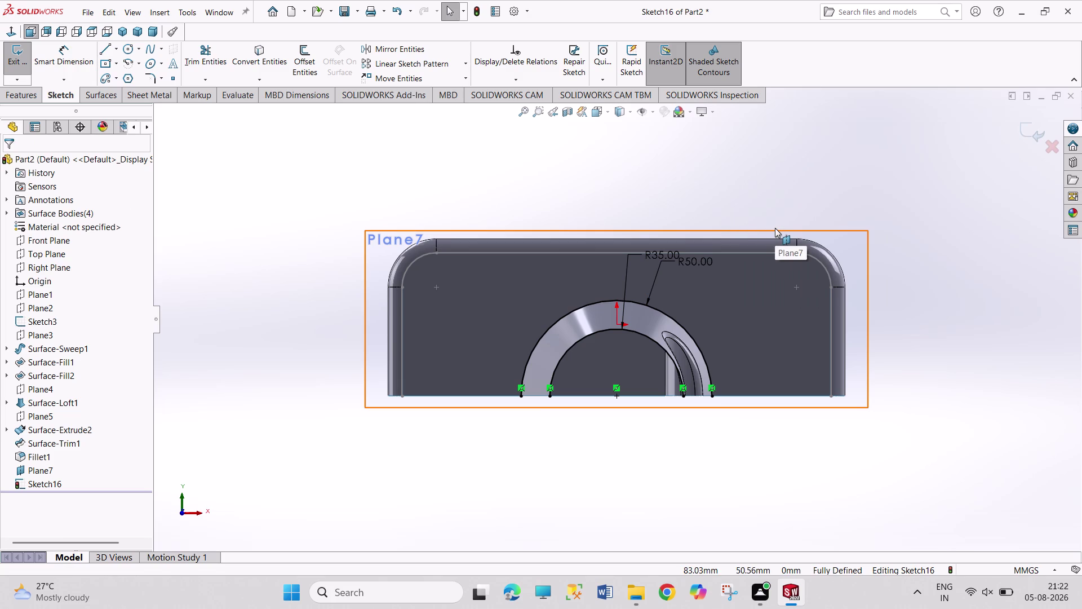
Reopen Sketch16 and undo its outer arc and dimension, keeping the R35 semicircle.
click(19, 64)
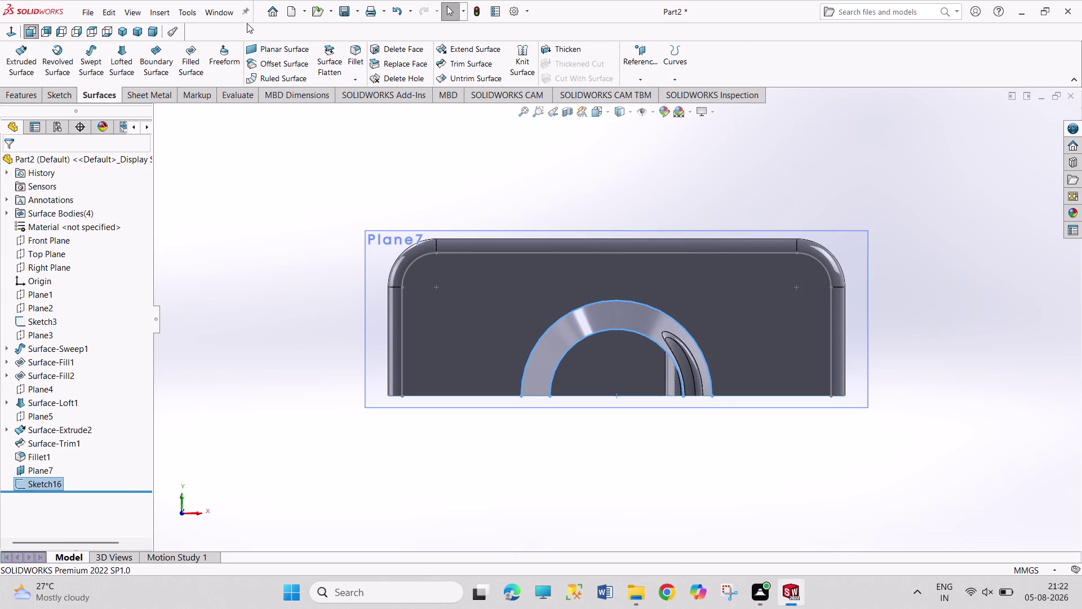
click(121, 31)
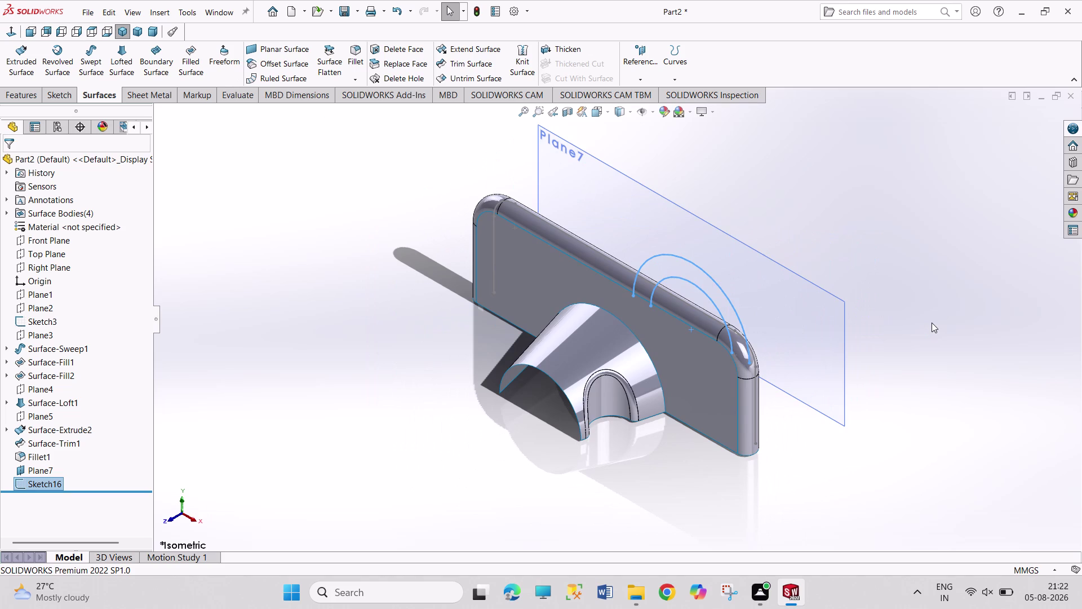
middle_drag(929, 325, 840, 351)
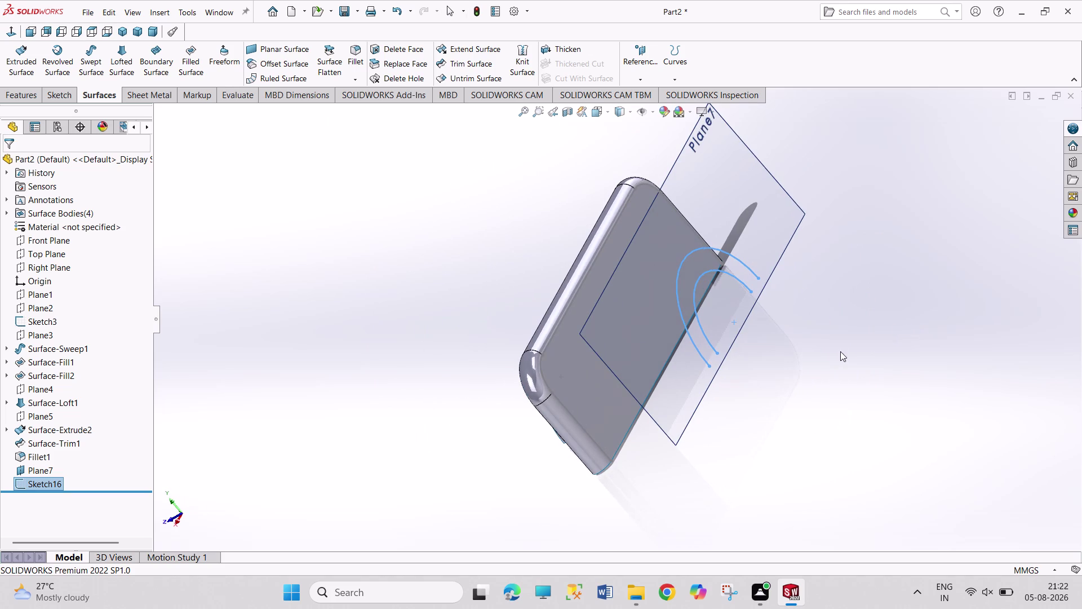
key(ctrl+z)
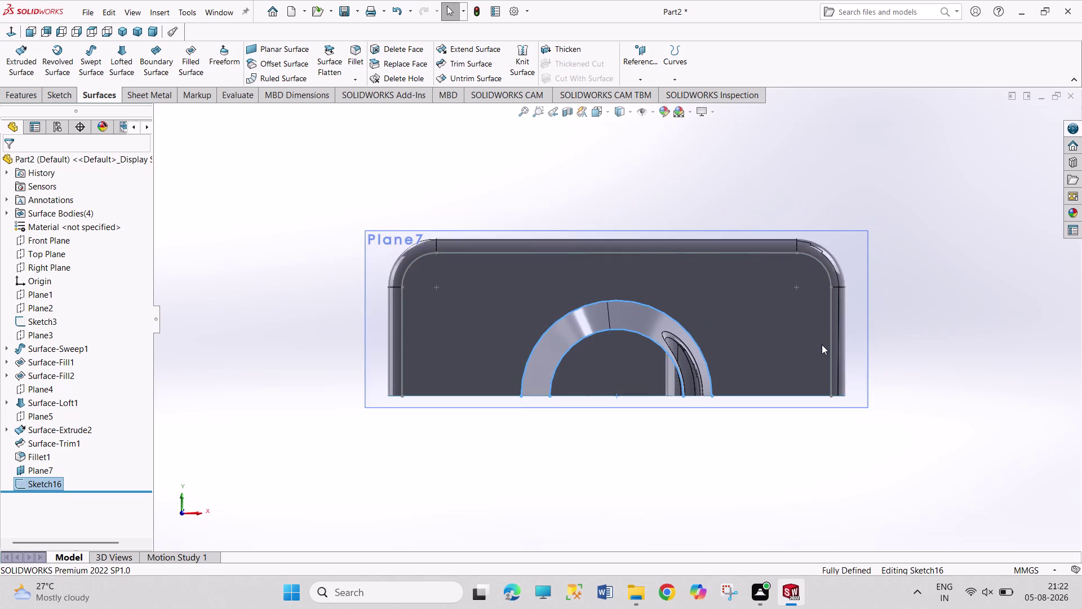
click(821, 344)
key(ctrl+z)
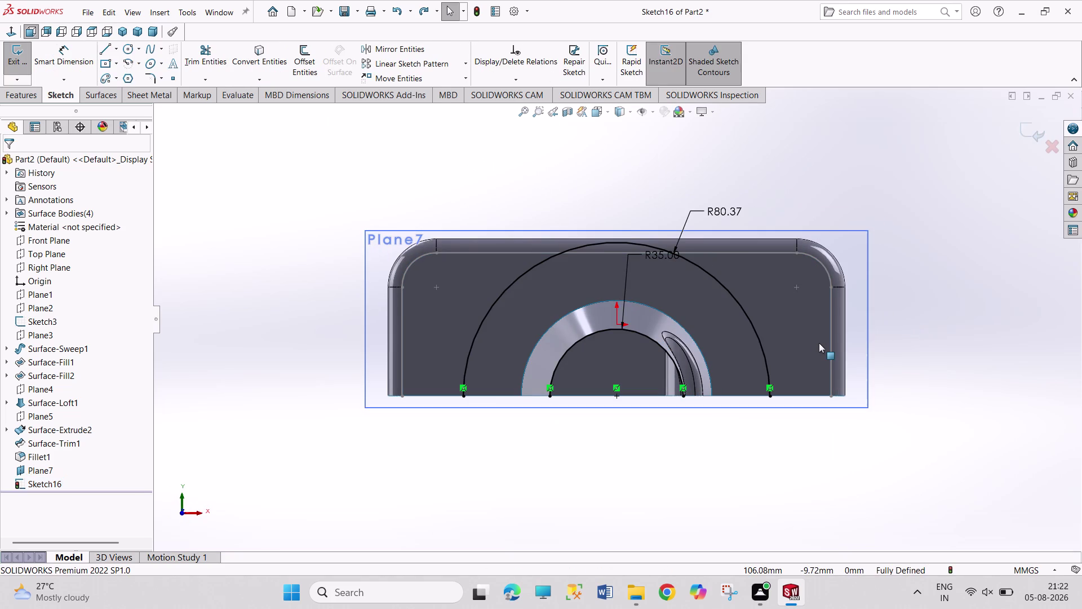
key(ctrl+z)
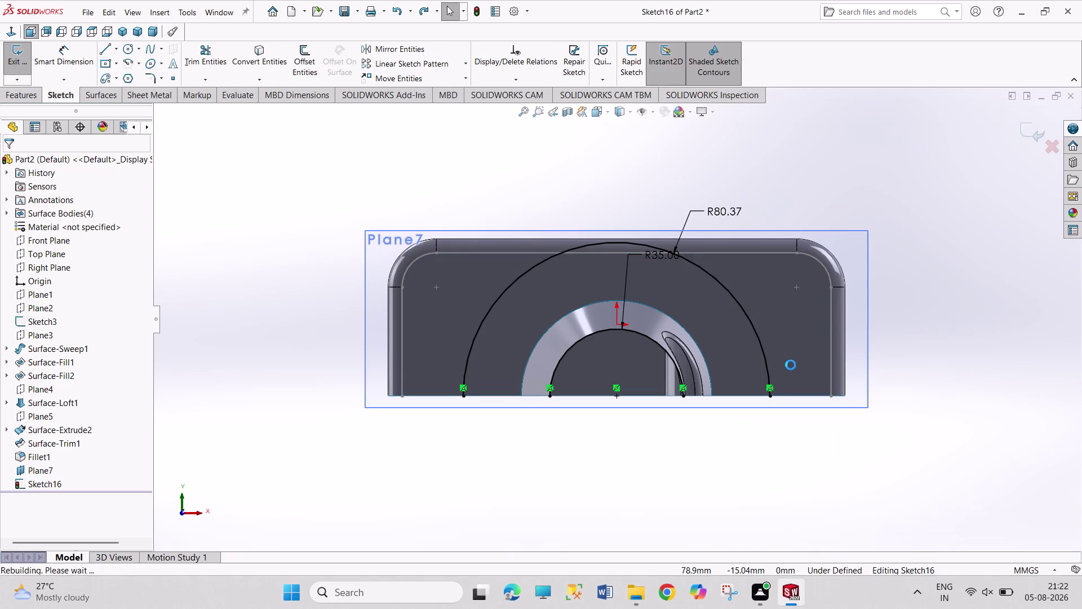
key(ctrl+z)
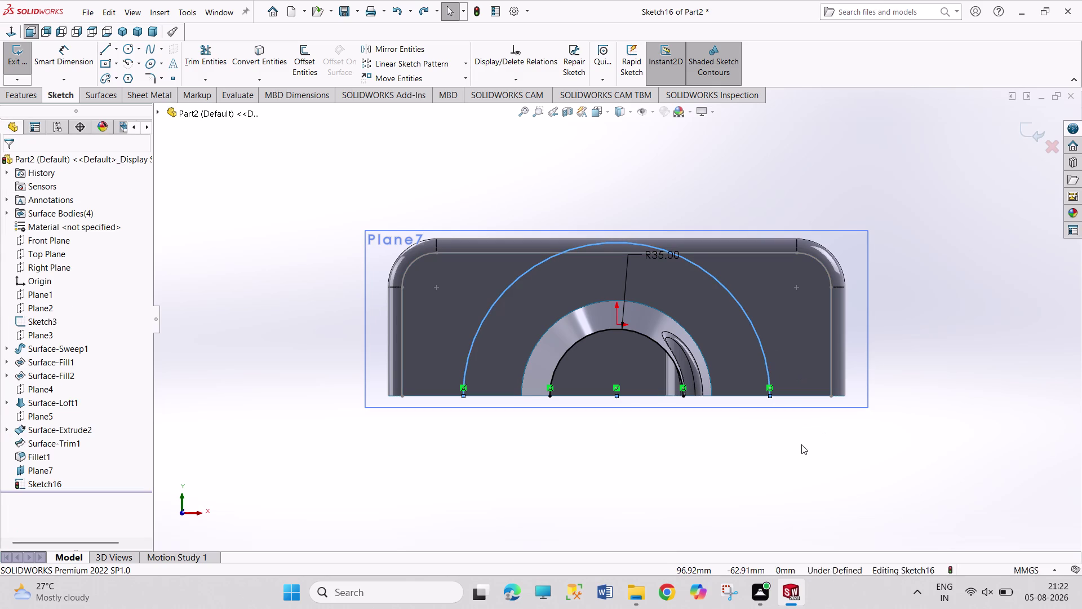
click(792, 465)
Exit Sketch16, then select the Surface-Fill2 face and view it Normal To.
middle_drag(996, 388, 931, 418)
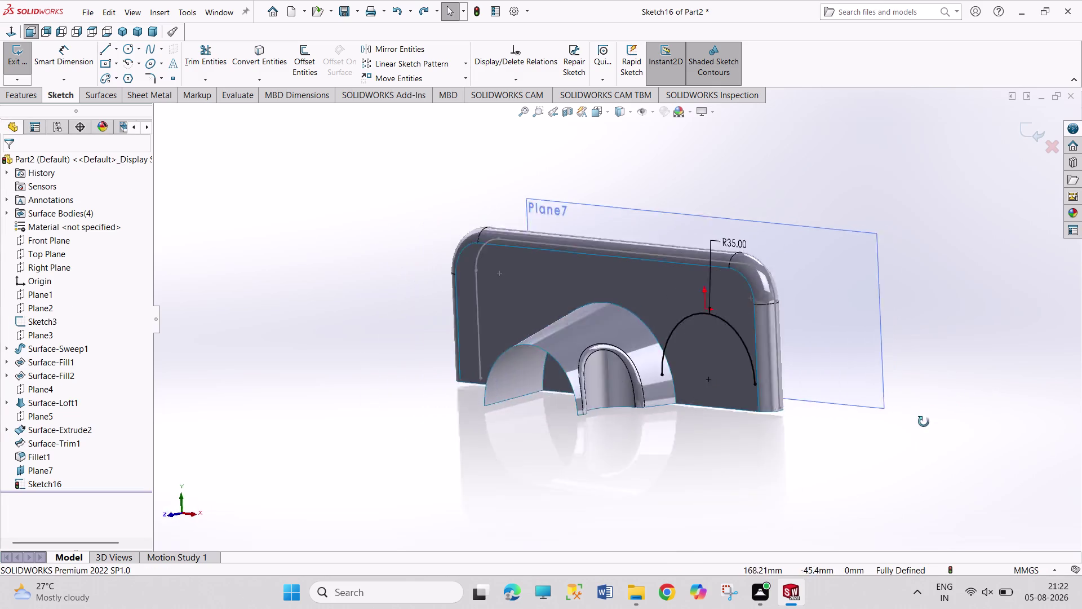
middle_drag(931, 418, 873, 485)
click(637, 394)
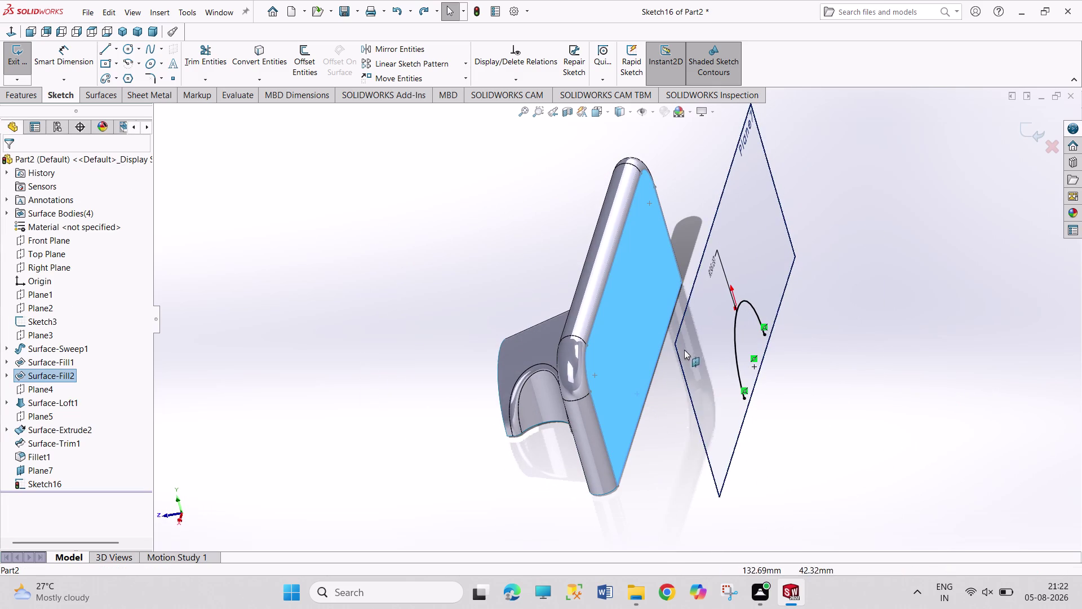
right_click(642, 309)
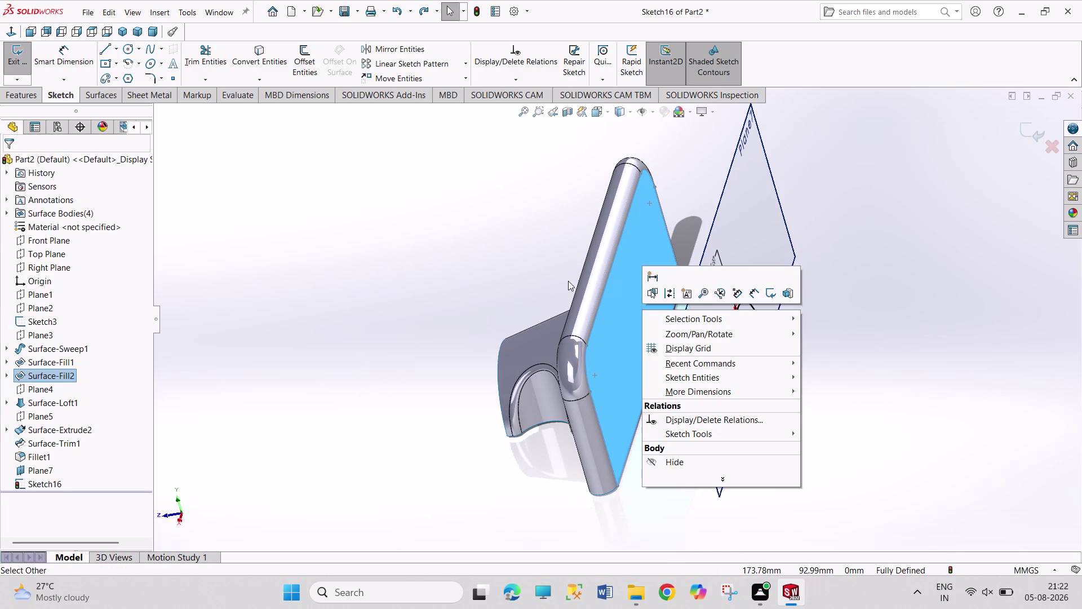
click(9, 45)
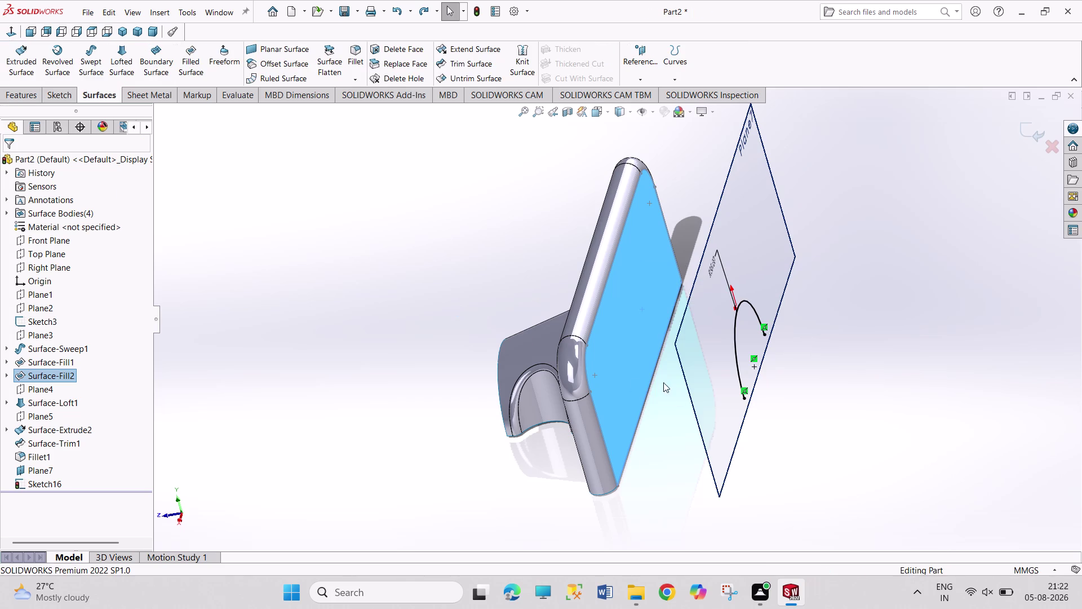
click(631, 354)
click(686, 319)
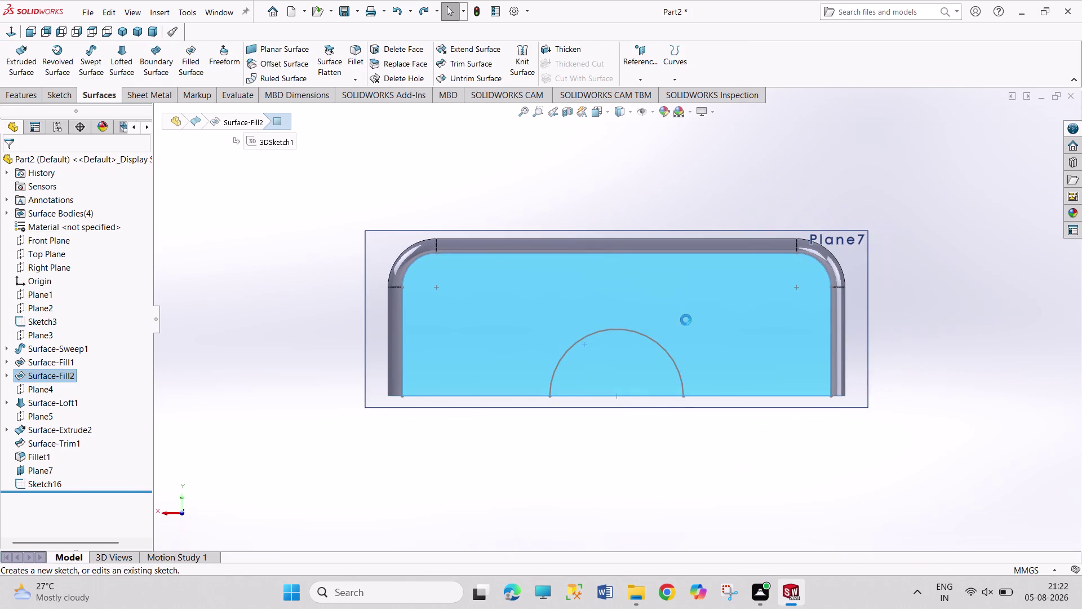
Sketch a semicircular Centerpoint Arc on Plane7 centred on the origin.
click(123, 61)
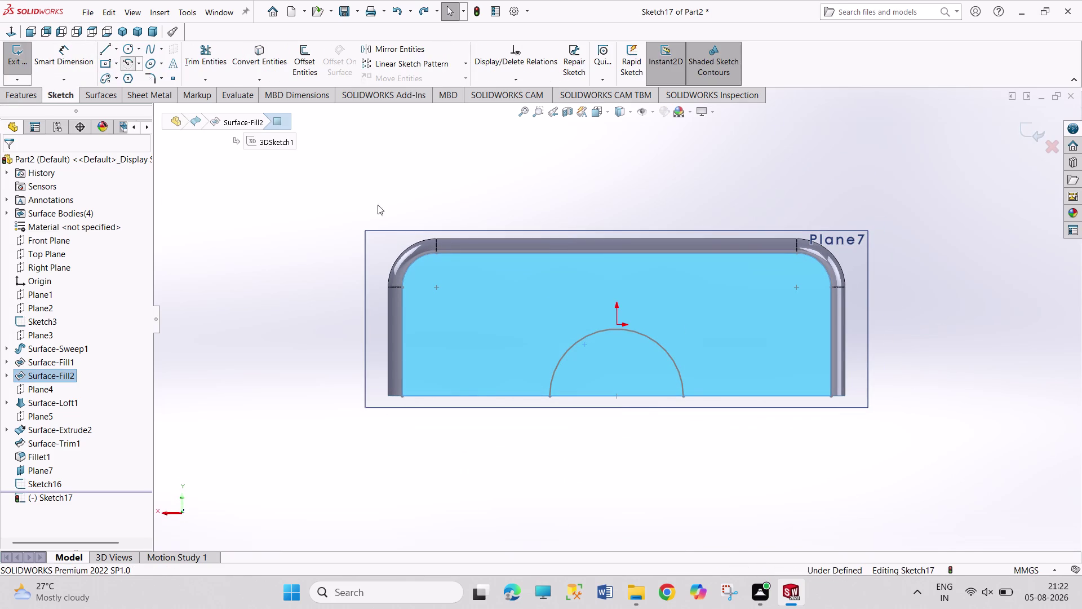
click(617, 396)
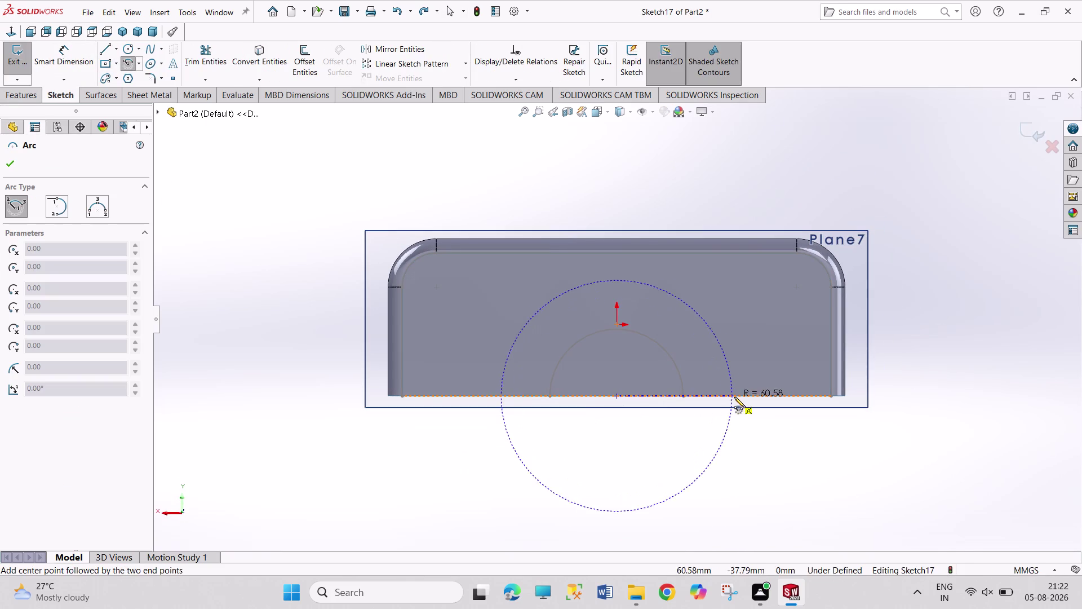
click(753, 394)
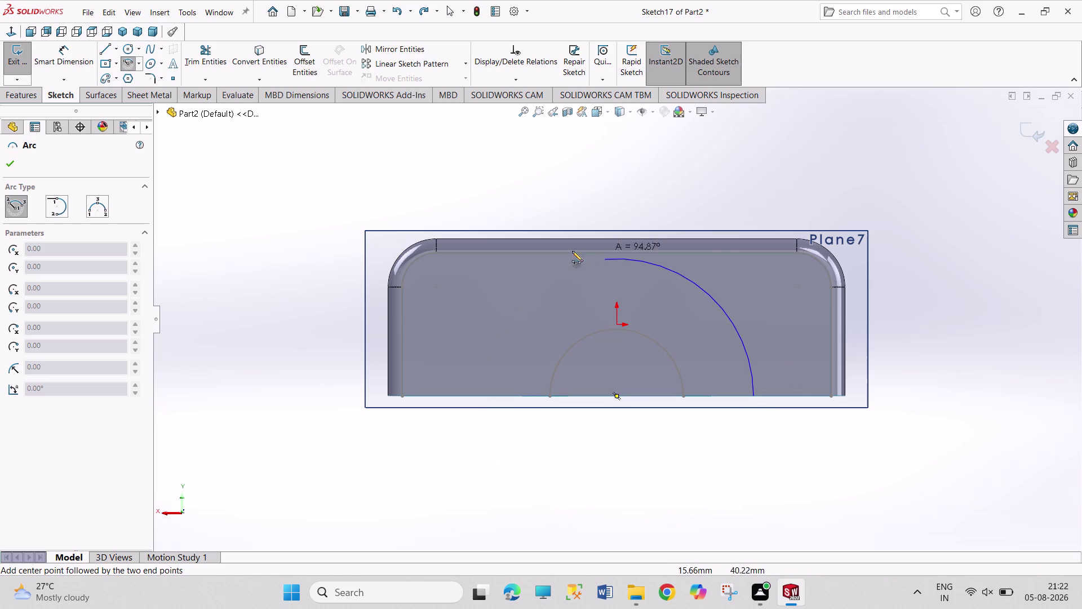
click(480, 395)
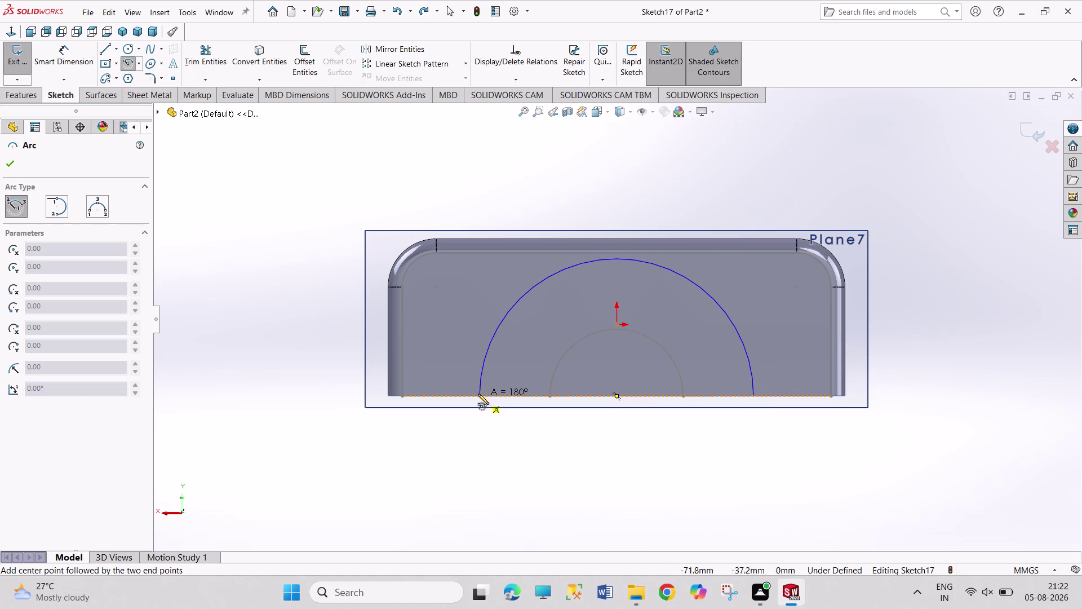
right_drag(497, 463, 465, 293)
click(631, 261)
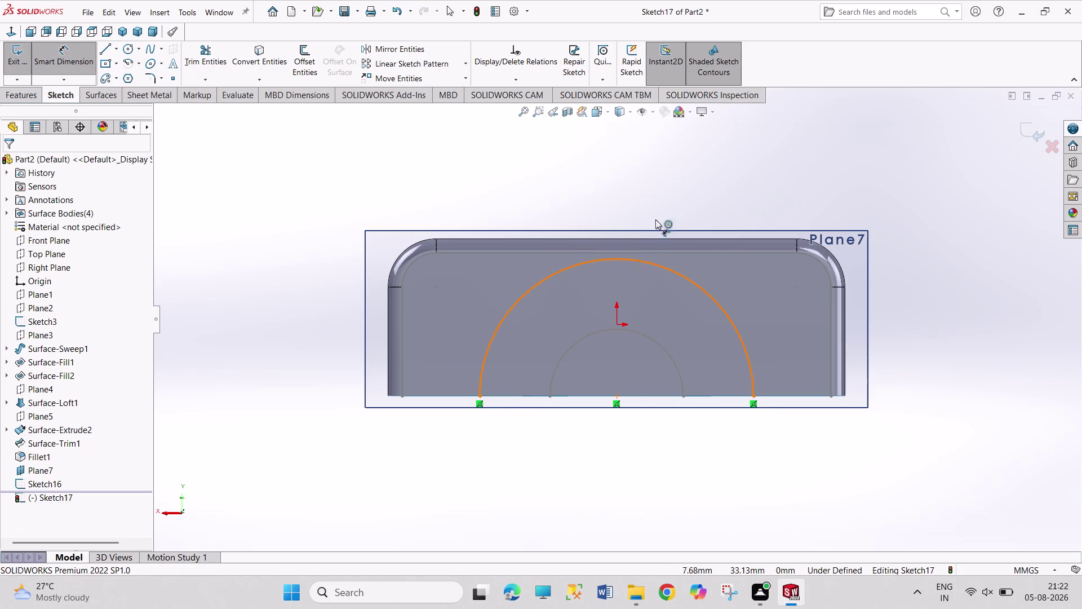
Dimension the arc radius to 50 mm and exit Sketch17.
click(671, 188)
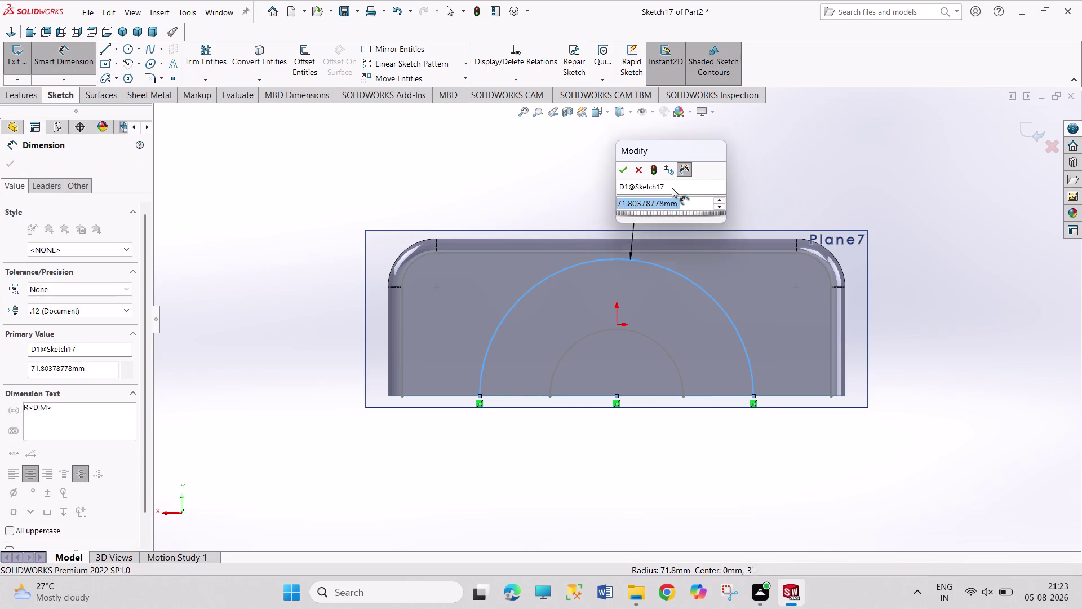
text(50)
key(Return)
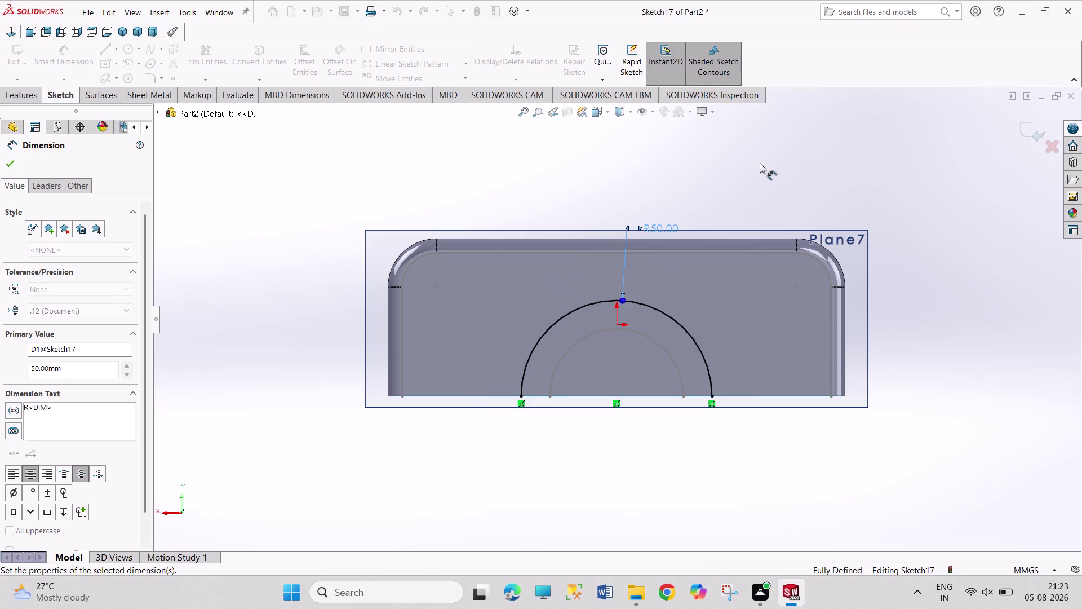
right_click(759, 163)
click(771, 196)
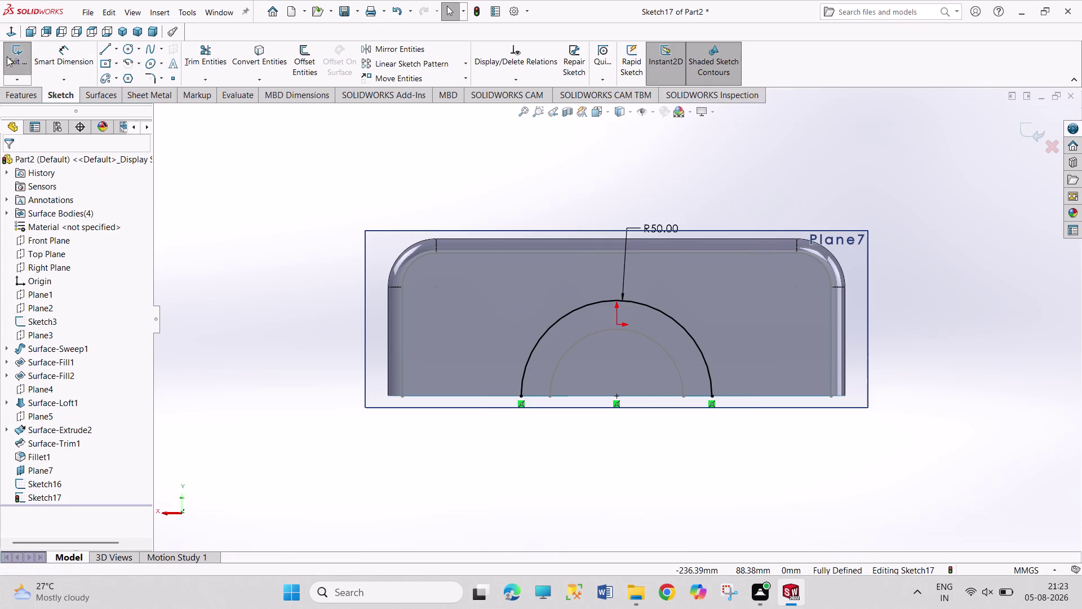
click(12, 52)
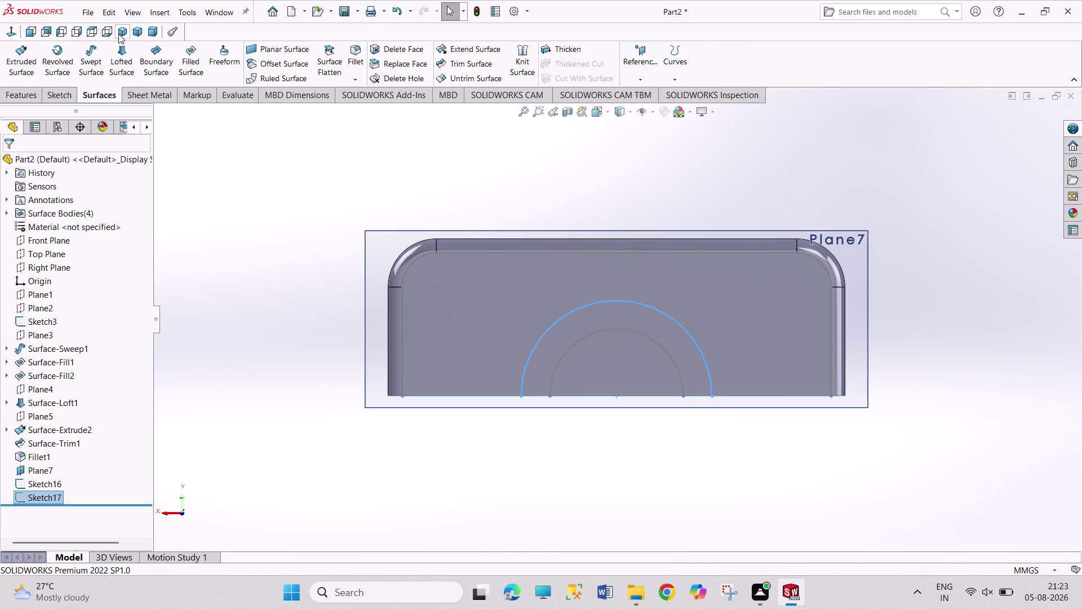
Orbit the part into a 3D view showing both the Sketch16 and Sketch17 arcs.
click(123, 32)
click(873, 437)
middle_drag(873, 446, 814, 458)
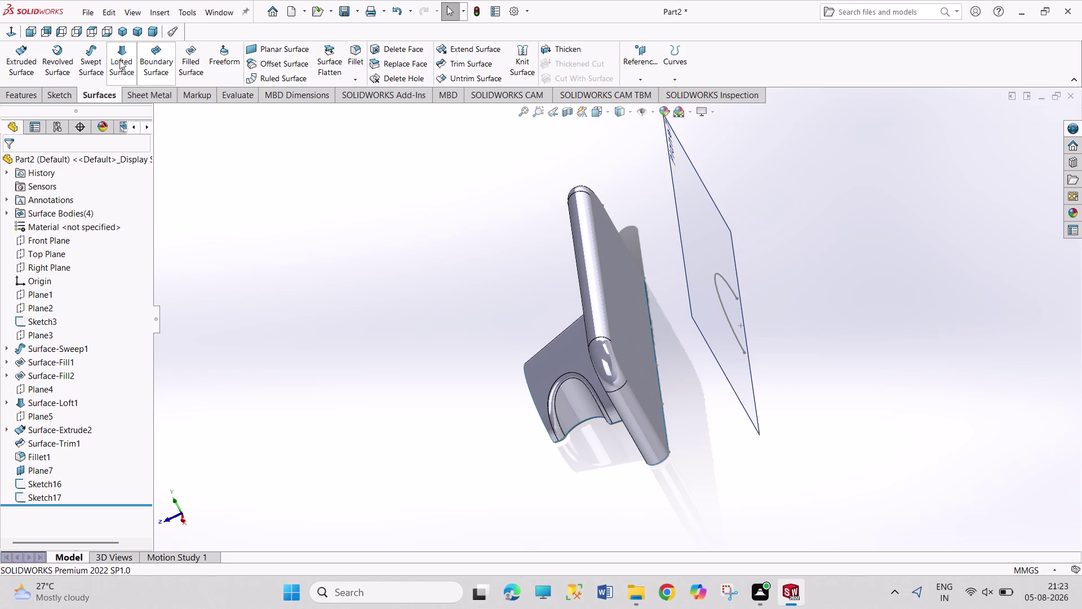
click(84, 61)
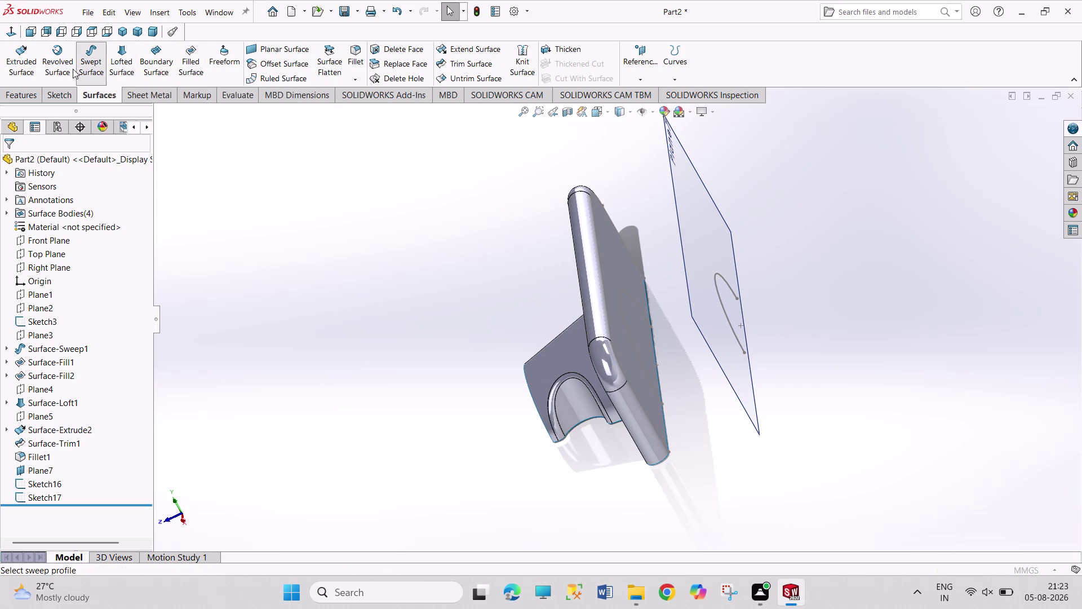
click(26, 166)
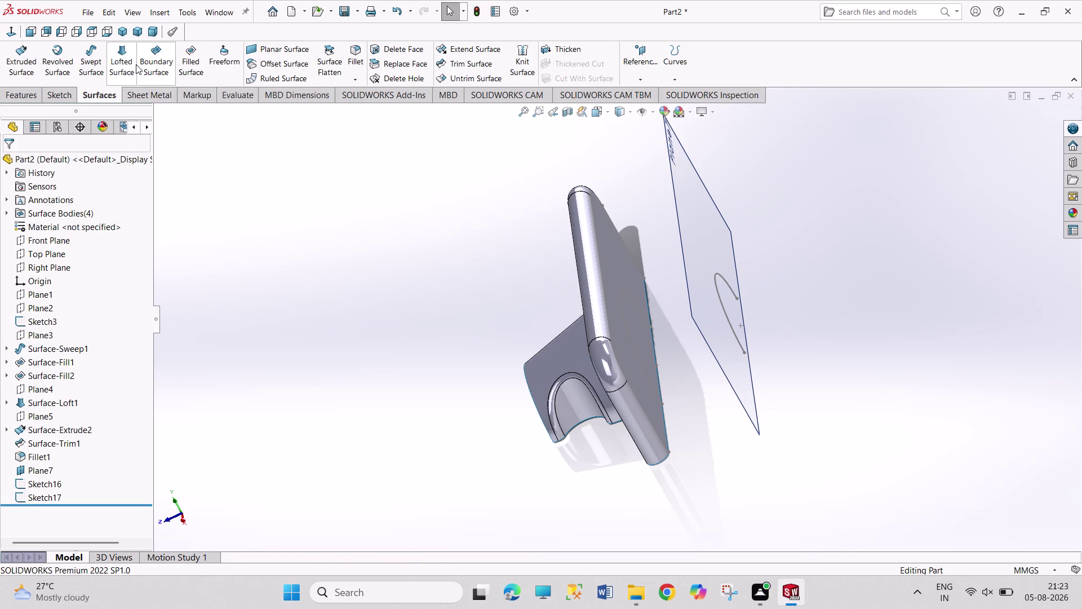
Loft a surface through the Sketch16 and Sketch17 arc profiles and accept it.
click(135, 64)
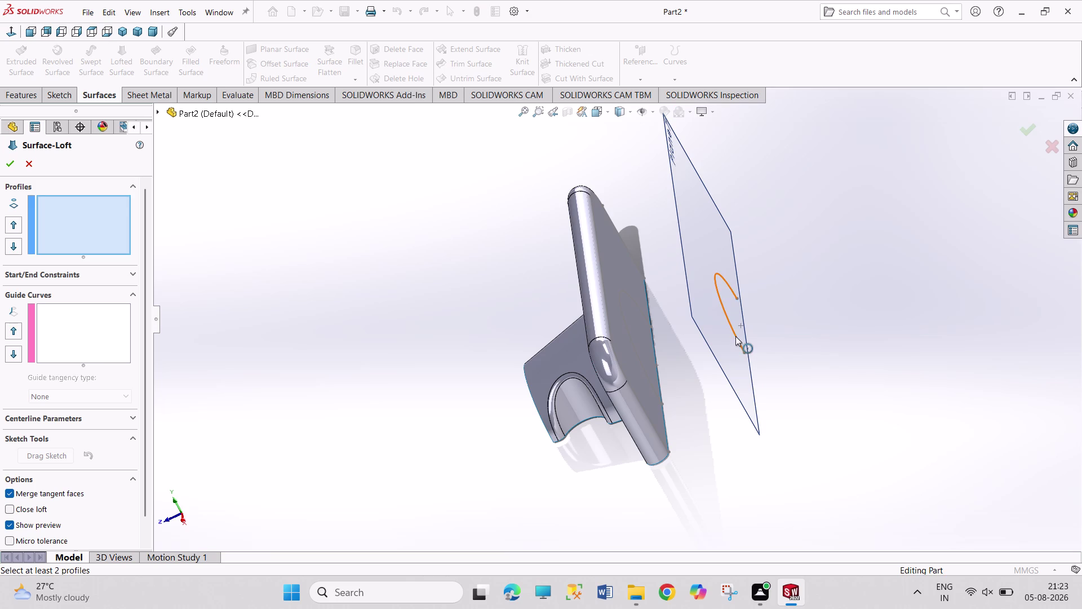
click(735, 336)
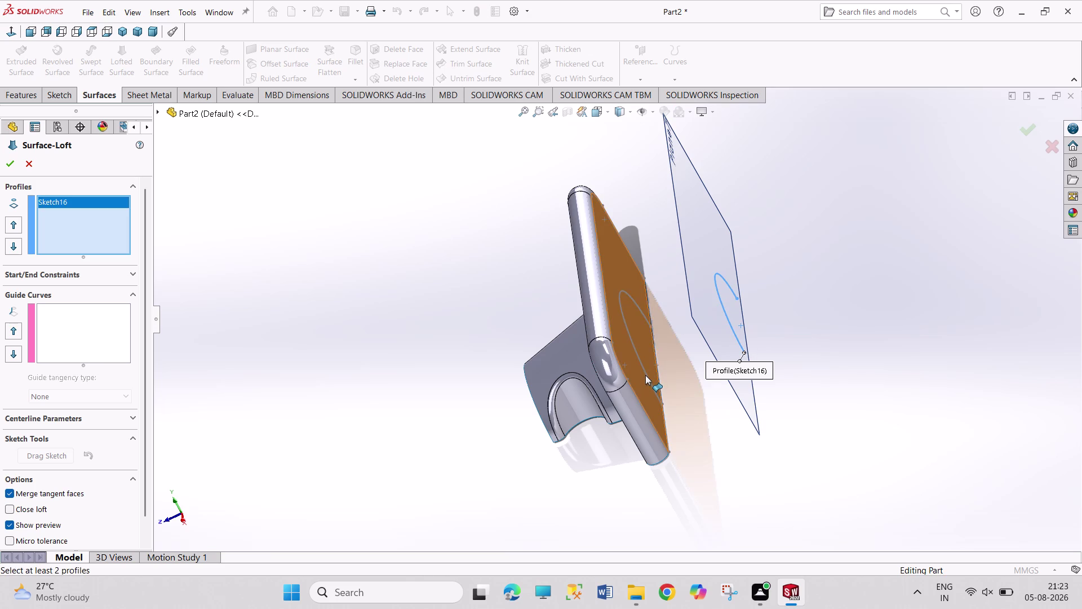
scroll(down, 3)
scroll(down, 3)
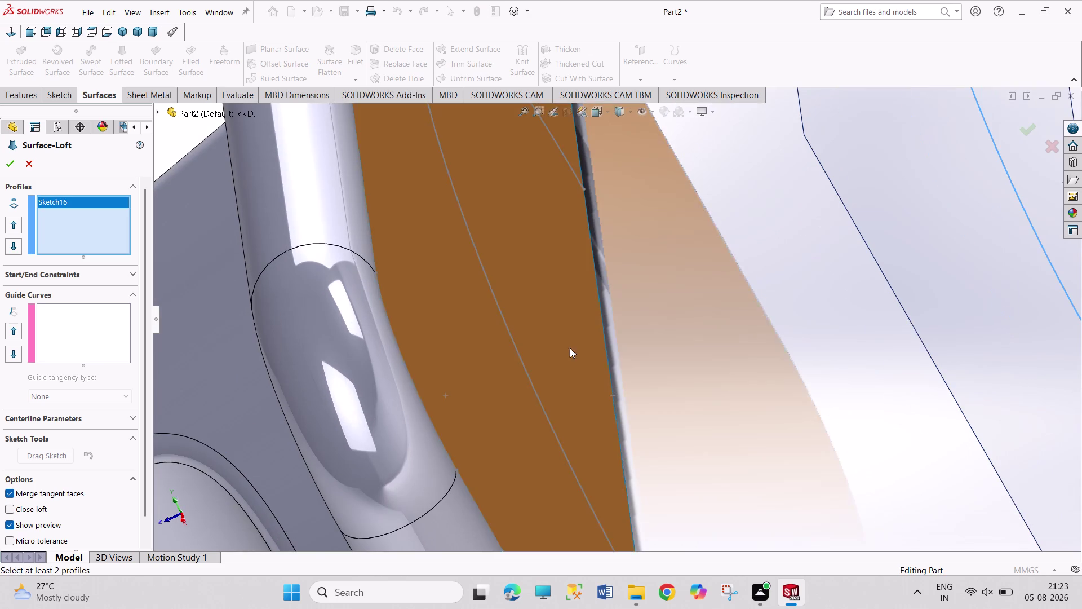
click(516, 349)
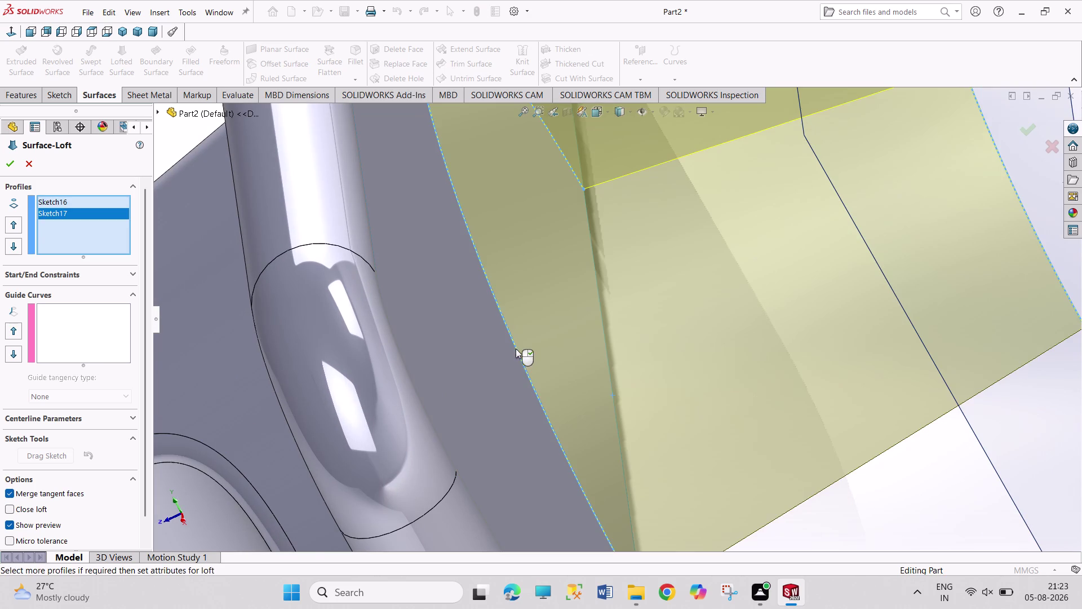
scroll(up, 3)
scroll(up, 3)
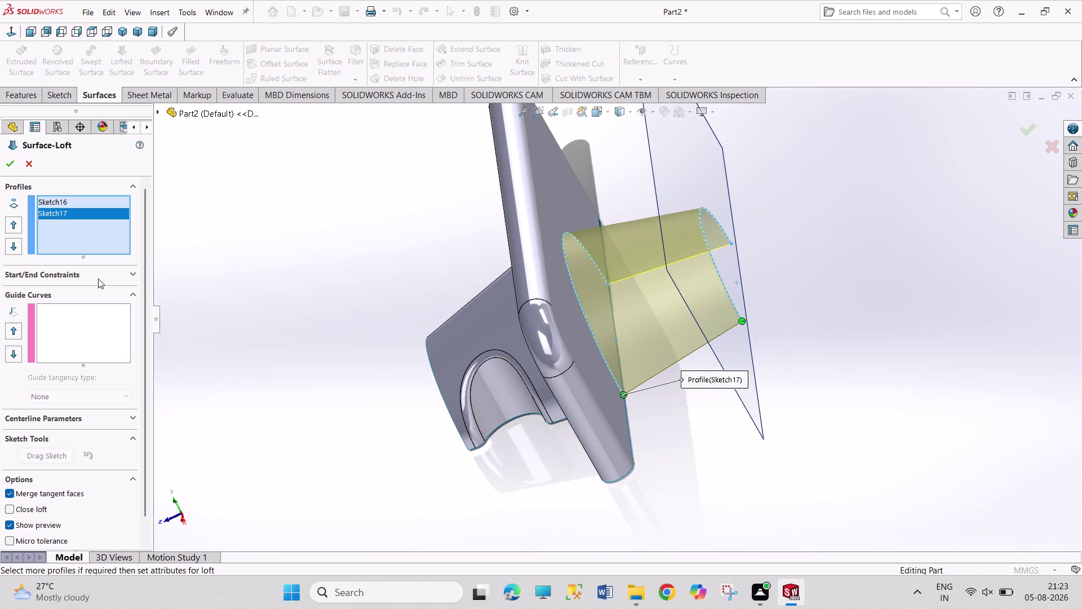
click(11, 166)
click(394, 251)
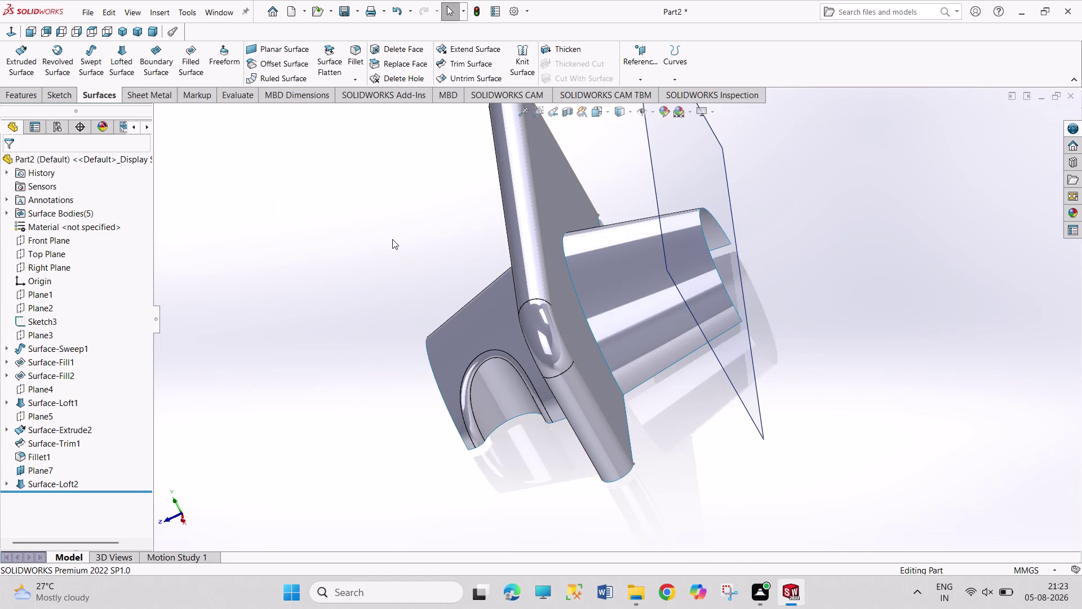
Hide Plane7 from the FeatureManager tree.
scroll(up, 3)
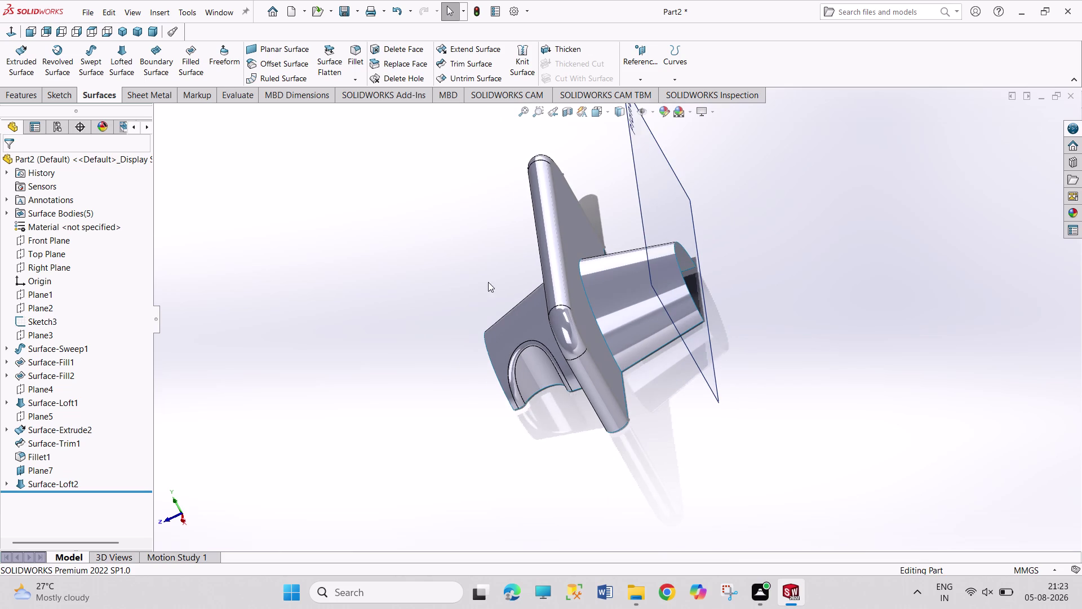
scroll(up, 3)
click(42, 474)
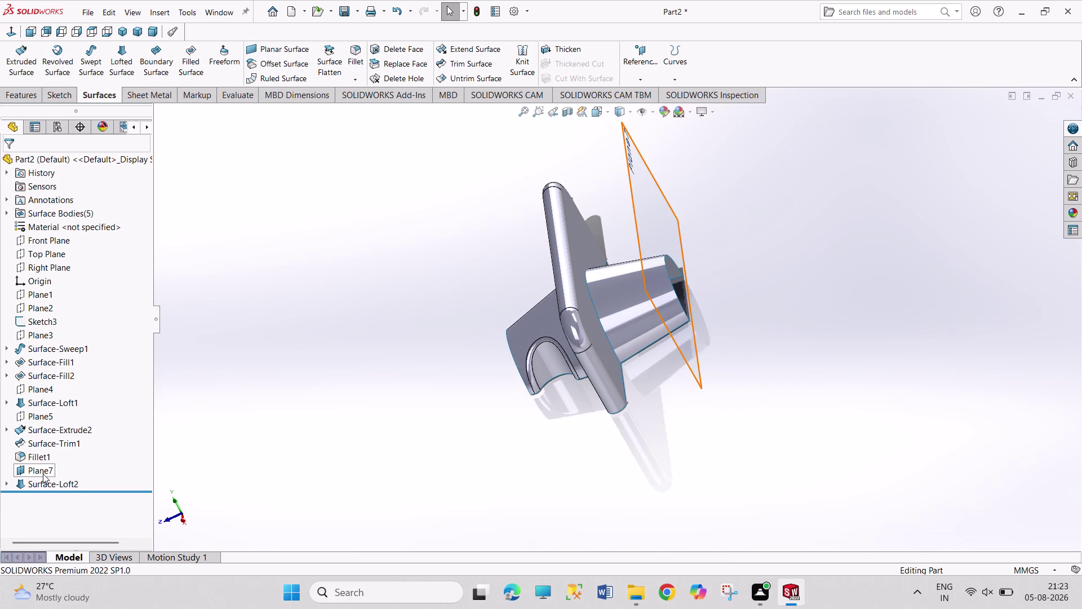
click(70, 461)
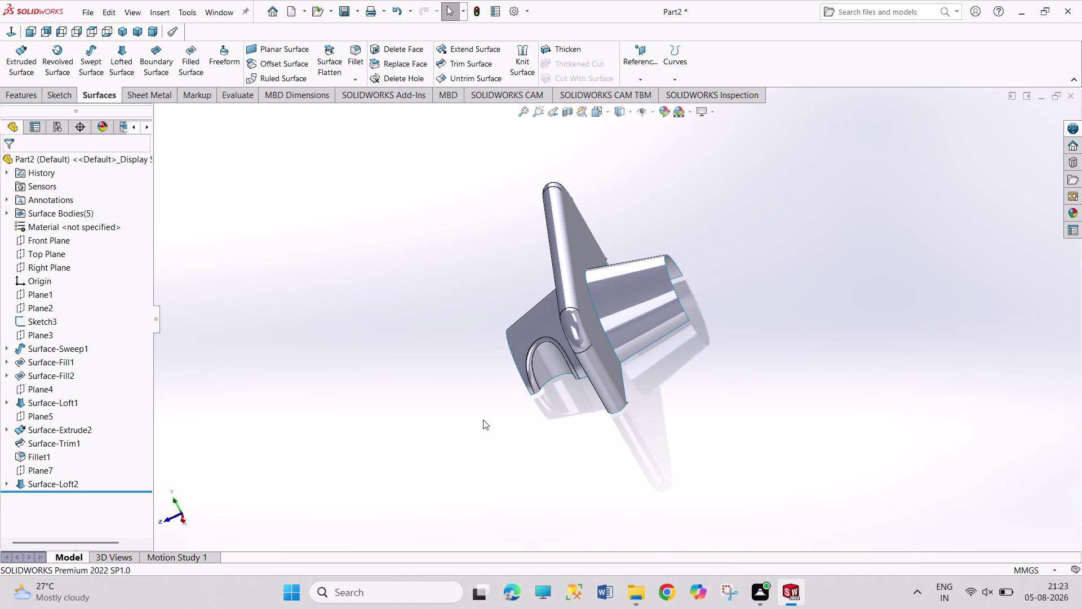
Cycle through Isometric, Trimetric and Dimetric views, then box-select all surface bodies.
click(125, 35)
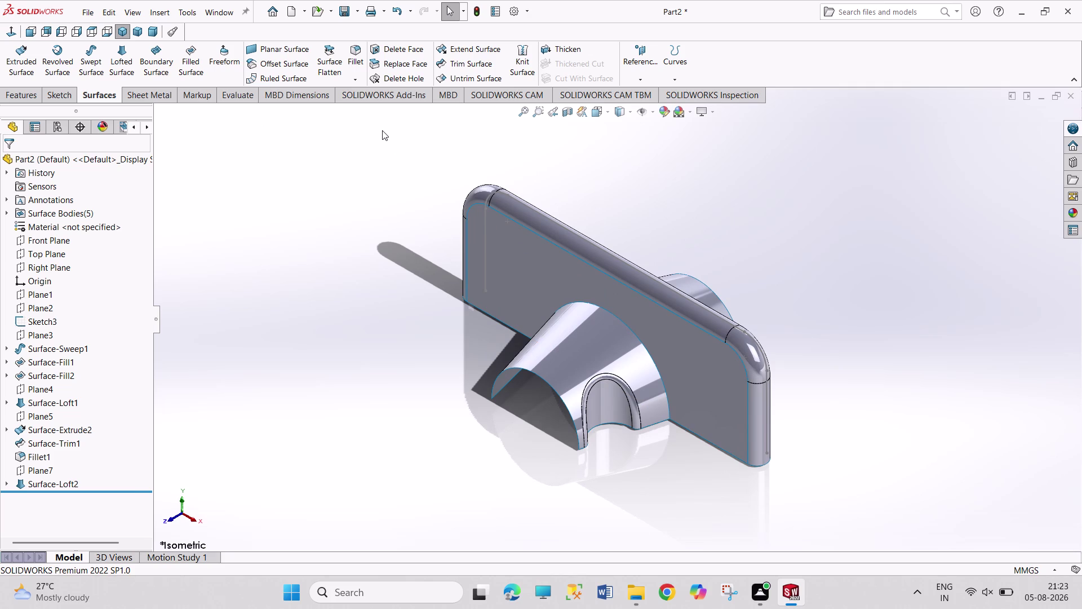
click(135, 31)
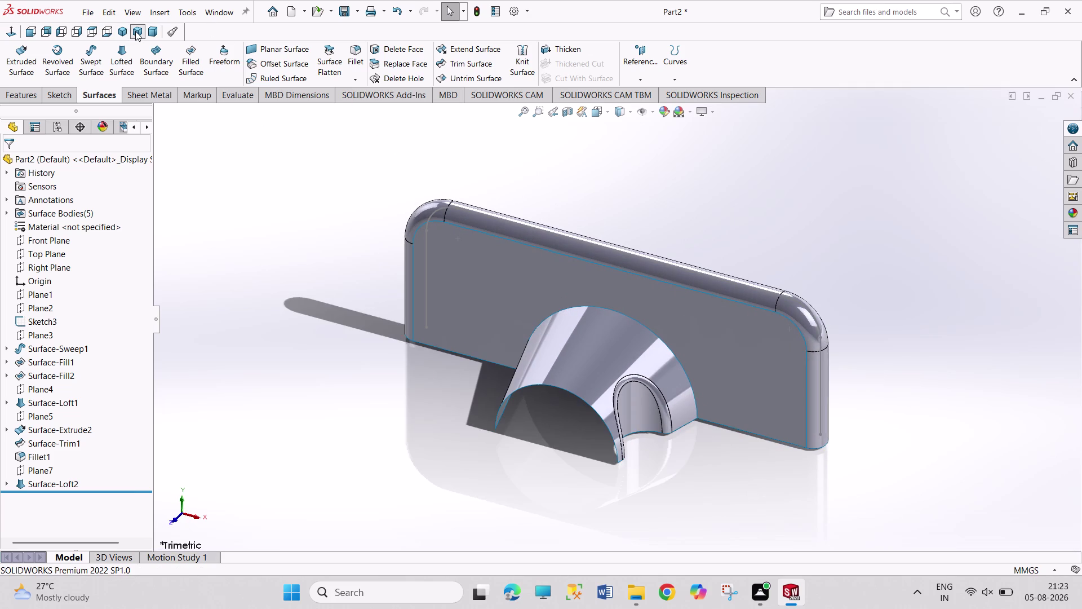
click(150, 31)
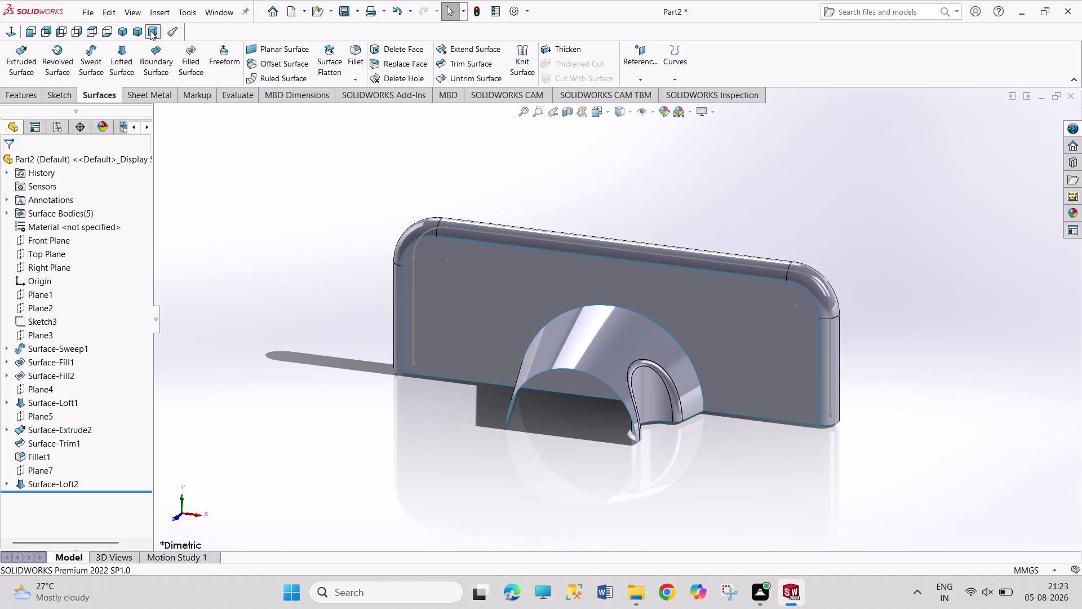
click(133, 33)
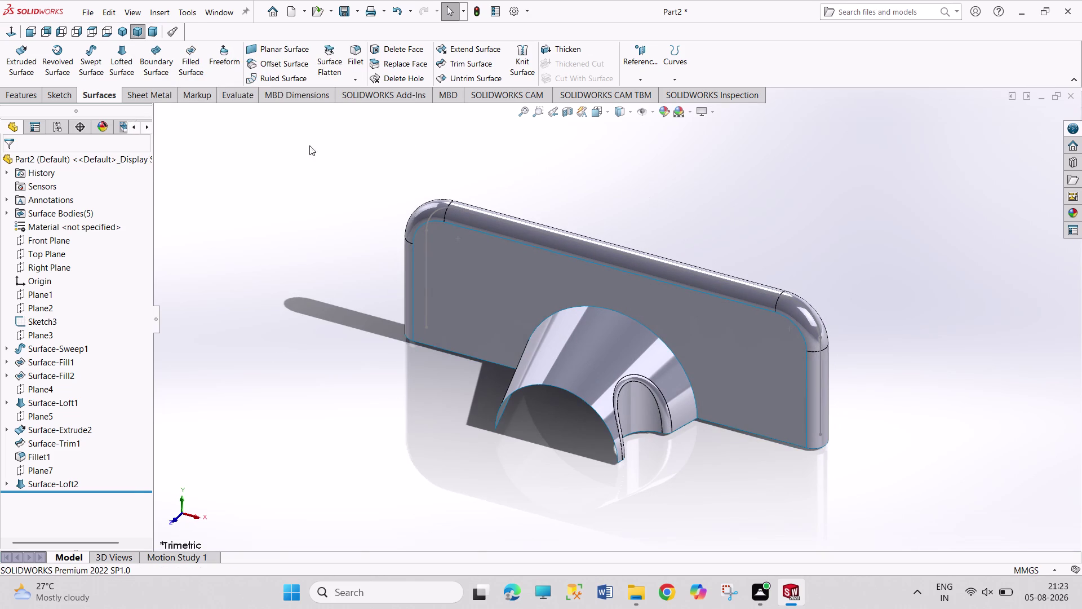
click(116, 32)
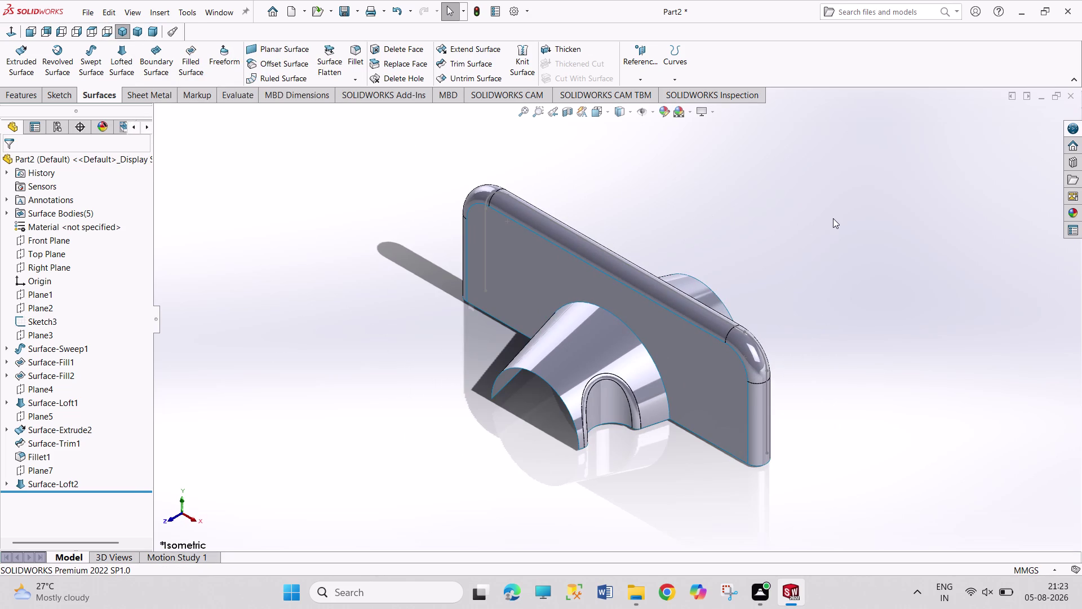
click(833, 218)
drag(419, 143, 867, 504)
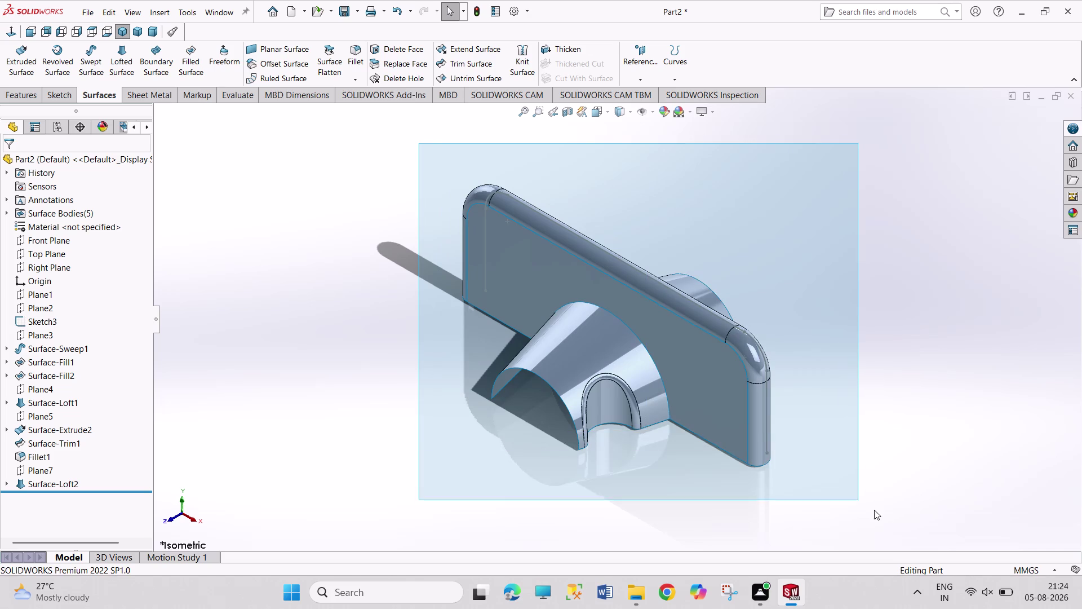
drag(867, 504, 892, 522)
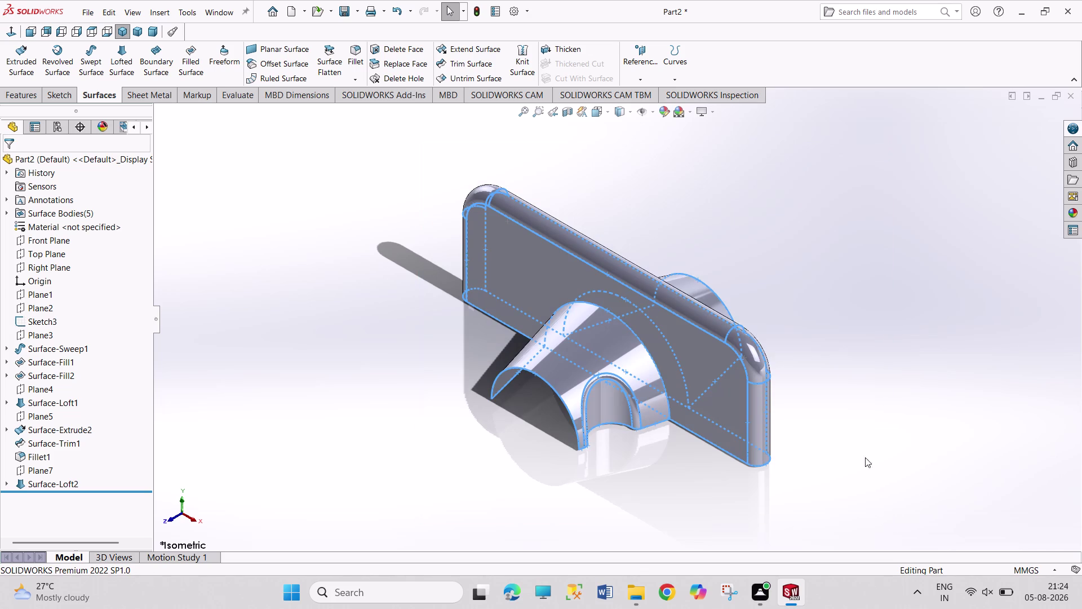
click(513, 59)
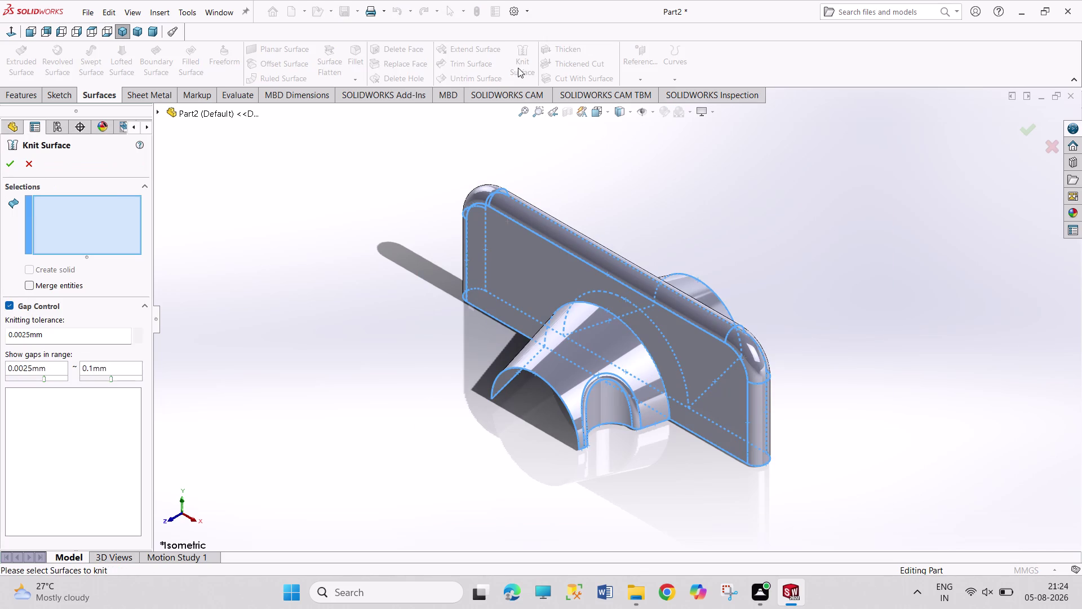
drag(340, 120, 885, 493)
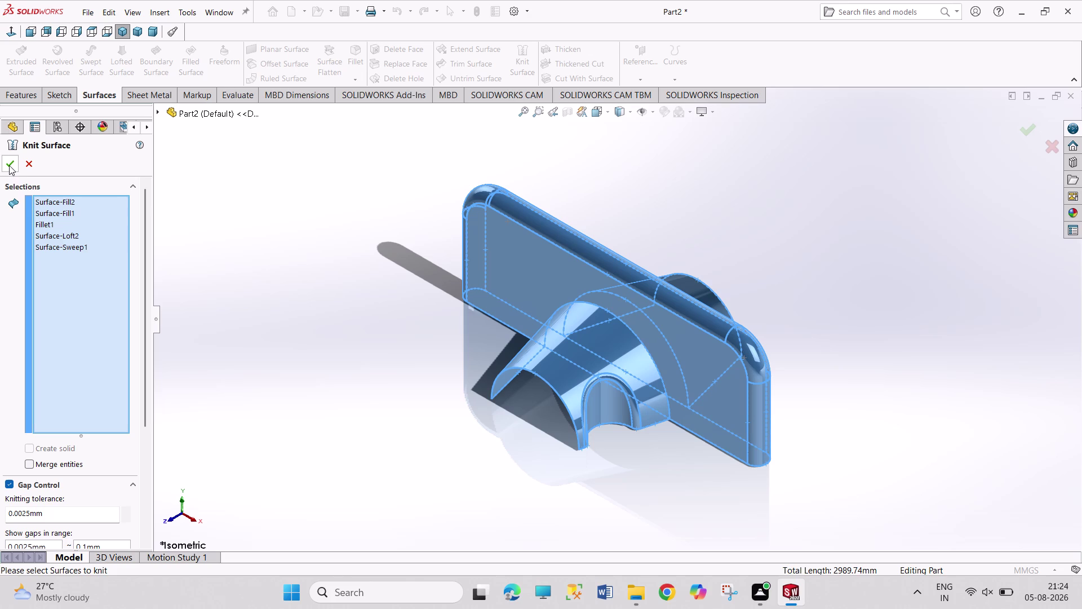
middle_drag(792, 260, 664, 357)
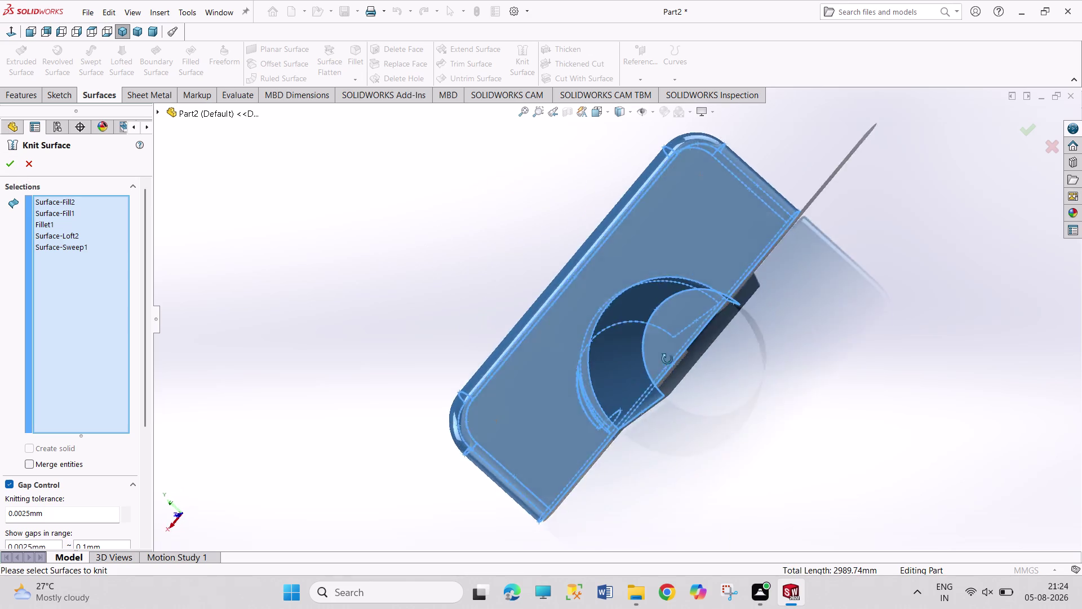
middle_drag(665, 357, 806, 312)
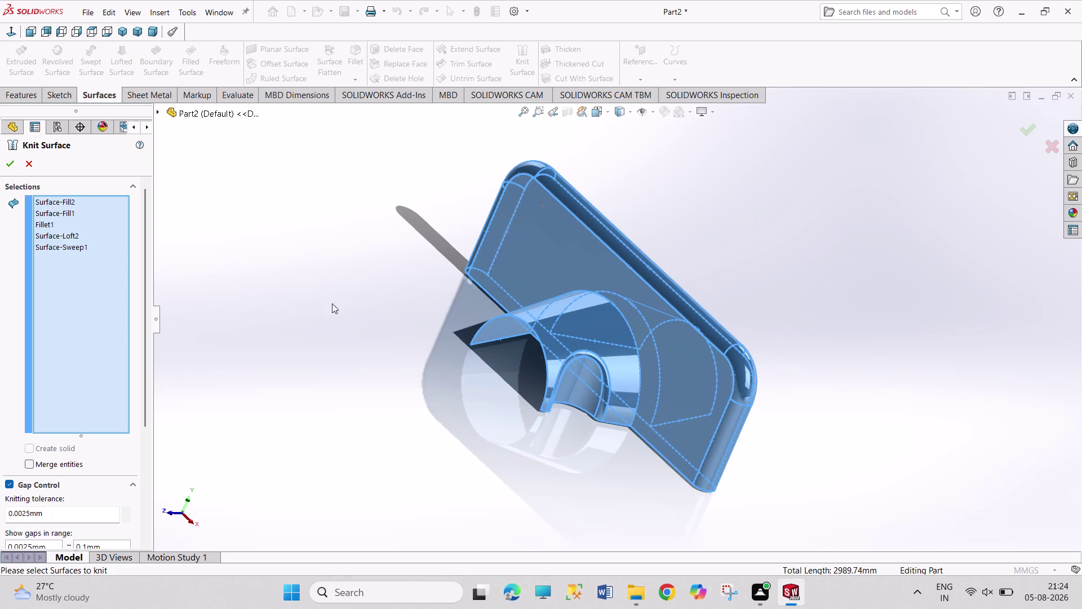
click(8, 164)
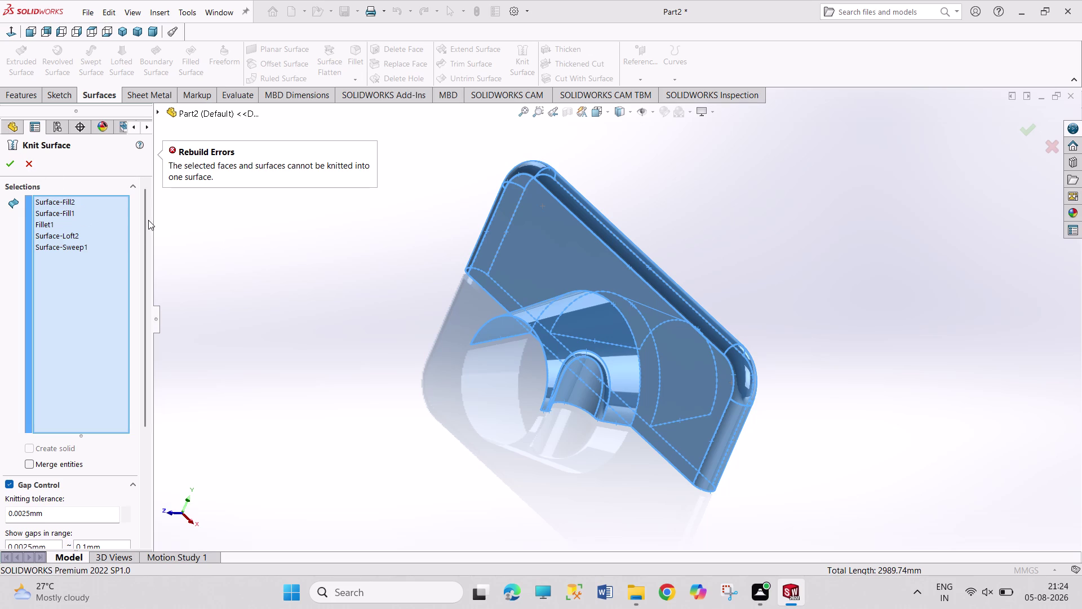
middle_drag(533, 362, 463, 345)
key(Escape)
key(Escape)
key(Escape)
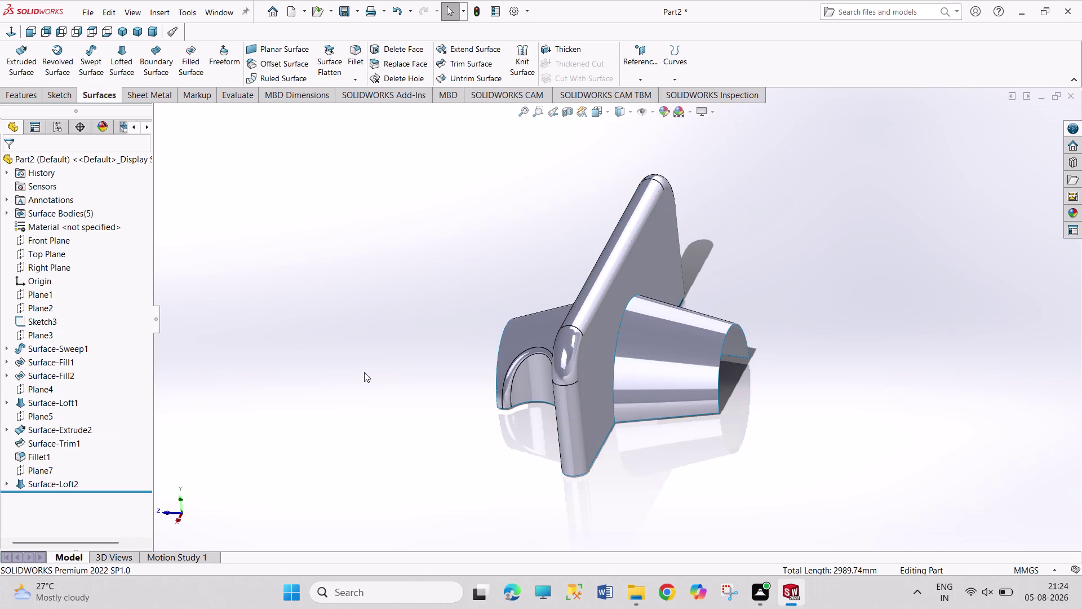
Rotate the view toward the cone and start Knit Surface with no surfaces chosen.
key(Escape)
key(Escape)
middle_drag(372, 374, 424, 432)
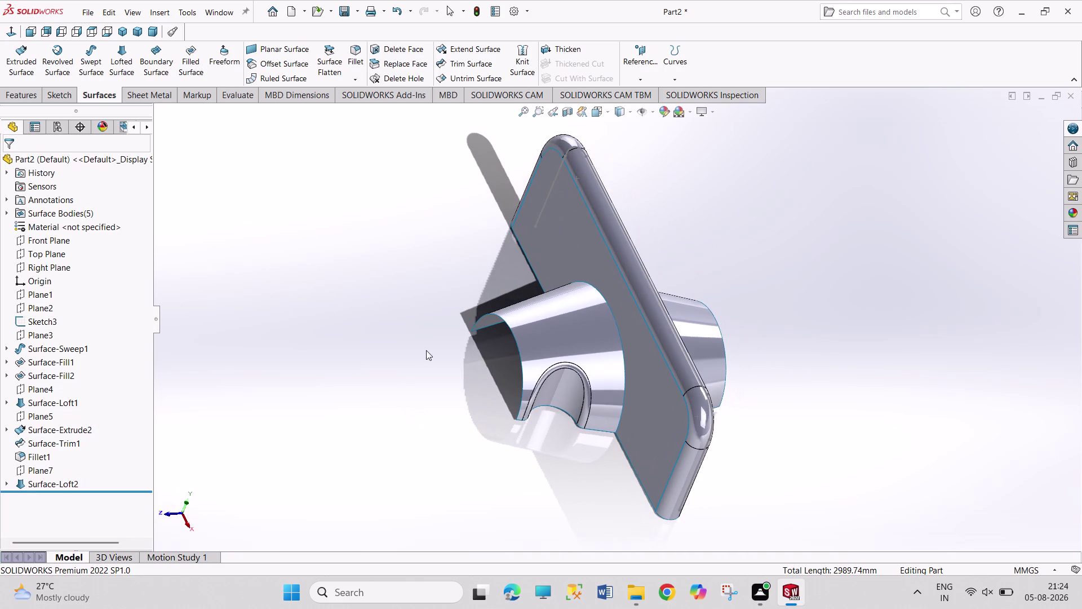
drag(441, 178, 610, 514)
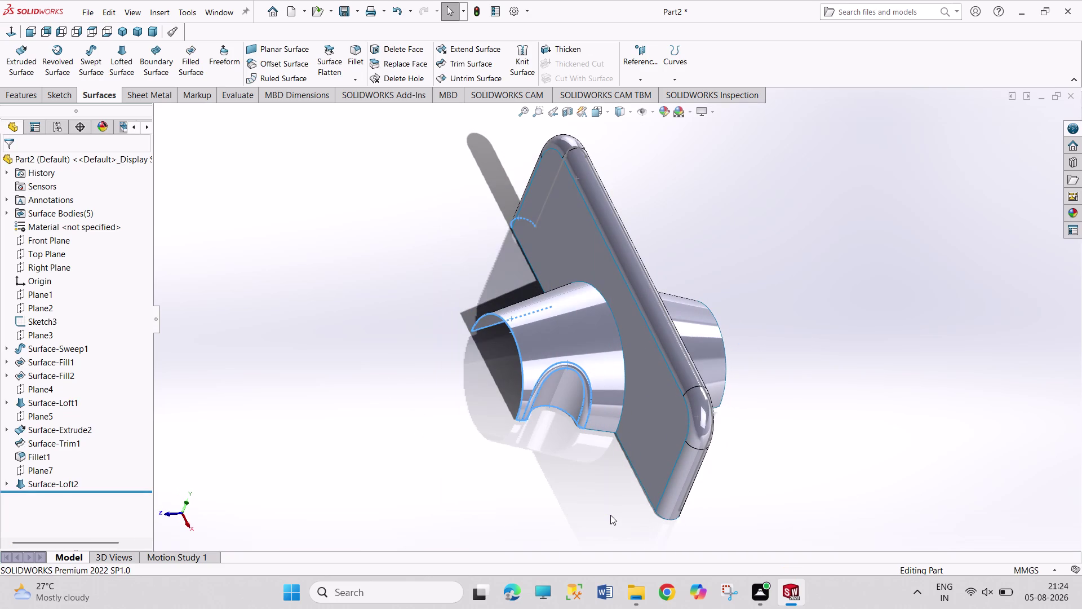
click(413, 524)
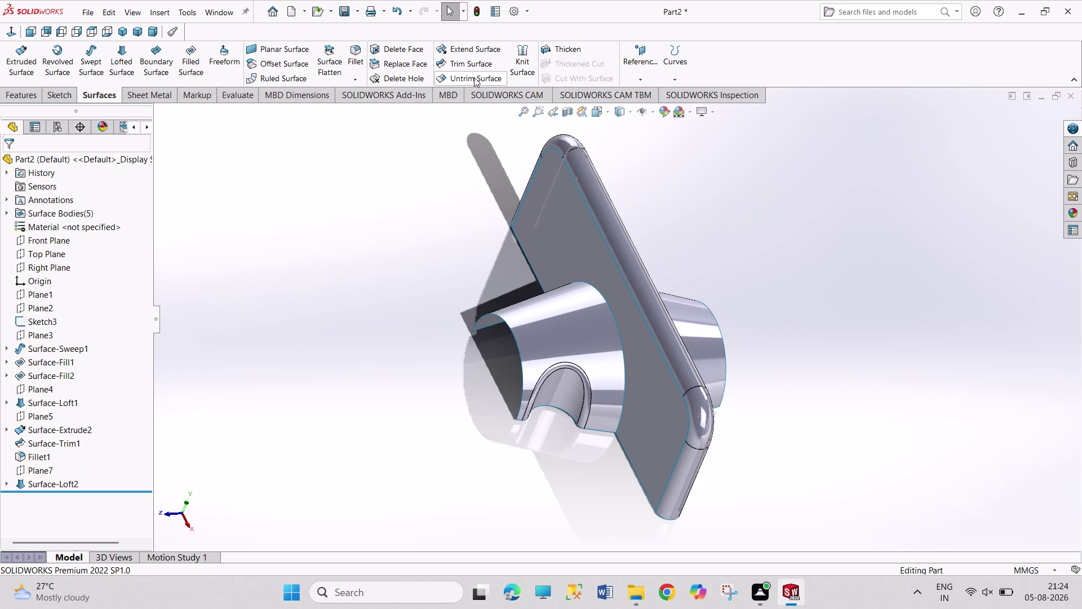
click(530, 44)
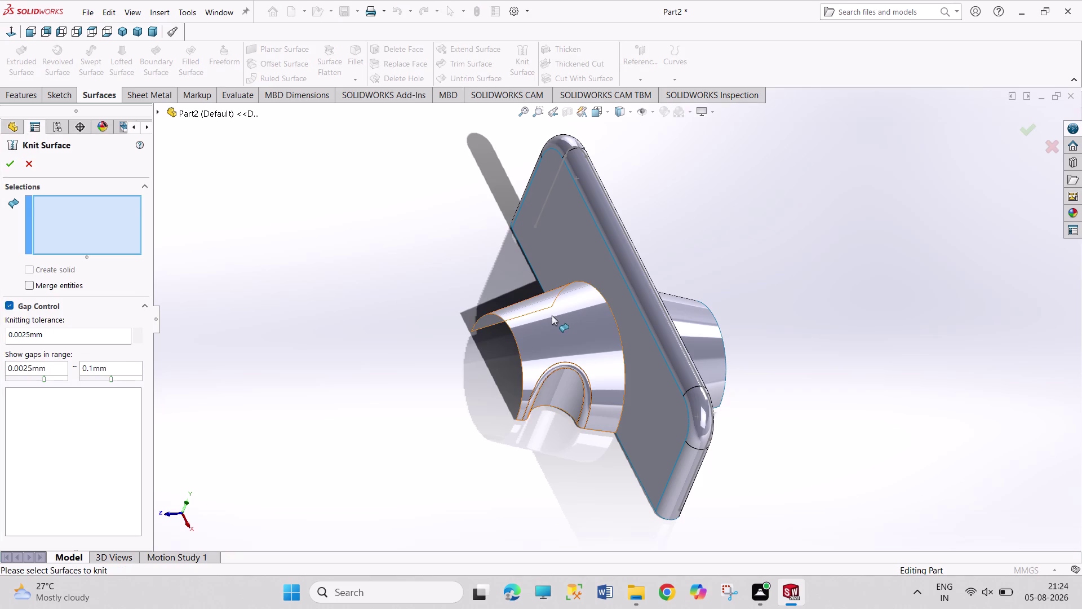
Add the first three surfaces to the knit and attempt to knit them.
click(551, 315)
click(647, 348)
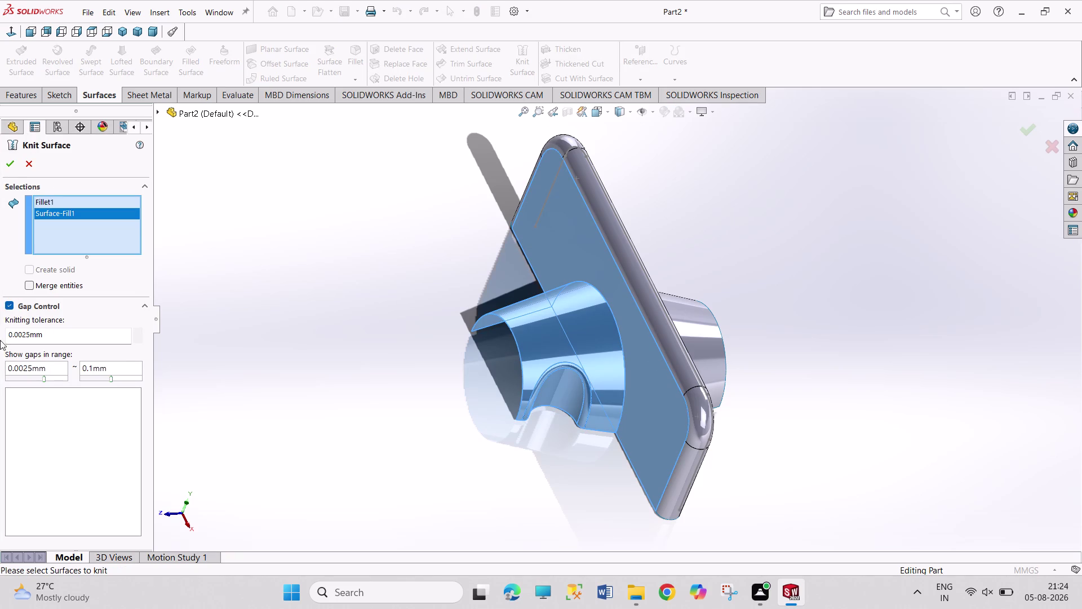
click(3, 163)
click(101, 231)
click(100, 228)
click(95, 224)
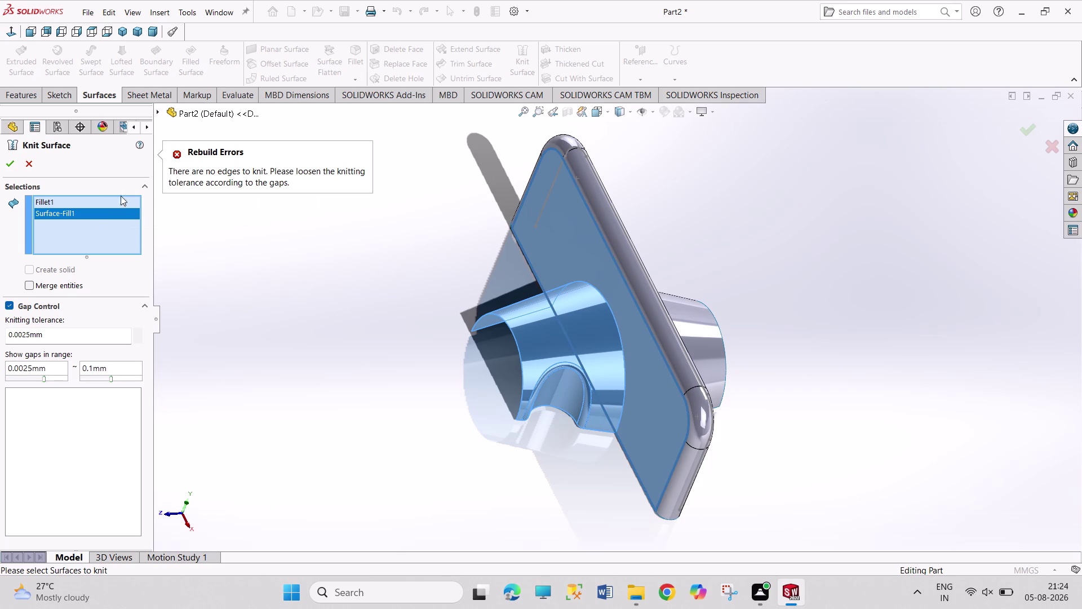
click(614, 229)
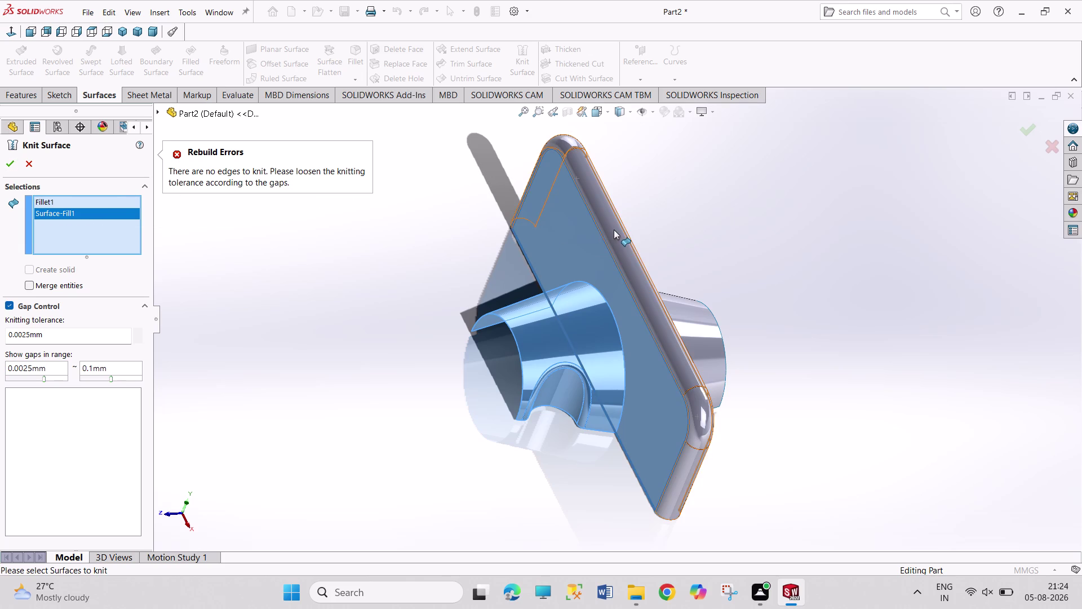
middle_drag(693, 221, 629, 219)
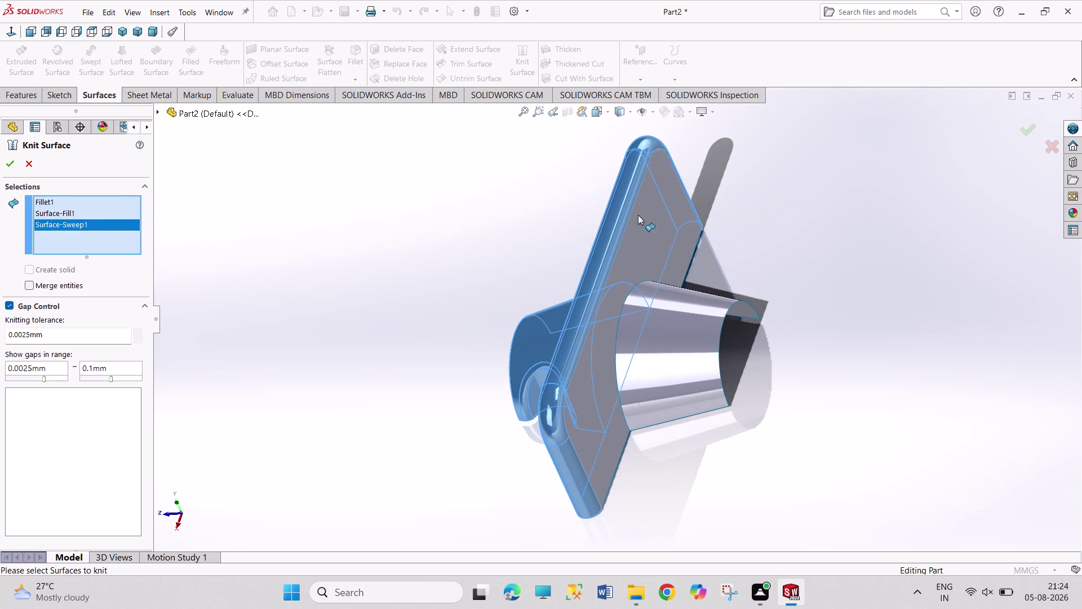
click(9, 160)
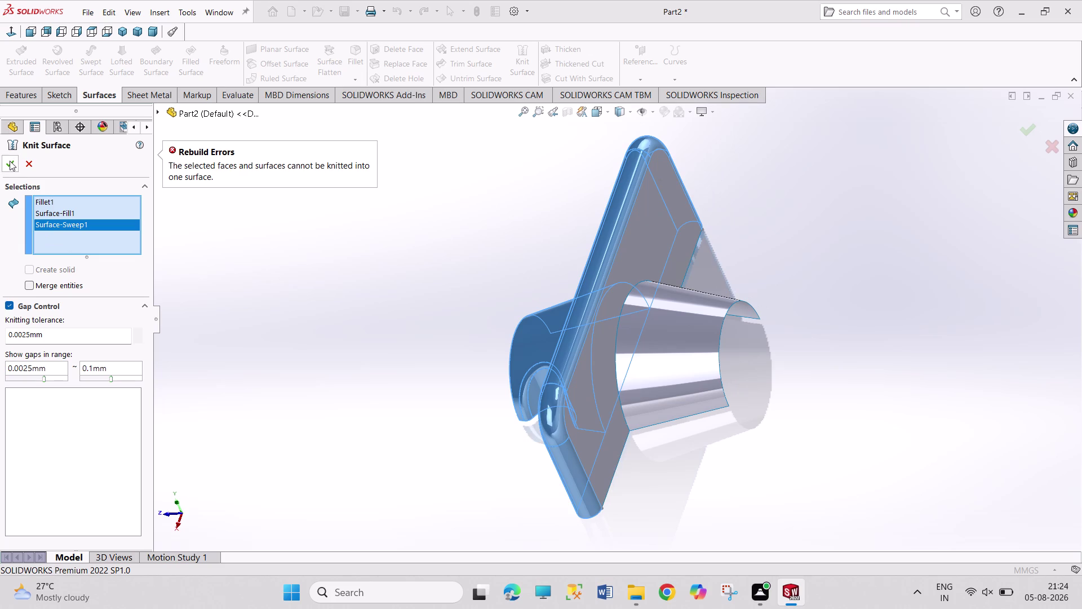
Add the flat back surface and Surface-Loft2, then confirm knitting all five surfaces.
click(651, 215)
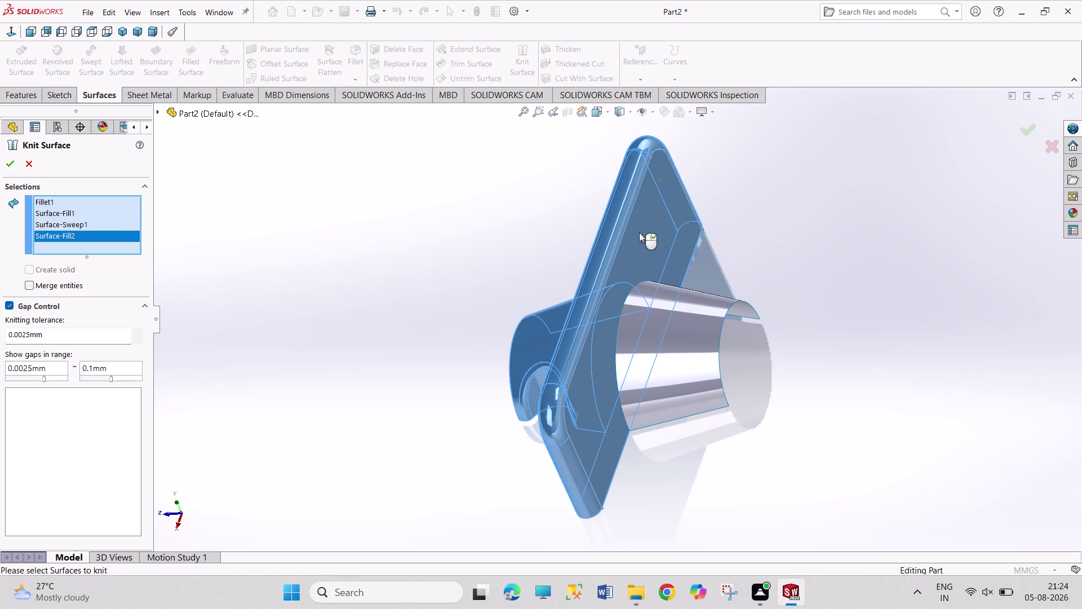
middle_drag(527, 250, 584, 272)
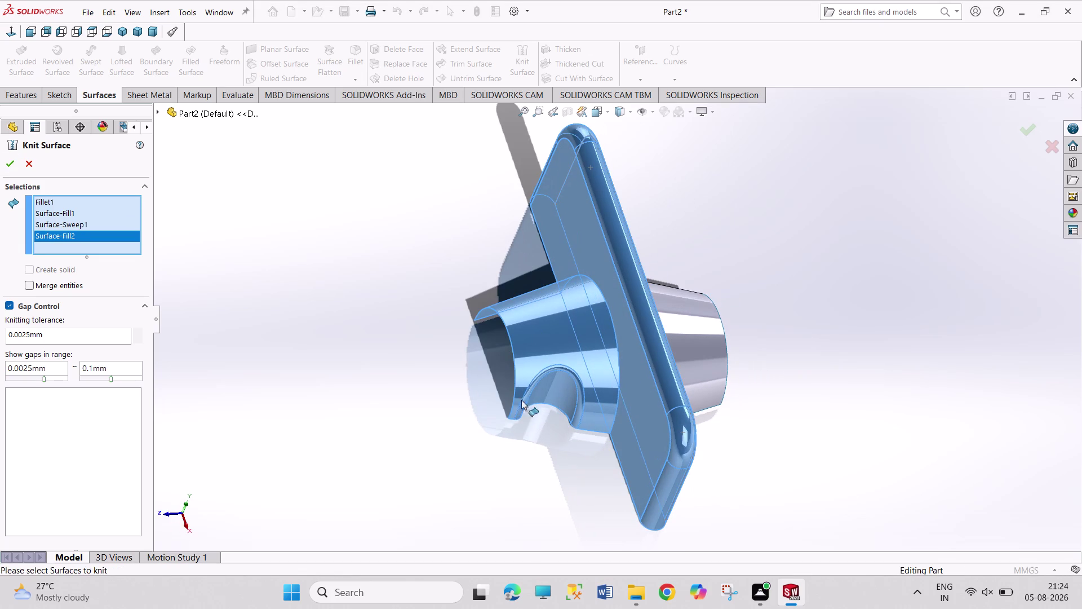
middle_drag(506, 466, 595, 462)
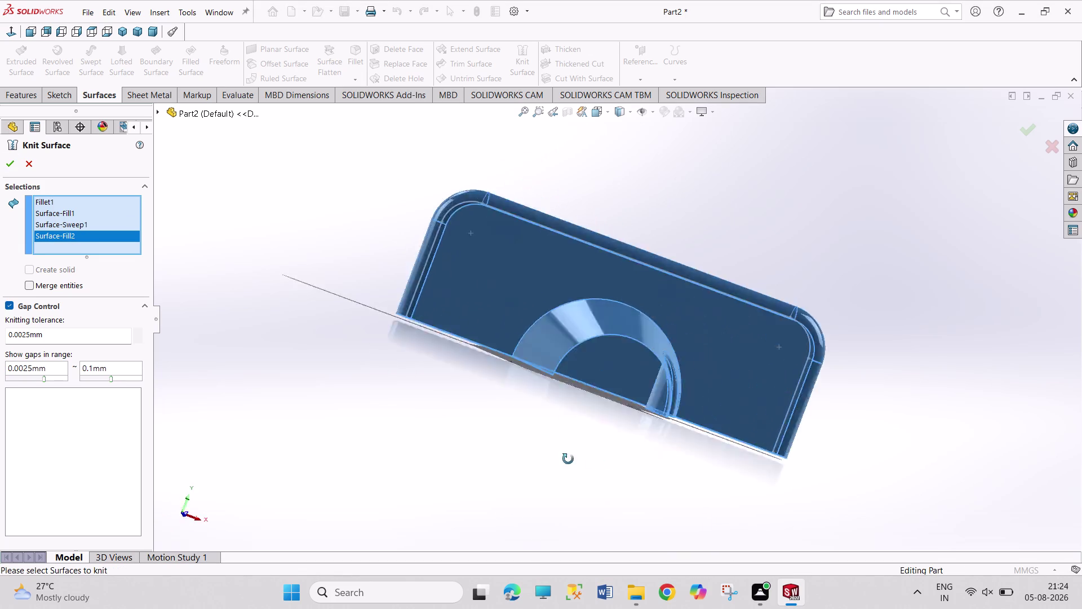
middle_drag(595, 462, 448, 437)
click(14, 166)
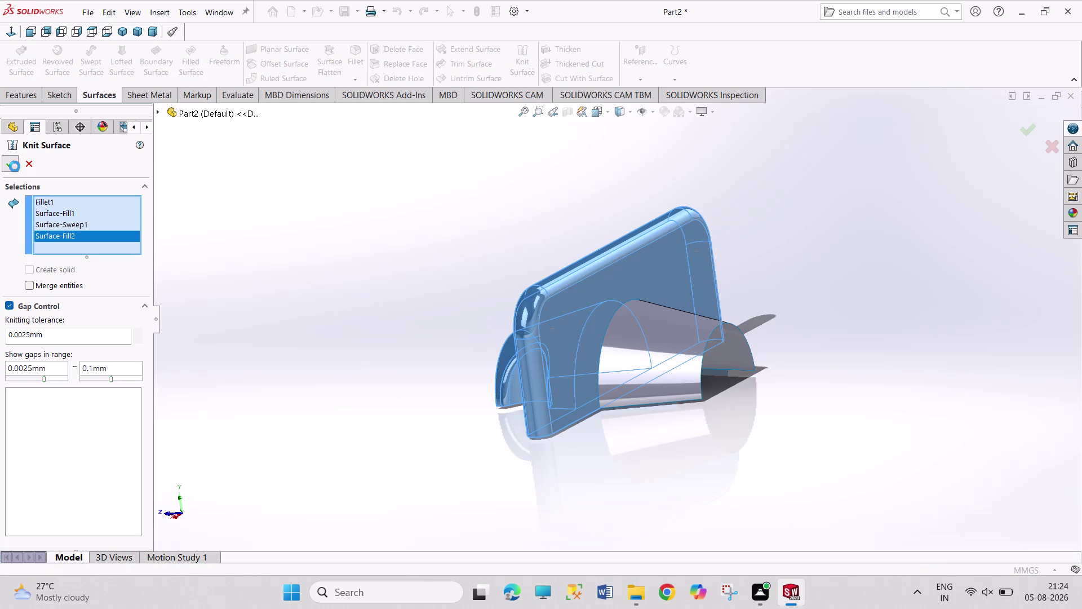
click(688, 356)
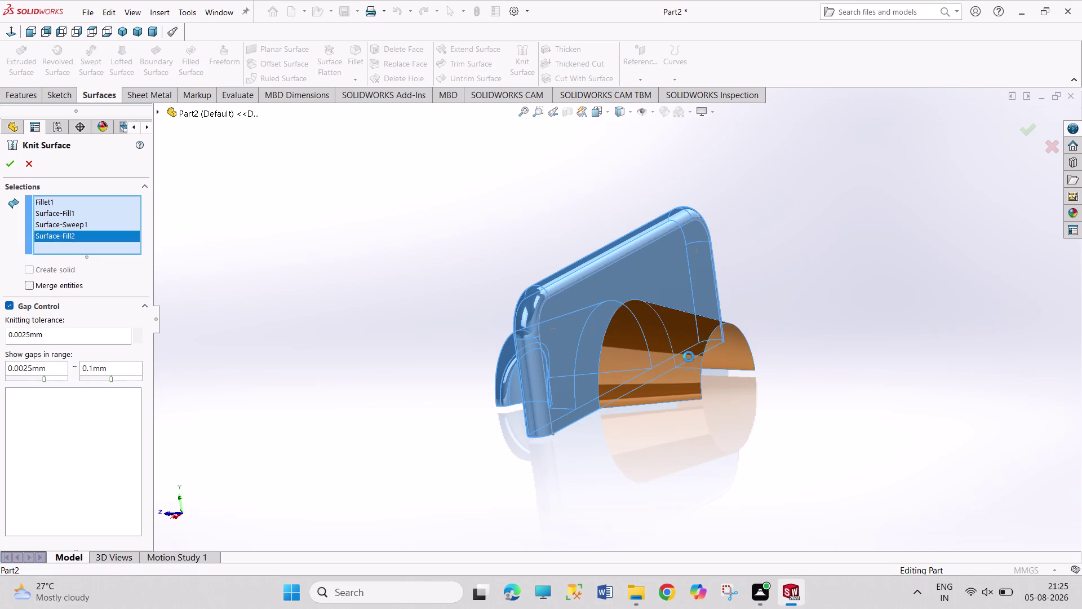
middle_drag(464, 304, 551, 378)
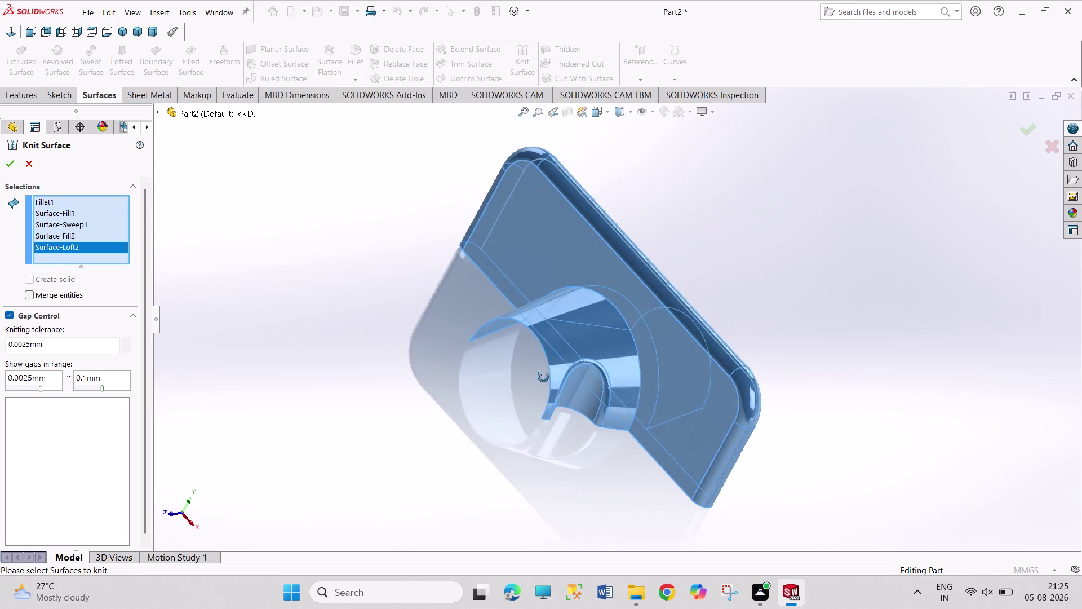
middle_drag(550, 378, 534, 377)
click(15, 166)
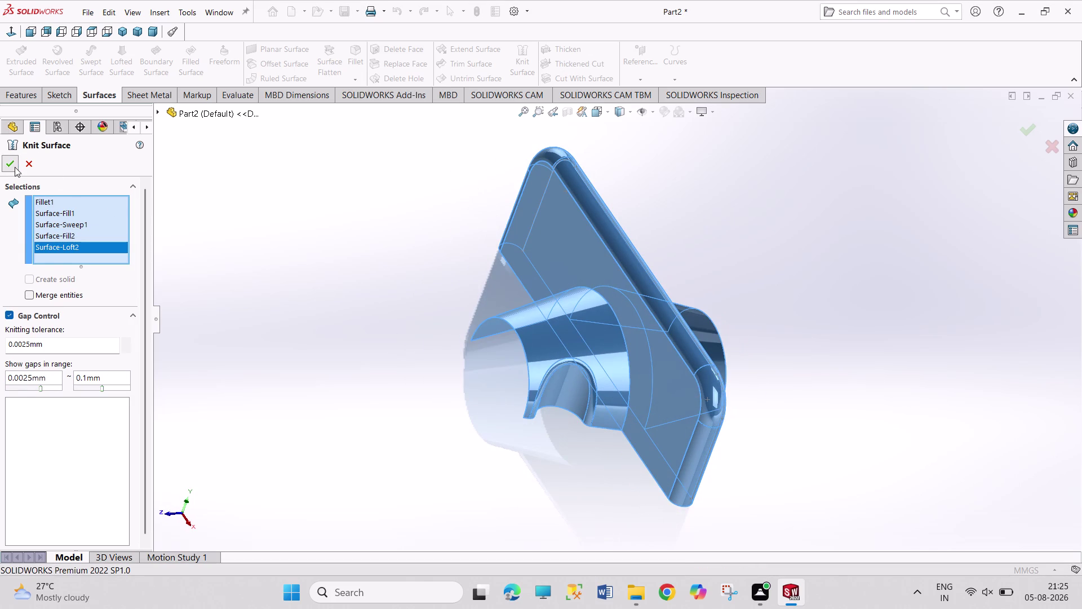
click(30, 162)
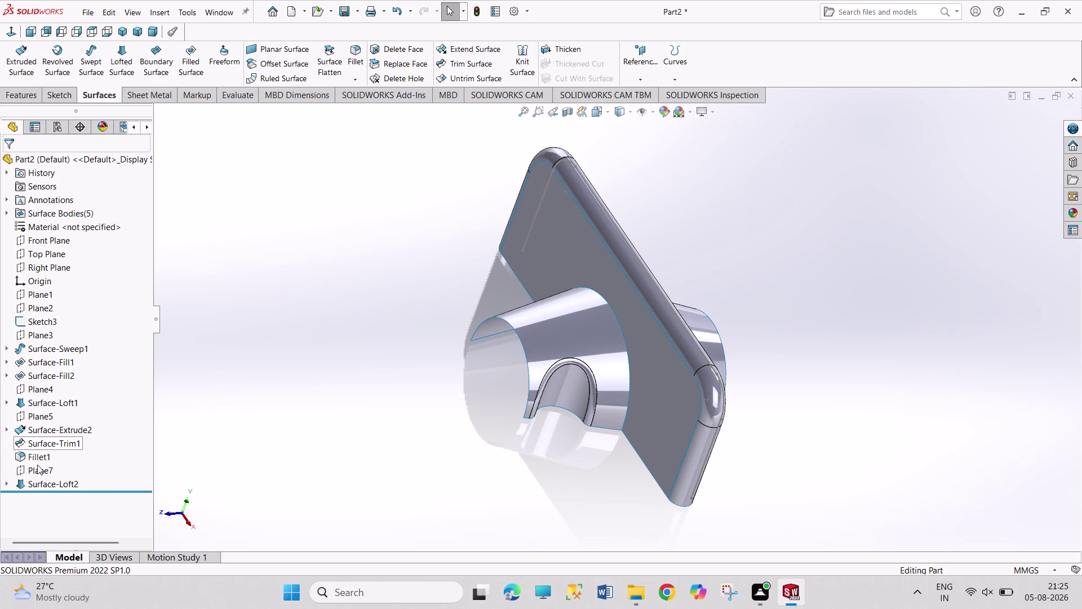
middle_drag(542, 462, 507, 448)
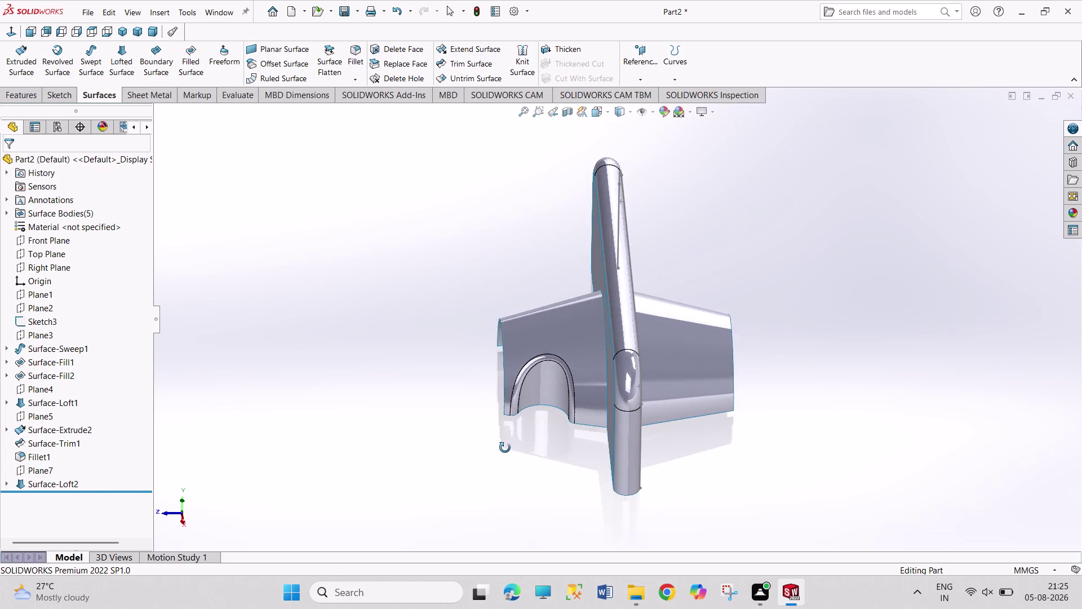
middle_drag(507, 448, 401, 336)
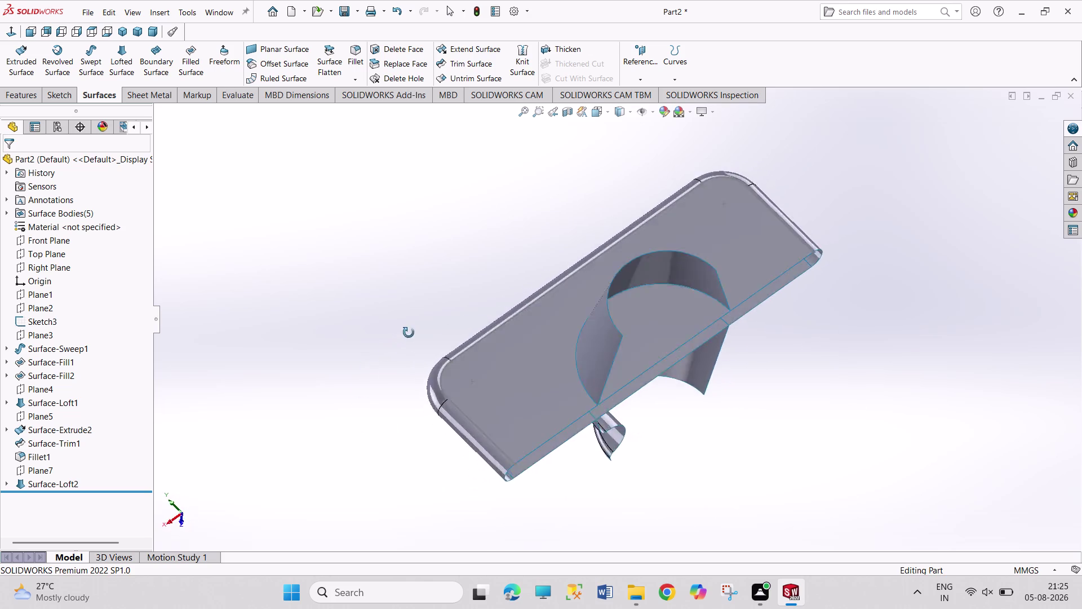
middle_drag(401, 337, 602, 210)
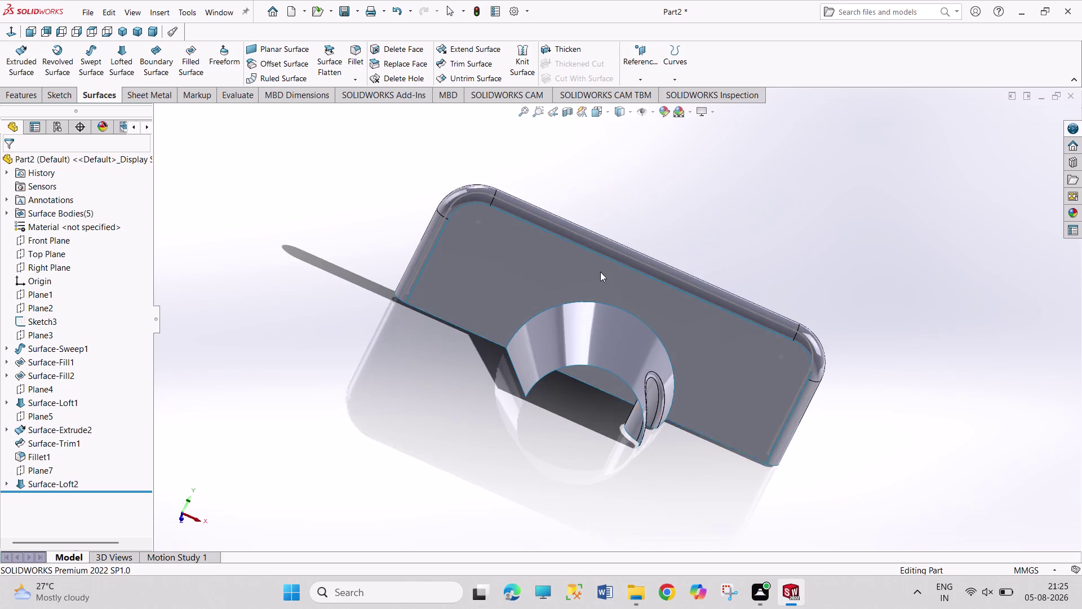
middle_drag(507, 533, 515, 403)
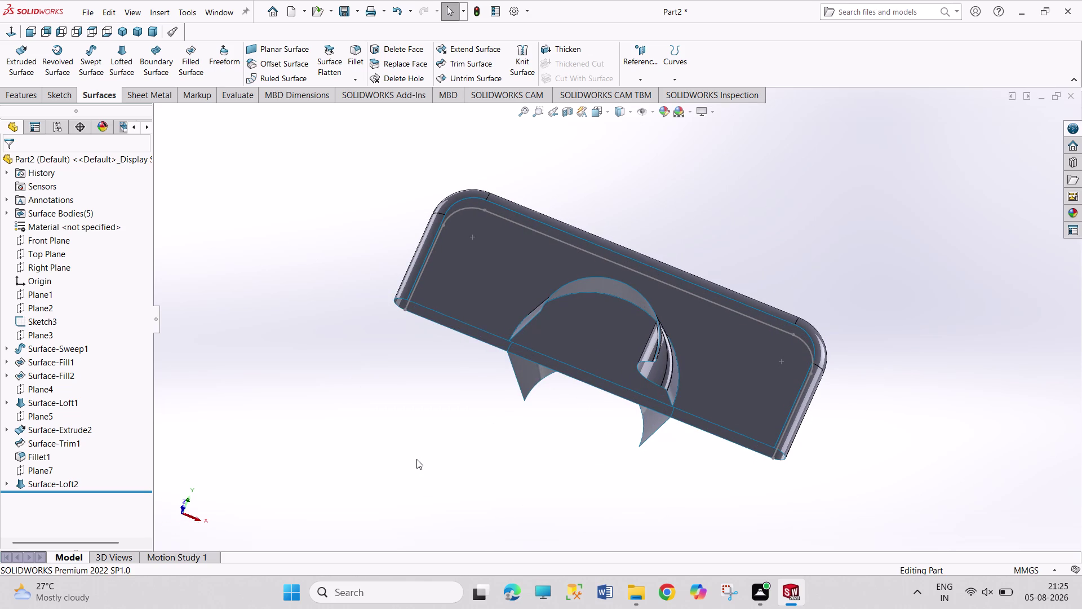
middle_drag(475, 490, 464, 492)
middle_drag(463, 493, 321, 456)
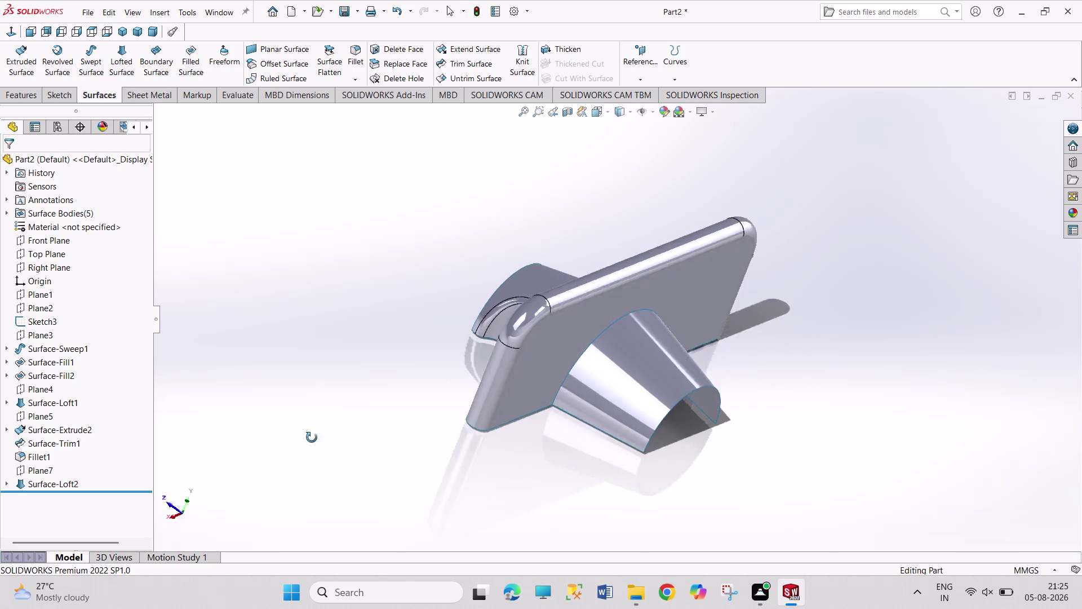
middle_drag(321, 455, 395, 253)
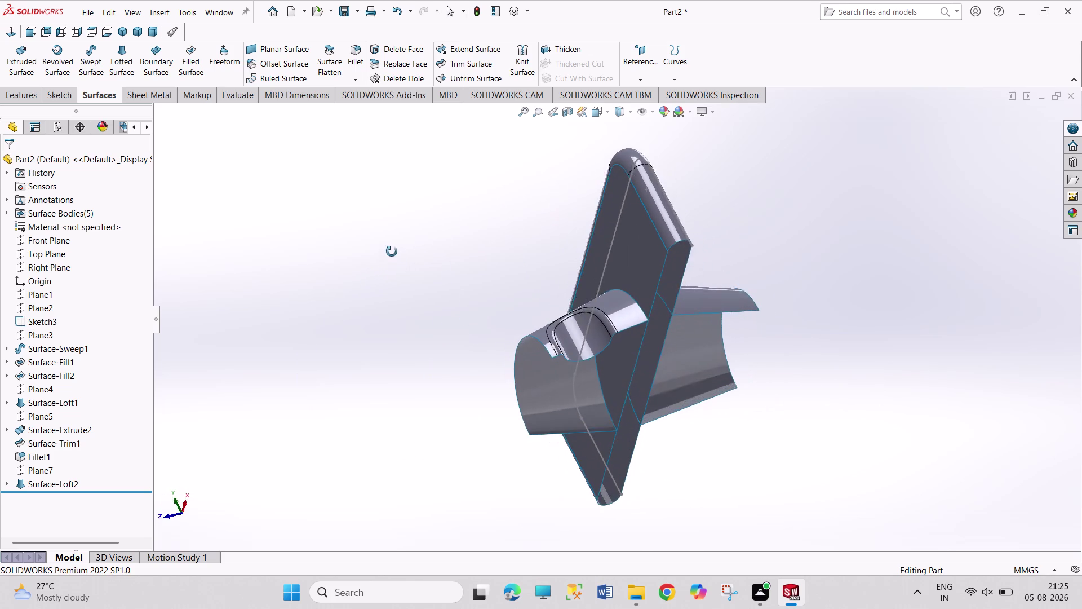
middle_drag(395, 253, 379, 268)
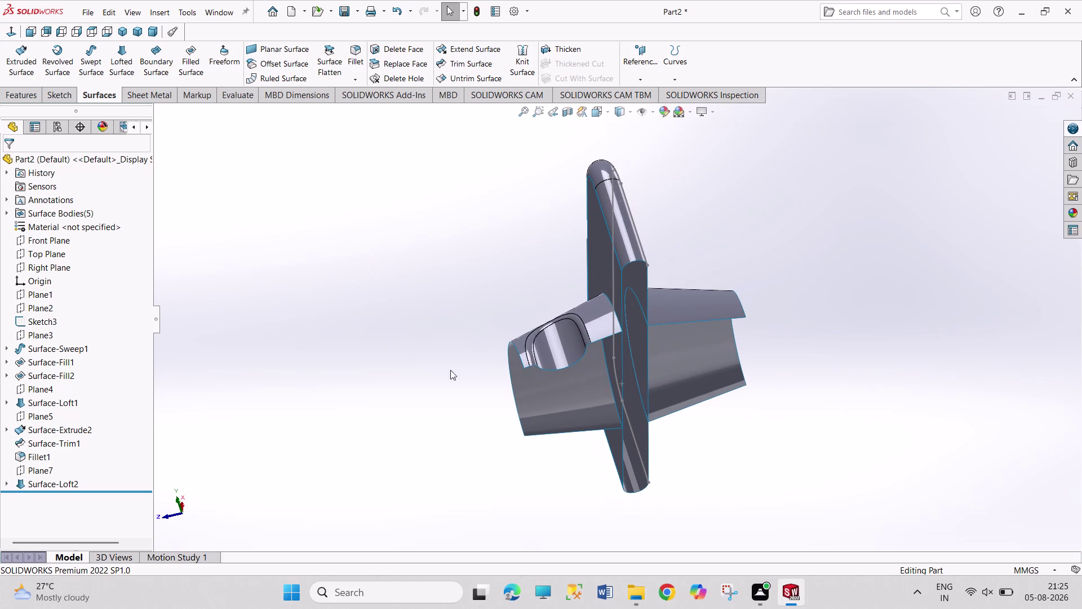
scroll(down, 3)
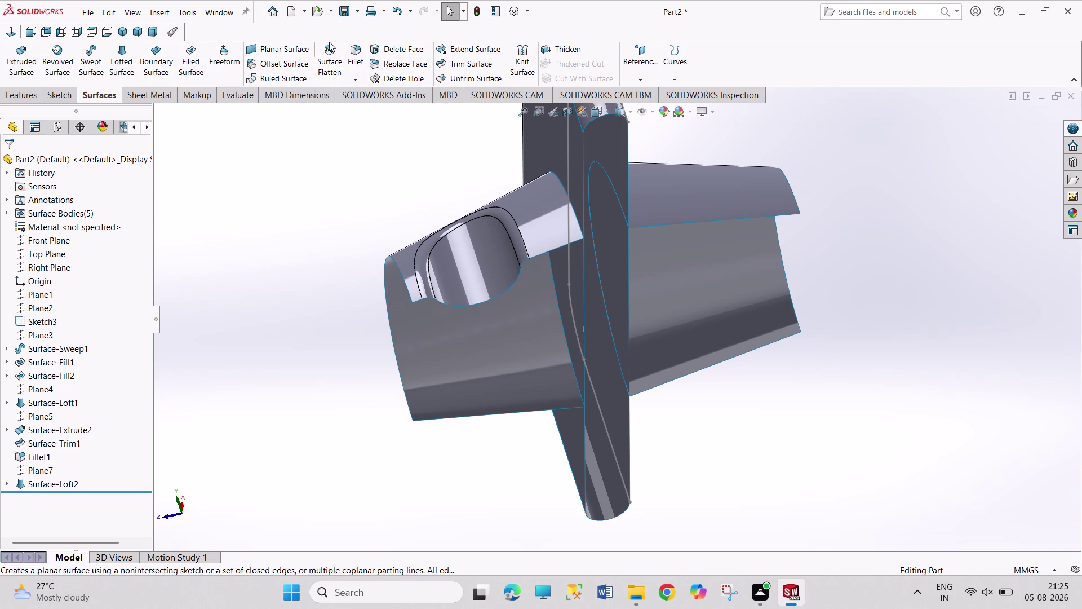
click(478, 63)
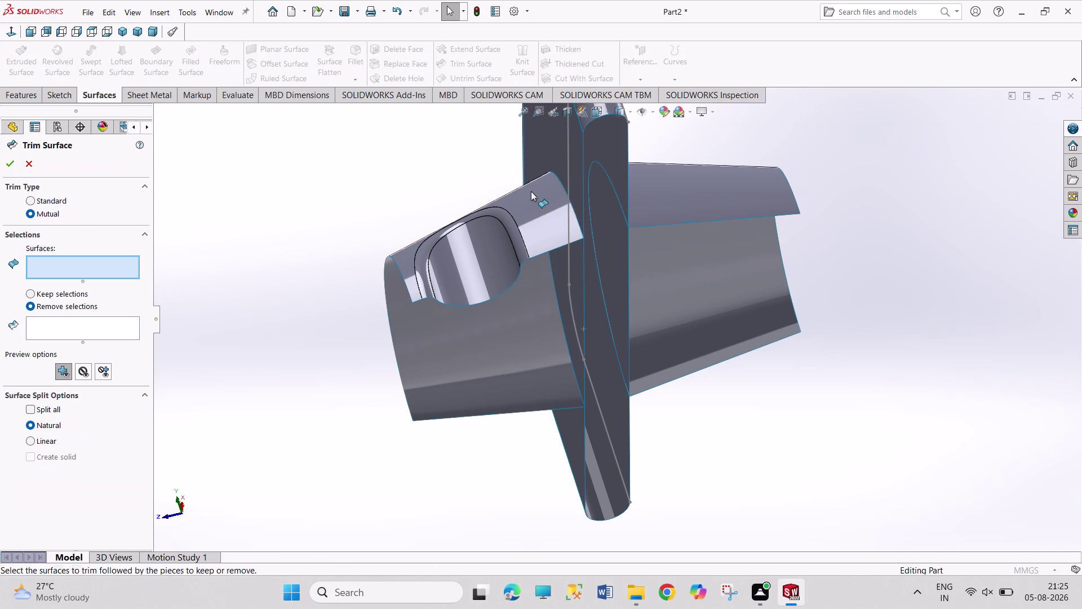
scroll(up, 3)
scroll(up, 3)
drag(446, 148, 551, 365)
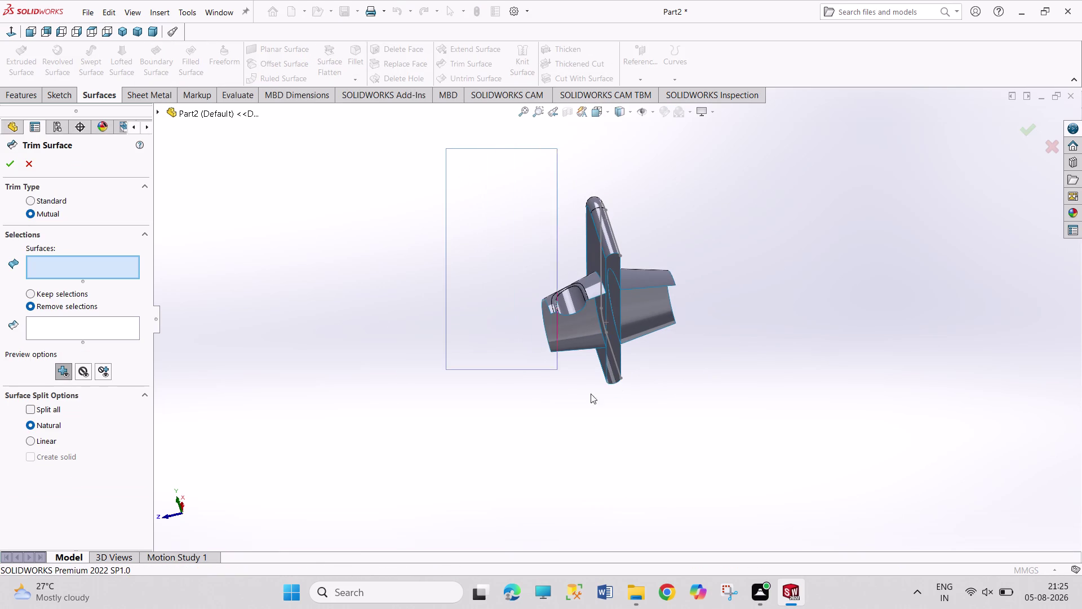
drag(552, 365, 764, 439)
scroll(down, 3)
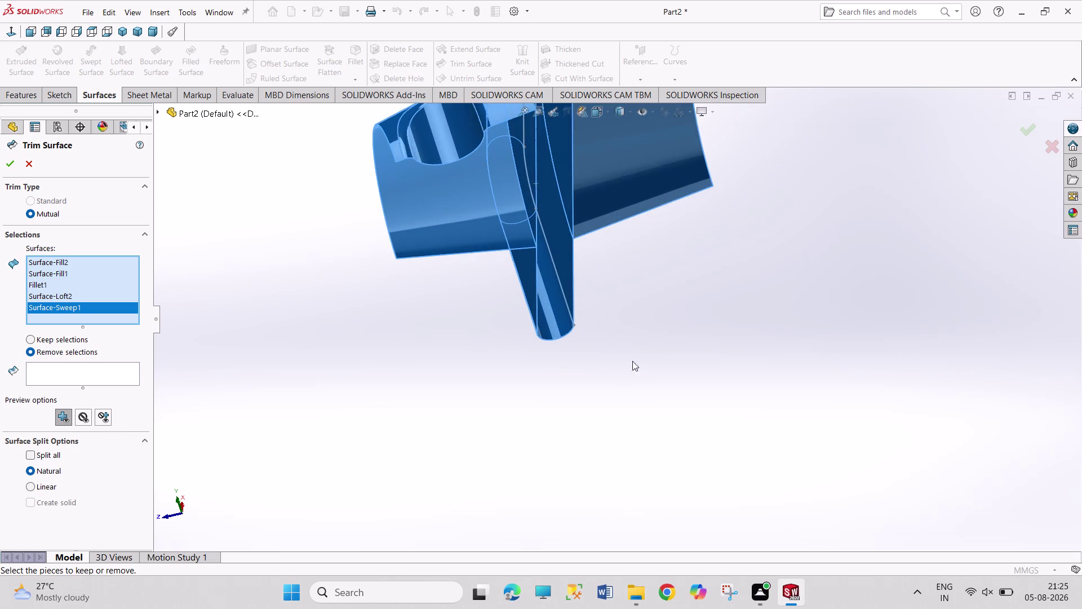
scroll(down, 3)
click(74, 370)
scroll(up, 3)
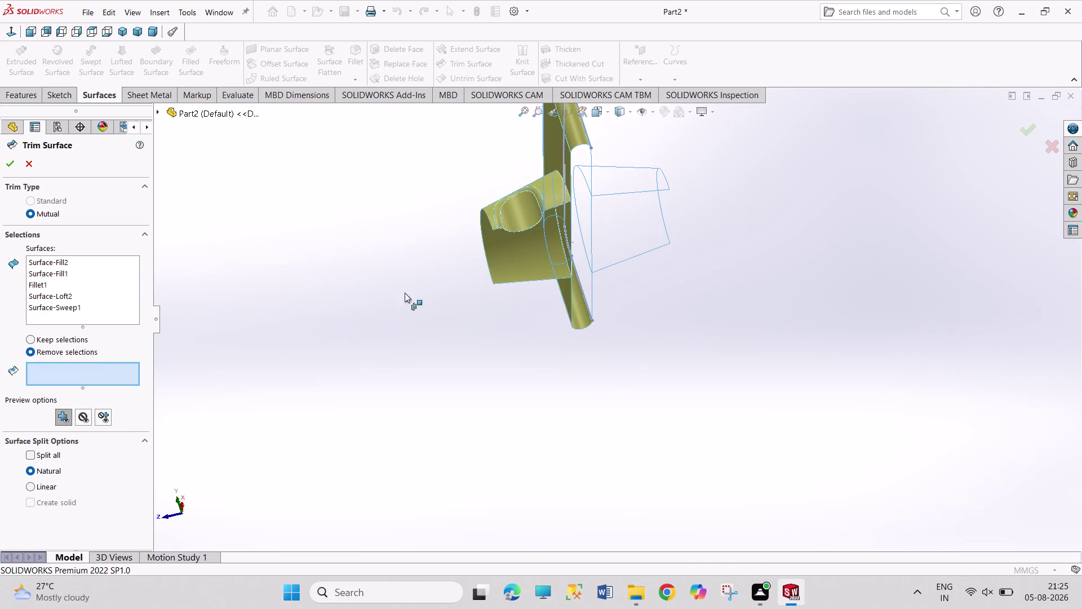
middle_drag(473, 319, 432, 386)
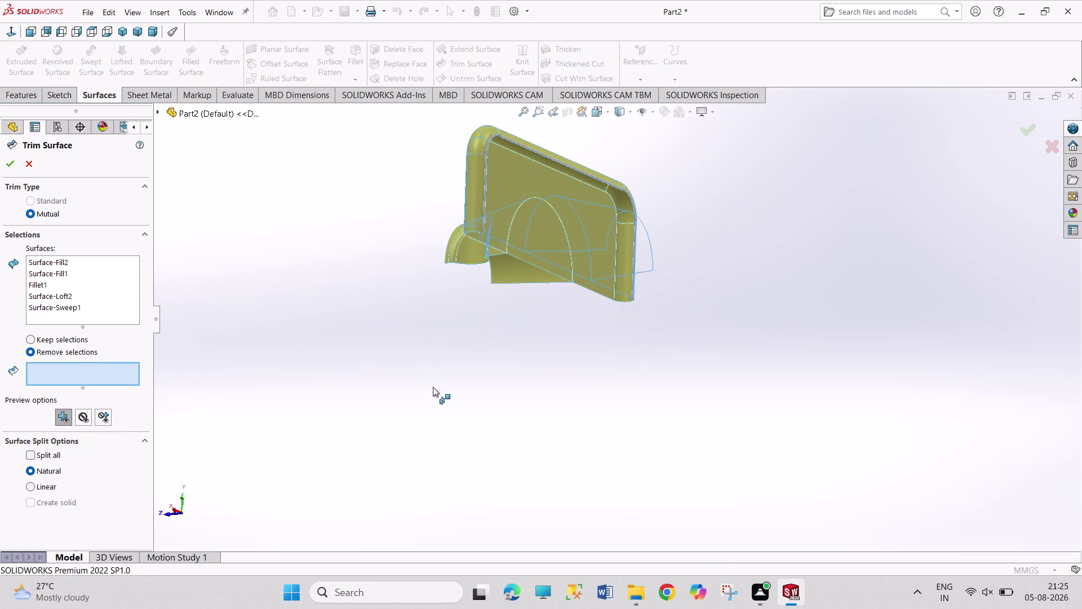
click(28, 166)
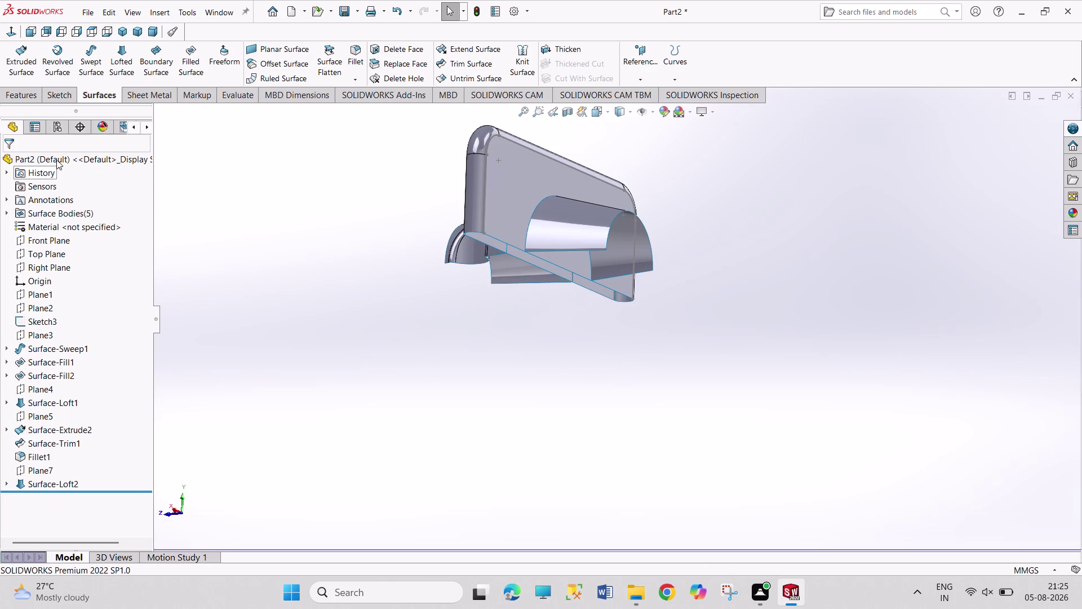
click(472, 12)
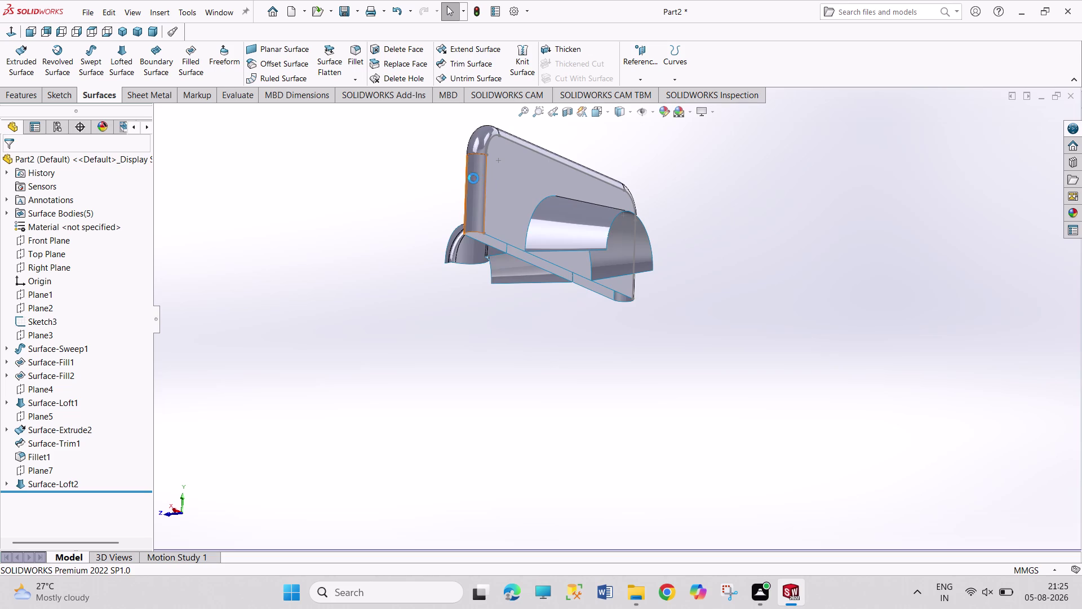
scroll(up, 3)
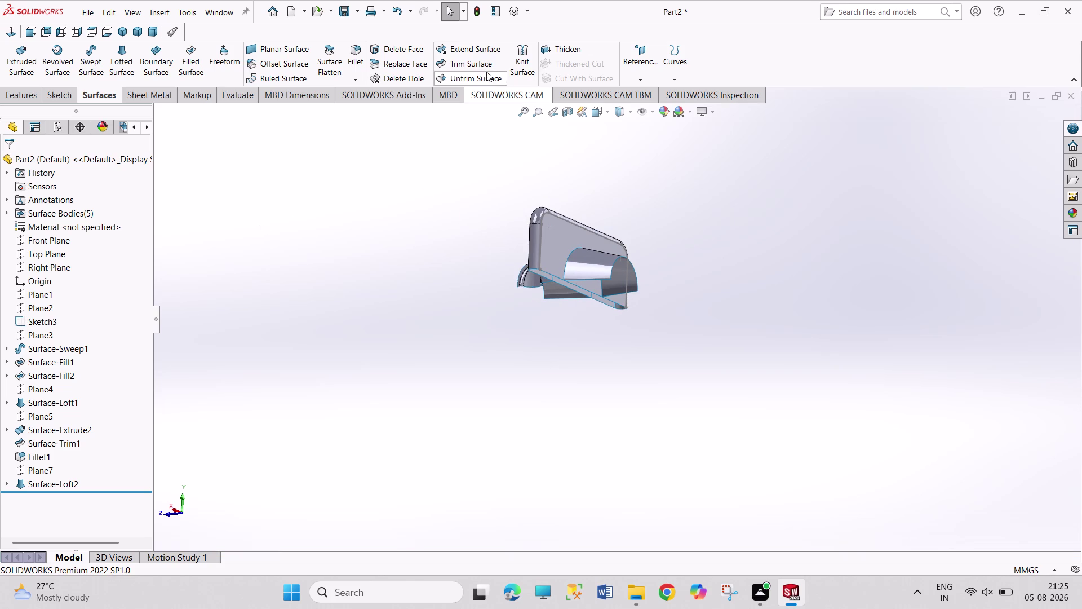
click(531, 58)
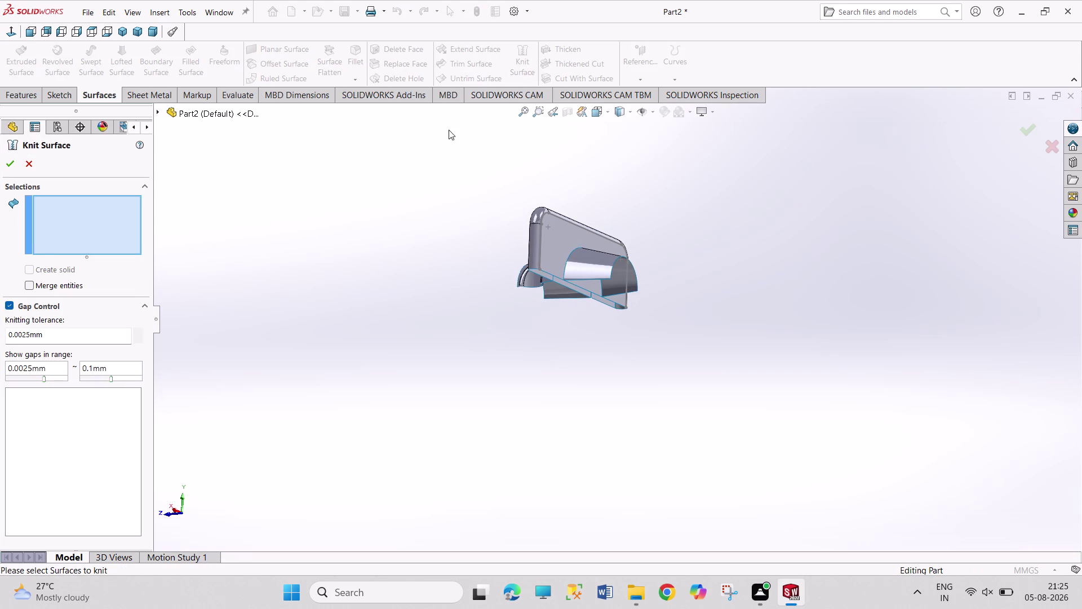
drag(449, 129, 687, 374)
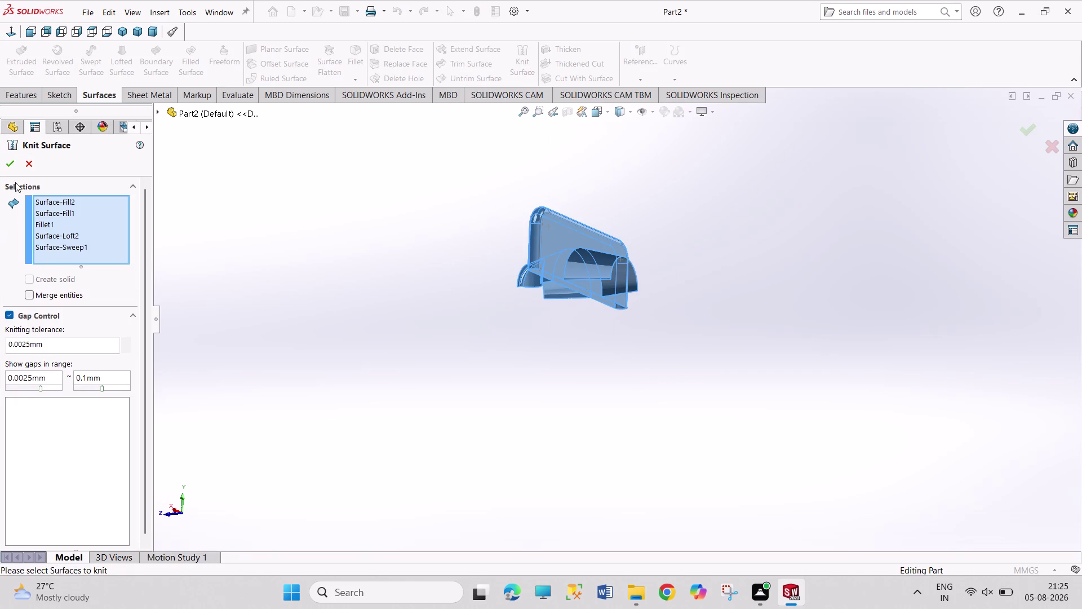
click(11, 160)
click(26, 167)
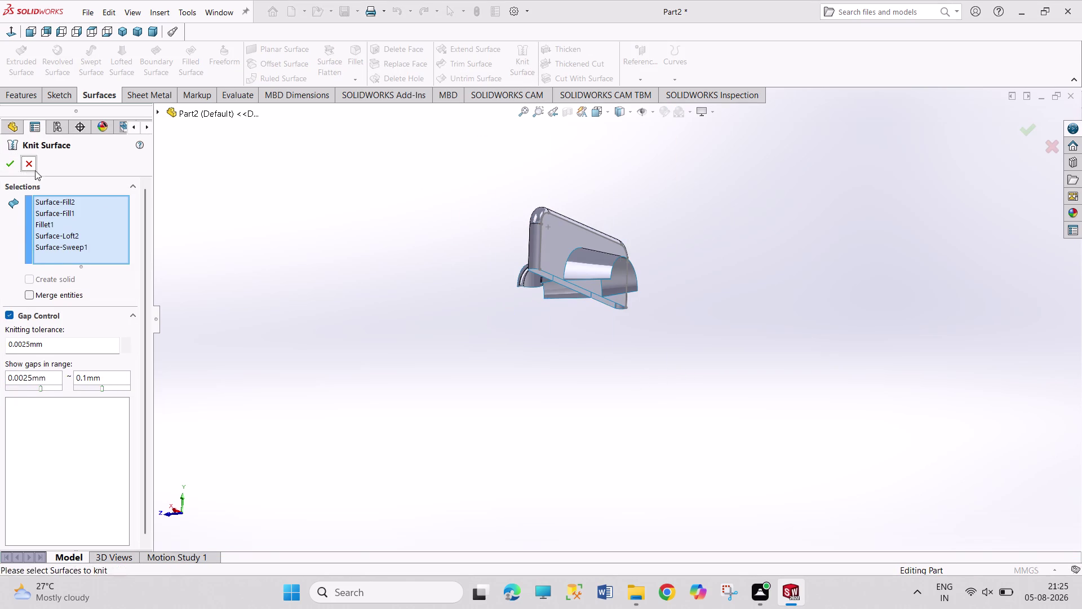
click(489, 293)
scroll(down, 3)
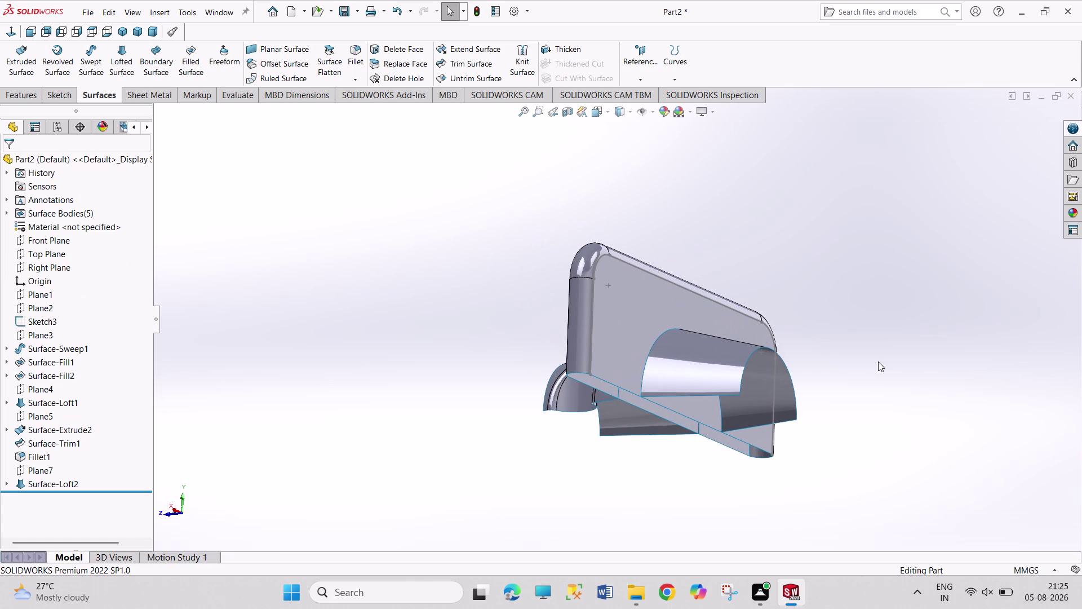
scroll(up, 3)
scroll(down, 3)
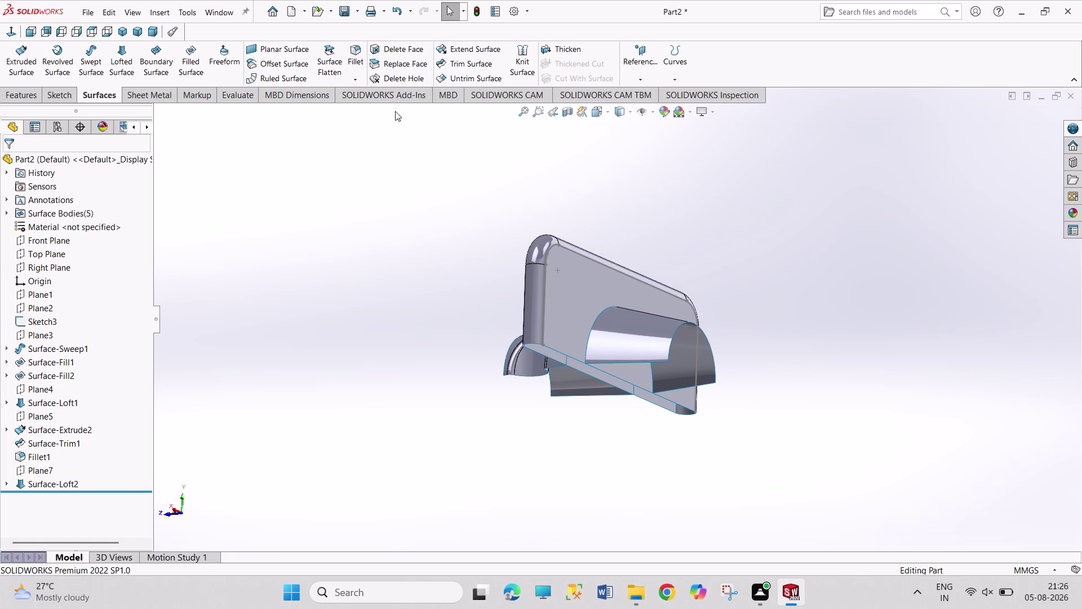
Mutually trim all five surfaces, marking the unwanted Surface-Fill1 piece for removal.
click(460, 65)
drag(467, 161, 759, 493)
middle_drag(496, 468, 538, 487)
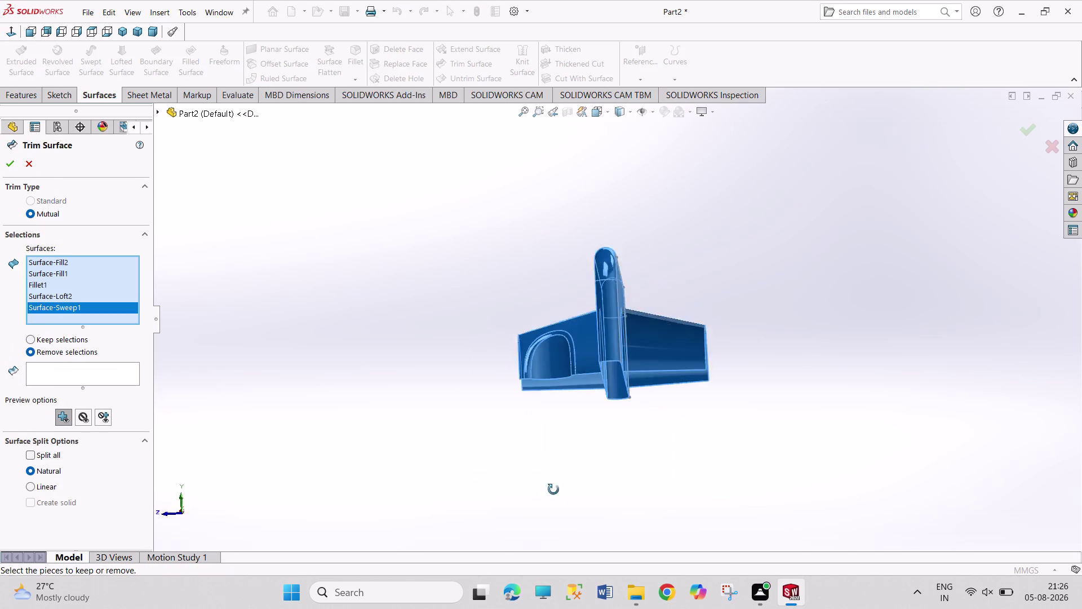
middle_drag(538, 486, 580, 392)
click(103, 386)
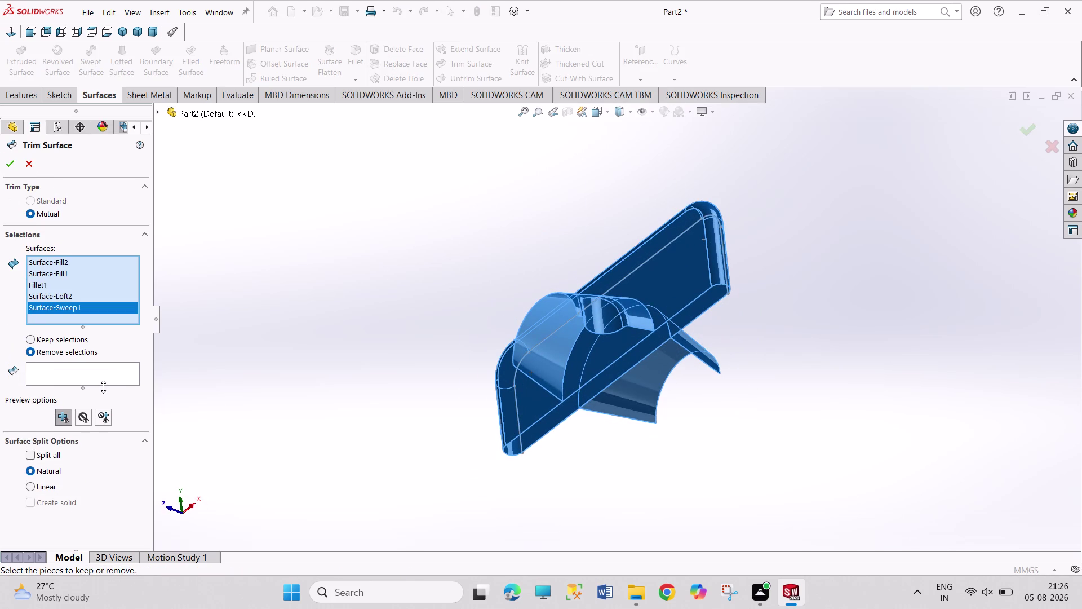
click(102, 373)
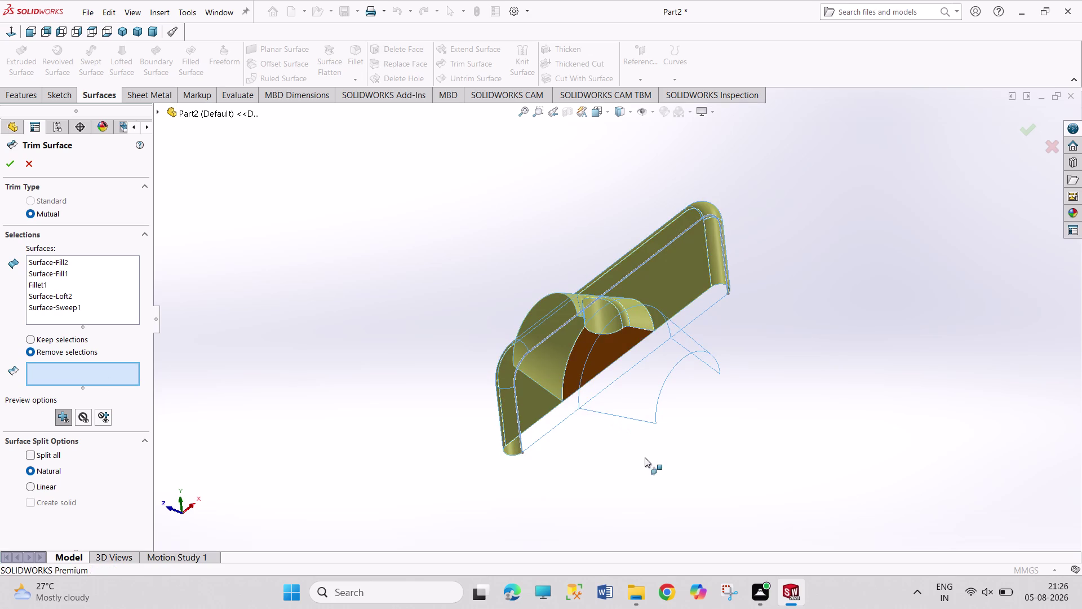
middle_drag(642, 458, 567, 469)
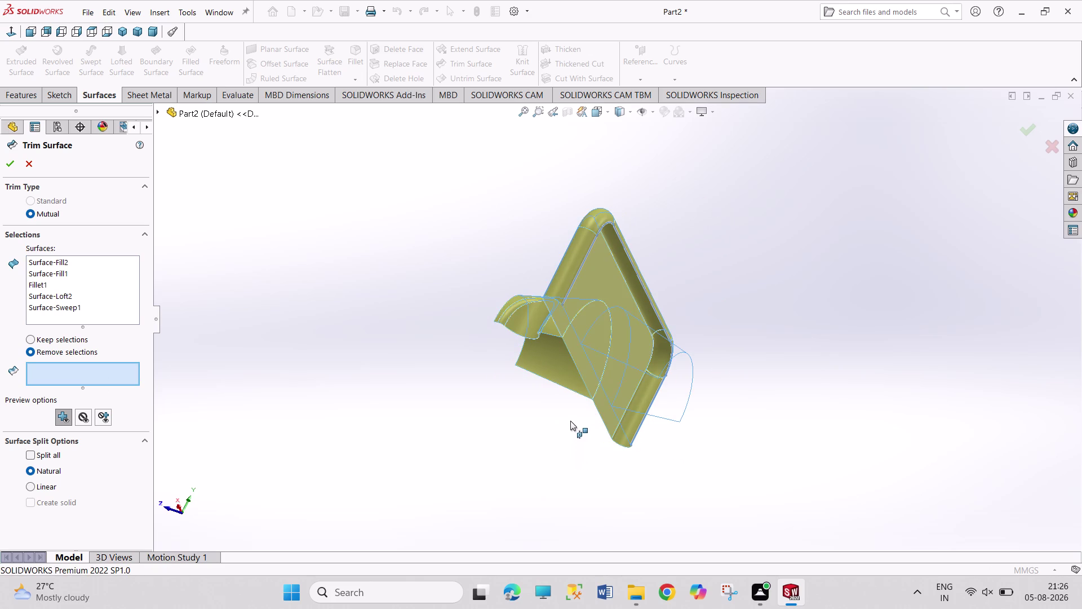
click(583, 371)
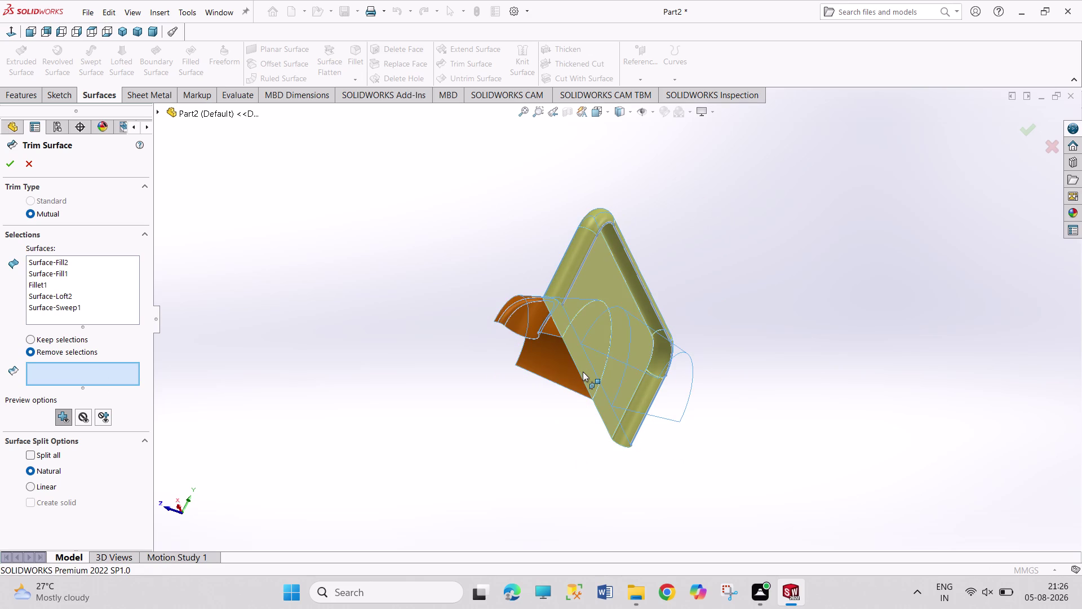
middle_drag(462, 331, 521, 288)
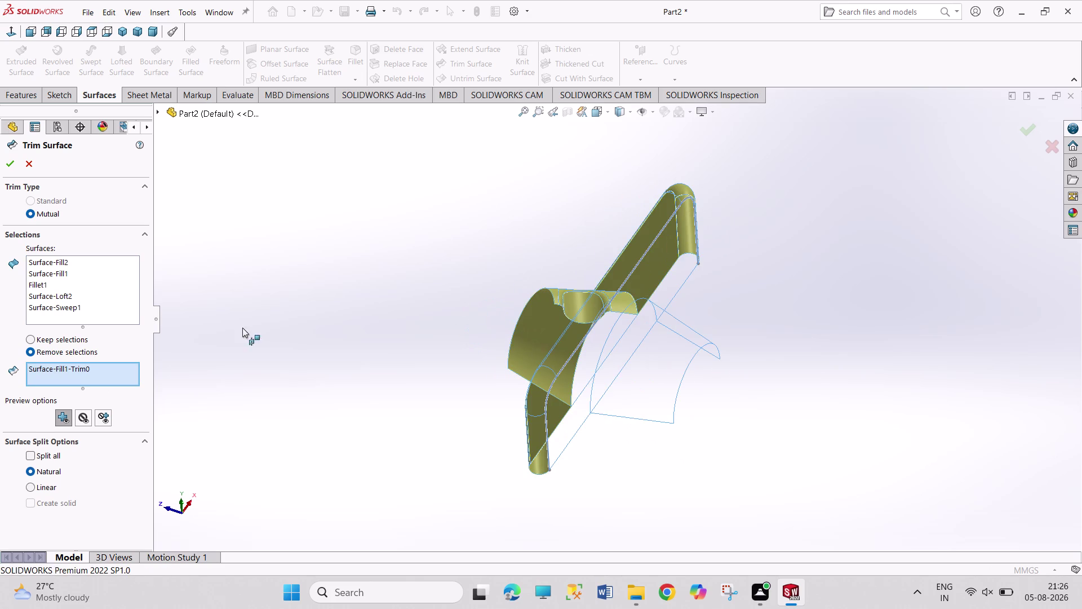
Apply the trim as Surface-Trim2, inspect the result, and rebuild the part.
click(12, 169)
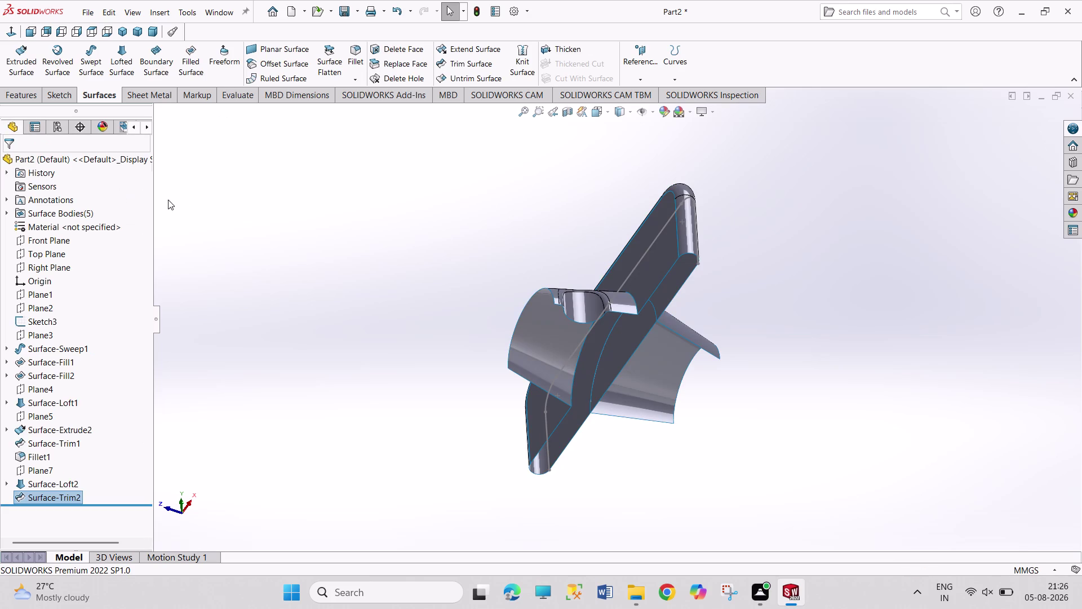
middle_drag(339, 239, 297, 278)
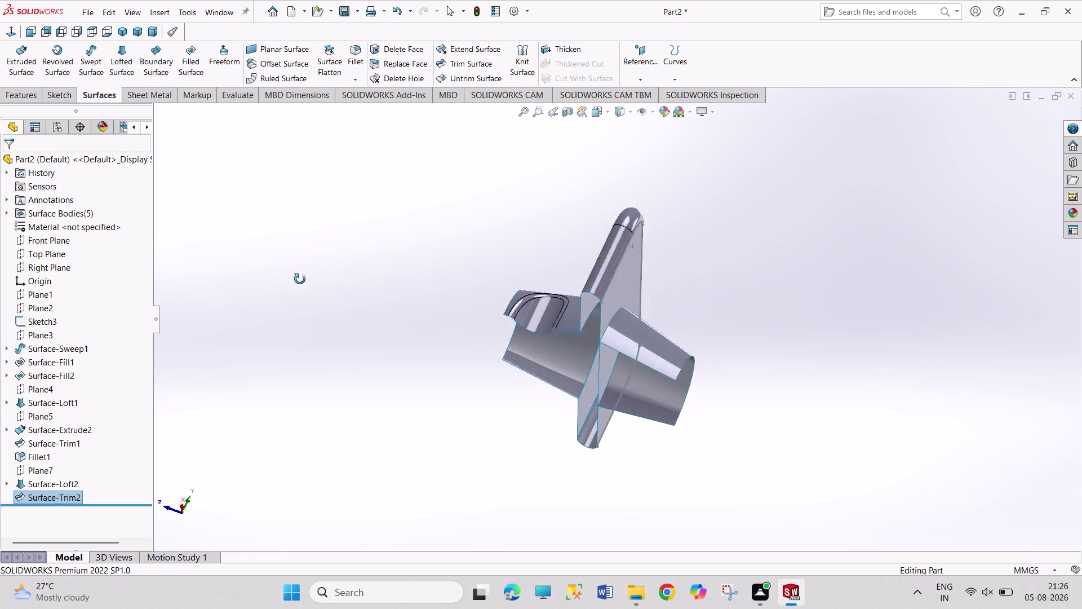
middle_drag(297, 278, 298, 262)
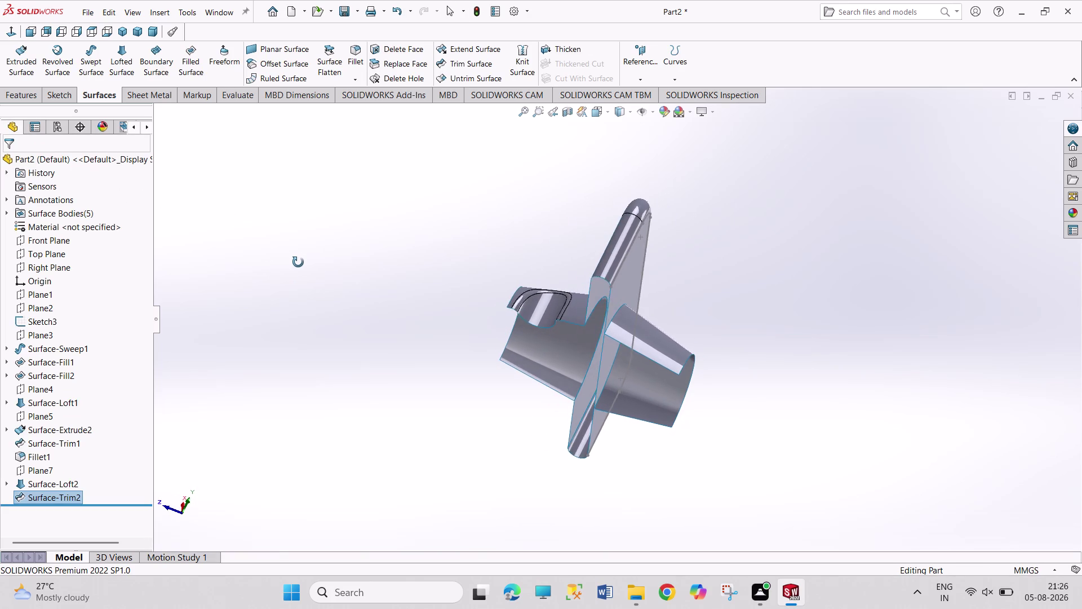
middle_drag(298, 262, 268, 374)
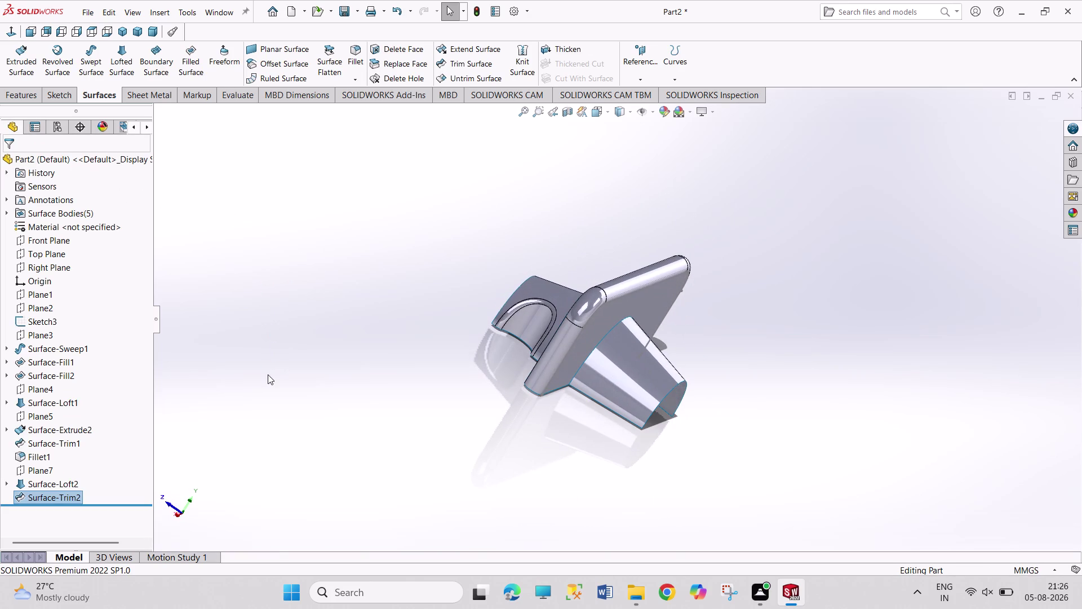
click(484, 13)
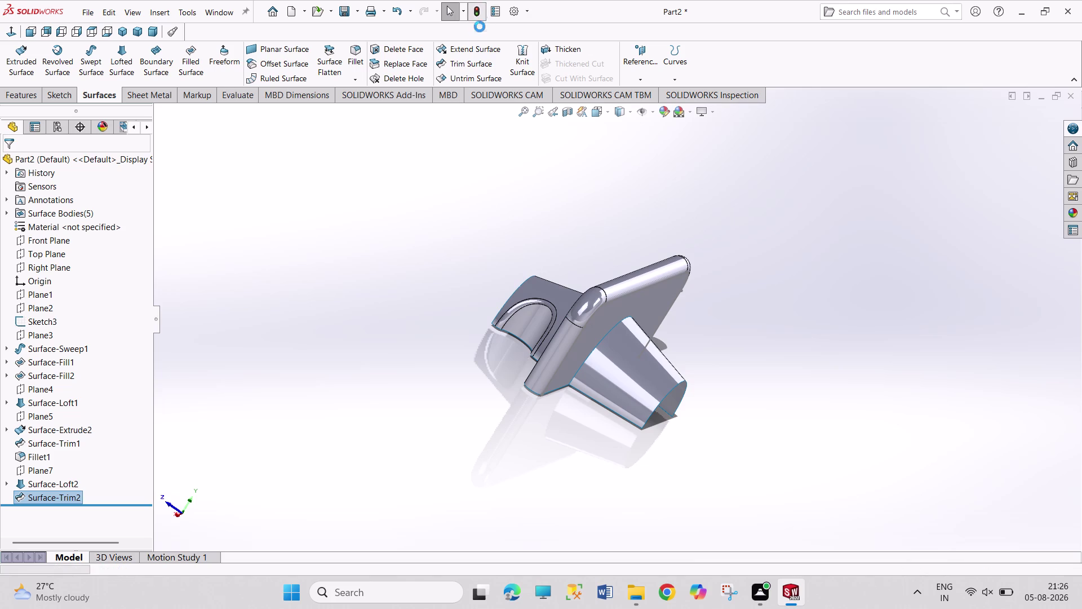
Box-select all the model's surfaces and start Knit Surface.
drag(404, 166, 494, 382)
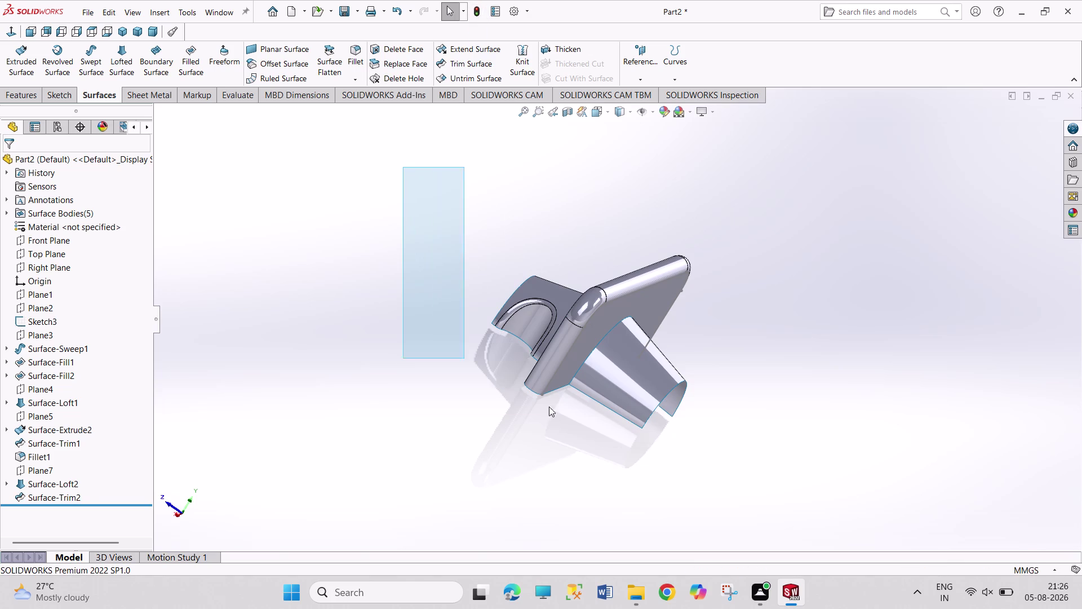
drag(494, 382, 780, 469)
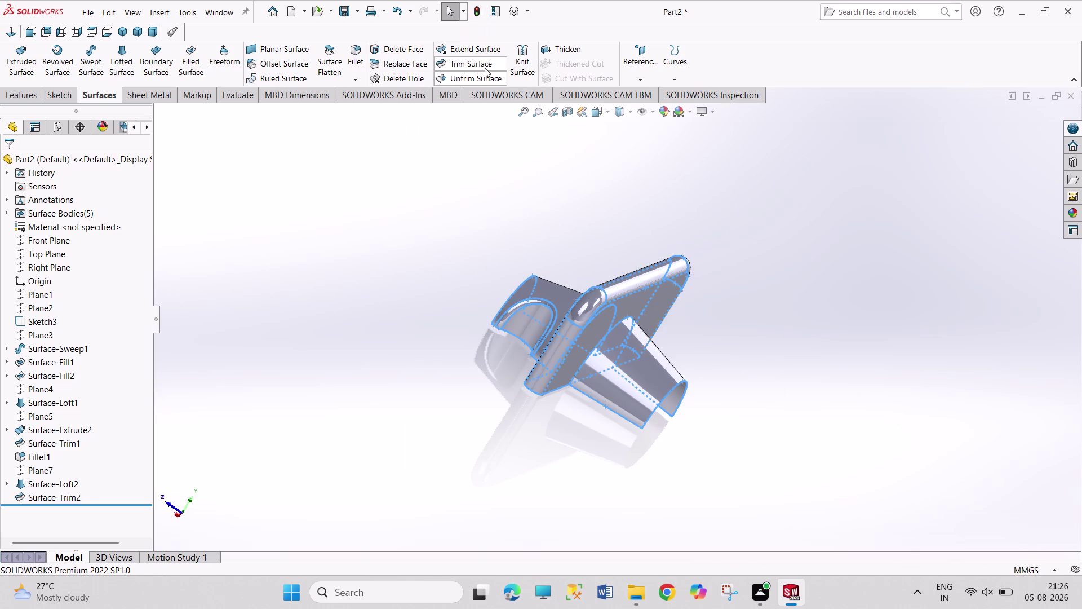
click(515, 65)
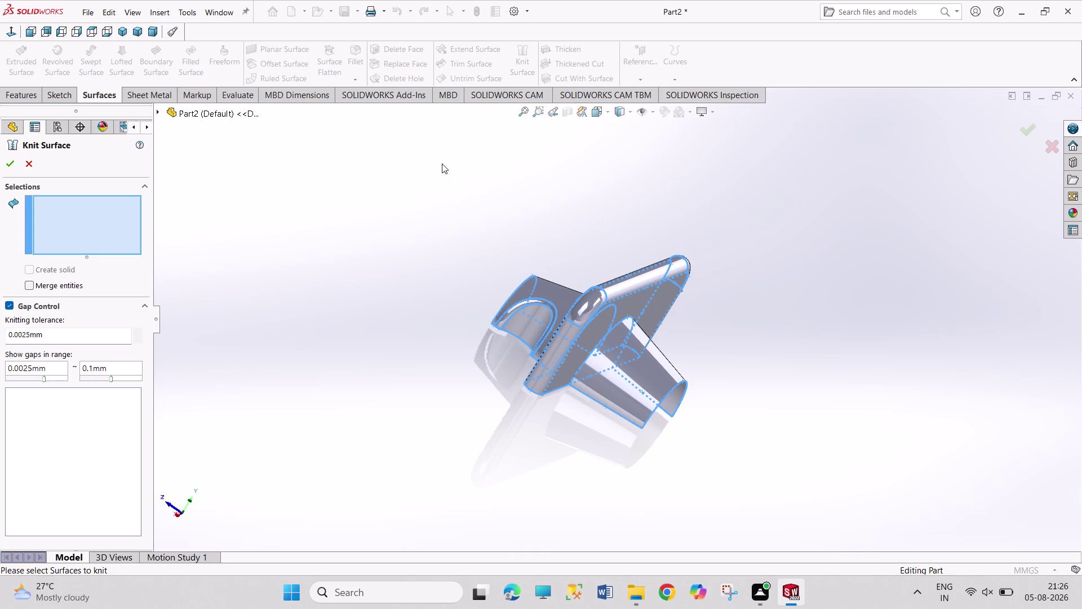
Box-select the five surfaces into the knit, confirm it, and clear the selection.
drag(441, 164, 777, 486)
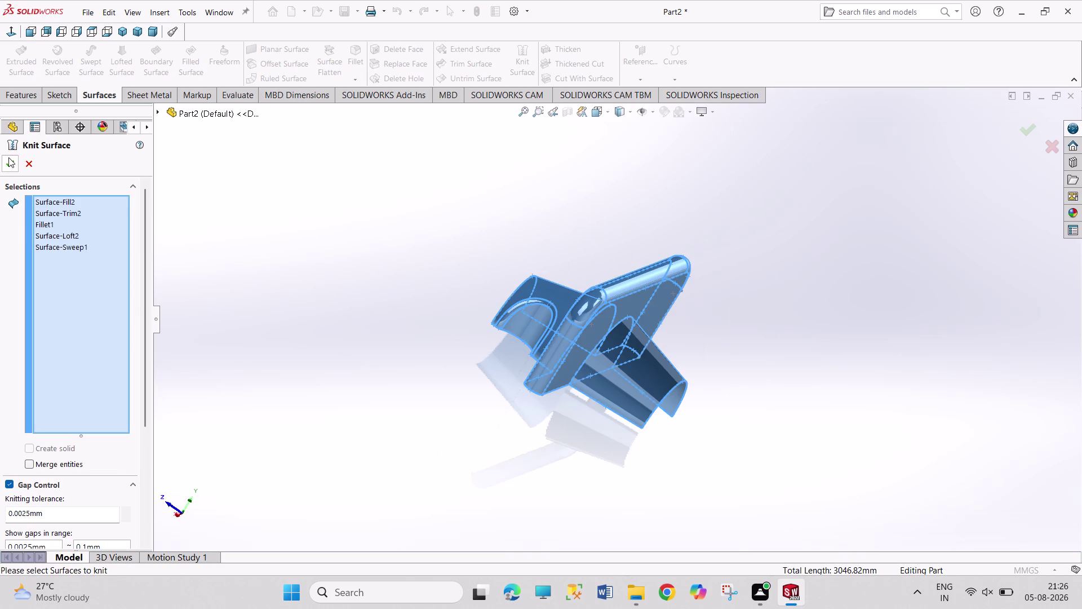
click(9, 158)
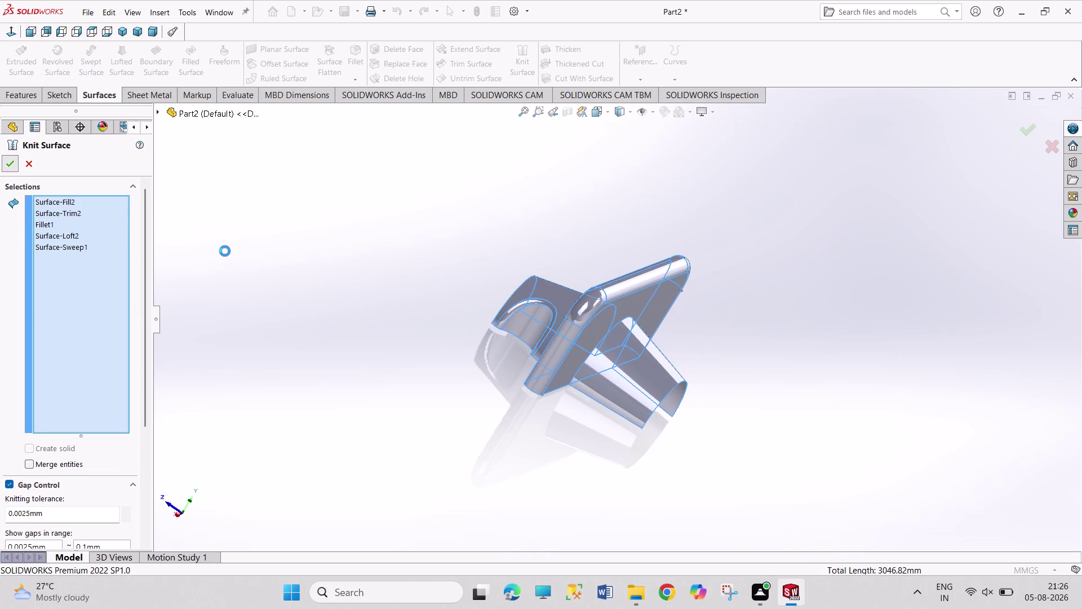
click(32, 170)
click(312, 297)
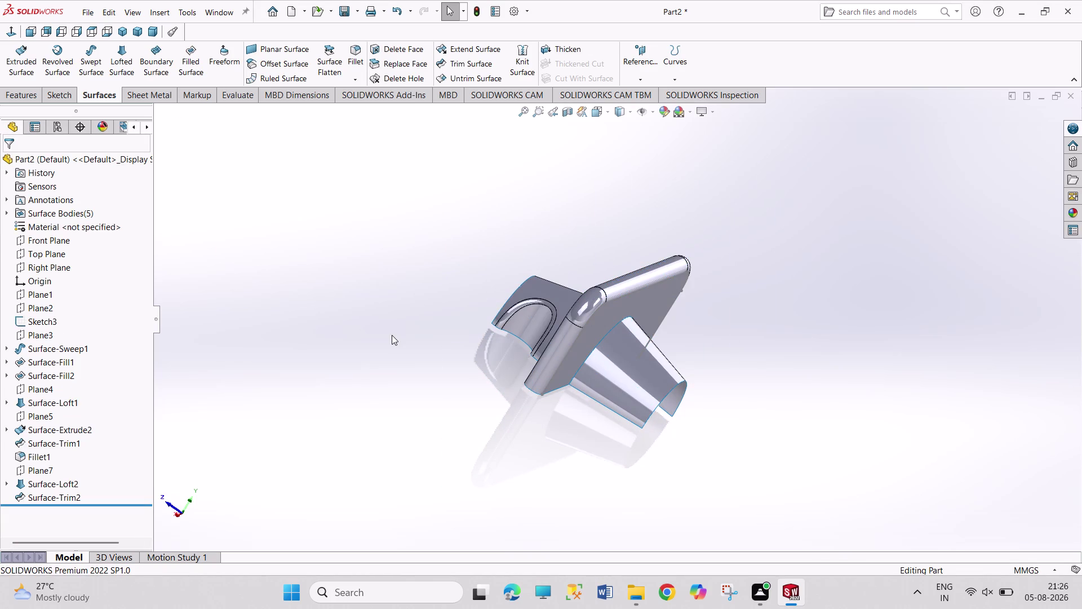
Orbit around to inspect the plate and cone faces, ending in Isometric view.
middle_drag(392, 334, 475, 248)
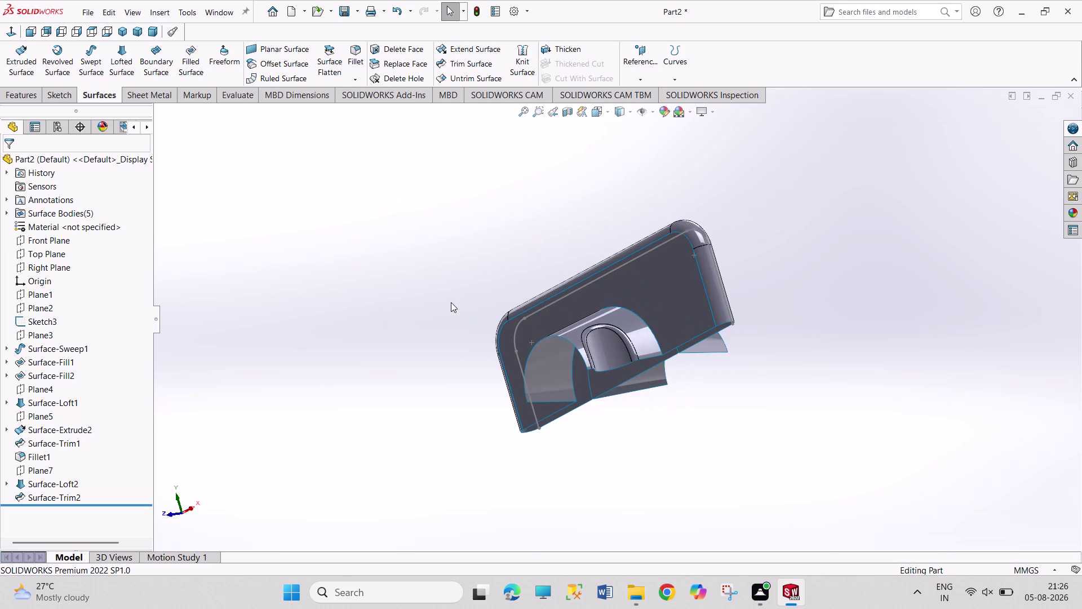
middle_drag(462, 303, 393, 218)
scroll(down, 3)
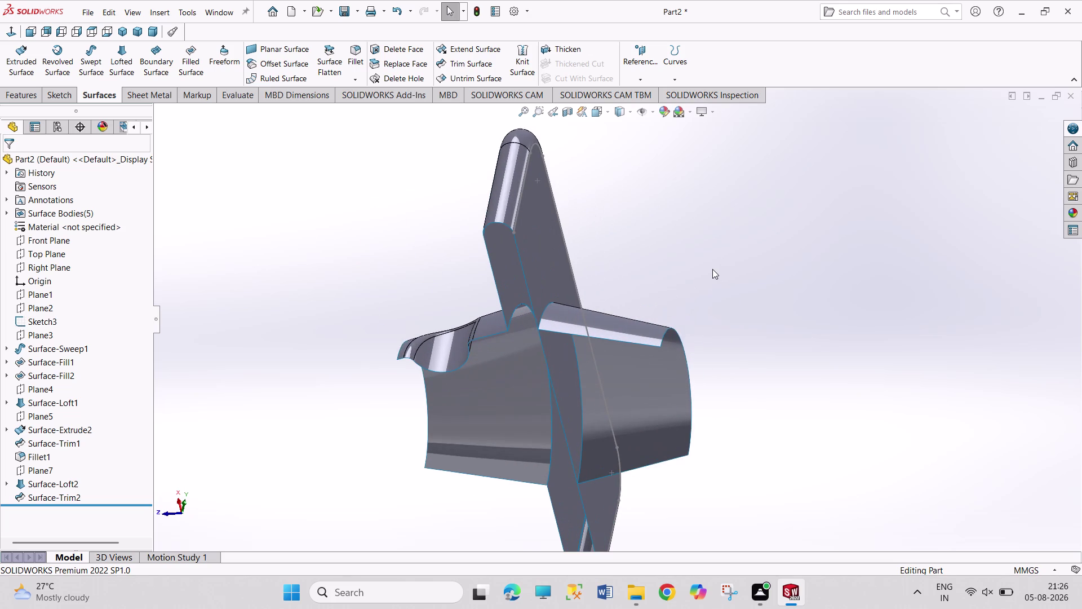
middle_drag(679, 292, 622, 295)
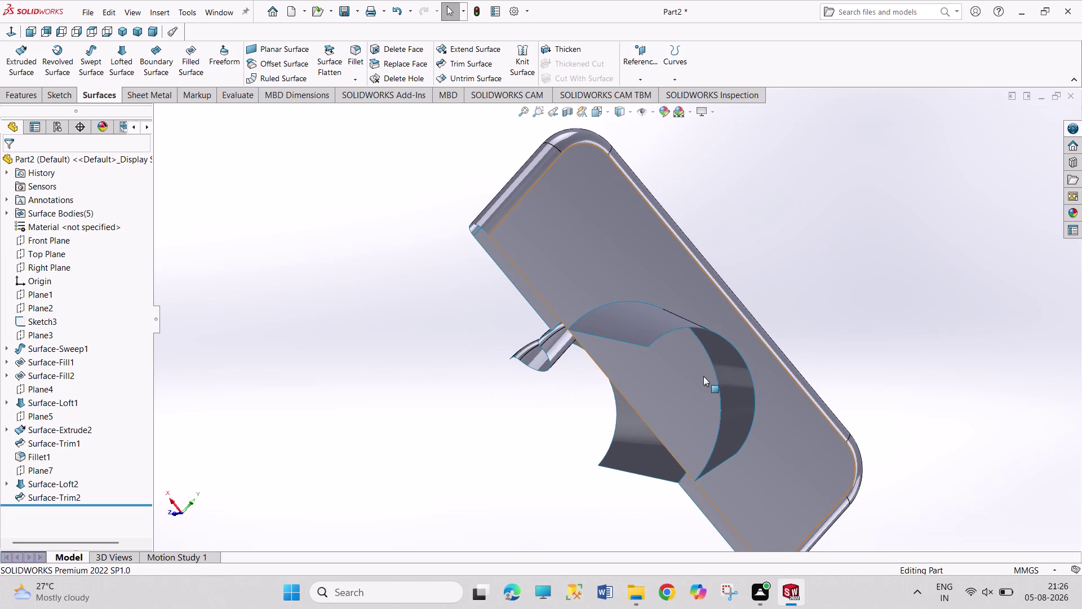
click(703, 376)
click(444, 495)
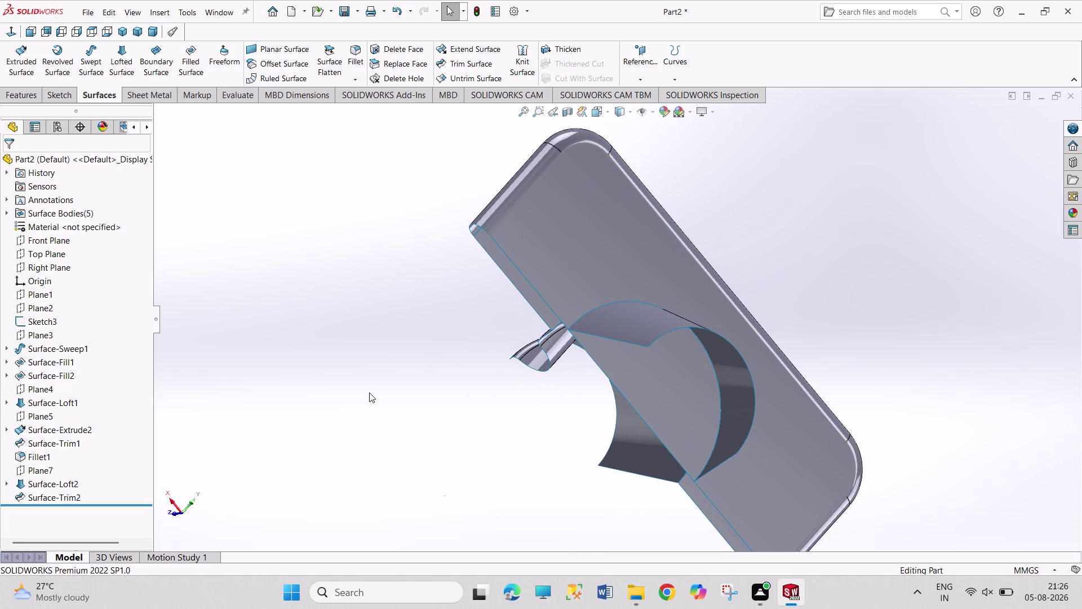
middle_drag(364, 351, 390, 520)
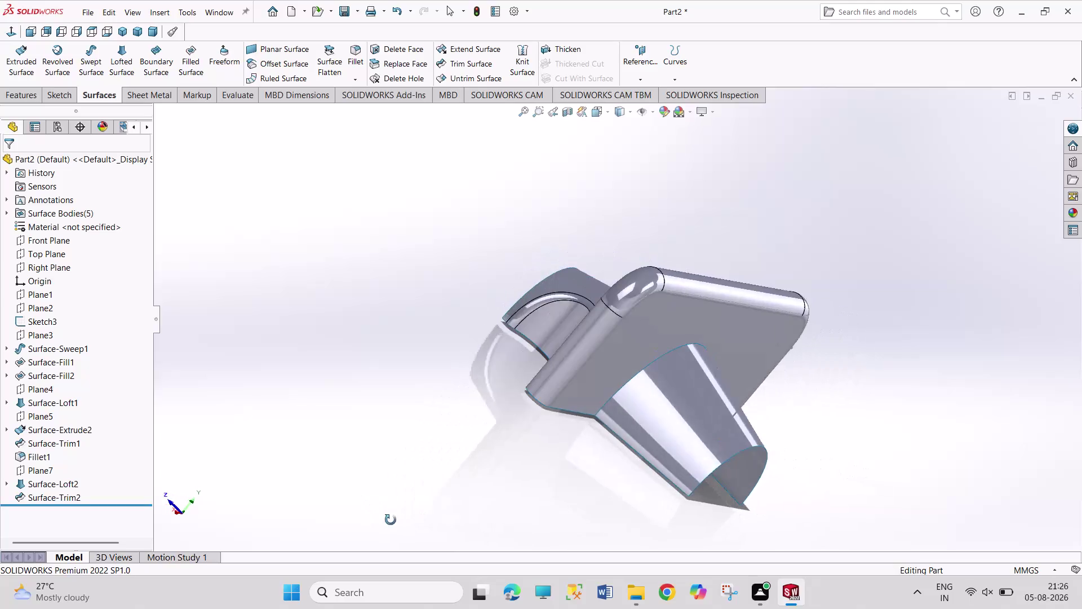
middle_drag(391, 520, 339, 502)
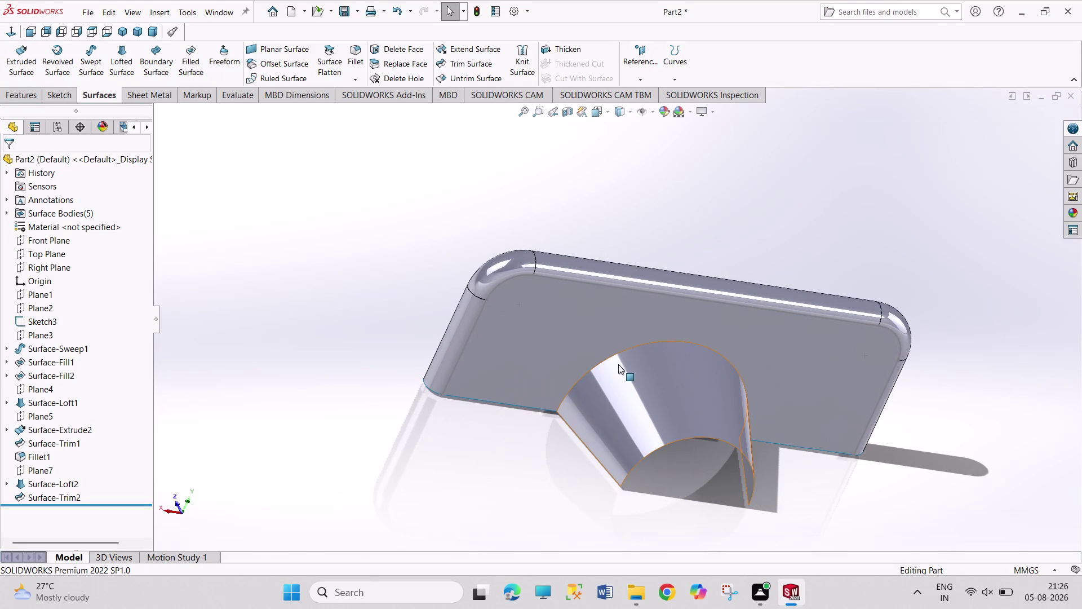
click(618, 354)
click(608, 339)
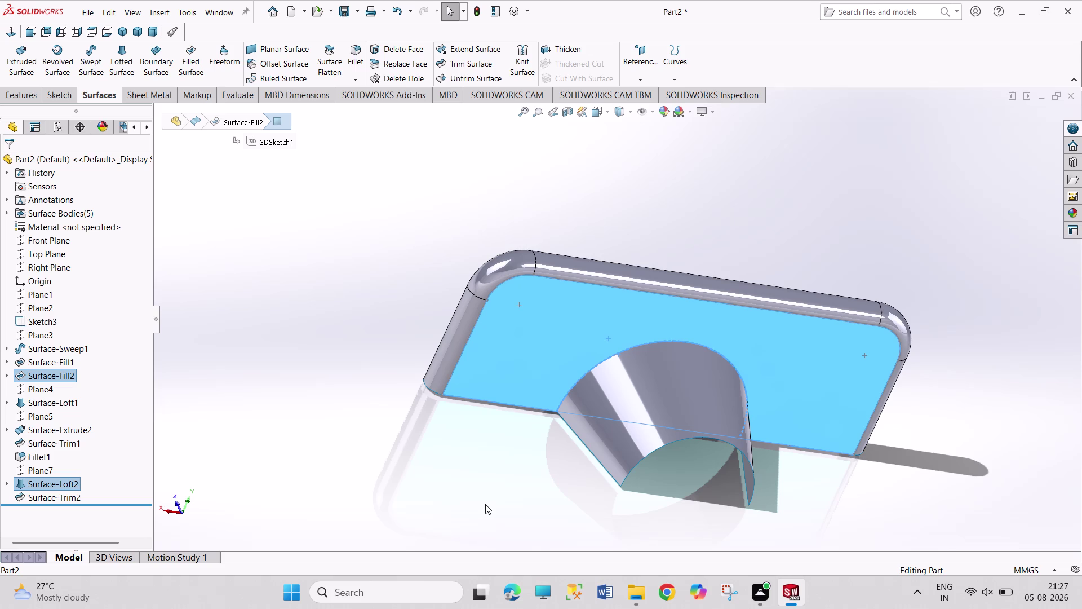
click(370, 456)
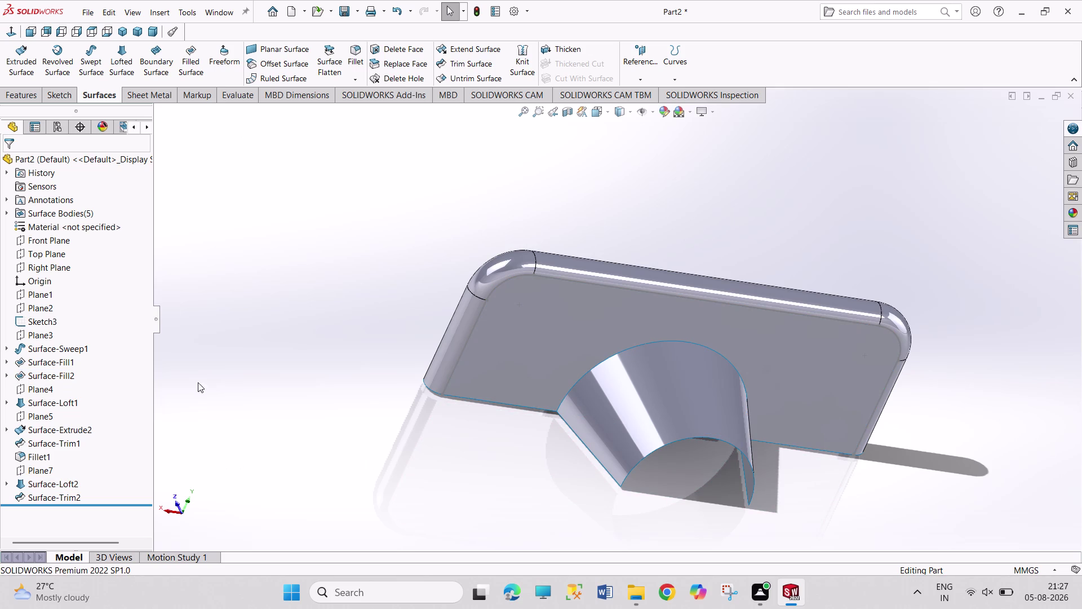
click(126, 29)
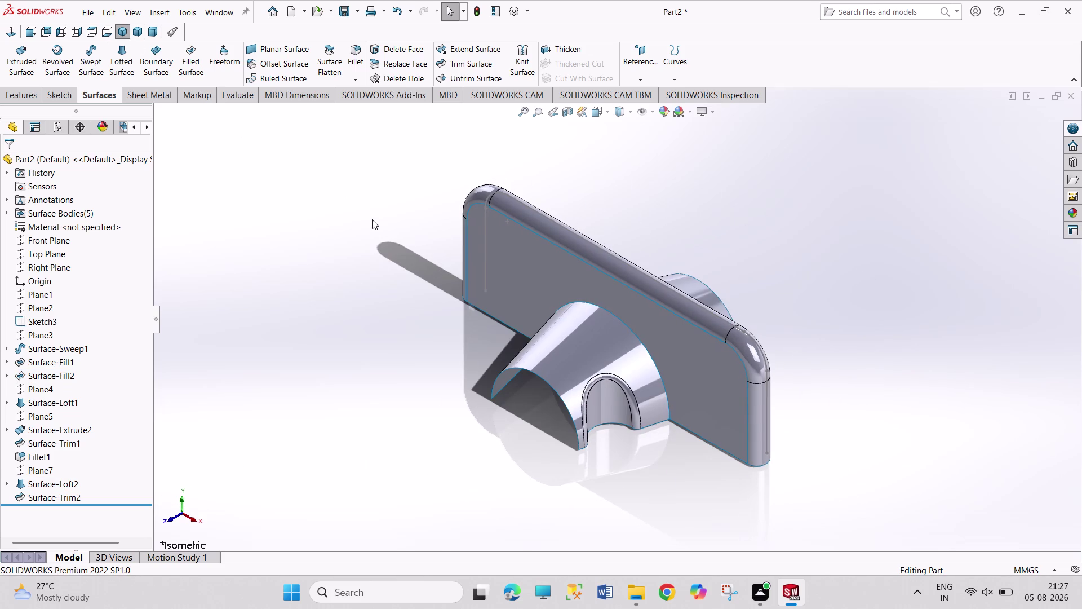
Undo repeatedly to remove Surface-Trim2 and Surface-Loft2.
key(ctrl+z)
key(ctrl+z)
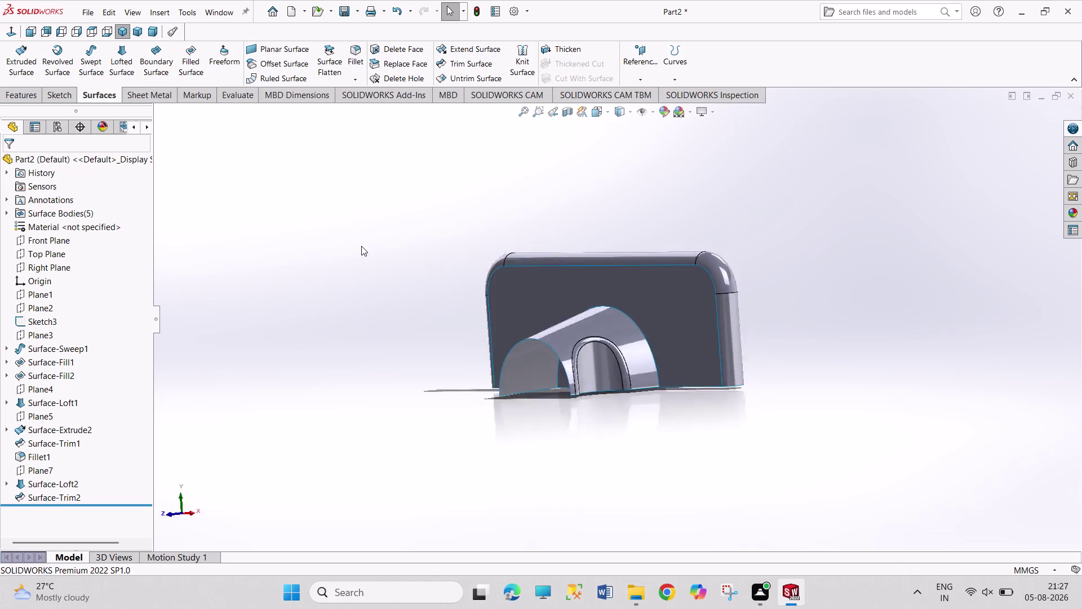
key(ctrl+z)
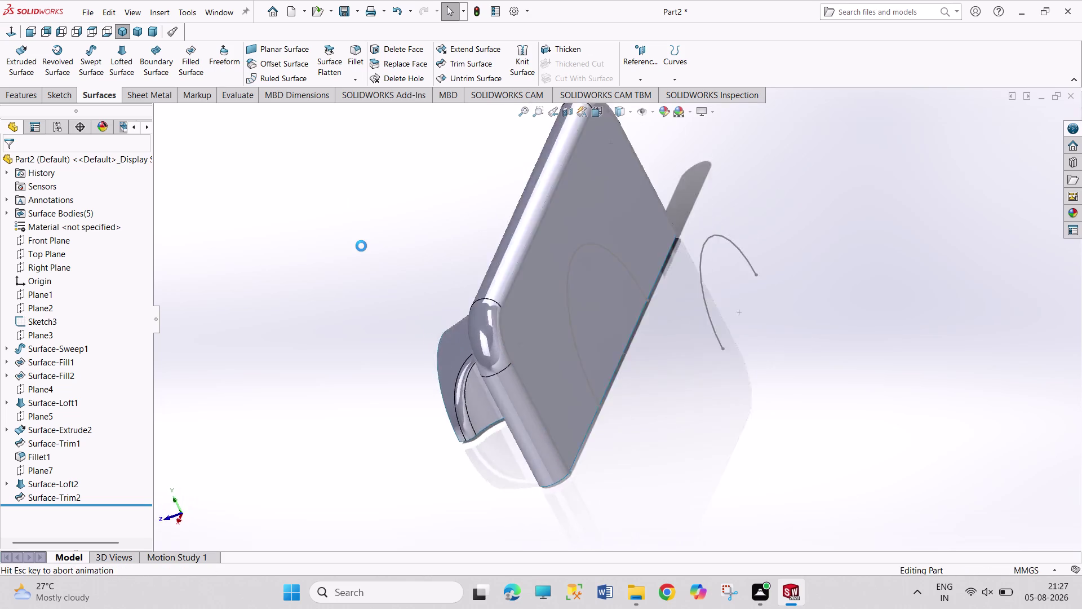
key(ctrl+z)
key(ctrl+z)
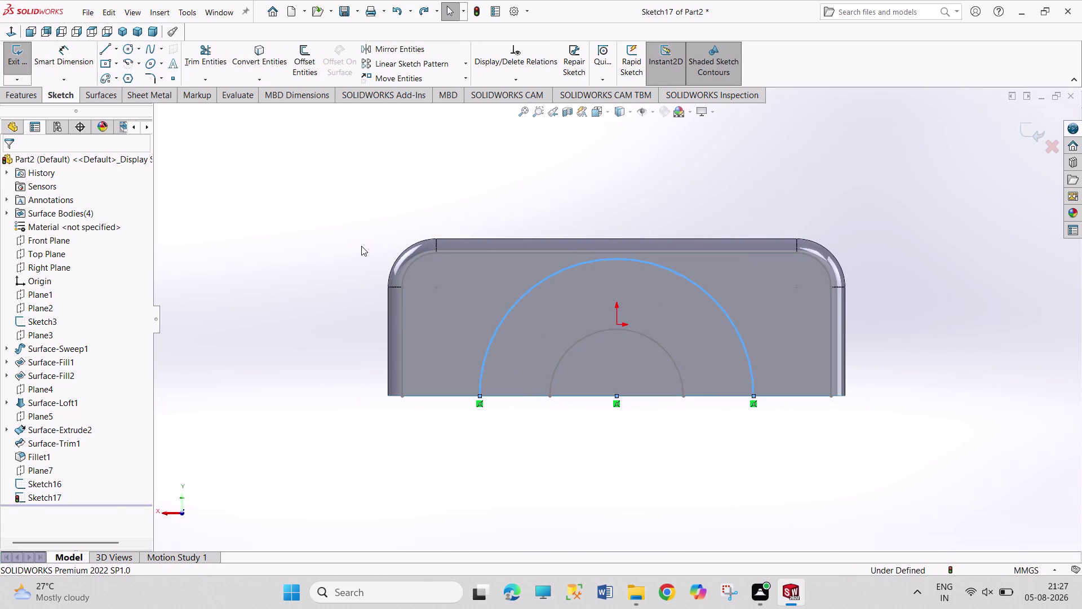
key(ctrl+z)
key(ctrl+z)
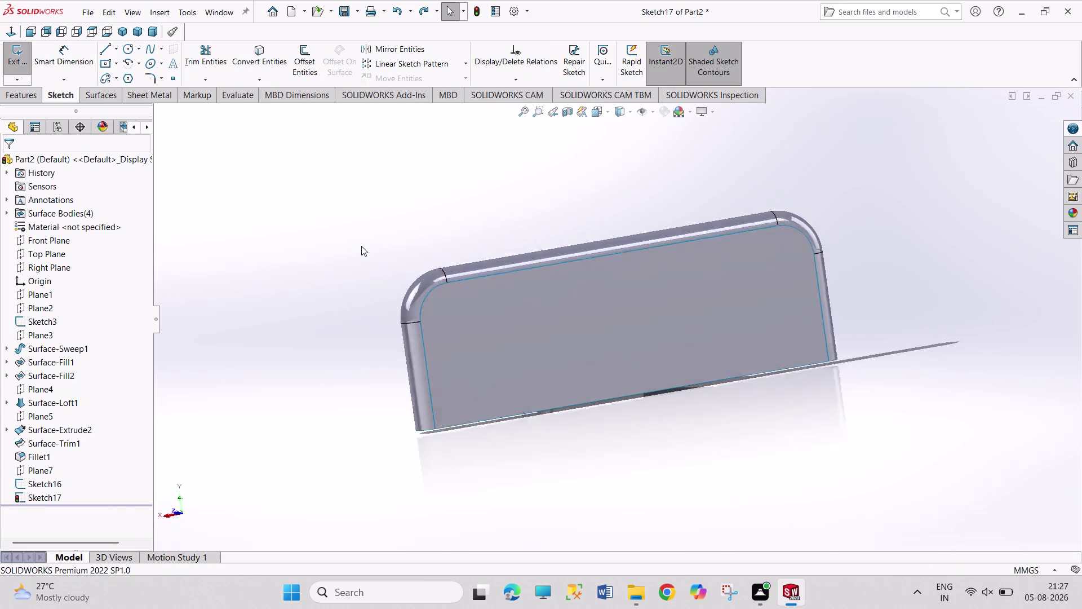
key(z)
key(ctrl+z)
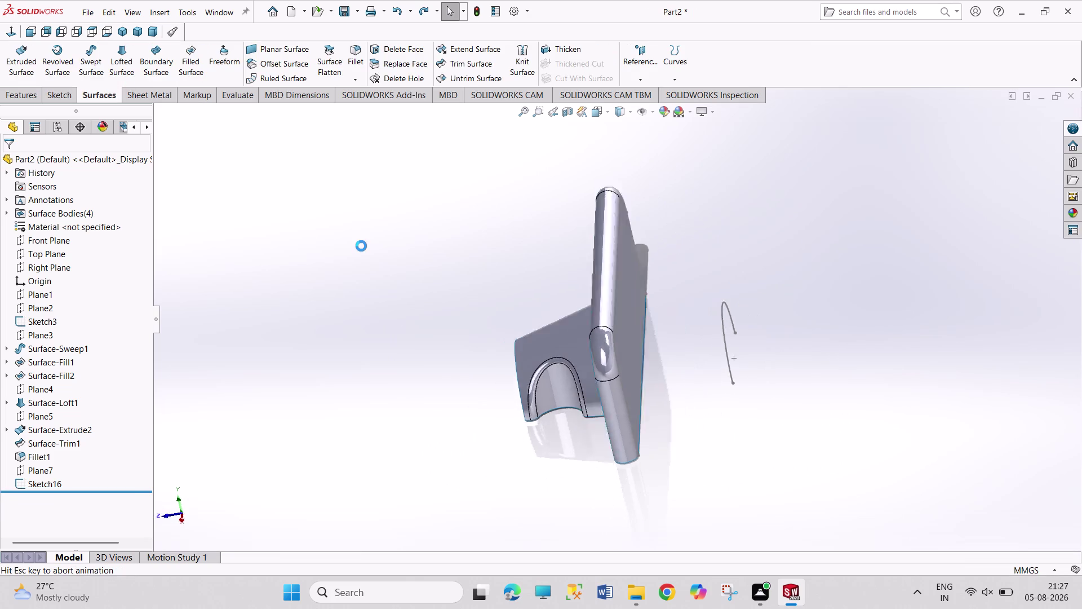
key(ctrl+z)
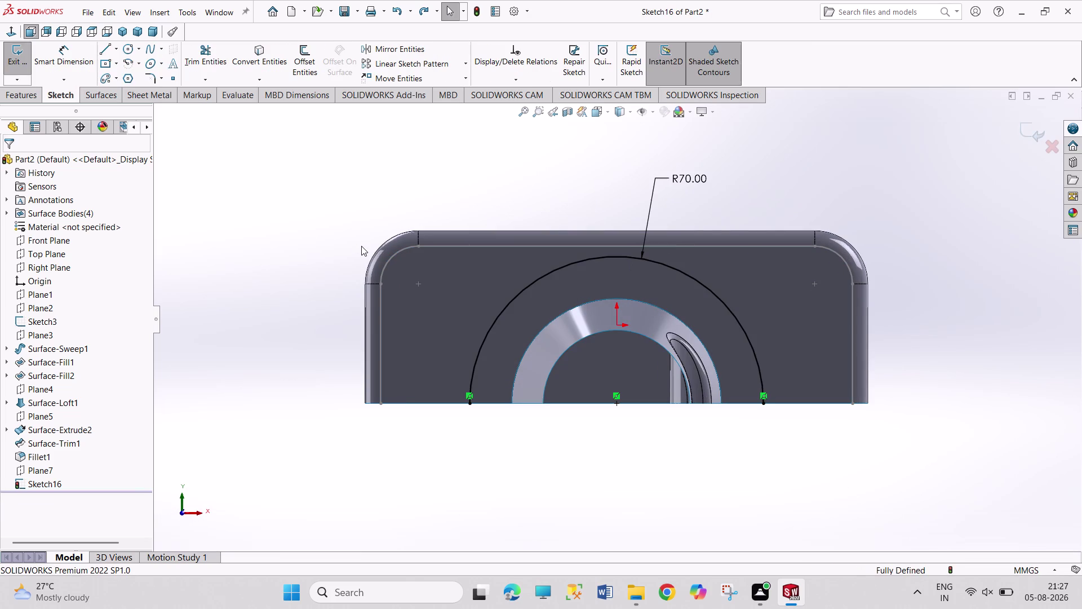
Undo the remaining sketch steps back to Plane7, then box-select the surfaces in Isometric view.
key(ctrl+z)
key(ctrl+z)
key(ctrl+z)
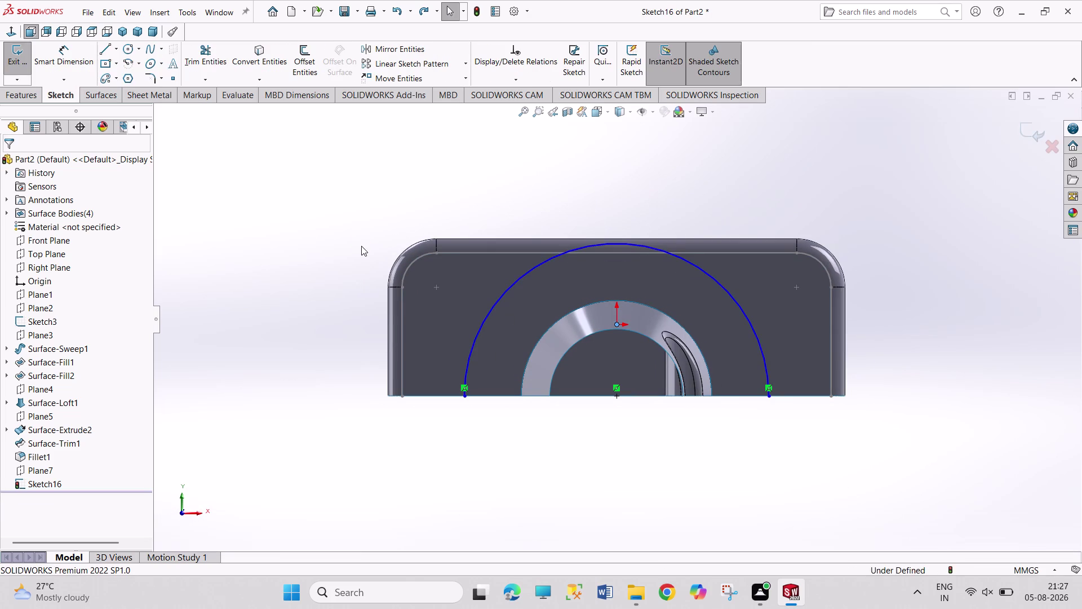
key(ctrl+z)
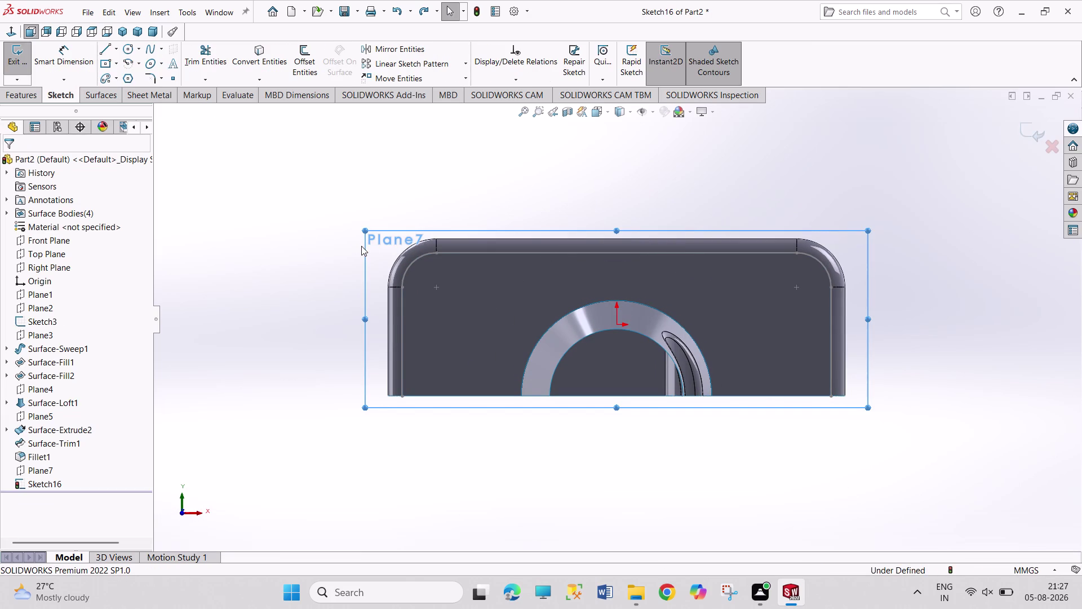
click(123, 33)
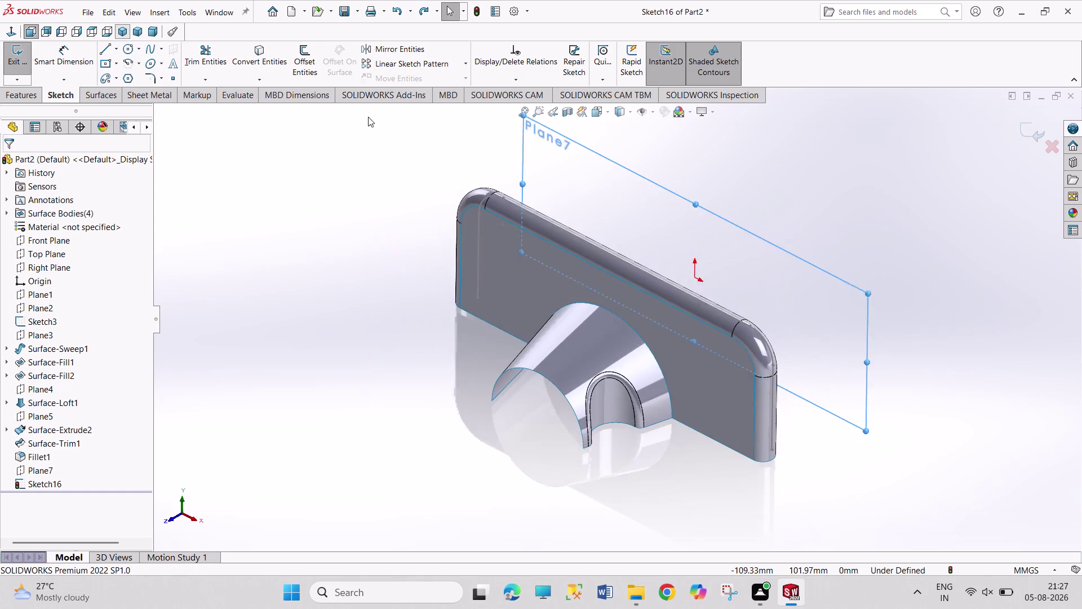
key(ctrl+z)
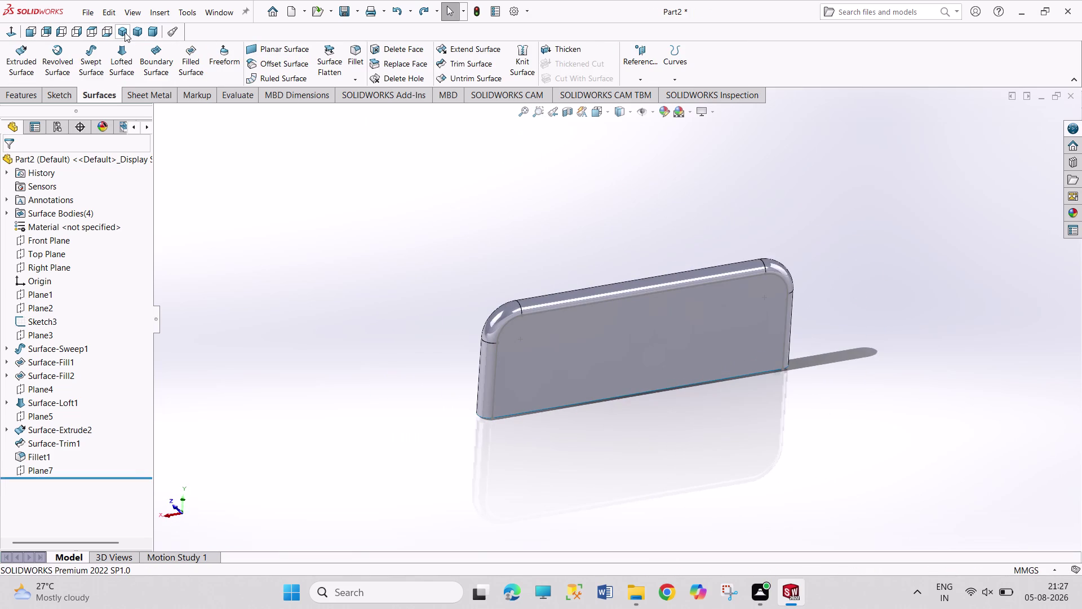
click(124, 32)
scroll(up, 3)
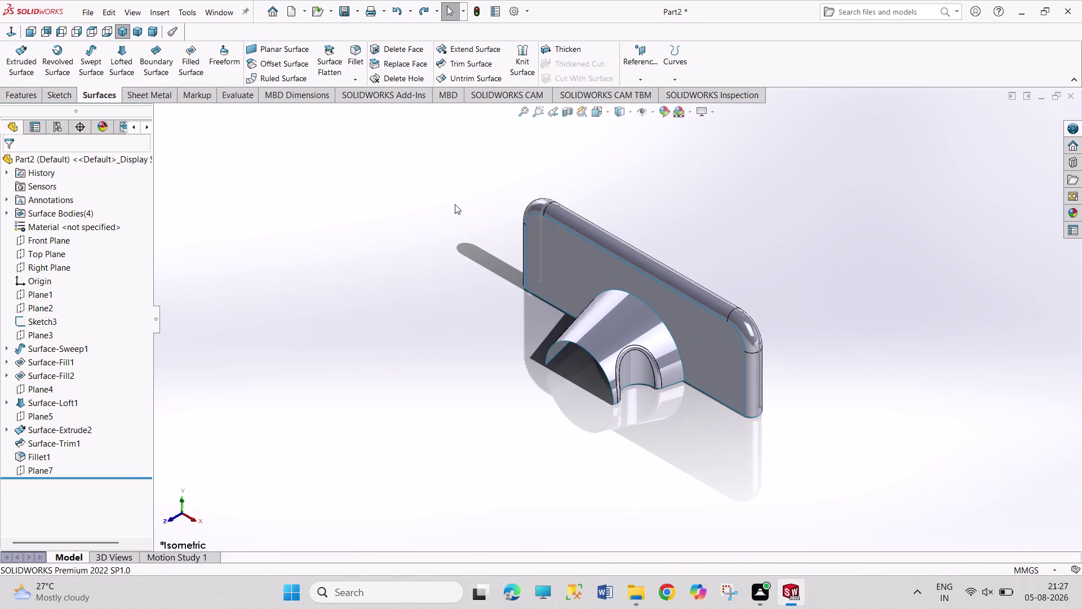
drag(431, 149, 915, 601)
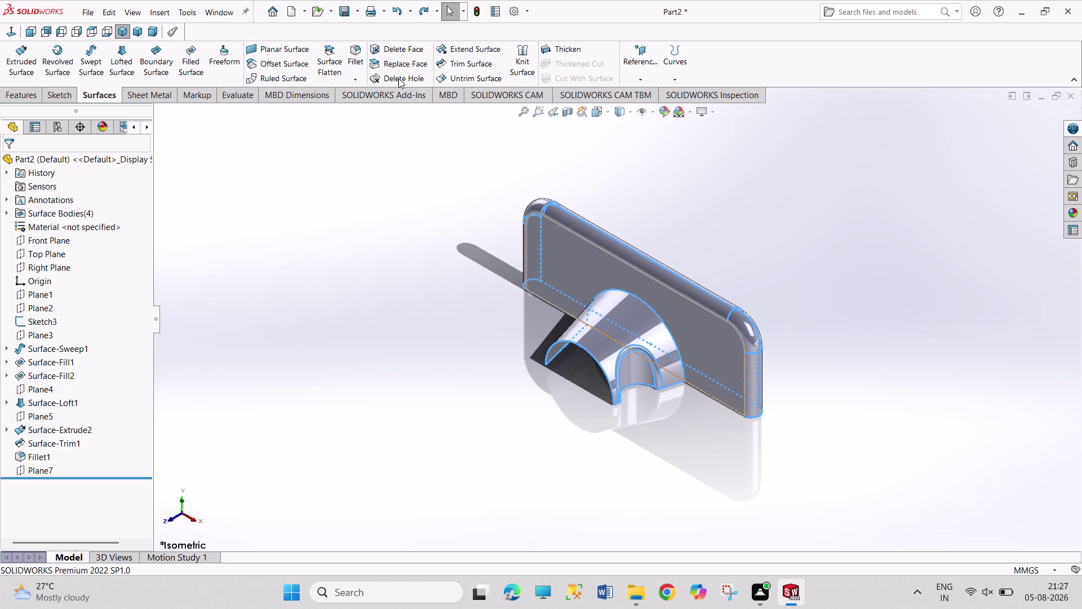
Try knitting Surface-Fill1, Fillet1, Surface-Fill2 and Surface-Sweep1, then cancel after the rebuild error.
click(511, 56)
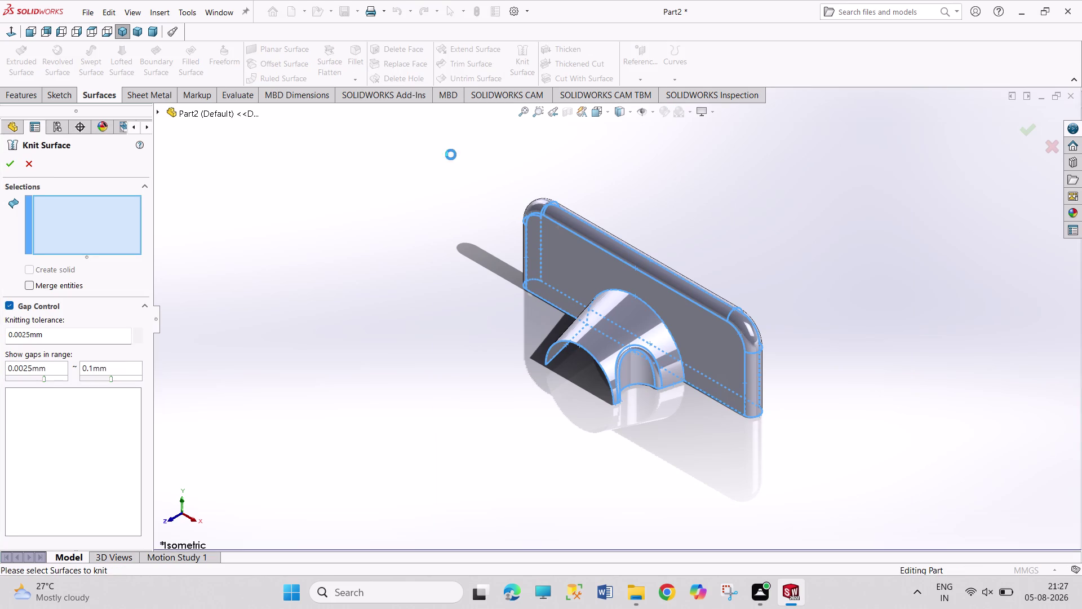
drag(439, 134, 897, 604)
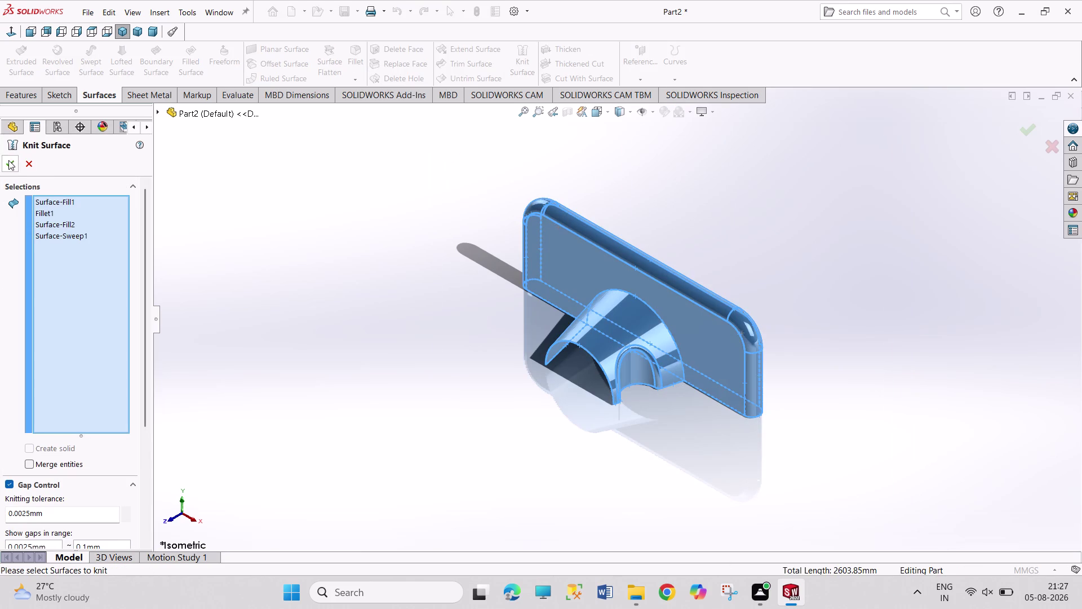
click(9, 161)
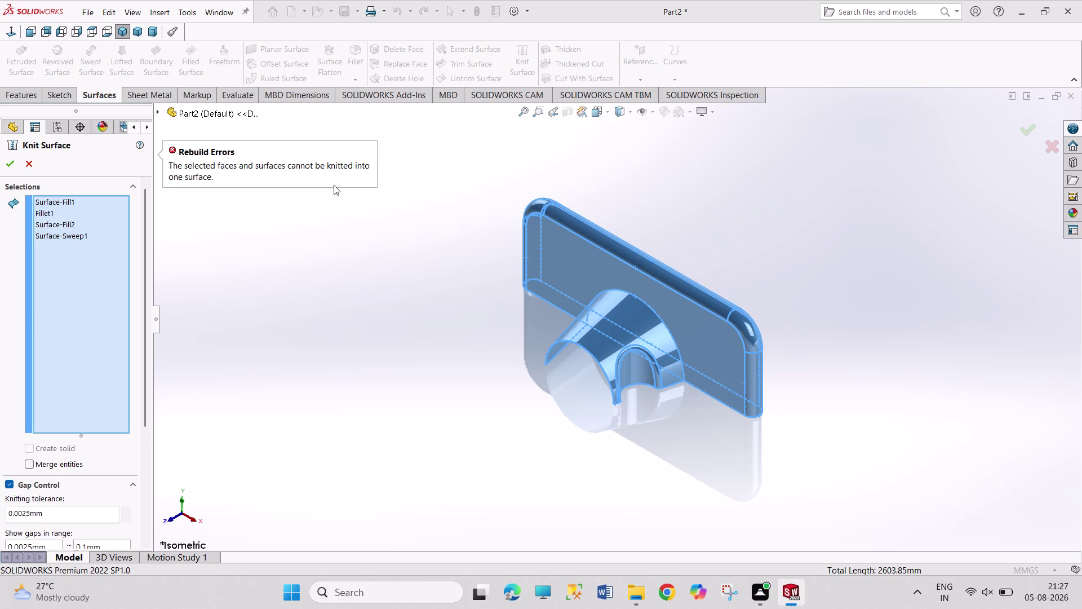
click(32, 162)
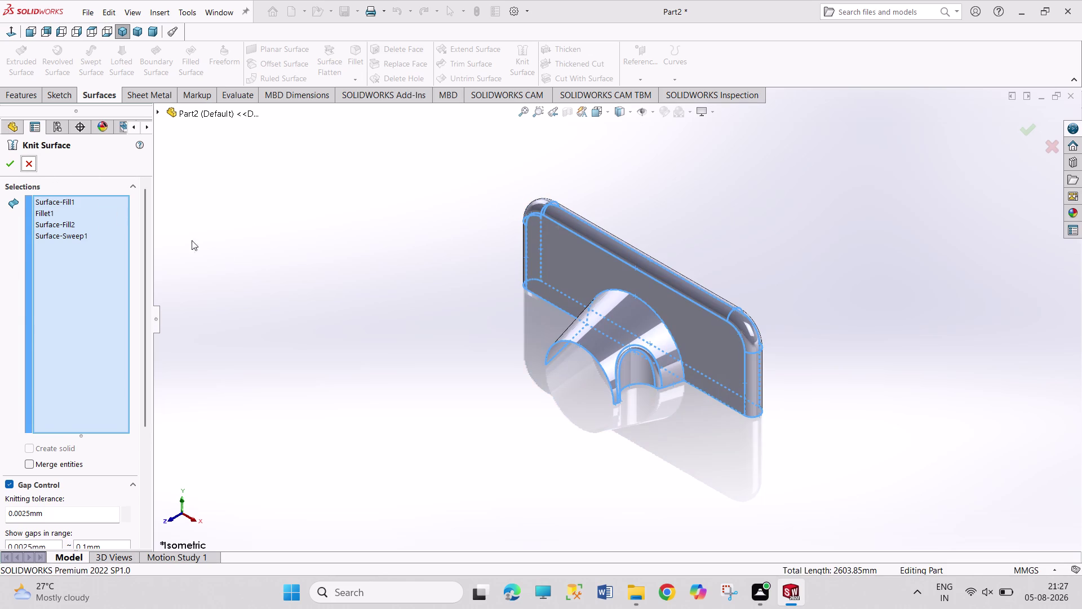
click(278, 274)
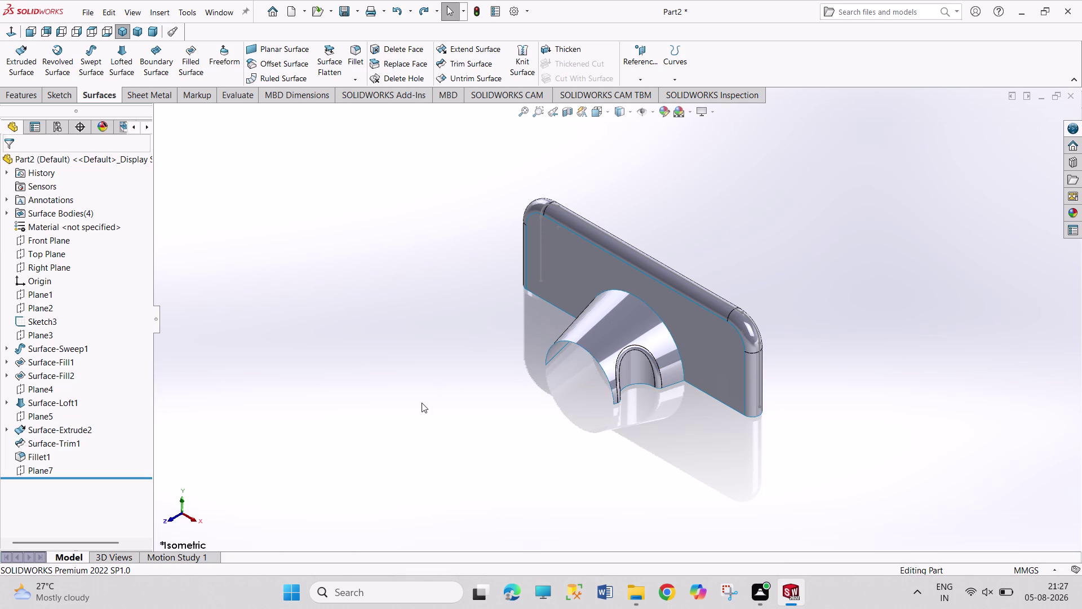
Undo Plane7, Fillet1 and Surface-Trim1.
key(ctrl+z)
key(ctrl+z)
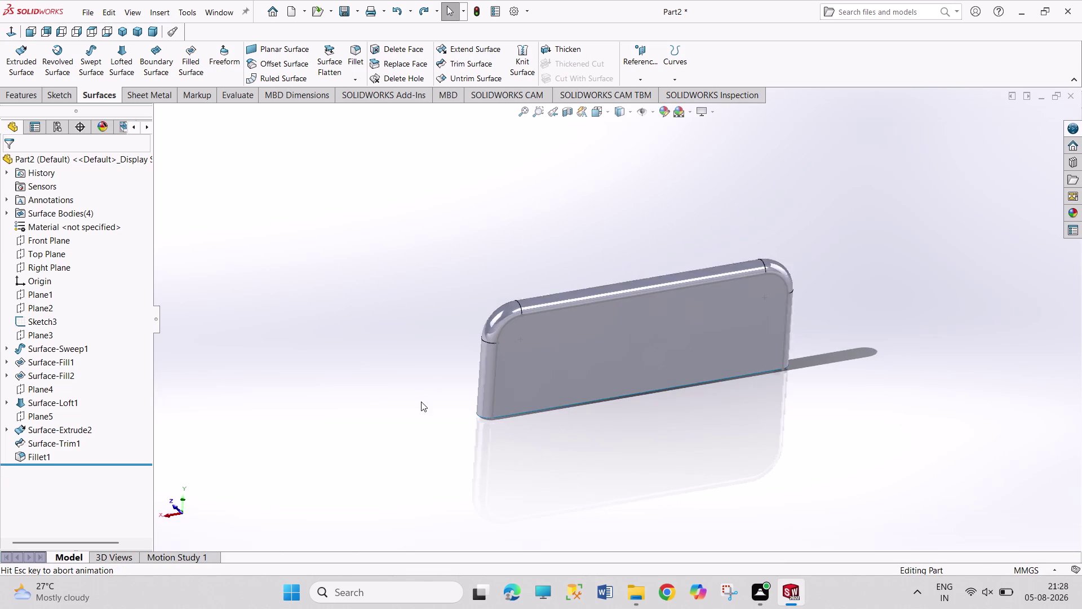
middle_drag(429, 375, 487, 324)
key(ctrl+z)
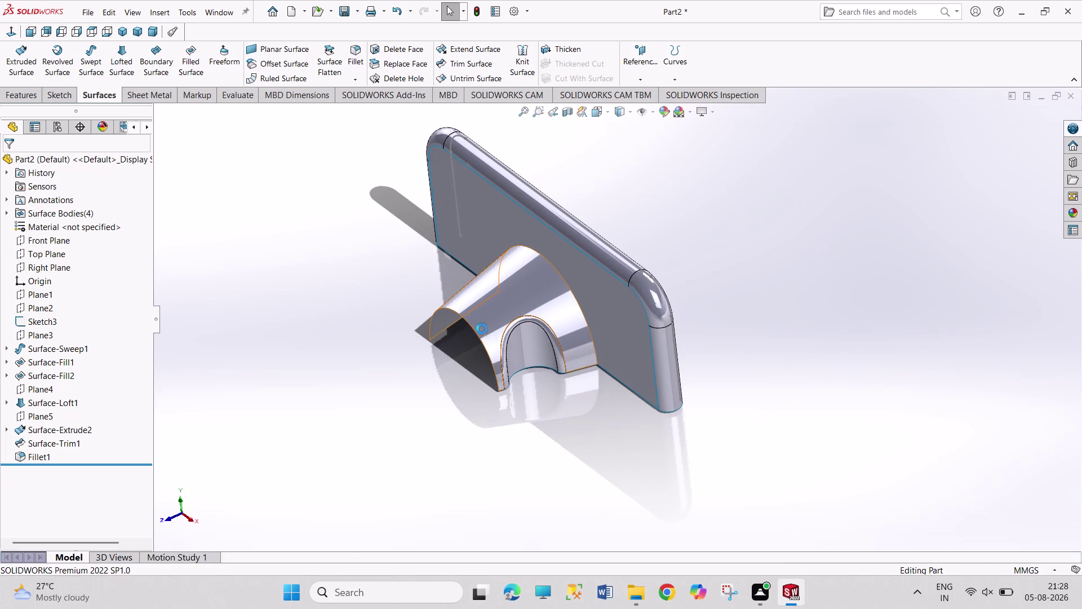
key(ctrl+z)
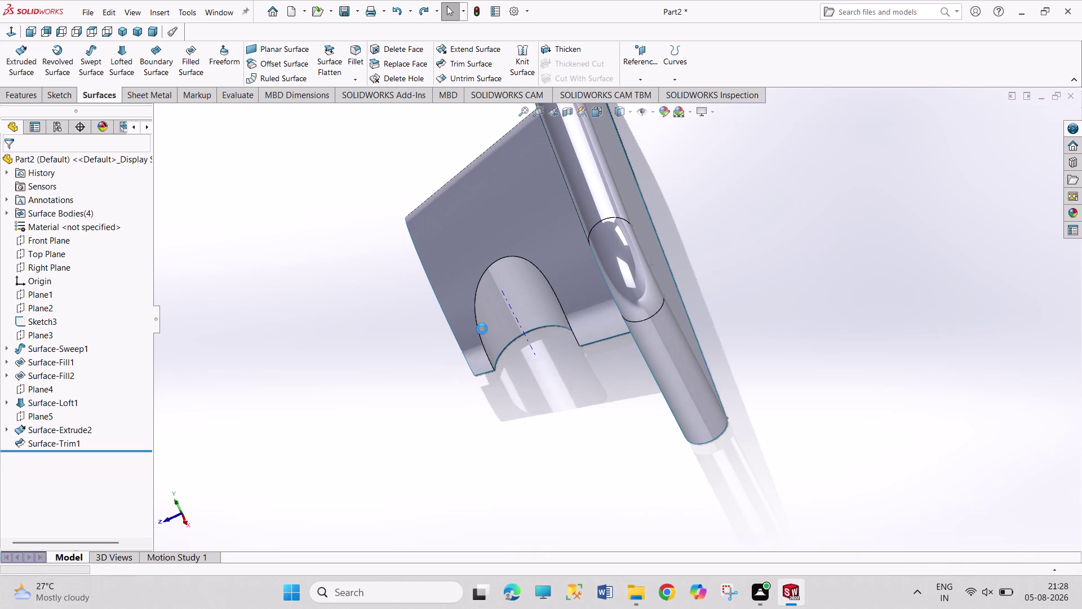
key(ctrl+z)
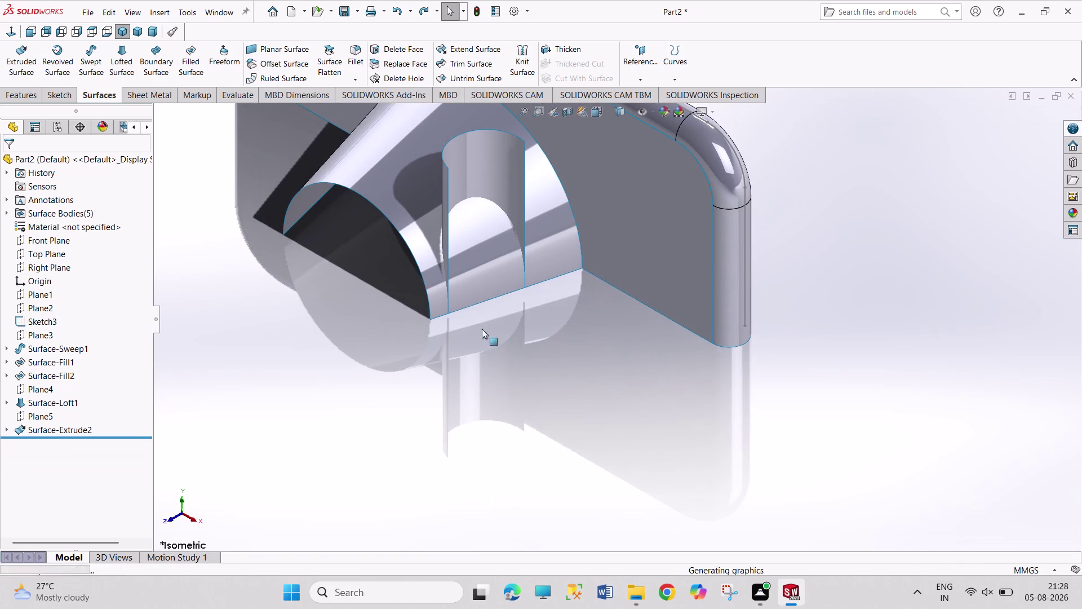
Undo Surface-Extrude2 and Sketch14's arc back to Plane5, then start a new knit.
key(ctrl+z)
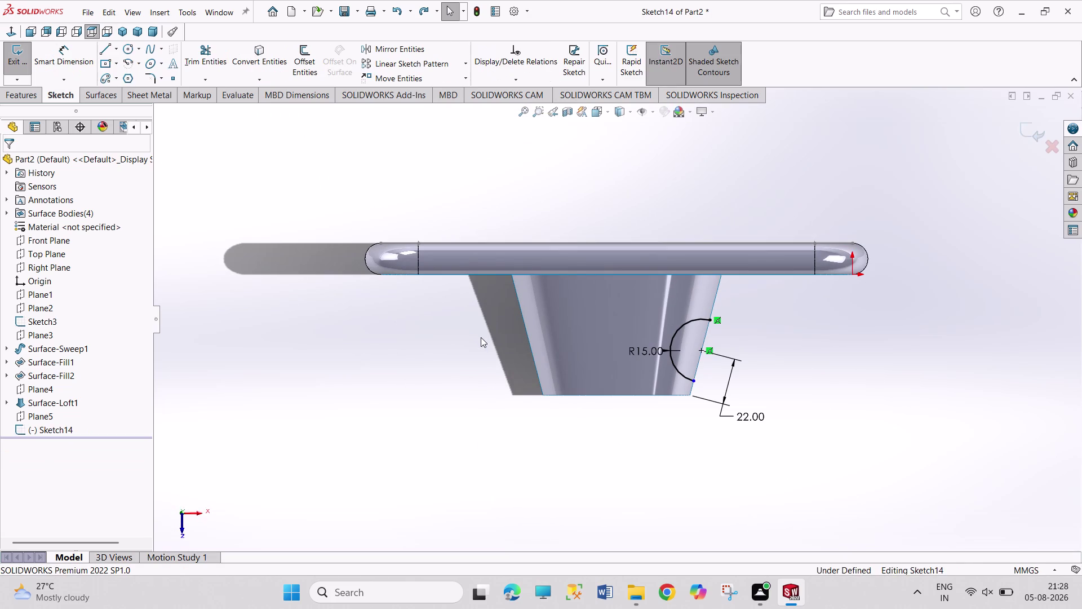
key(ctrl+z)
key(ctrl+z)
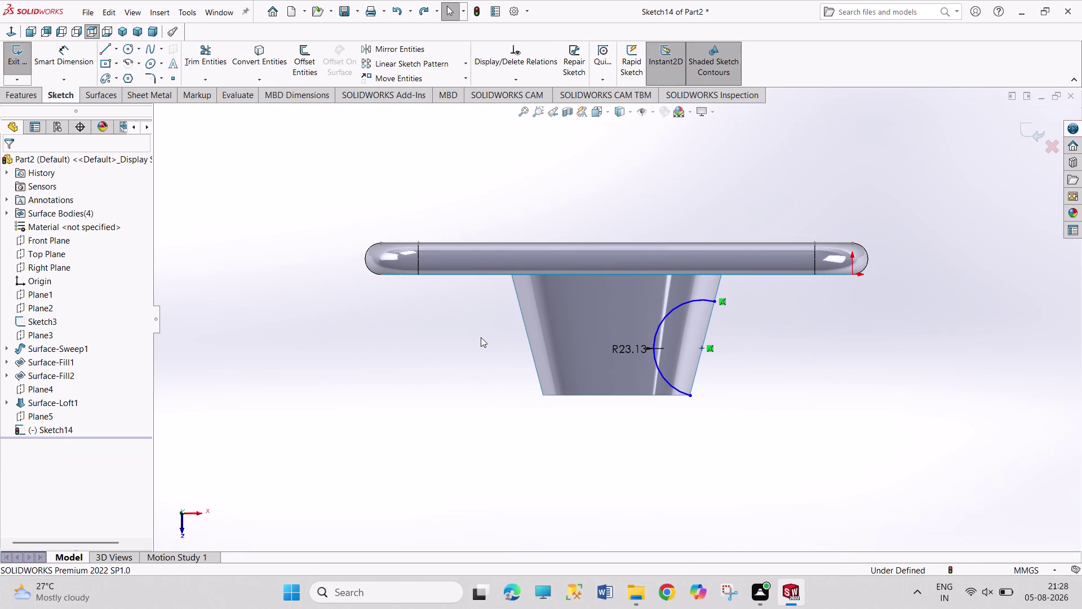
key(ctrl+z)
key(ctrl+z)
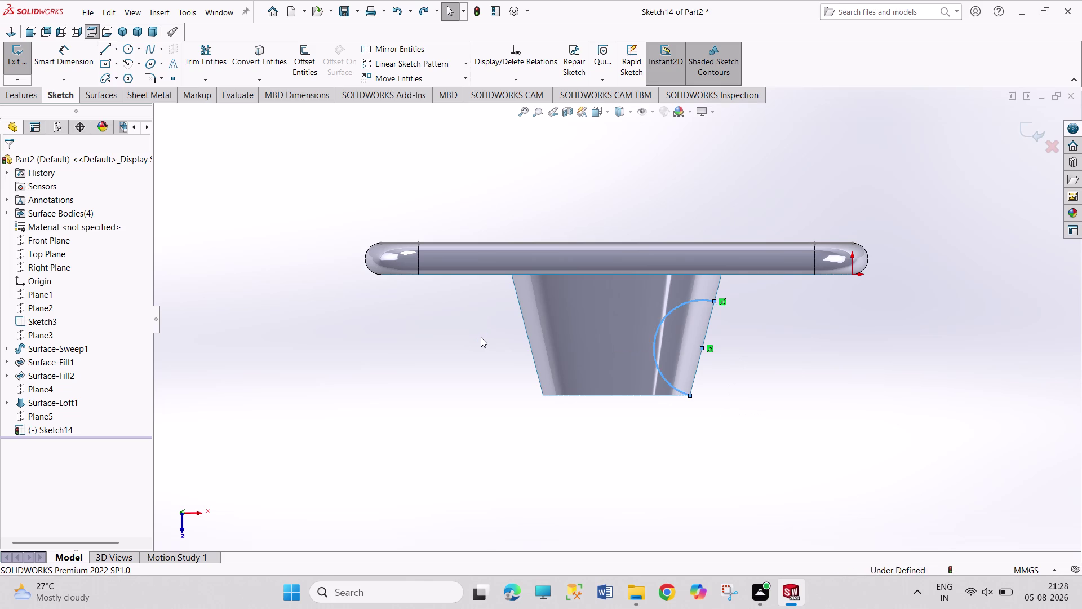
key(ctrl+z)
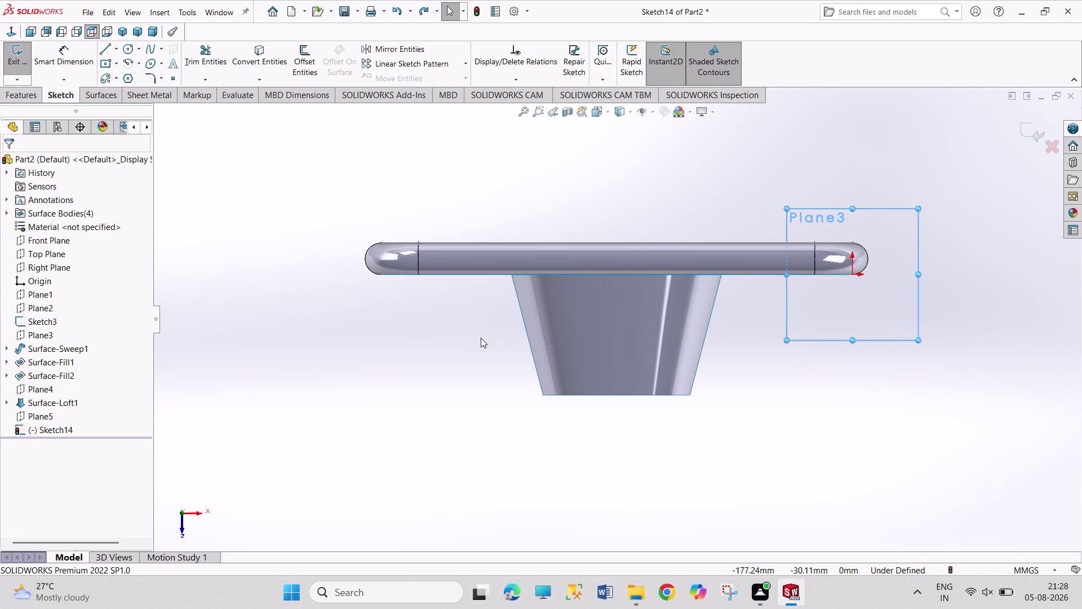
key(ctrl+z)
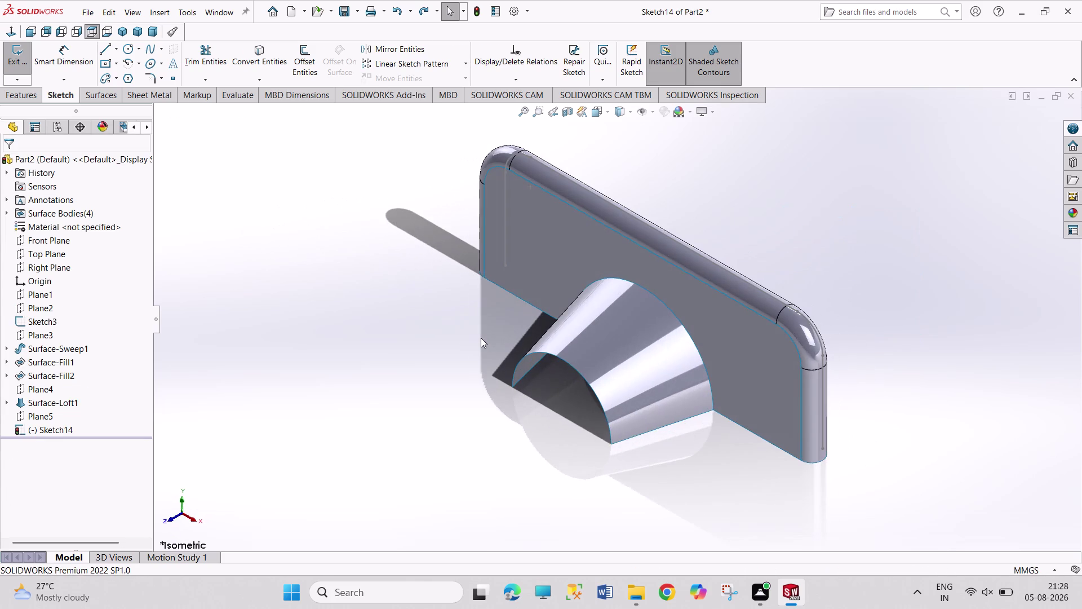
scroll(up, 3)
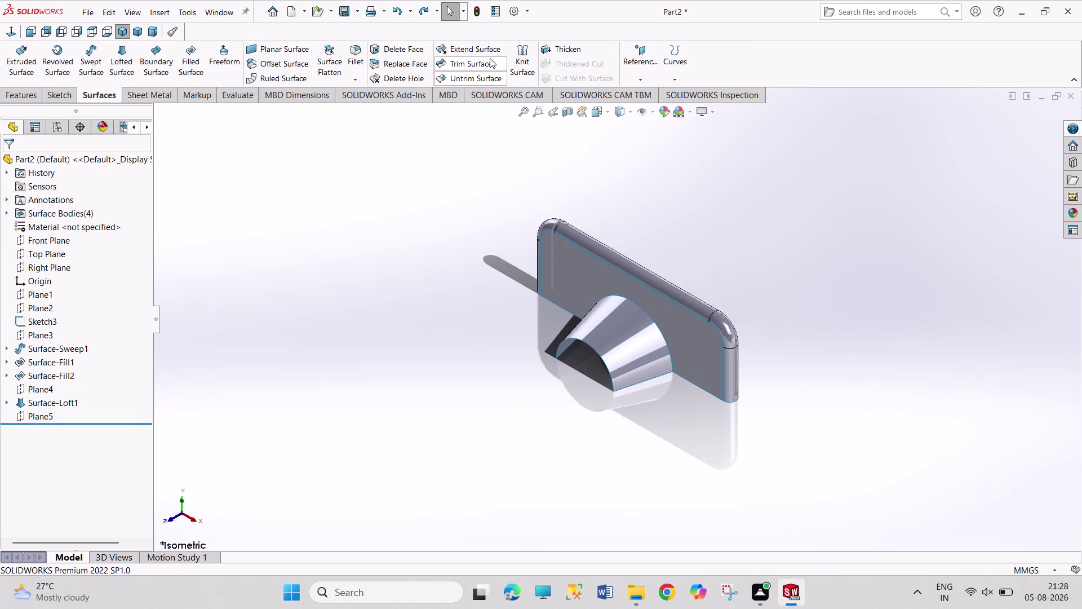
click(521, 71)
Try knitting Surface-Fill1, Surface-Loft1, Surface-Fill2 and Surface-Sweep1, then cancel after the error.
drag(478, 160, 474, 340)
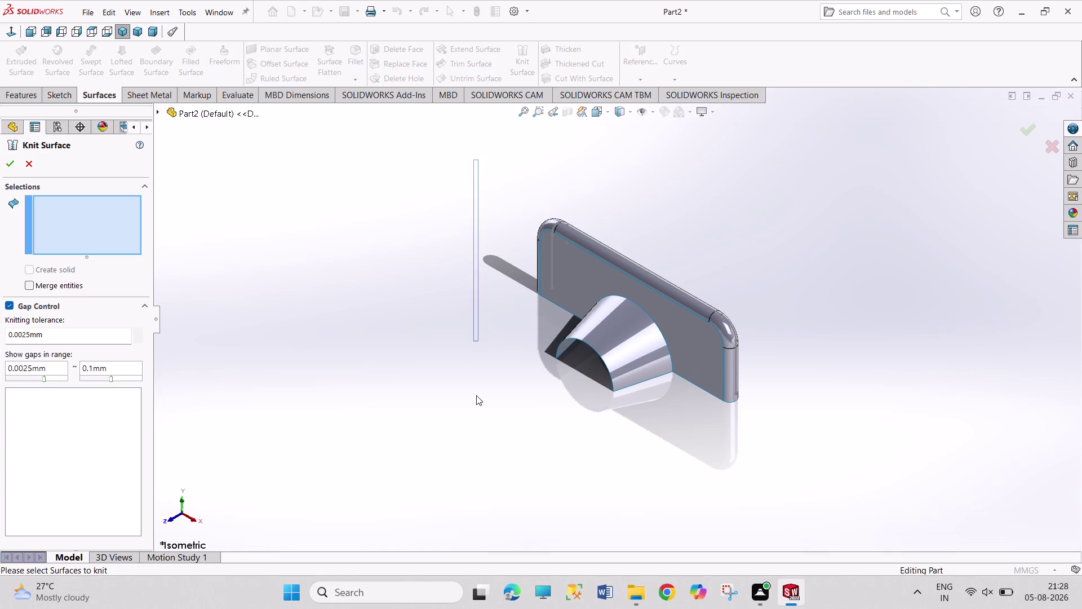
drag(474, 340, 769, 513)
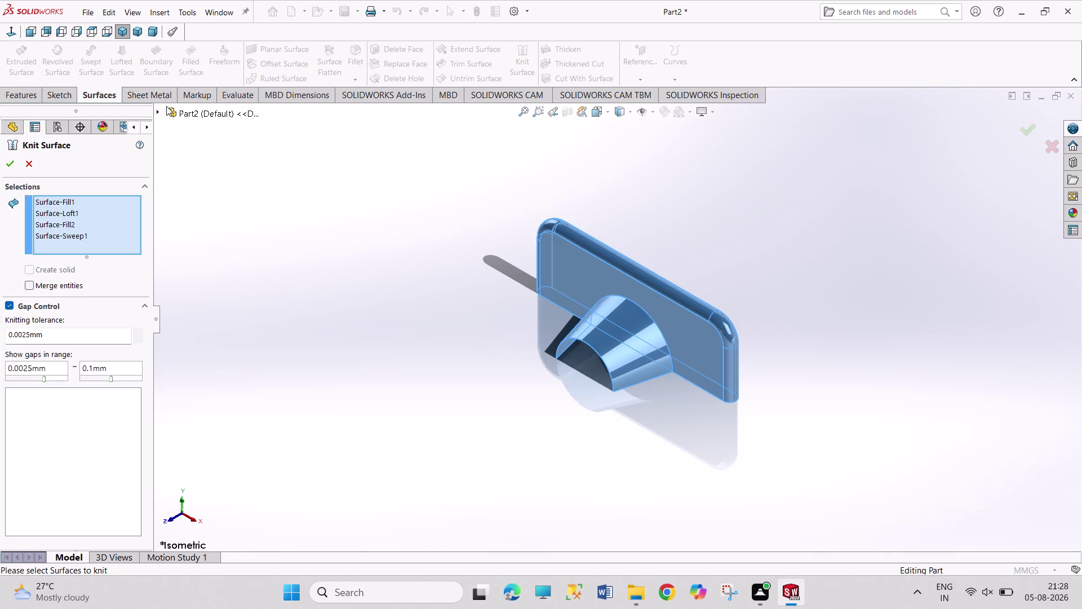
click(10, 166)
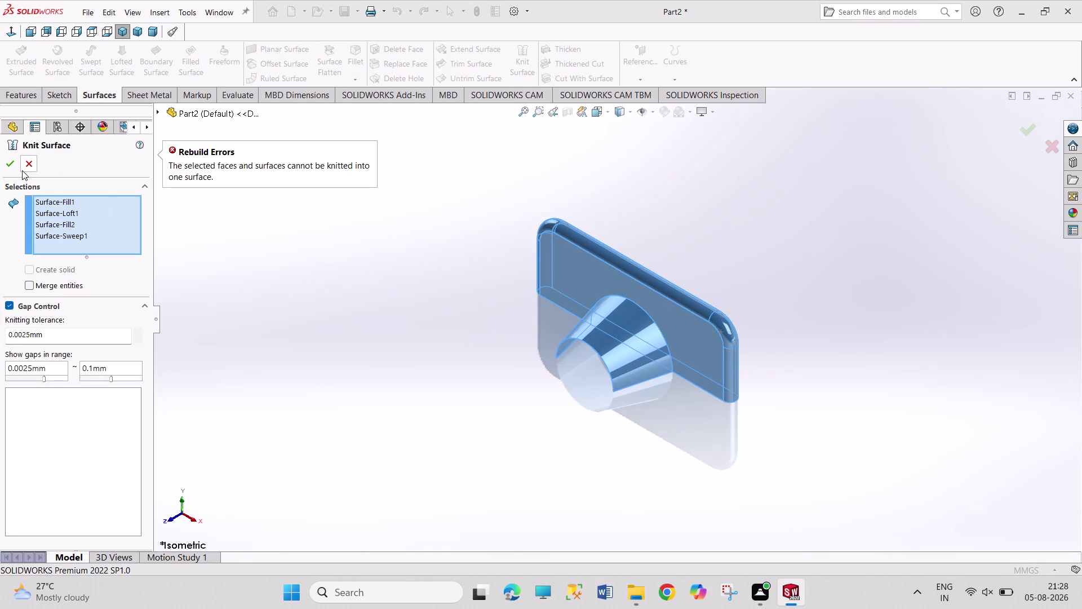
click(29, 162)
Redo the undone arch sketch edits.
key(ctrl+y)
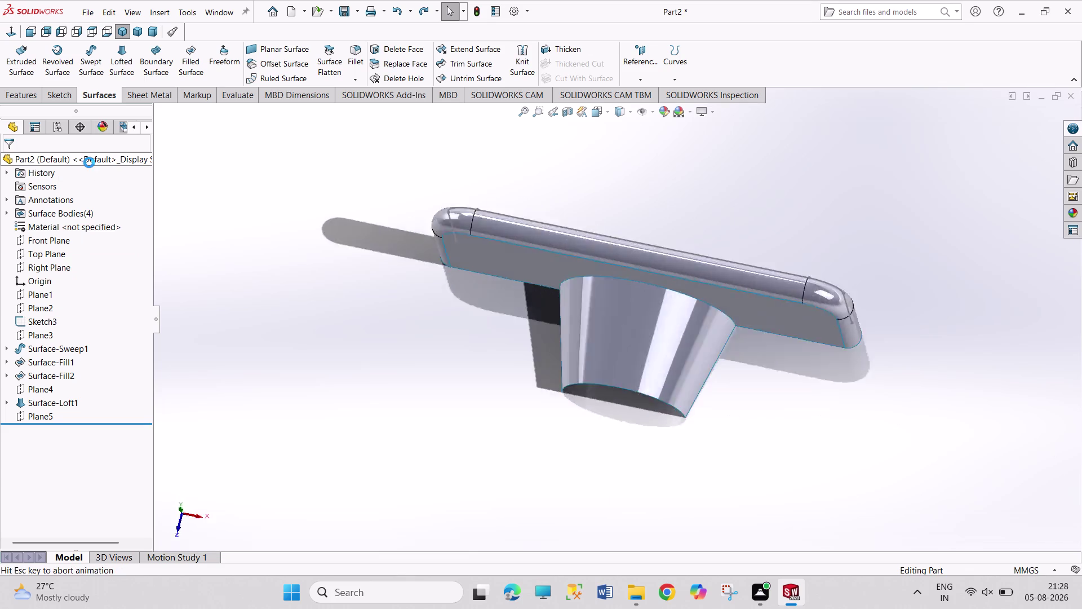
key(ctrl+y)
key(ctrl+y)
key(ctrl+y)
key(ctrl+y)
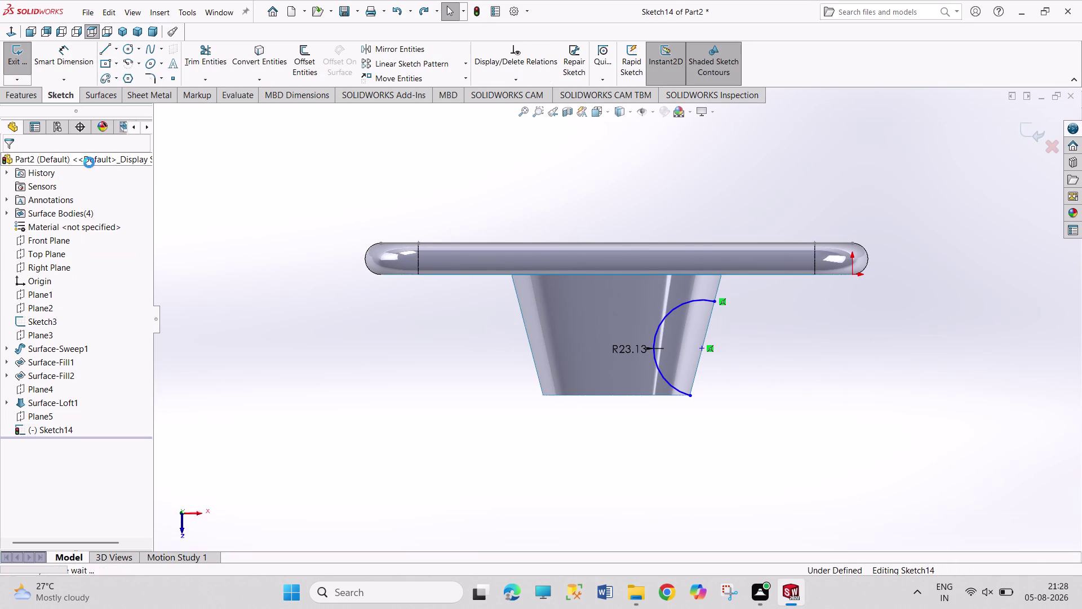
key(ctrl+y)
key(ctrl+y)
key(ctrl+y)
key(ctrl+y)
key(ctrl+y)
key(ctrl+y)
key(ctrl+y)
key(ctrl+y)
Redo Surface-Extrude2, Surface-Trim1 and Fillet1 to restore the arch cutout.
key(ctrl+y)
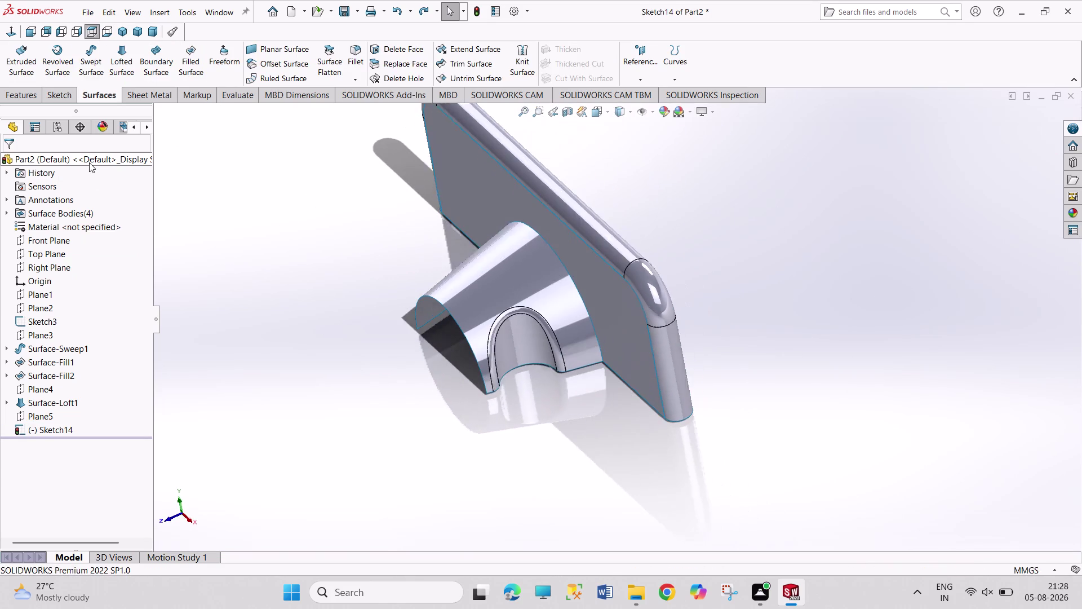
key(ctrl+y)
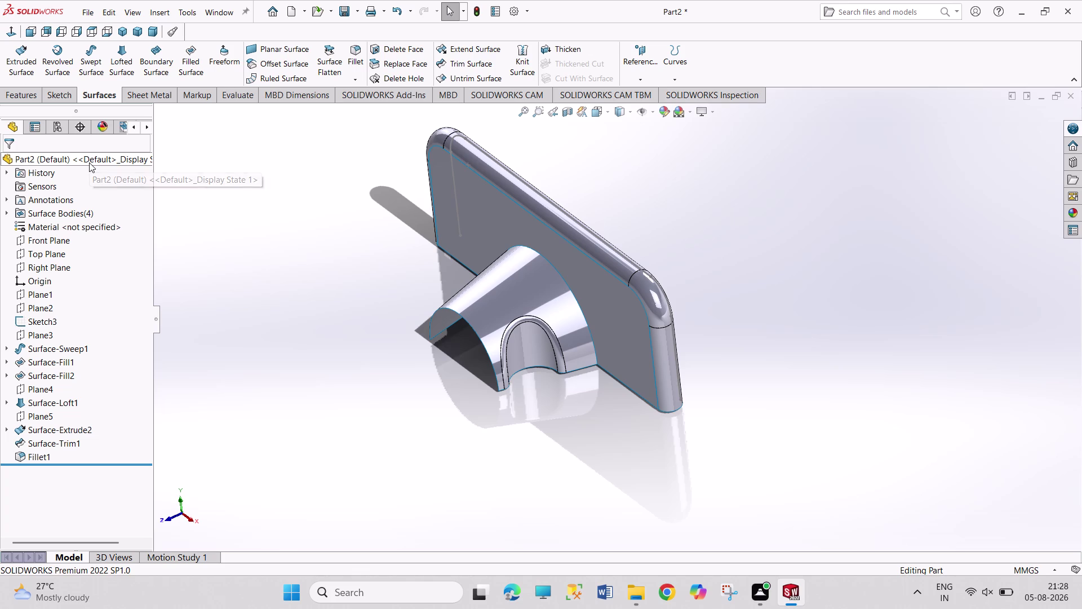
key(ctrl+y)
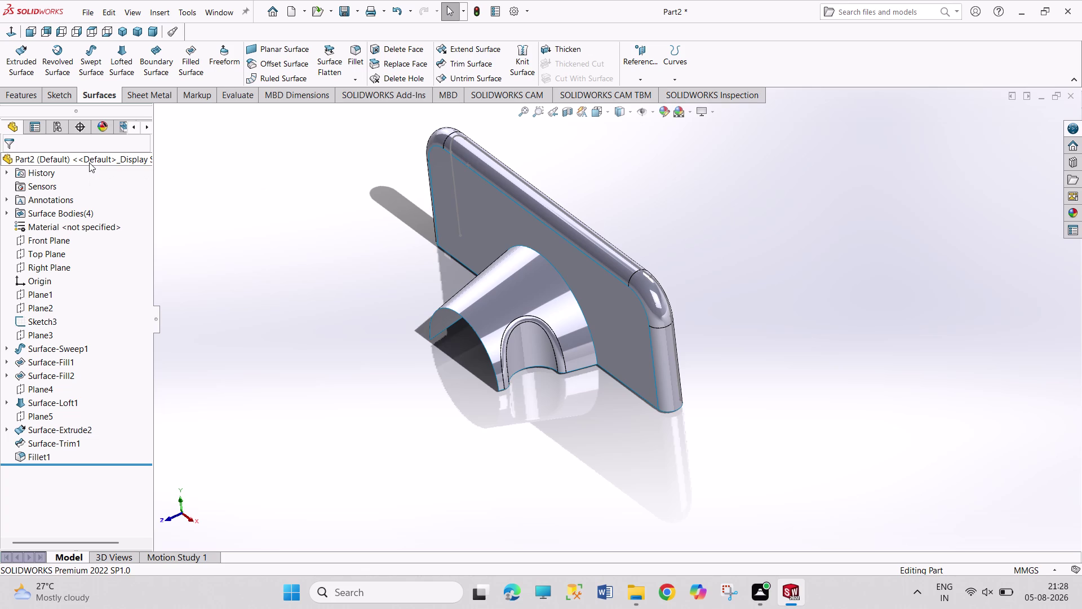
key(ctrl+y)
key(ctrl+y)
key(ctrl+y)
key(ctrl+y)
key(ctrl+y)
key(ctrl+y)
key(ctrl+y)
key(ctrl+y)
key(ctrl+y)
middle_drag(755, 362, 661, 367)
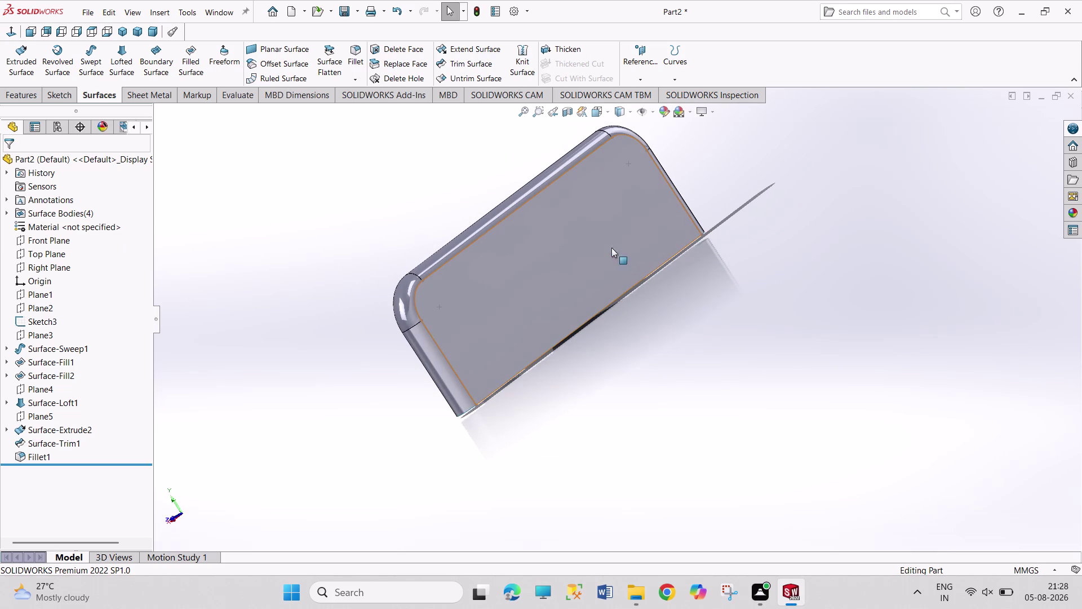
Start a new reference plane from Reference Geometry.
click(595, 243)
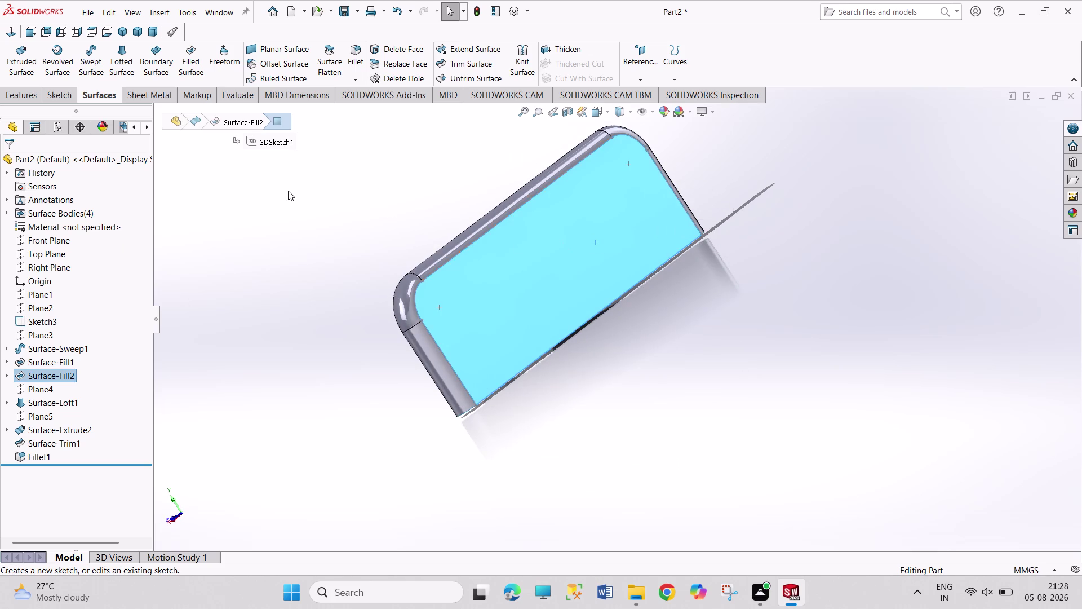
click(288, 190)
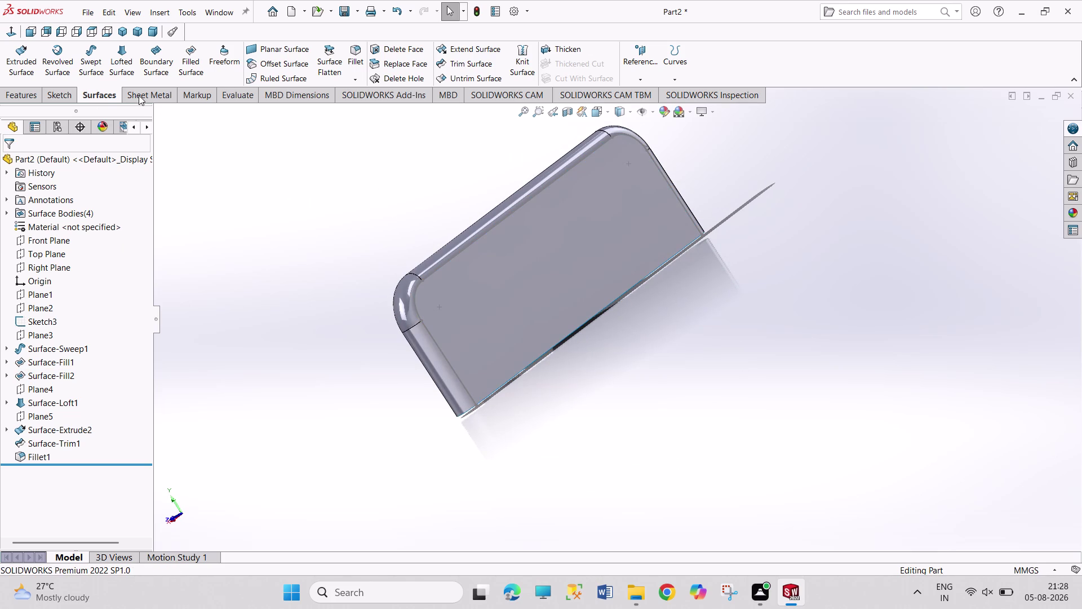
click(642, 69)
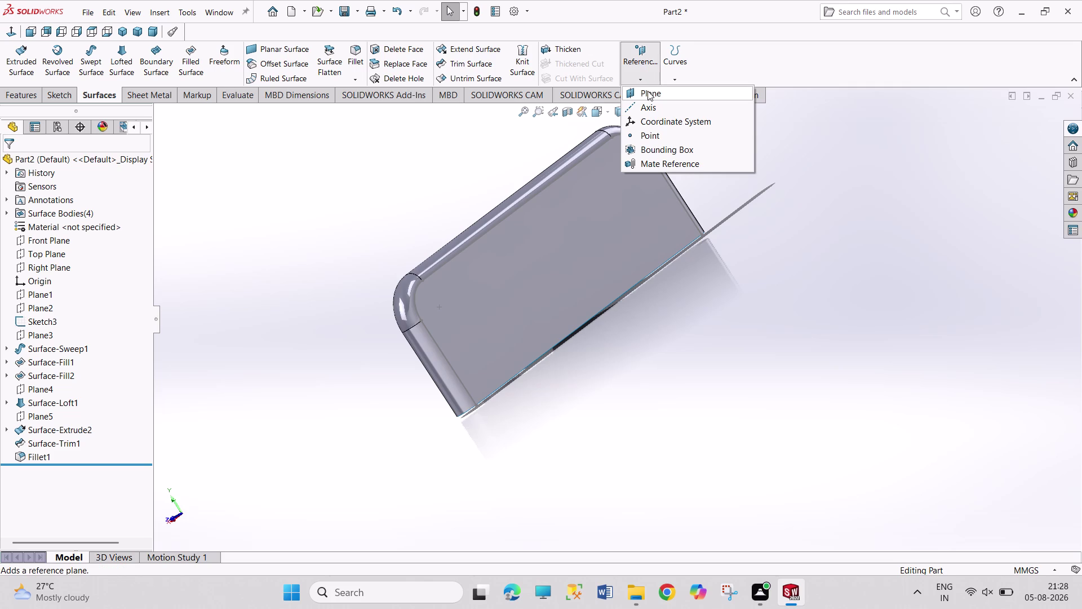
click(647, 91)
middle_drag(421, 179, 425, 182)
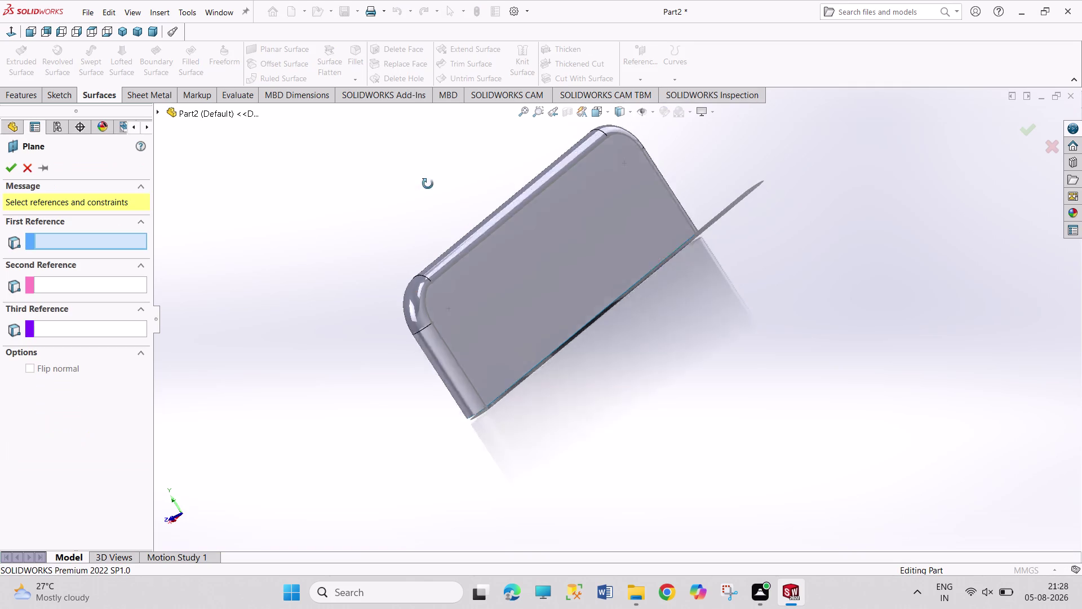
middle_drag(425, 182, 494, 240)
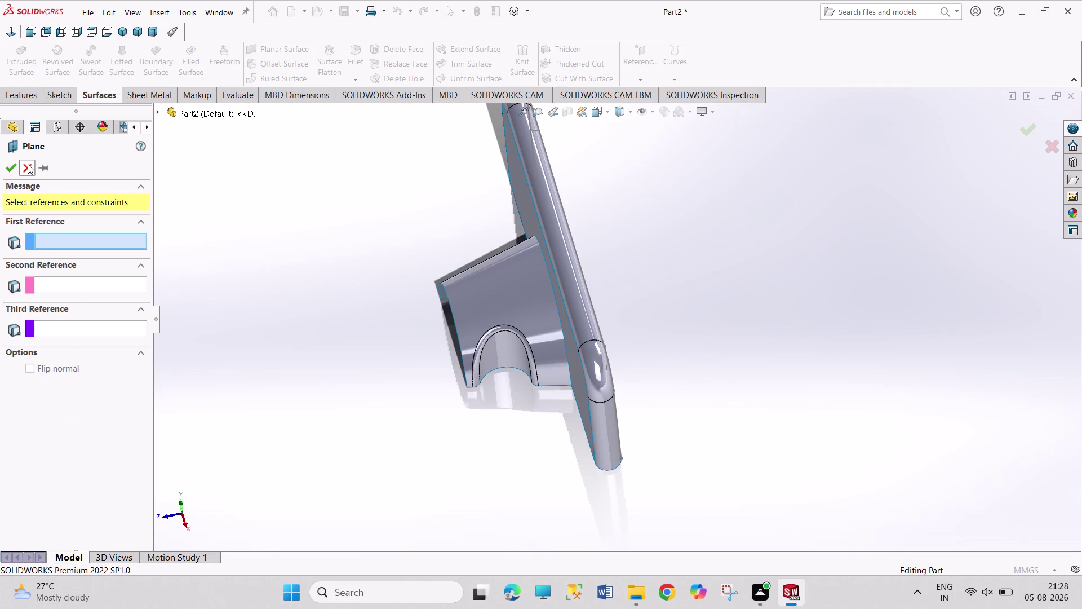
Create Plane8 offset 65 mm from Front Plane, flipped to the other side.
click(157, 113)
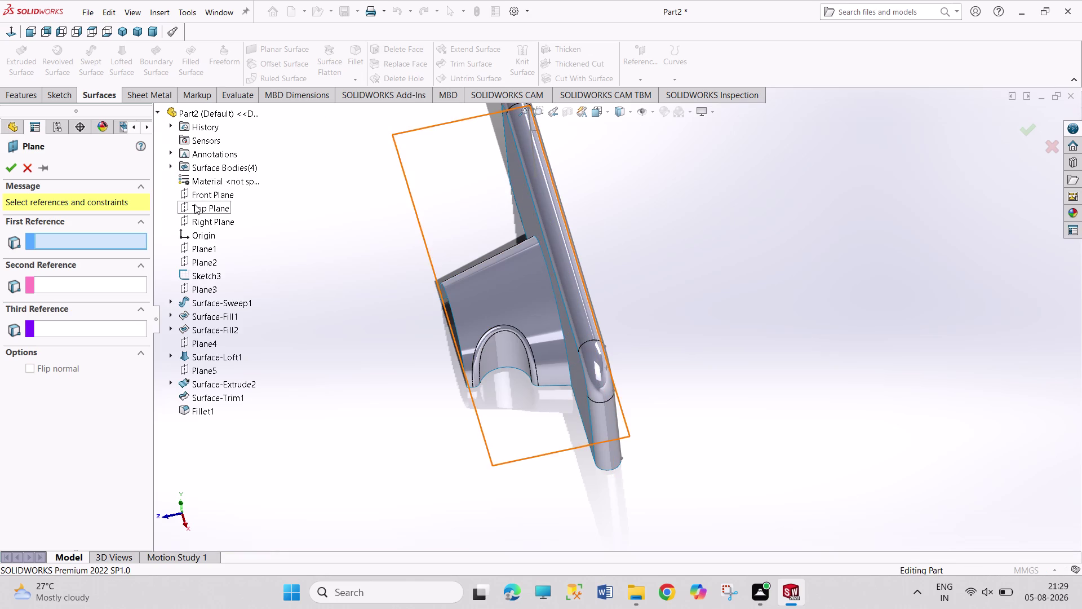
click(198, 196)
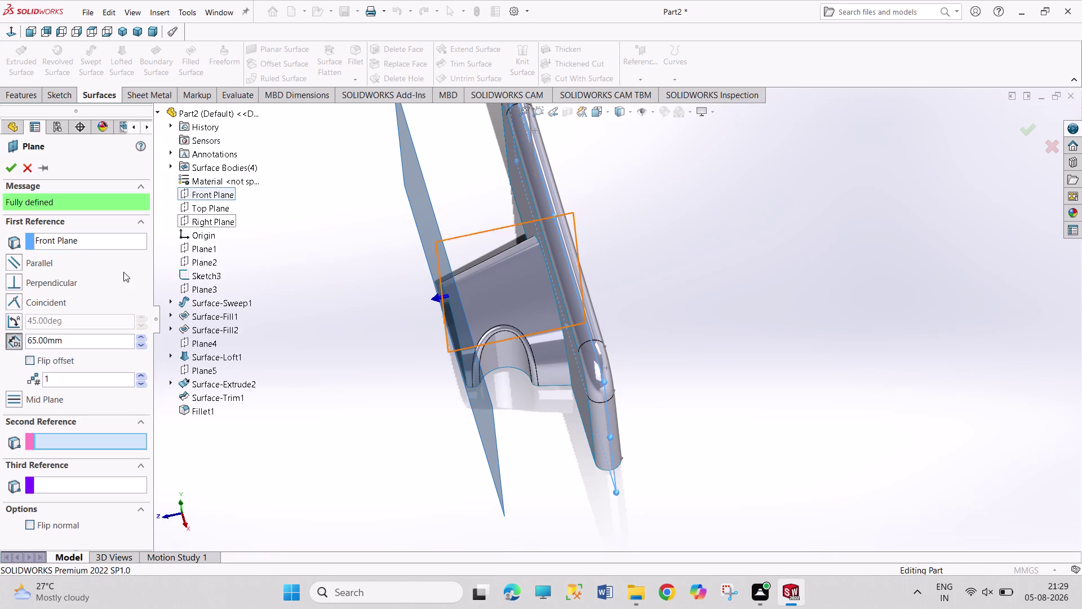
click(32, 363)
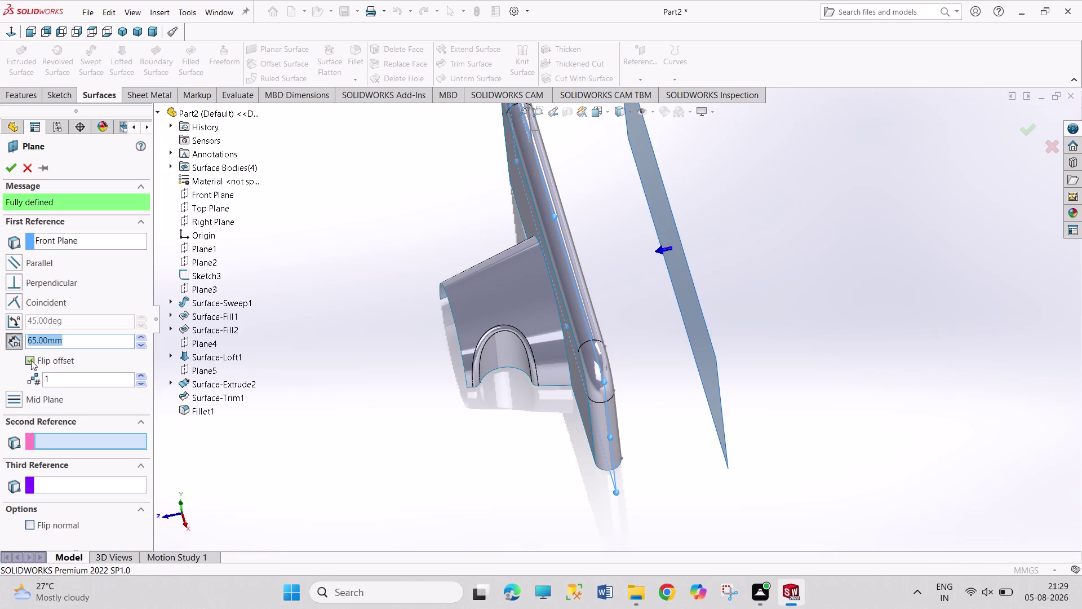
click(9, 164)
click(328, 229)
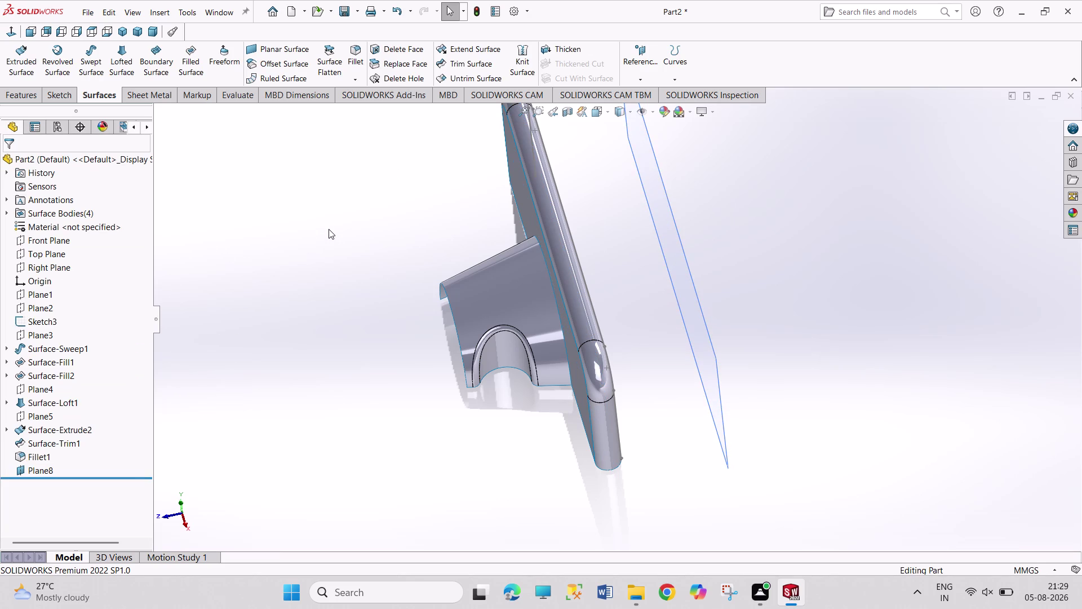
middle_drag(630, 353, 569, 333)
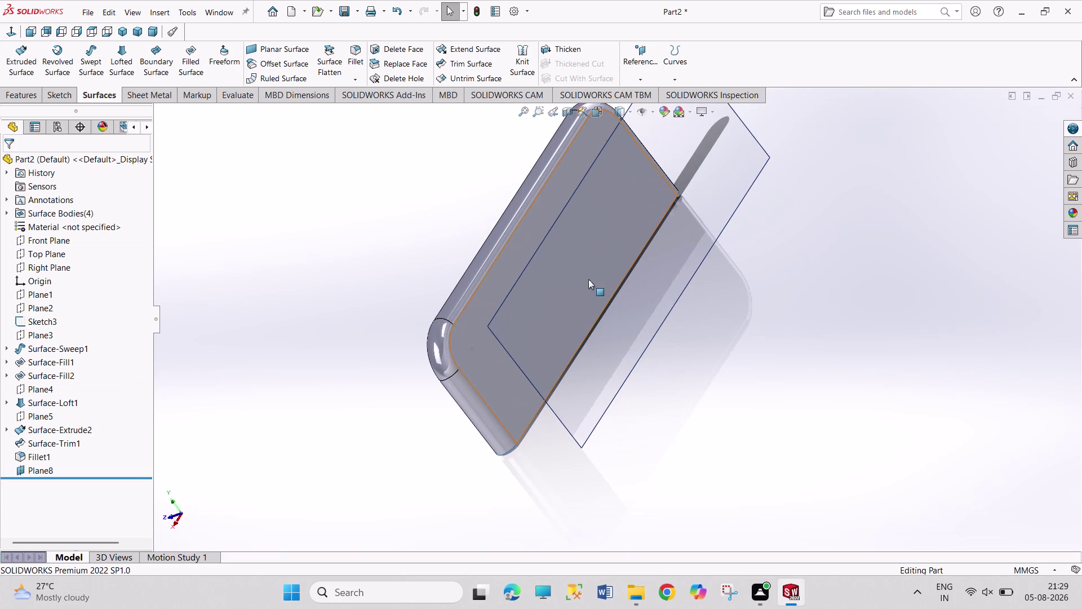
Sketch a centerpoint semicircular arc on Plane8, centred at the bottom-edge midpoint.
click(488, 285)
click(541, 248)
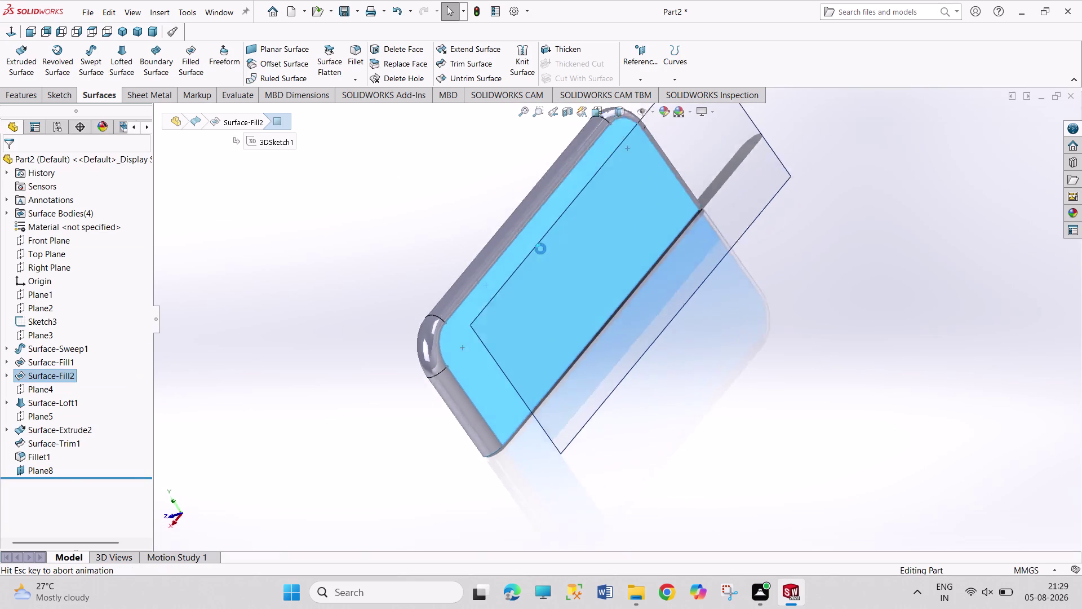
click(126, 63)
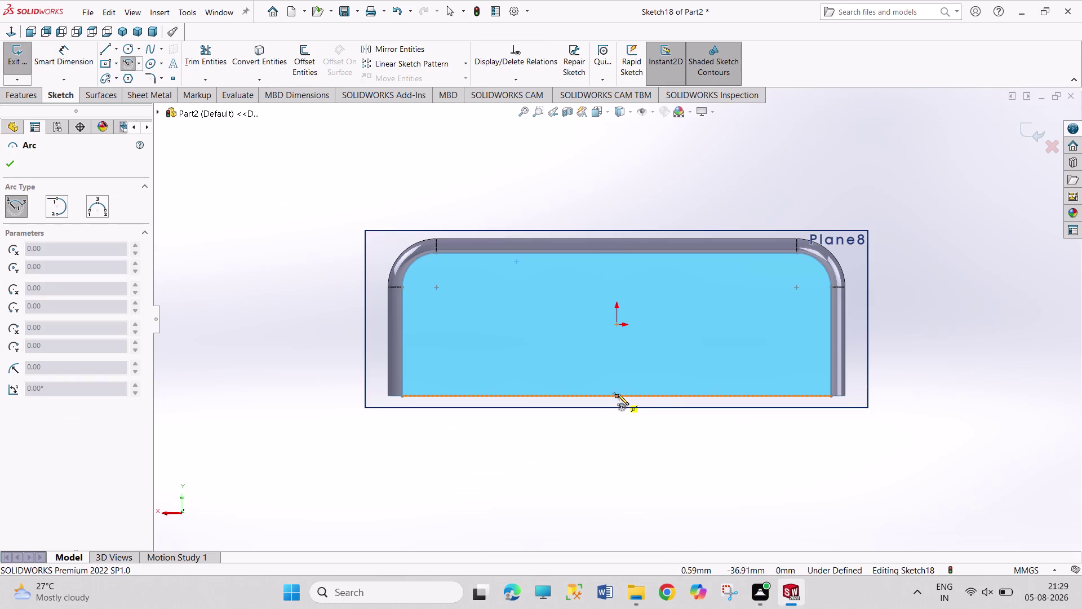
click(617, 394)
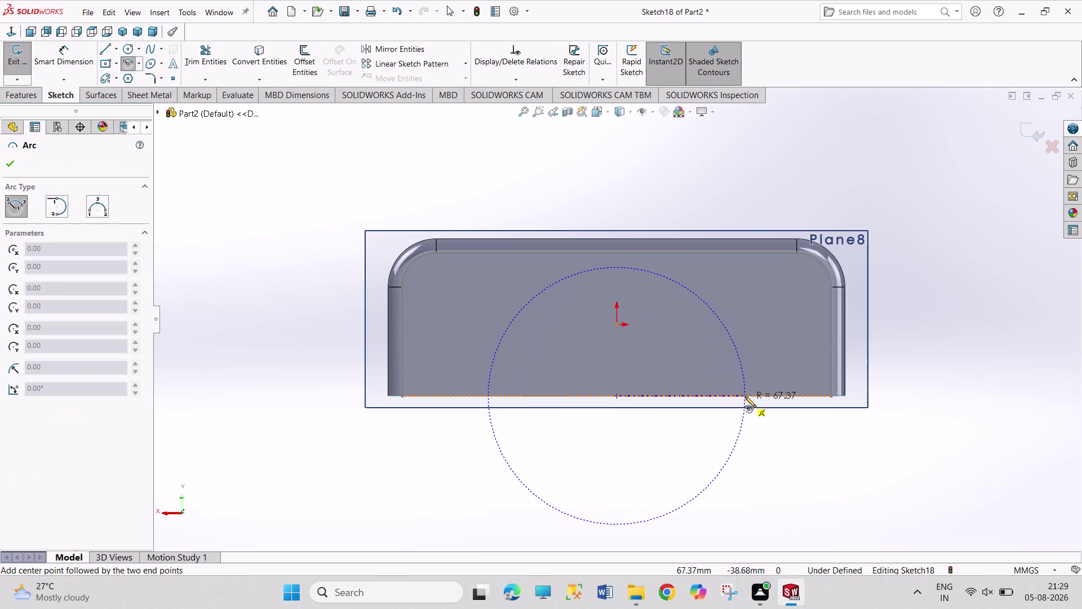
click(774, 393)
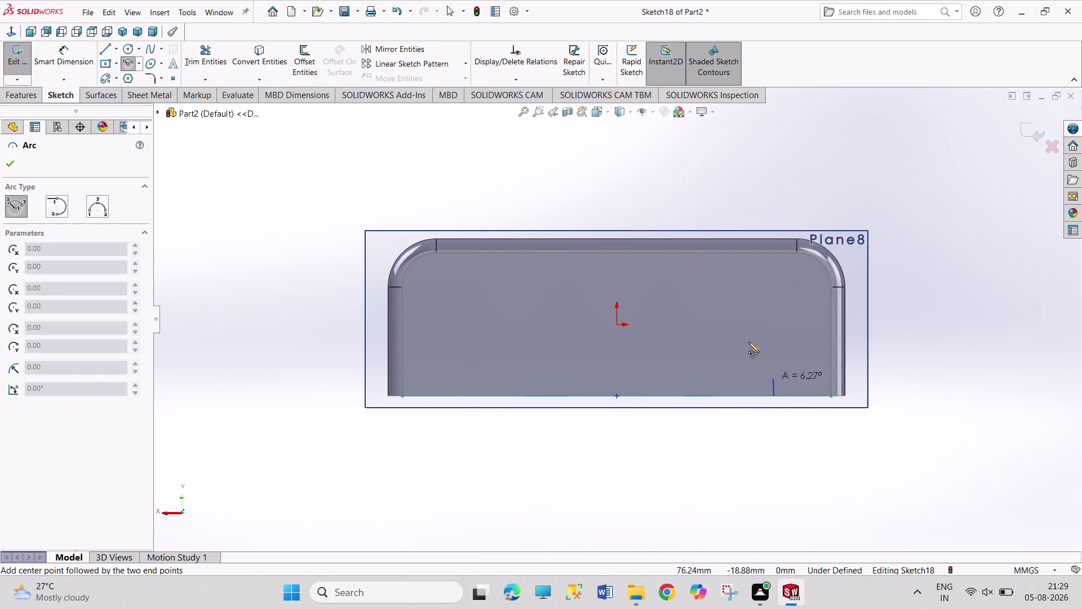
click(458, 396)
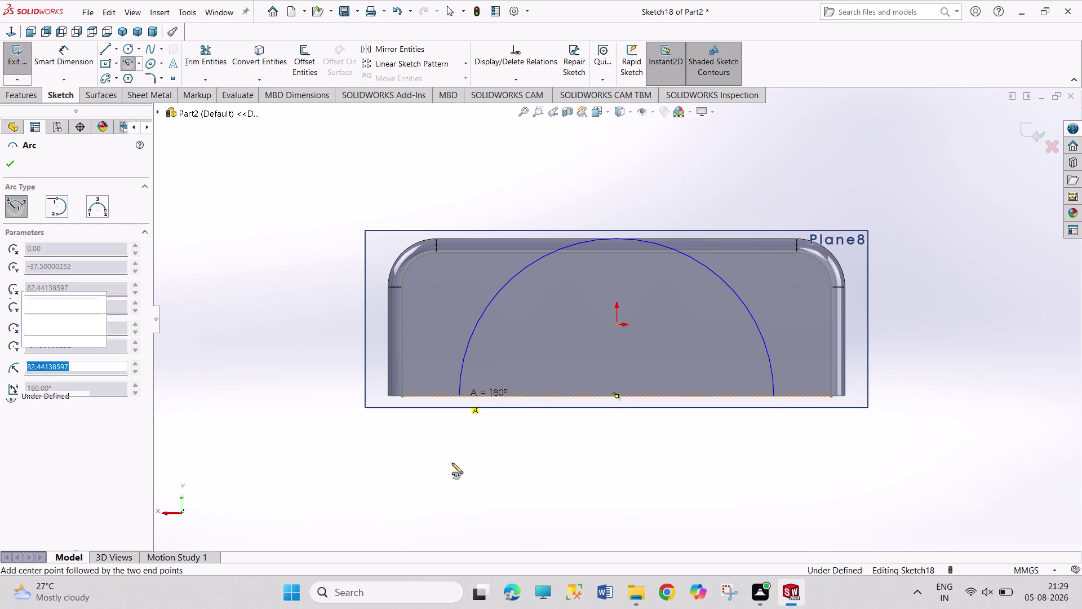
Dimension the arc to radius 50 and exit Sketch18.
right_drag(452, 463, 459, 269)
click(637, 238)
click(668, 183)
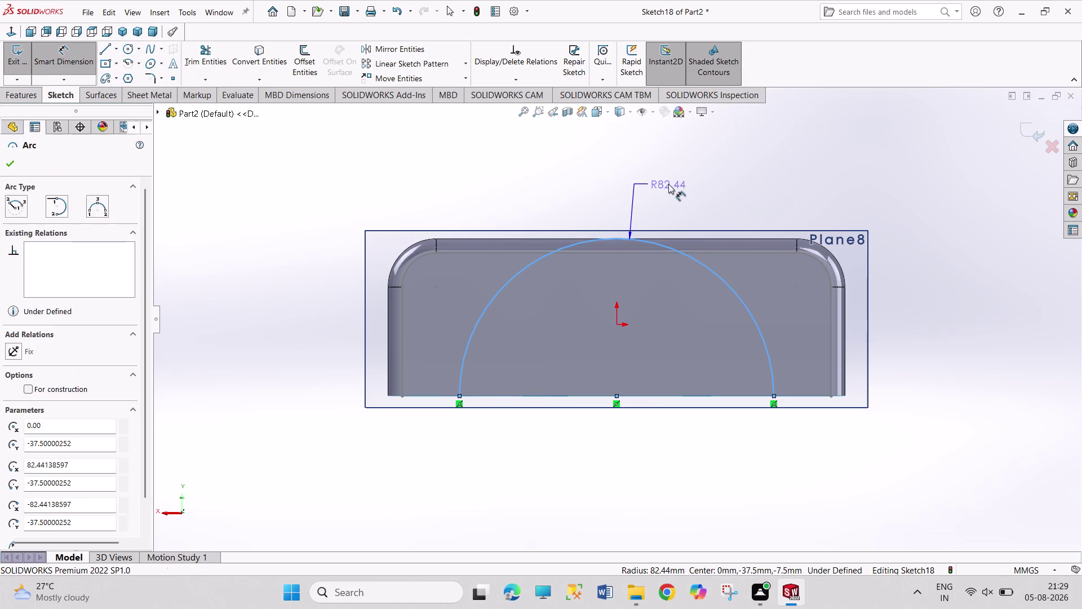
text(50)
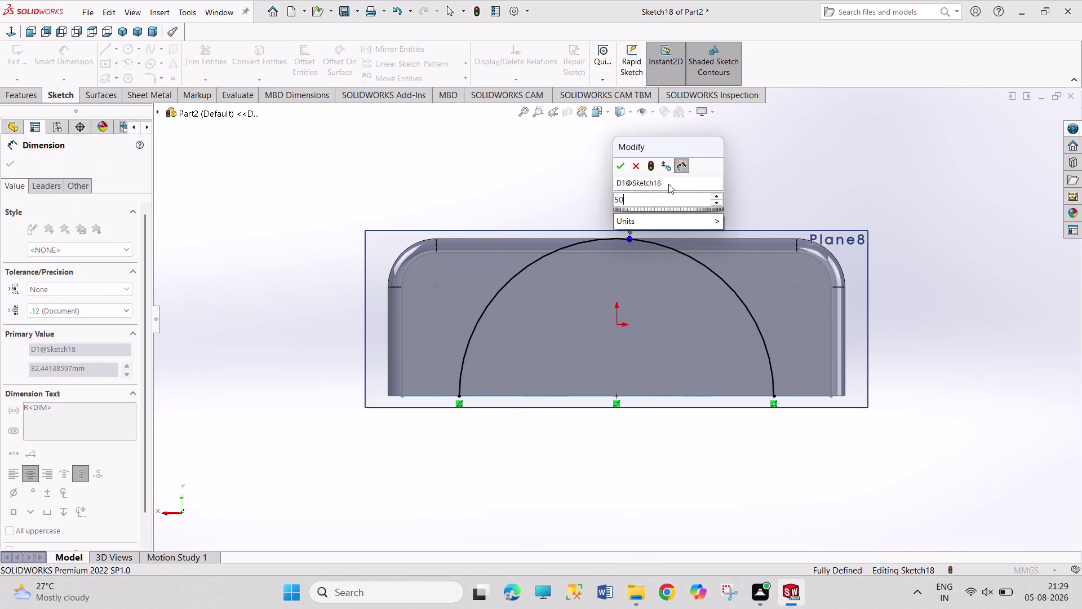
key(Return)
right_click(737, 181)
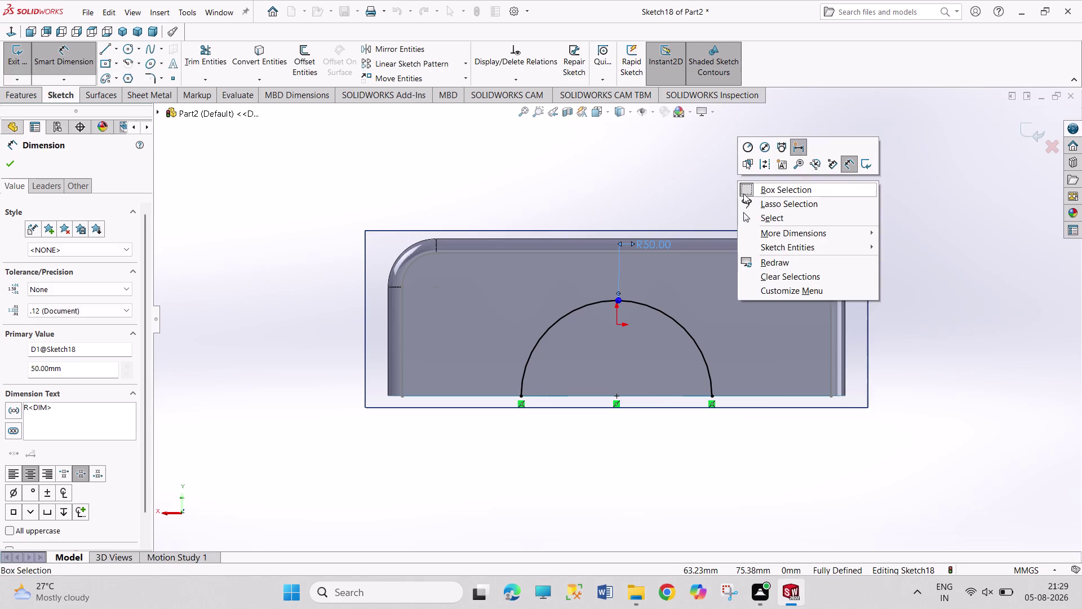
click(761, 216)
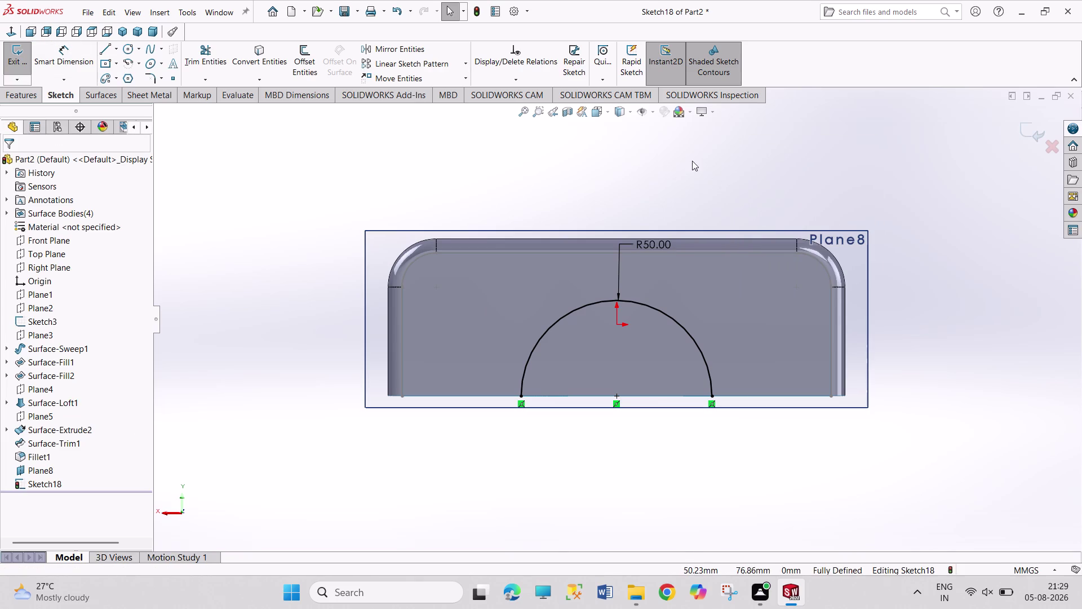
click(8, 57)
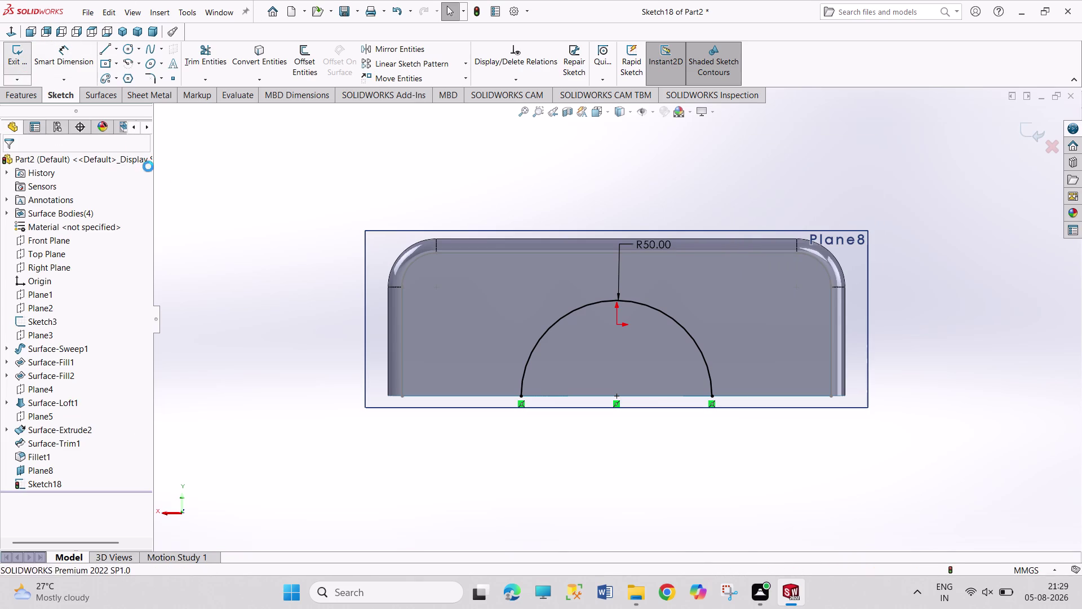
click(371, 314)
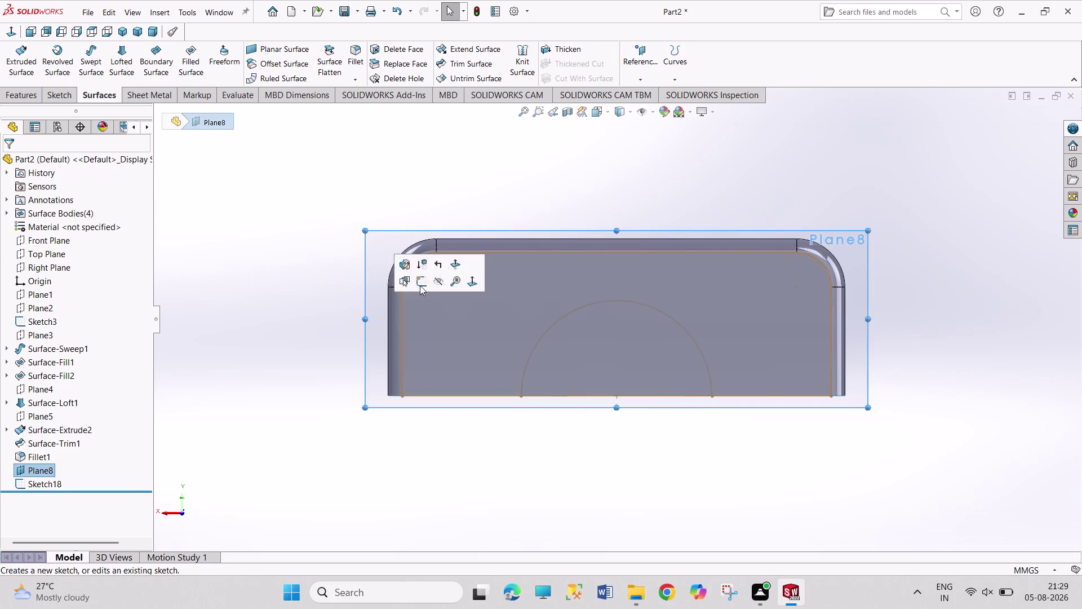
Sketch another centerpoint semicircular arc on Plane8, centred on the bottom edge.
click(419, 283)
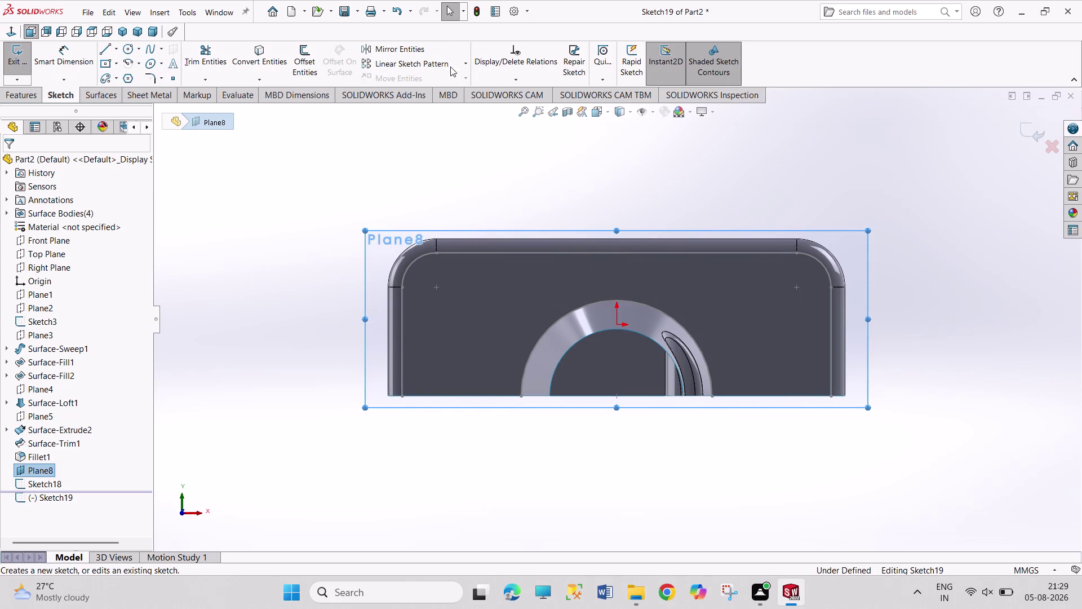
click(129, 61)
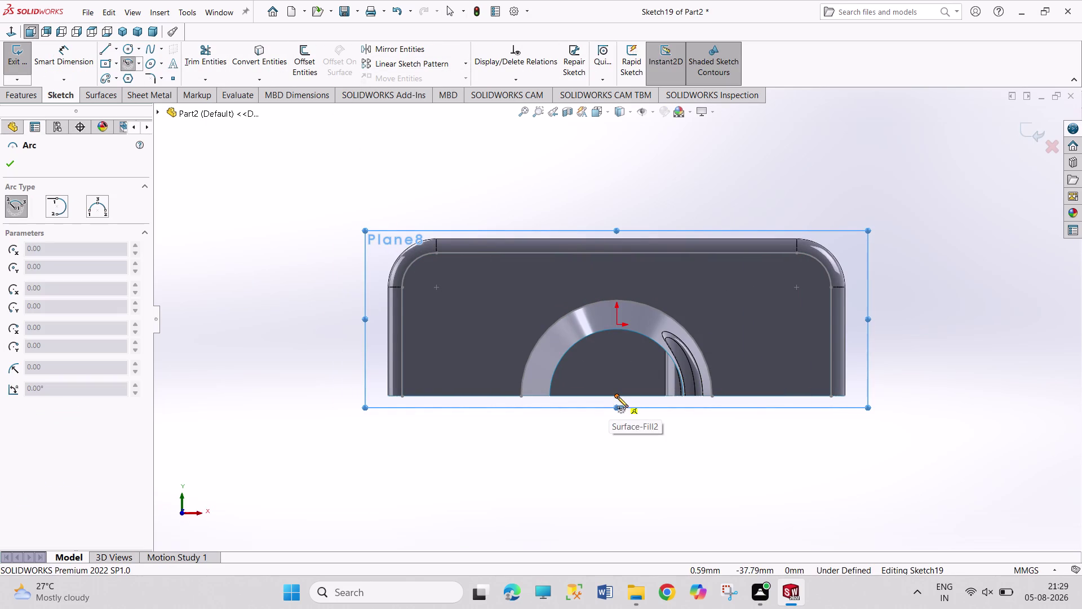
click(615, 396)
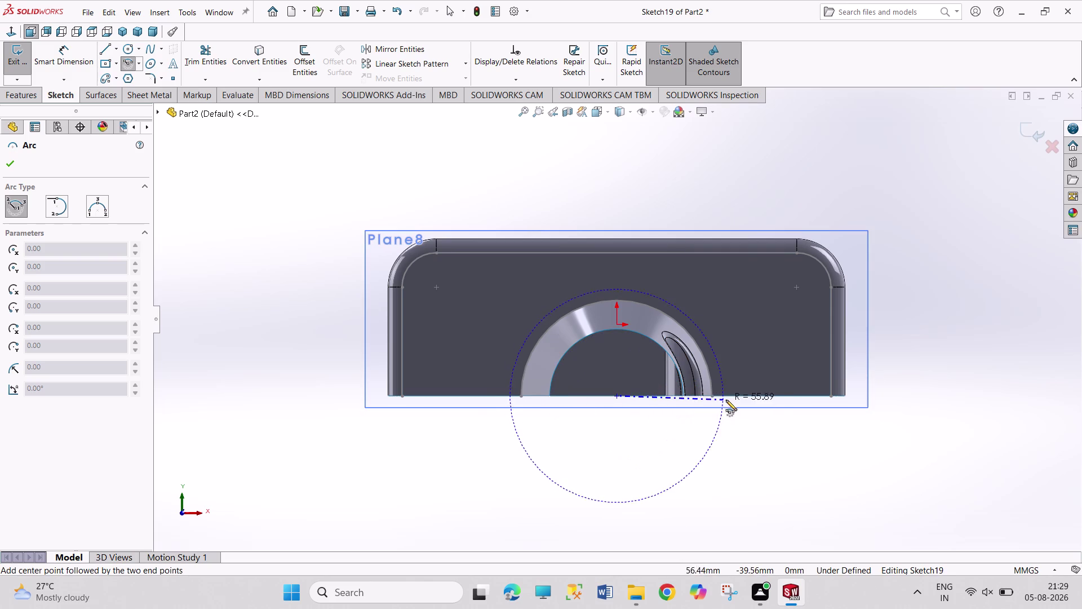
click(744, 394)
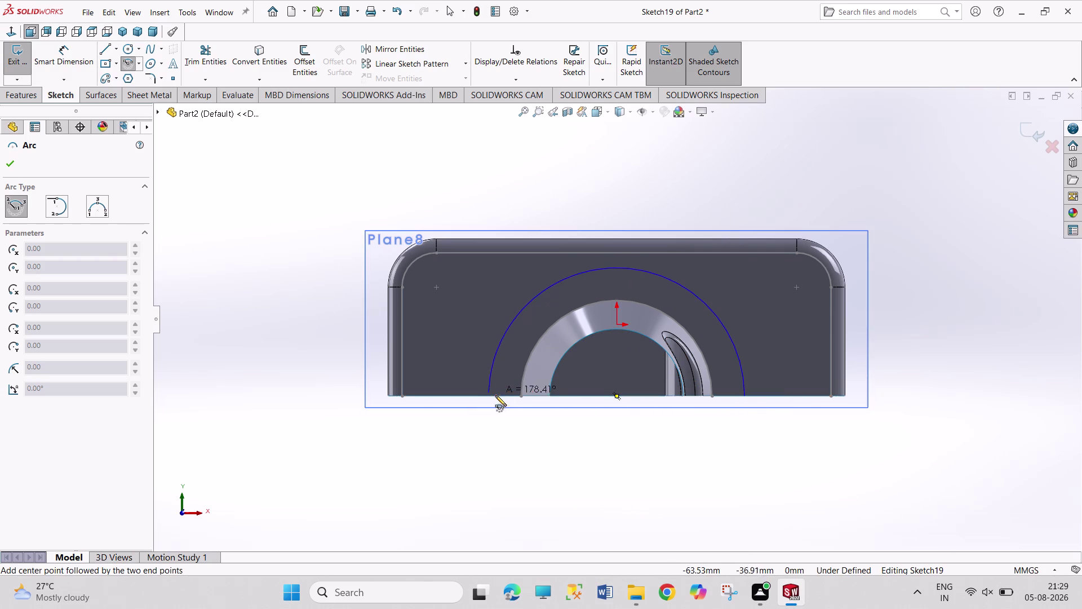
click(489, 396)
Dimension the arc to radius 35 and exit Sketch19.
right_drag(369, 416, 338, 256)
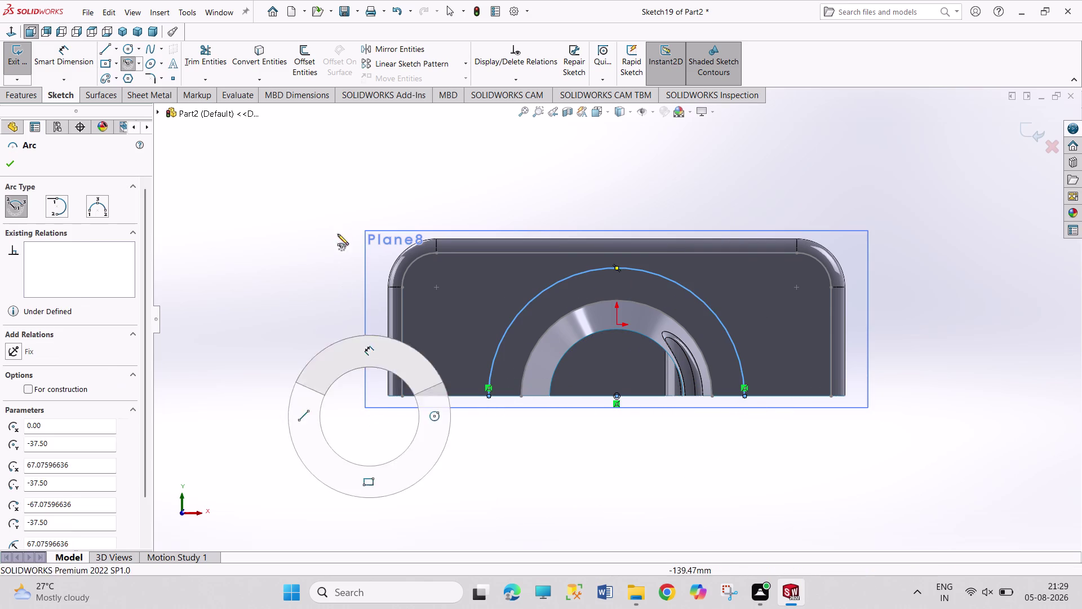
right_drag(337, 256, 338, 219)
click(625, 269)
click(657, 202)
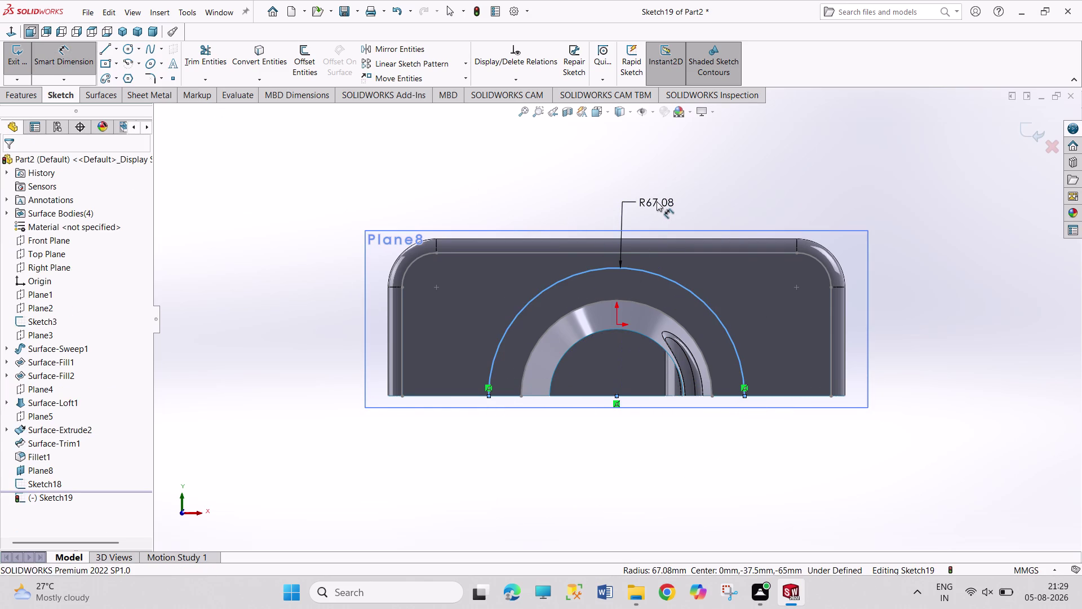
text(35)
key(Return)
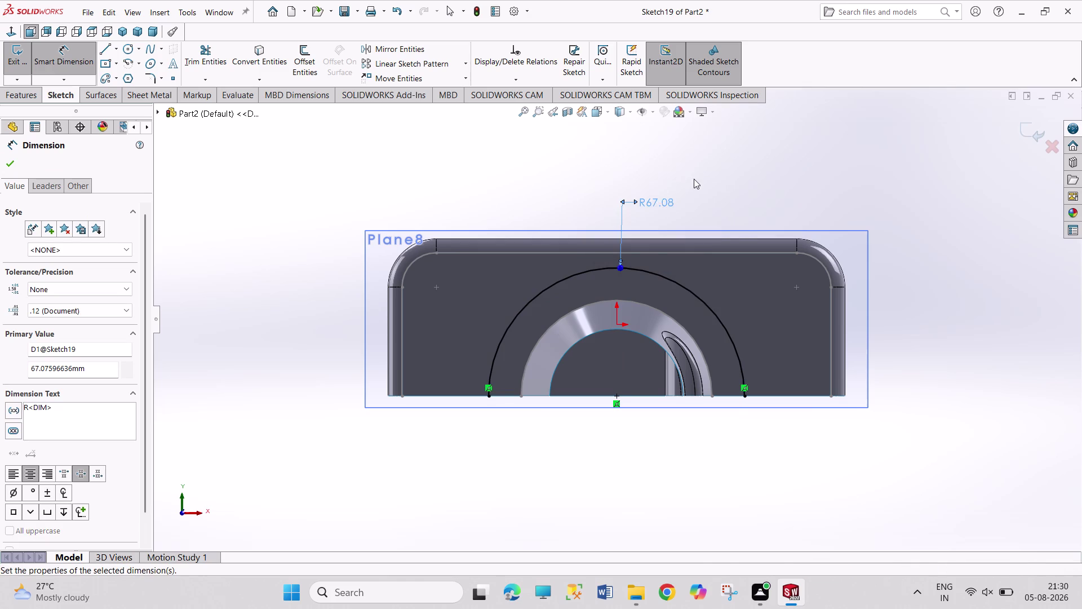
right_click(735, 160)
click(756, 199)
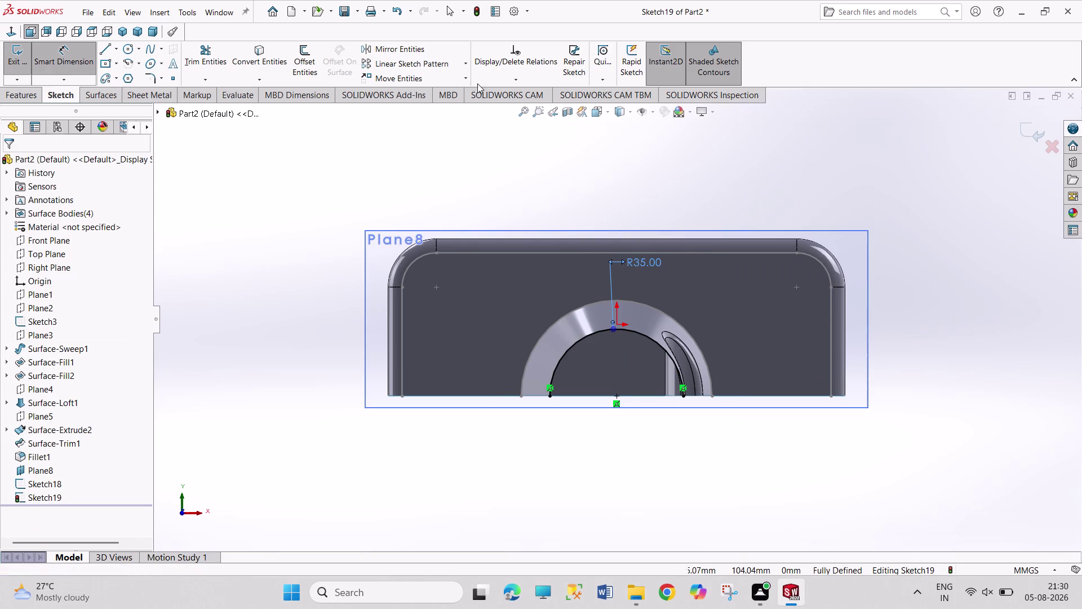
click(20, 65)
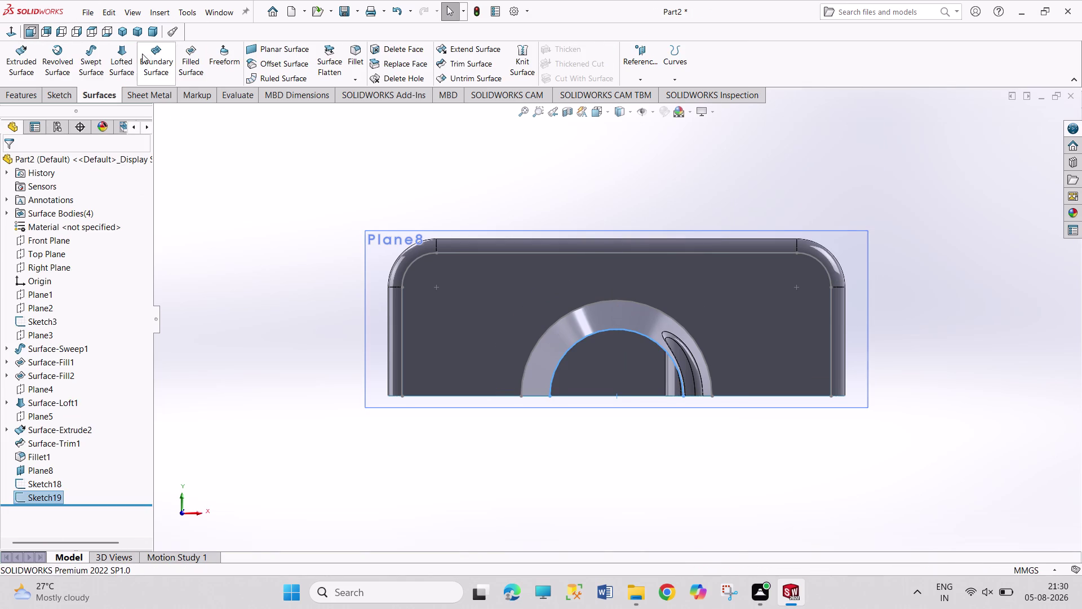
click(124, 35)
middle_drag(925, 358, 925, 359)
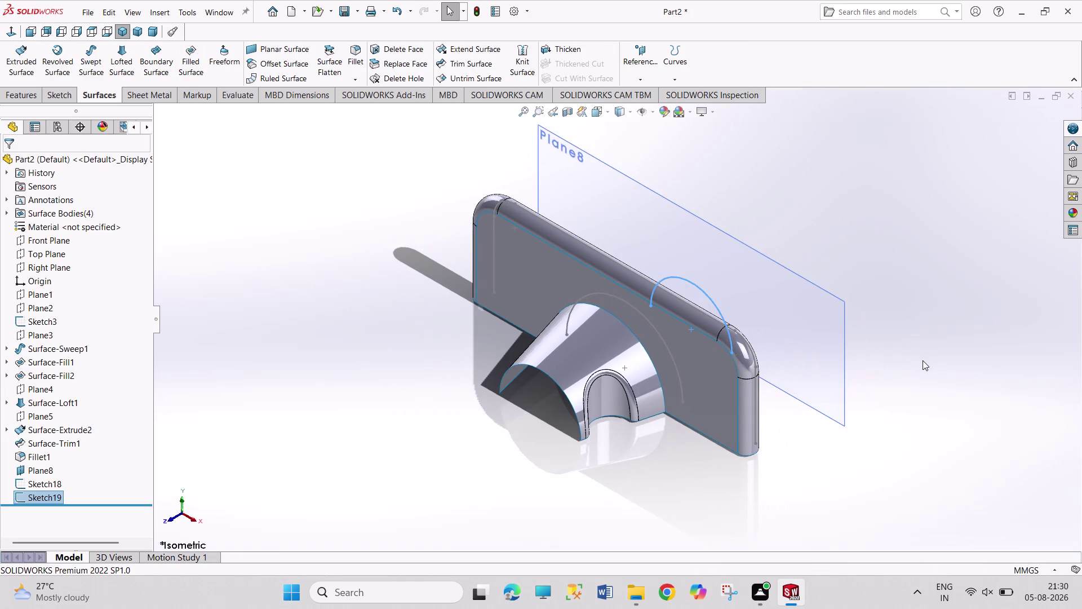
middle_drag(924, 359, 871, 414)
click(302, 434)
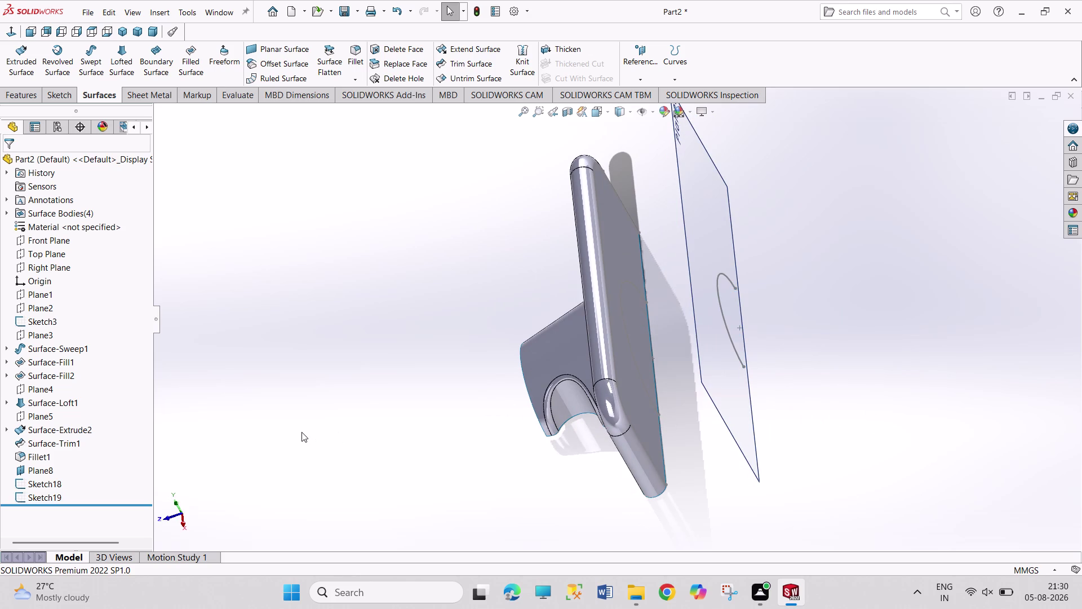
scroll(down, 3)
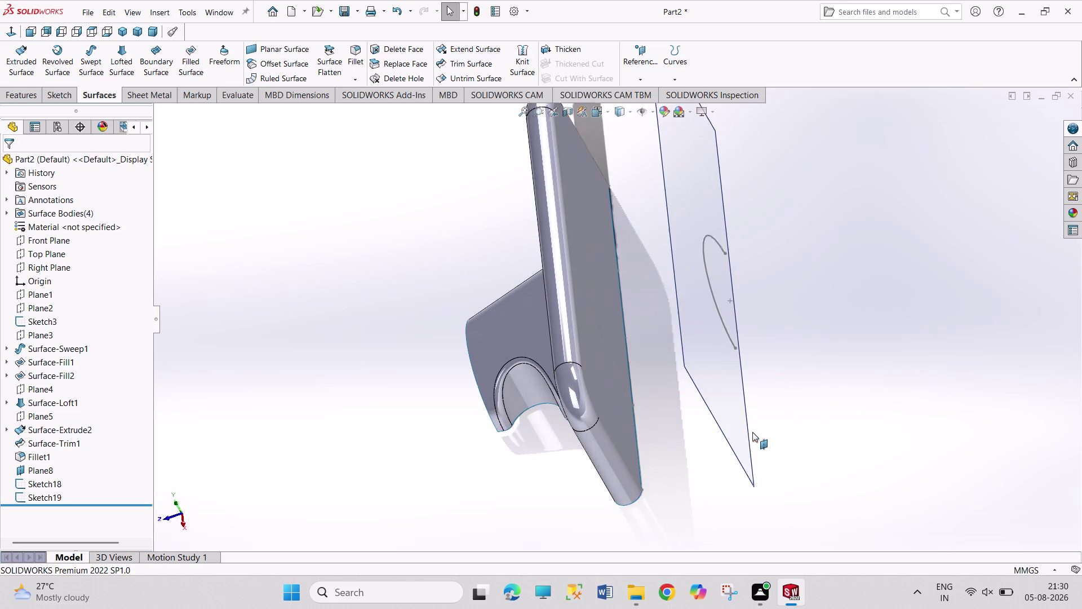
scroll(down, 3)
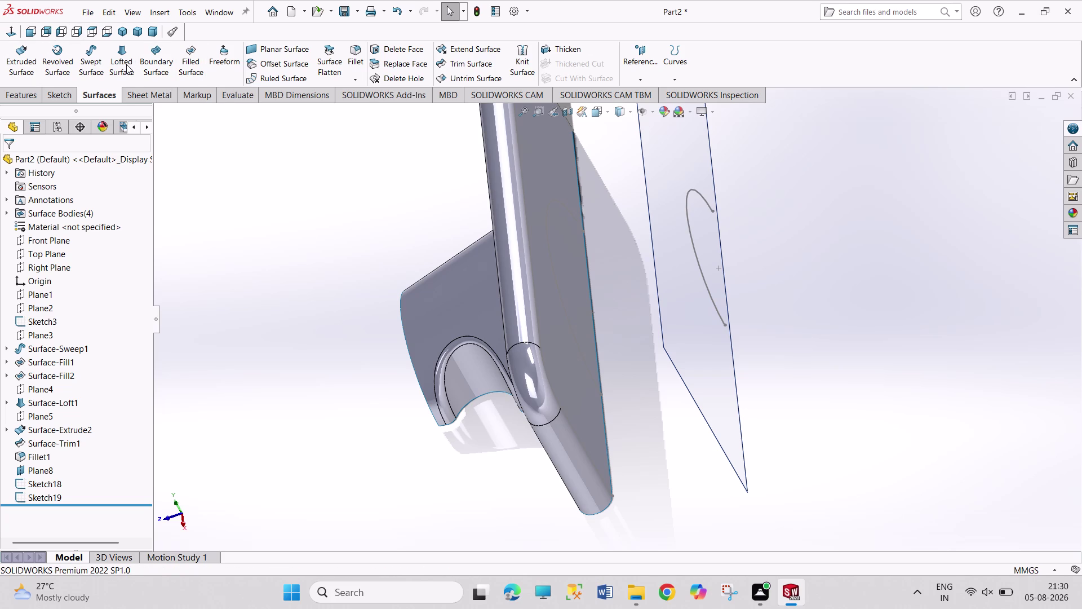
Create Boundary-Surface1 spanning the Sketch19 and Sketch18 arcs.
click(161, 63)
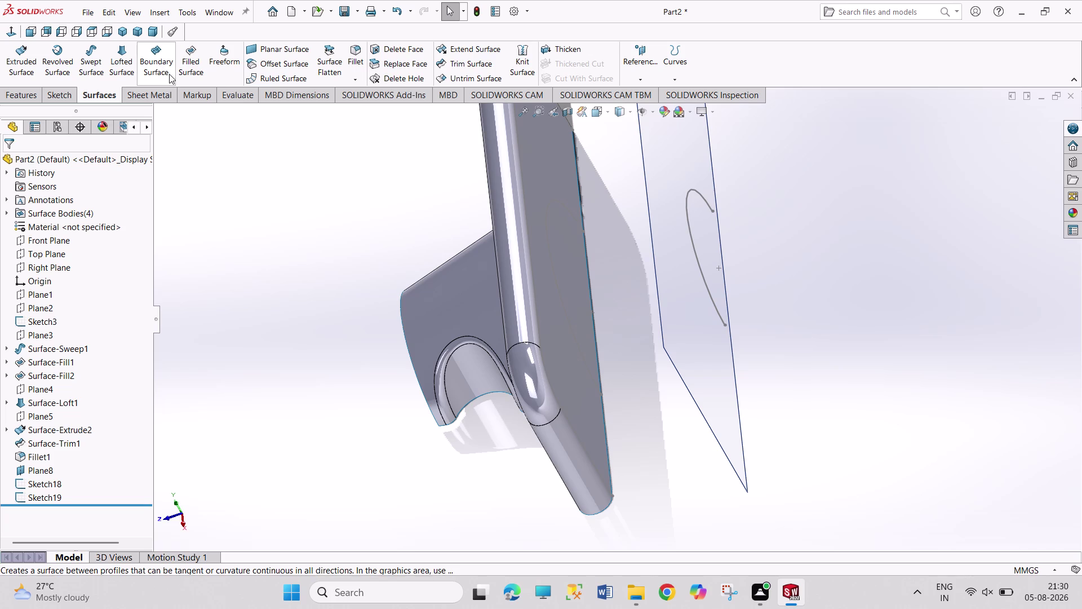
click(714, 301)
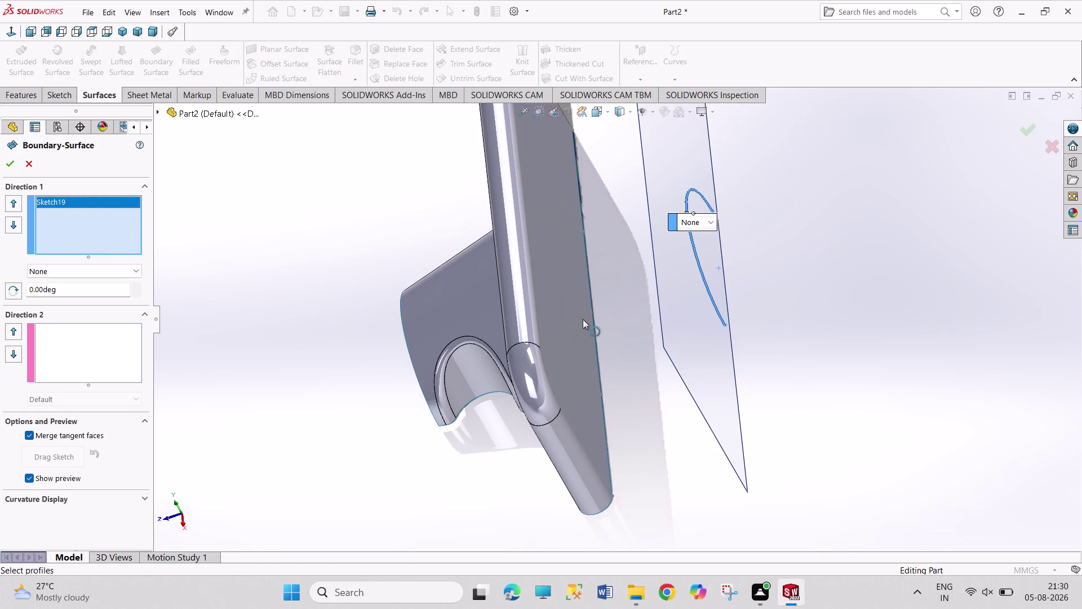
scroll(down, 3)
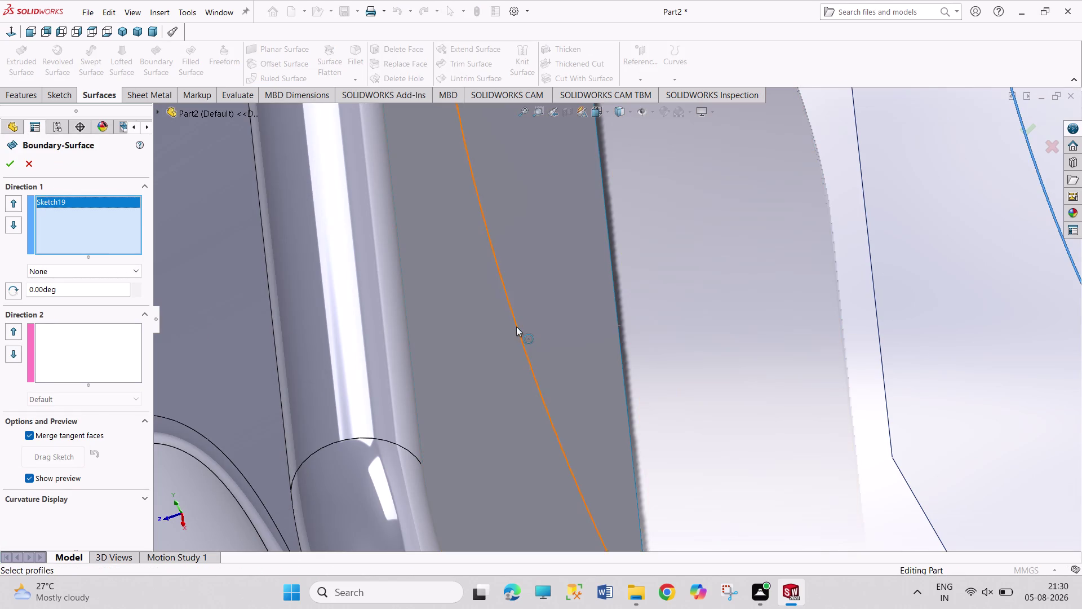
click(516, 327)
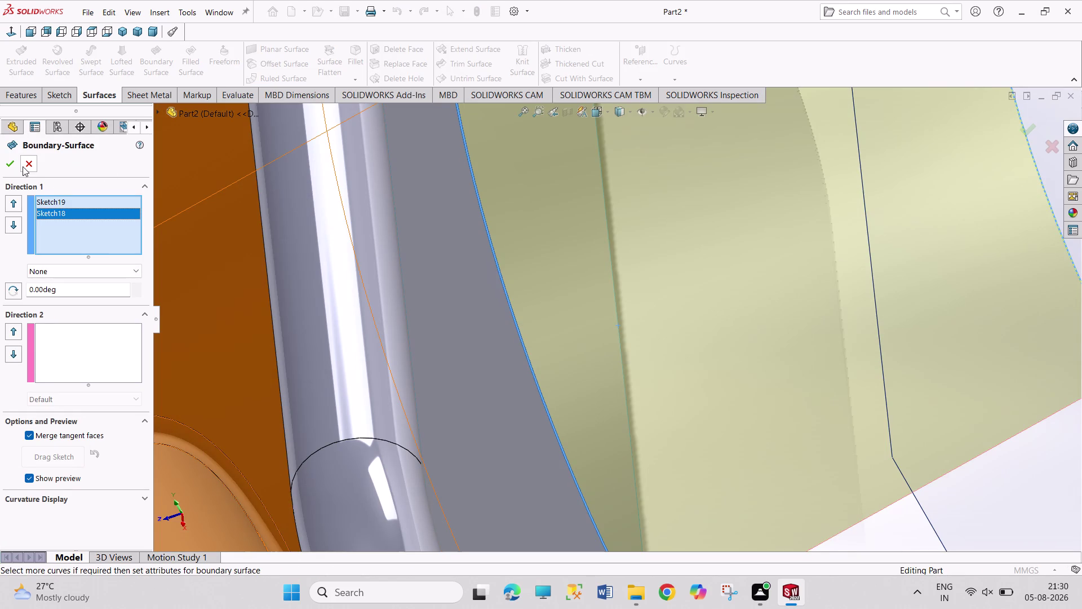
click(5, 162)
Hide Plane8 from the FeatureManager tree.
scroll(up, 3)
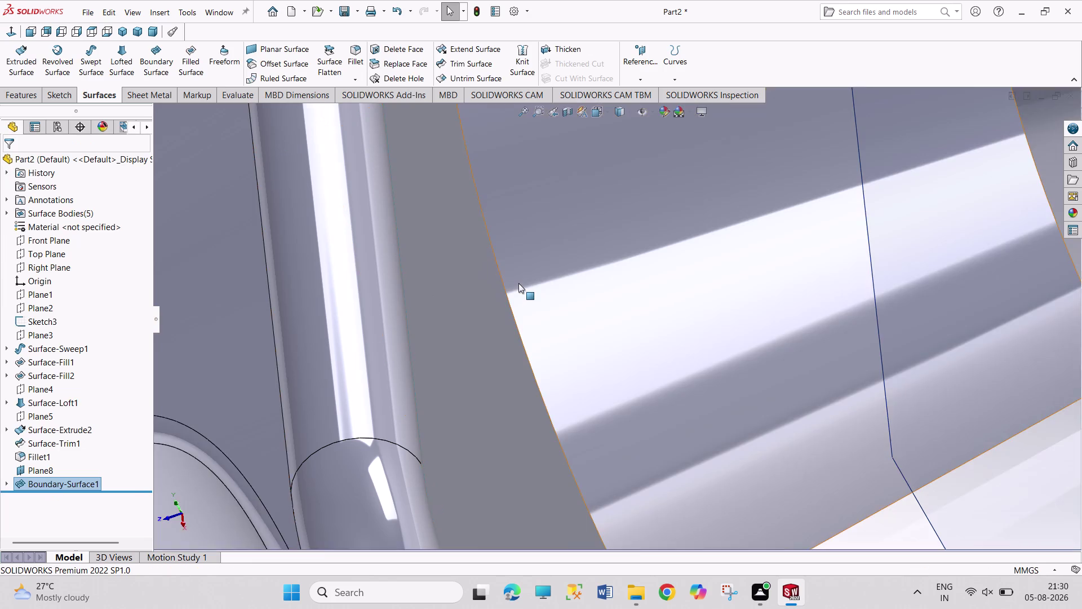
scroll(up, 3)
scroll(up, 3)
scroll(up, 3)
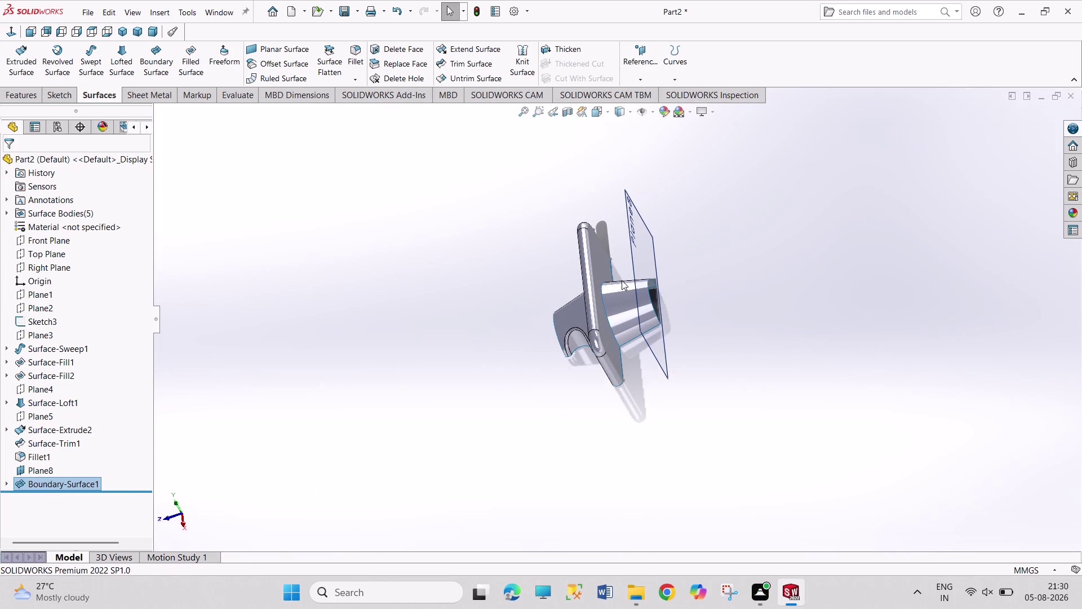
click(42, 469)
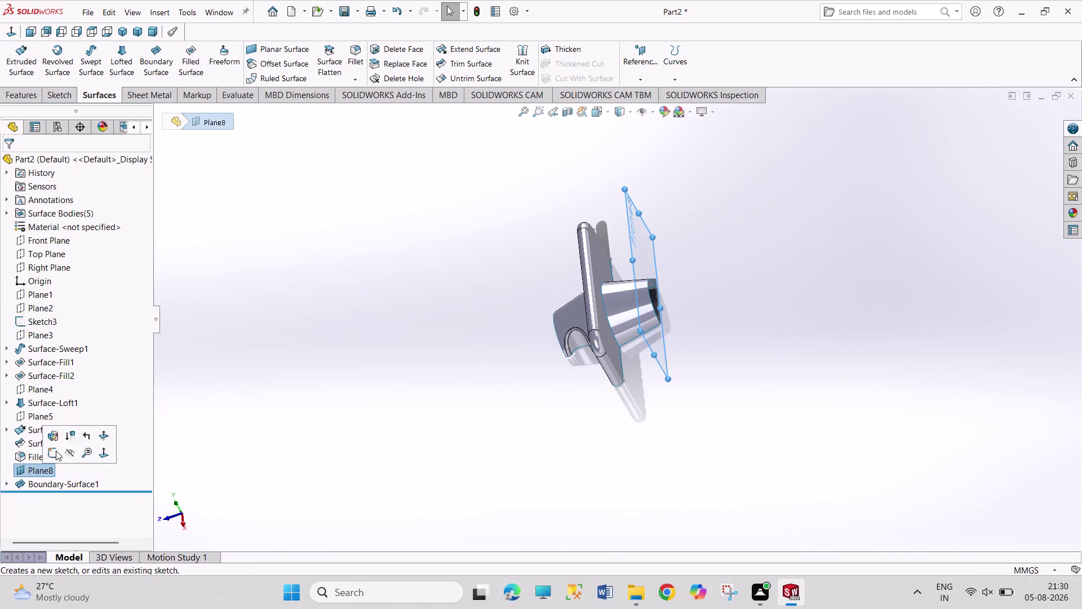
click(73, 451)
click(472, 345)
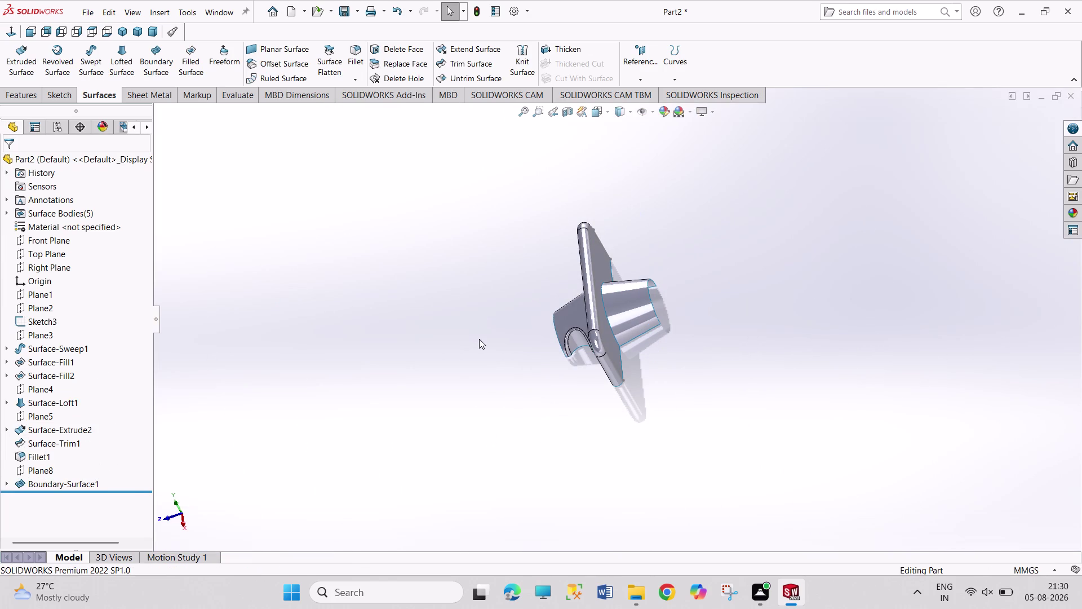
middle_drag(479, 339, 519, 327)
drag(503, 180, 779, 471)
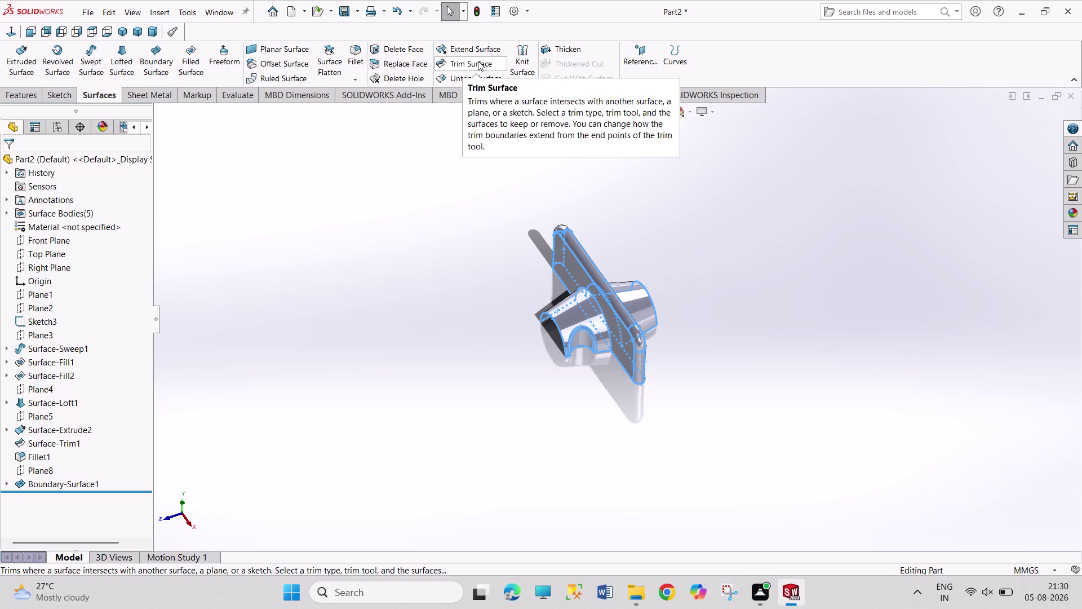
click(521, 58)
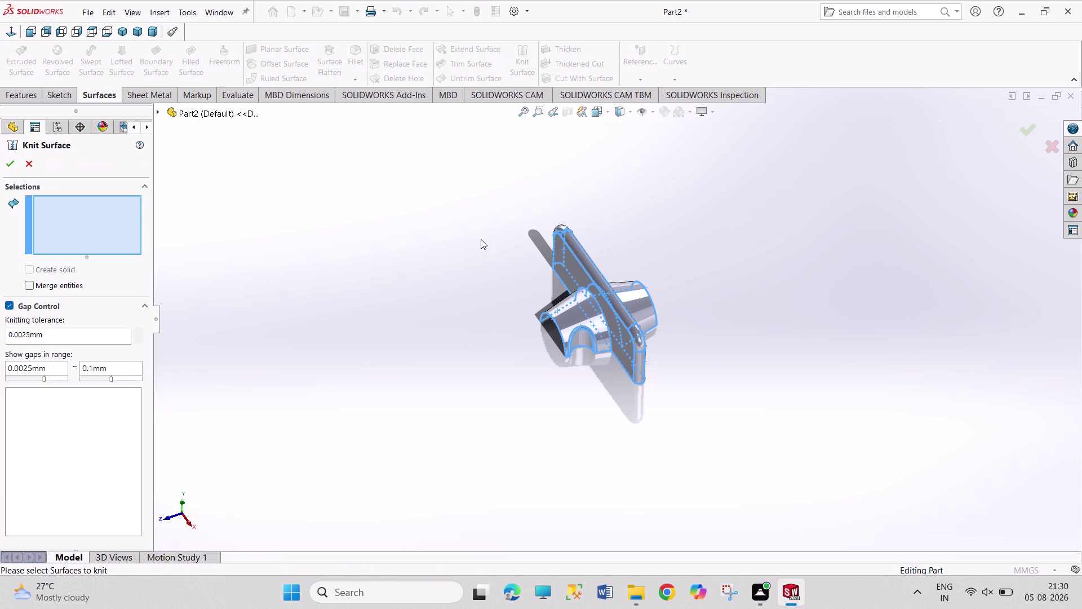
drag(494, 205, 758, 462)
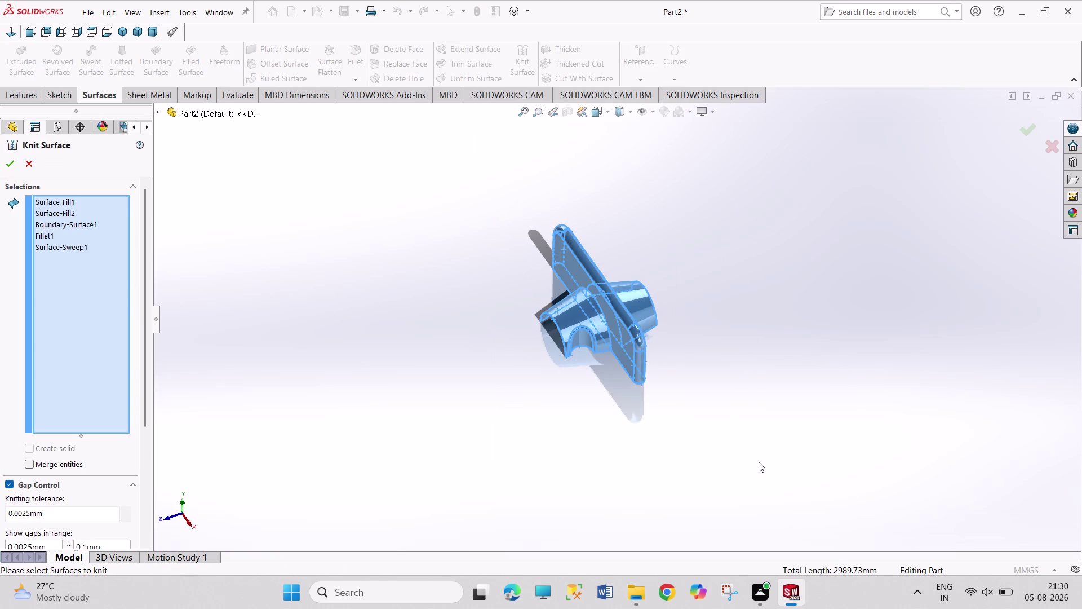
click(5, 170)
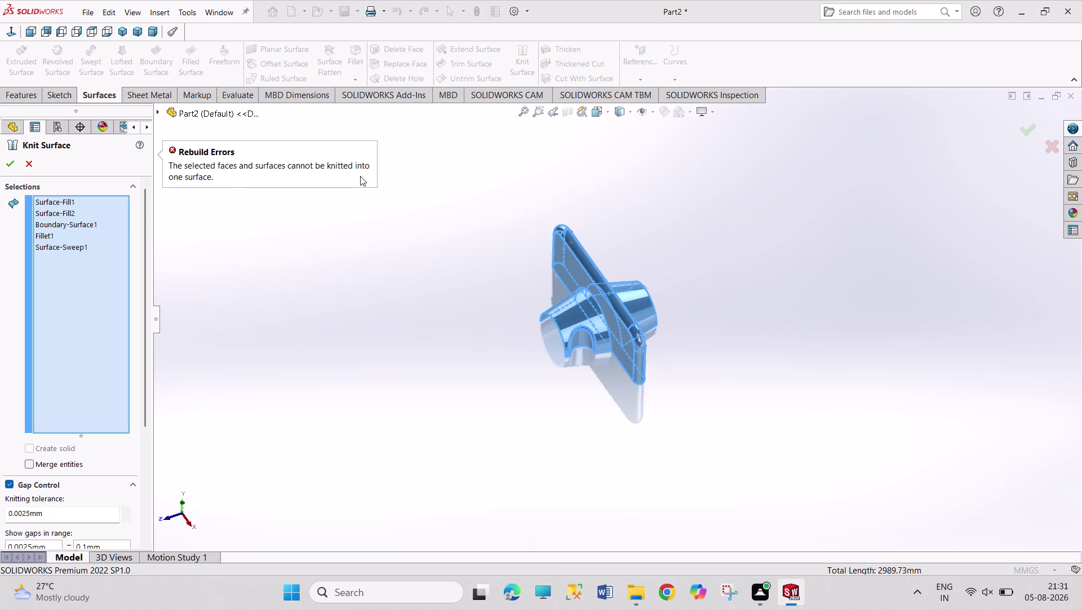
middle_drag(533, 384, 481, 283)
click(31, 462)
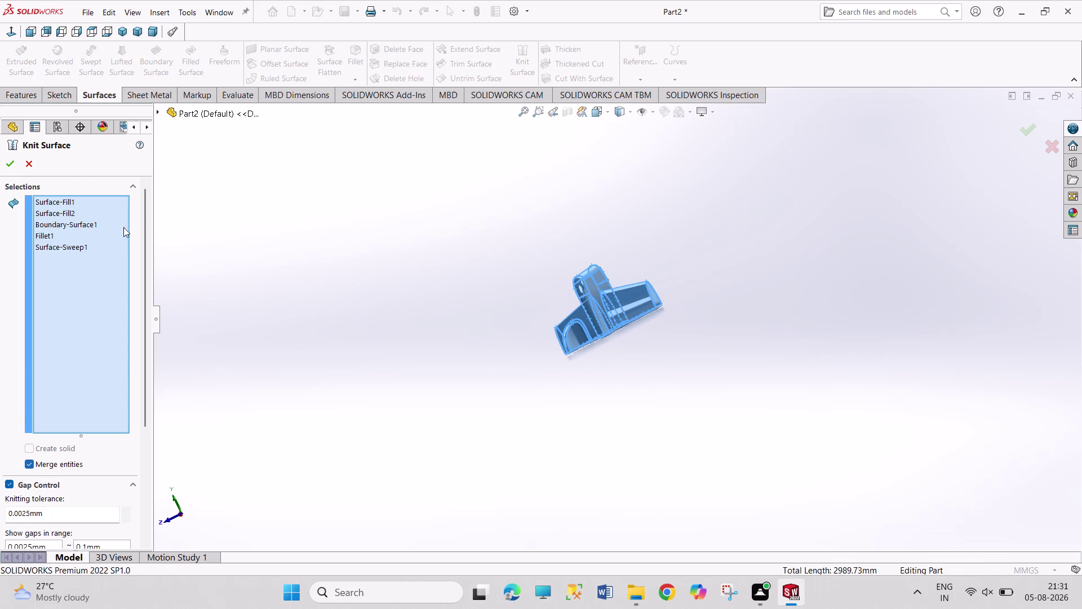
click(9, 167)
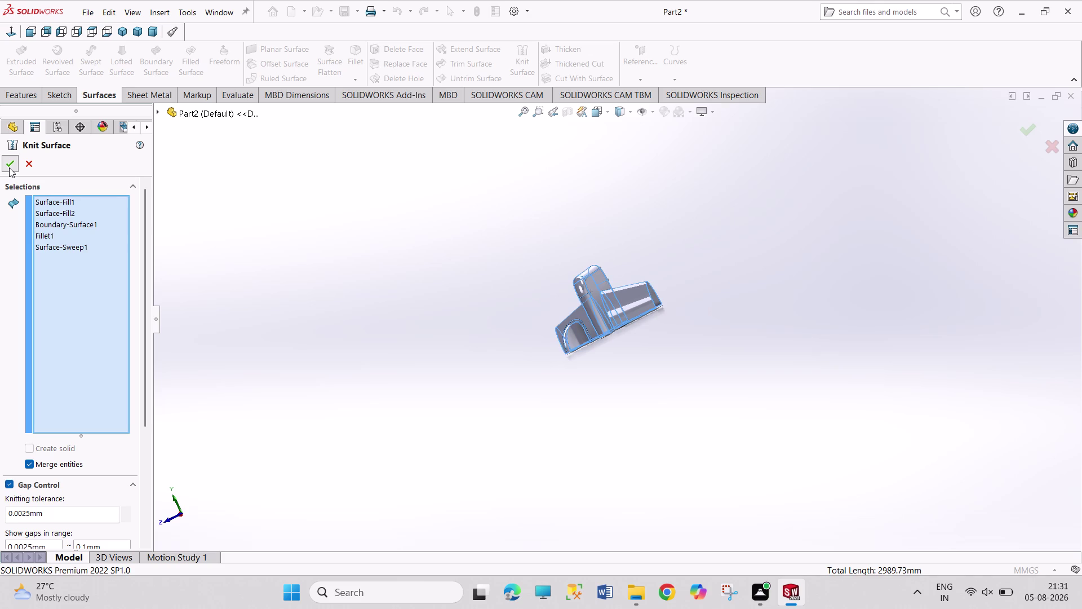
click(32, 468)
drag(145, 414, 146, 460)
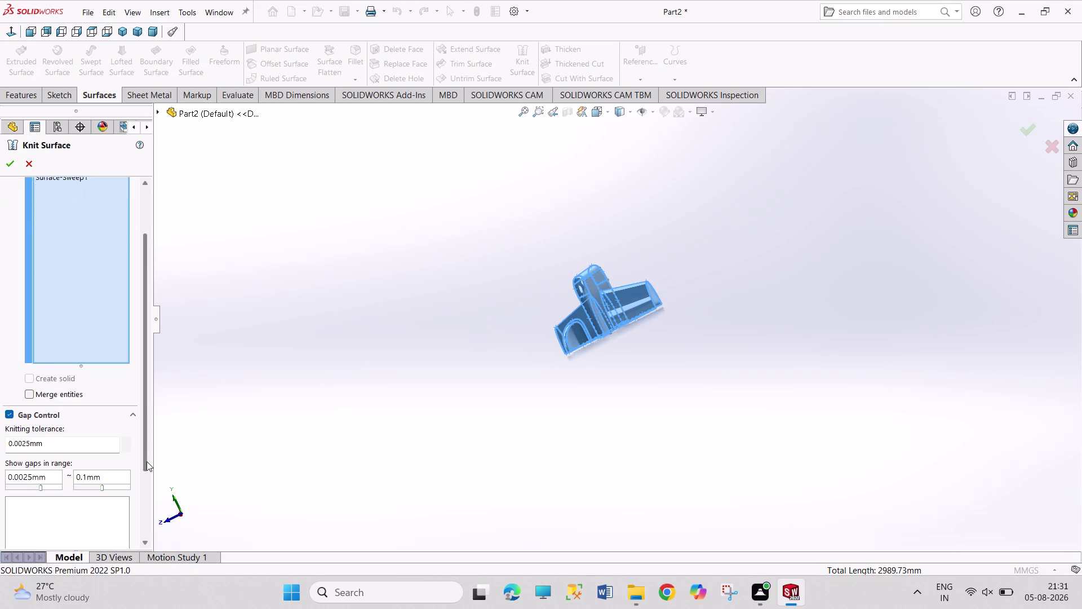
drag(147, 460, 147, 542)
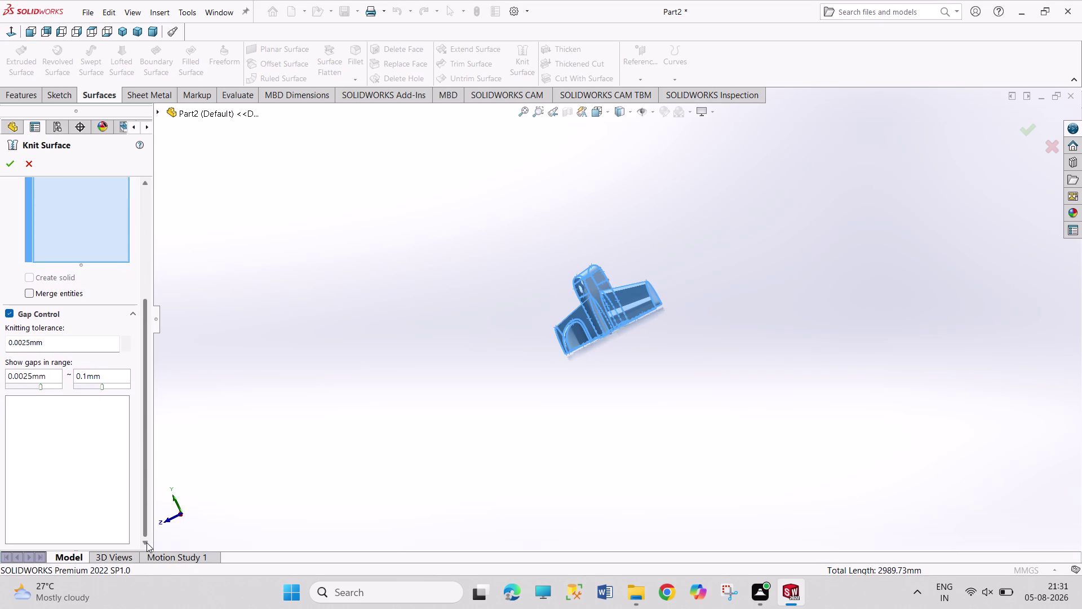
drag(146, 542, 157, 336)
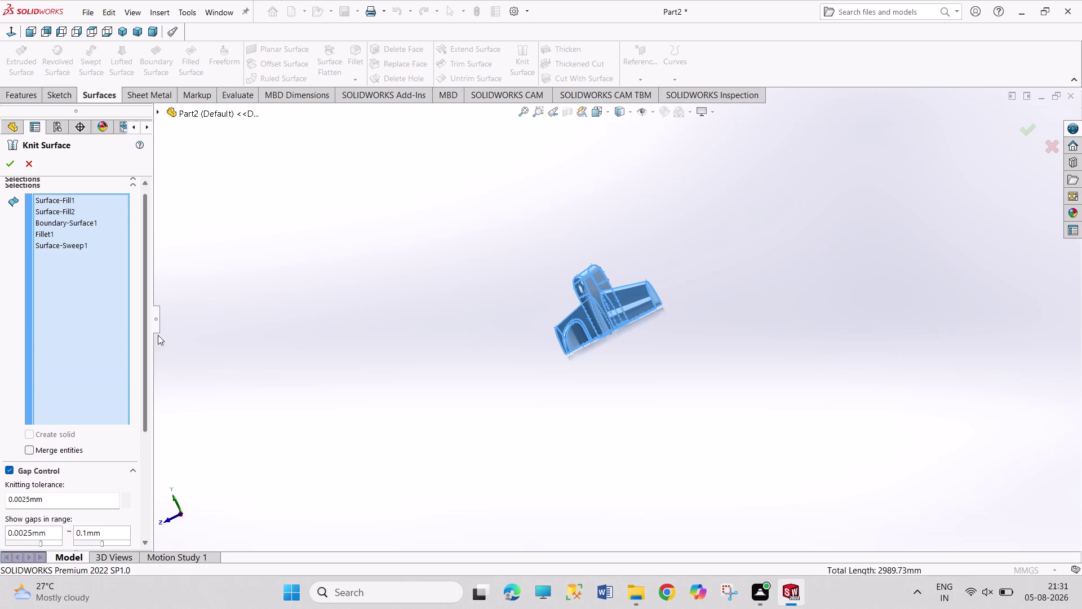
drag(157, 337, 157, 309)
click(33, 163)
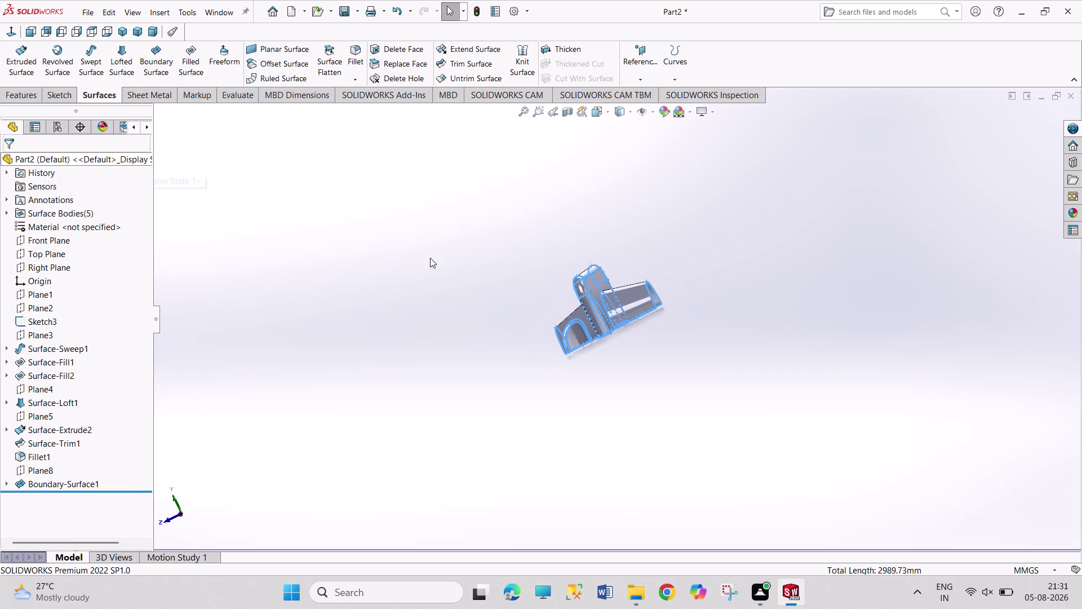
click(466, 265)
scroll(up, 3)
scroll(down, 3)
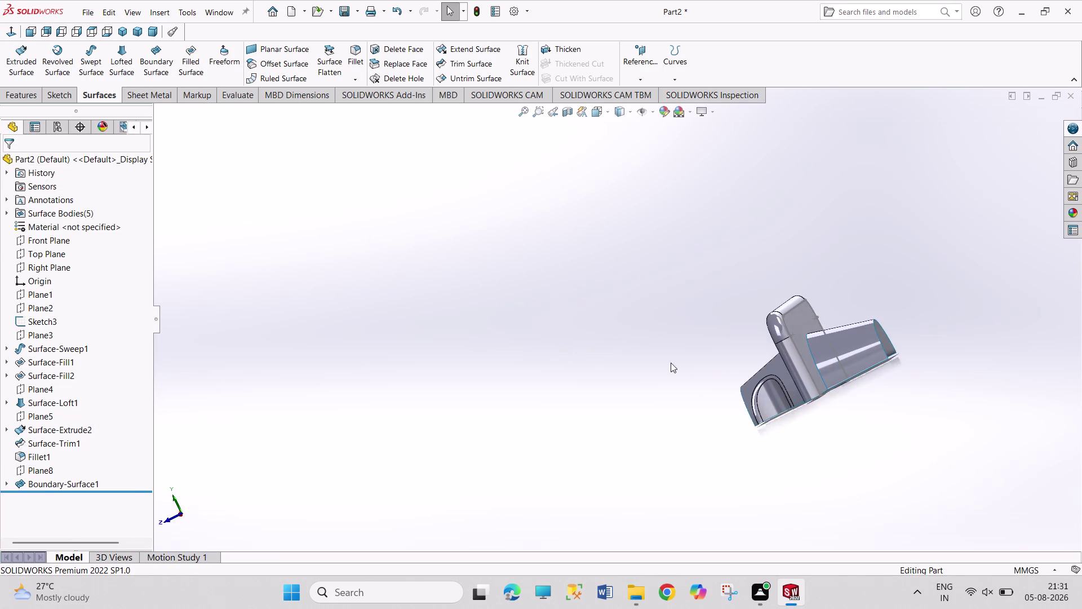
scroll(down, 3)
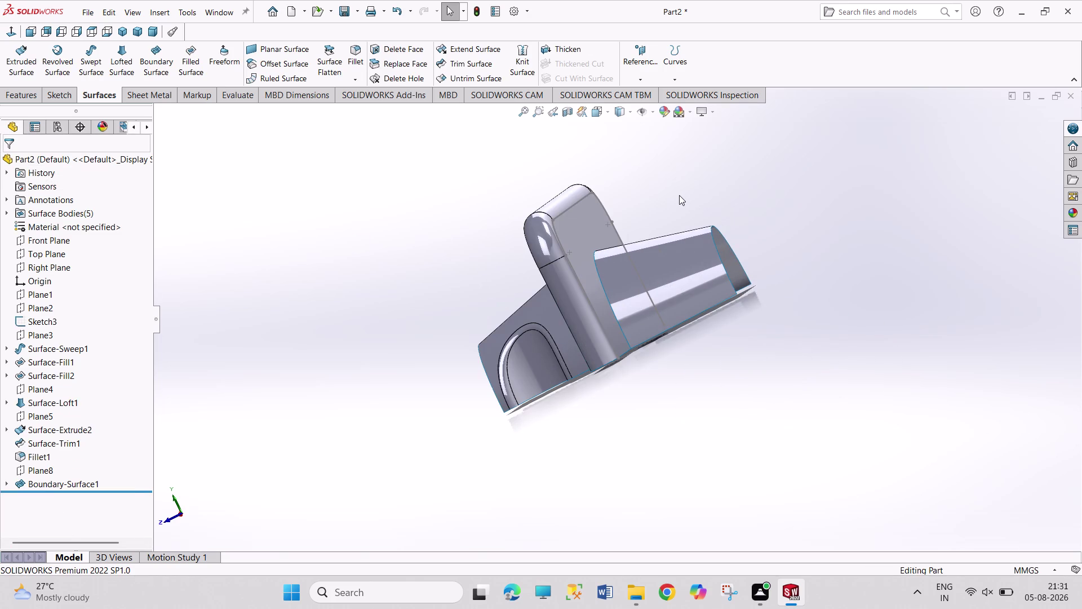
middle_drag(679, 195, 746, 247)
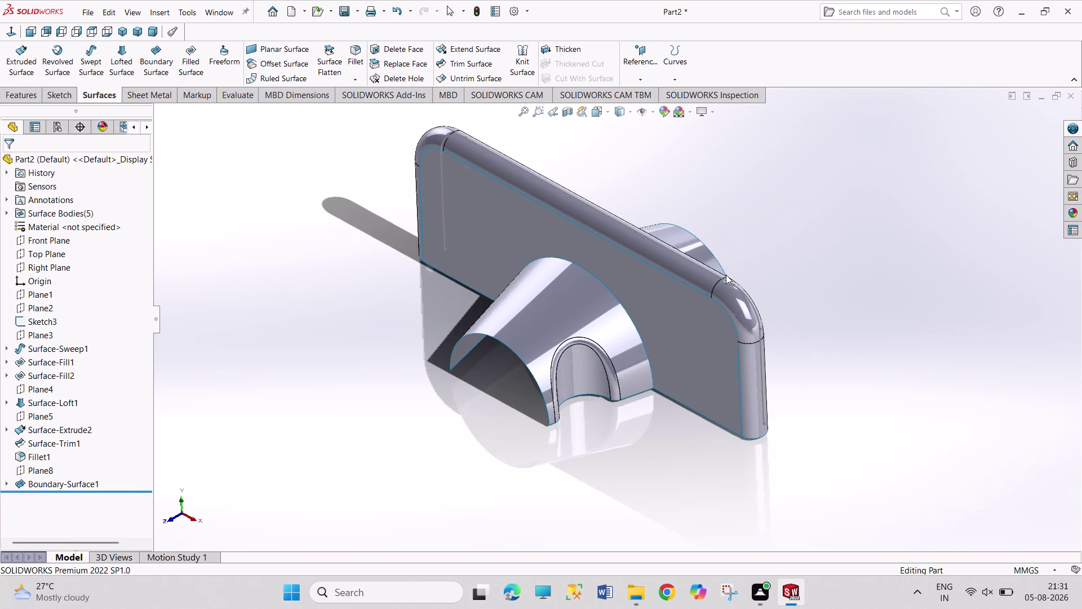
click(682, 319)
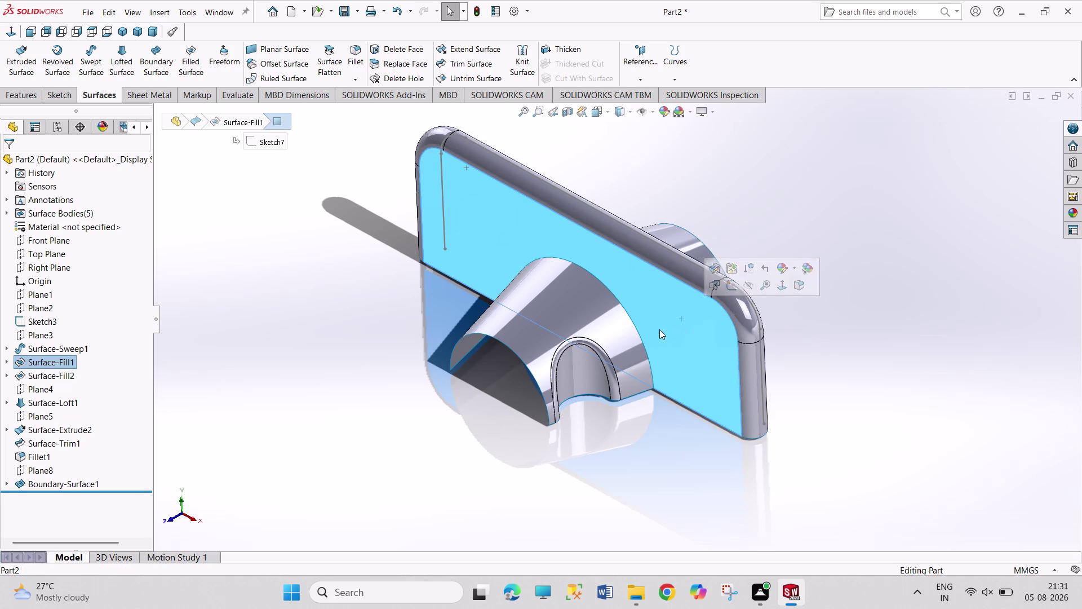
click(638, 333)
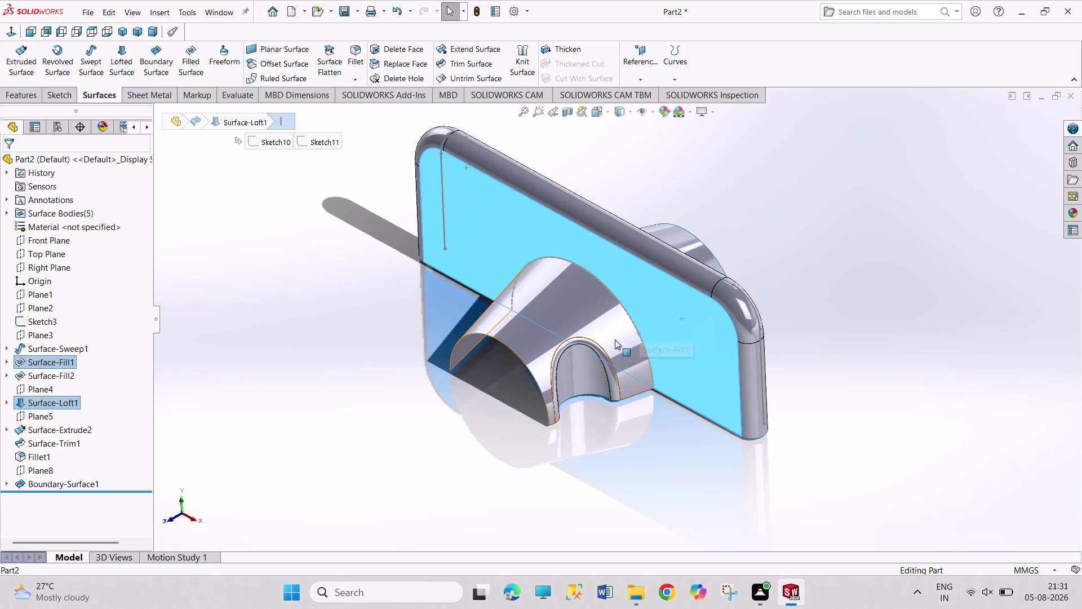
click(615, 339)
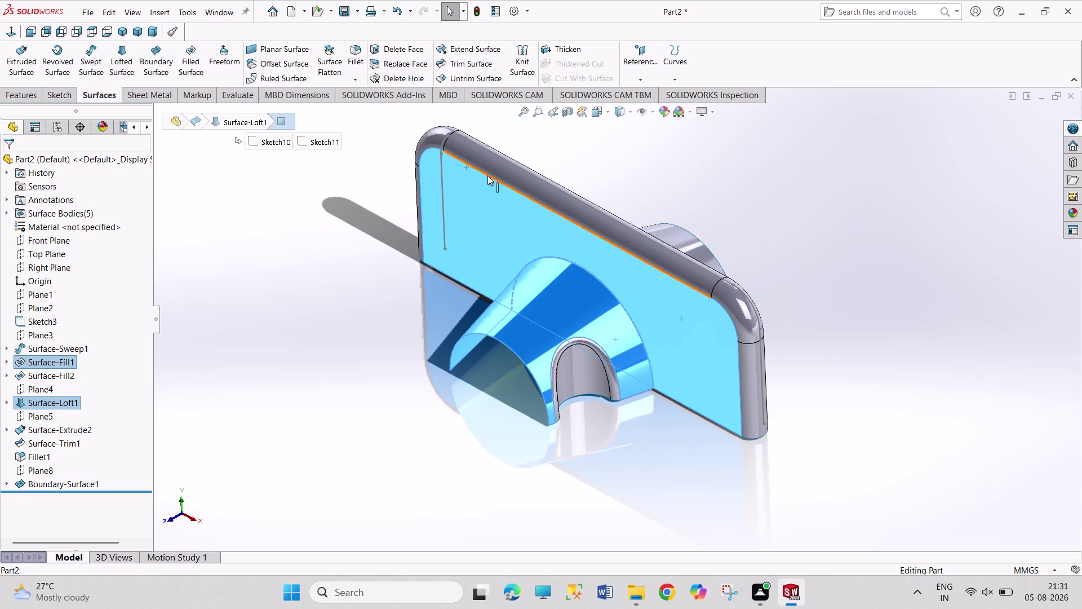
click(524, 59)
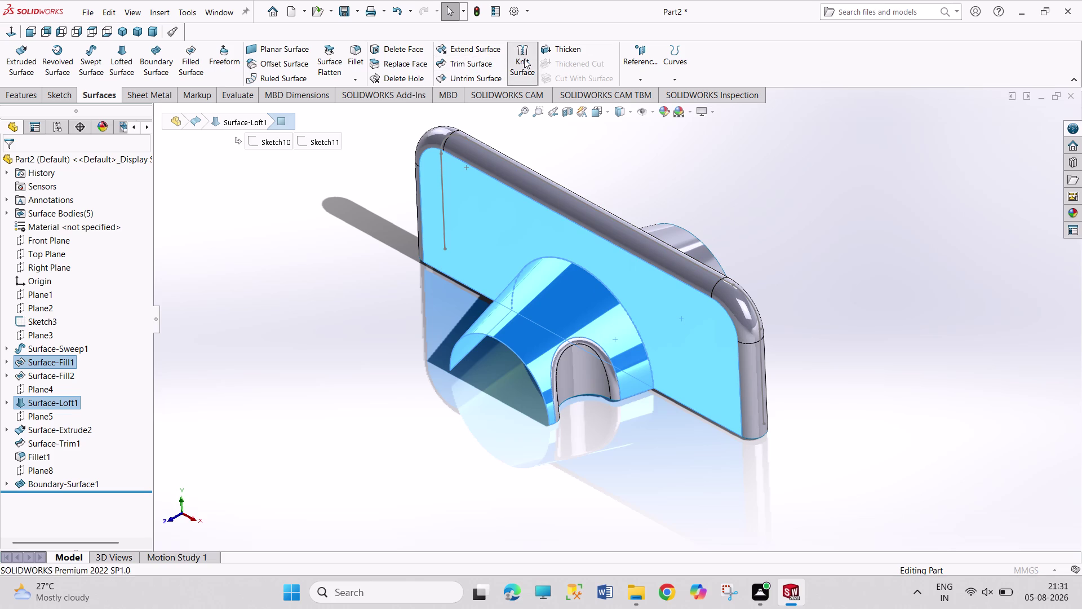
click(11, 165)
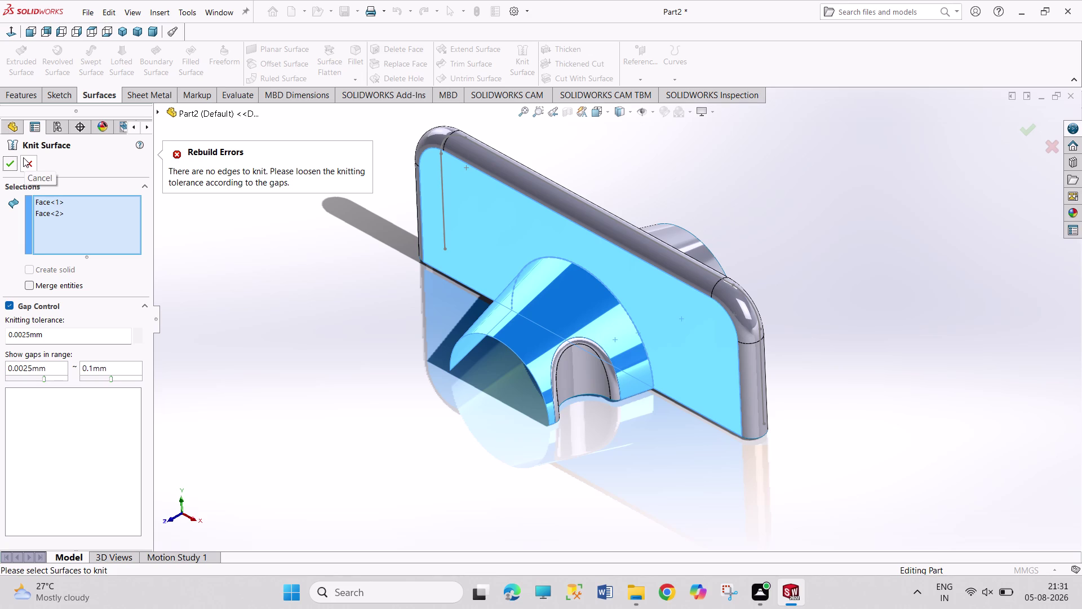
click(29, 159)
click(217, 198)
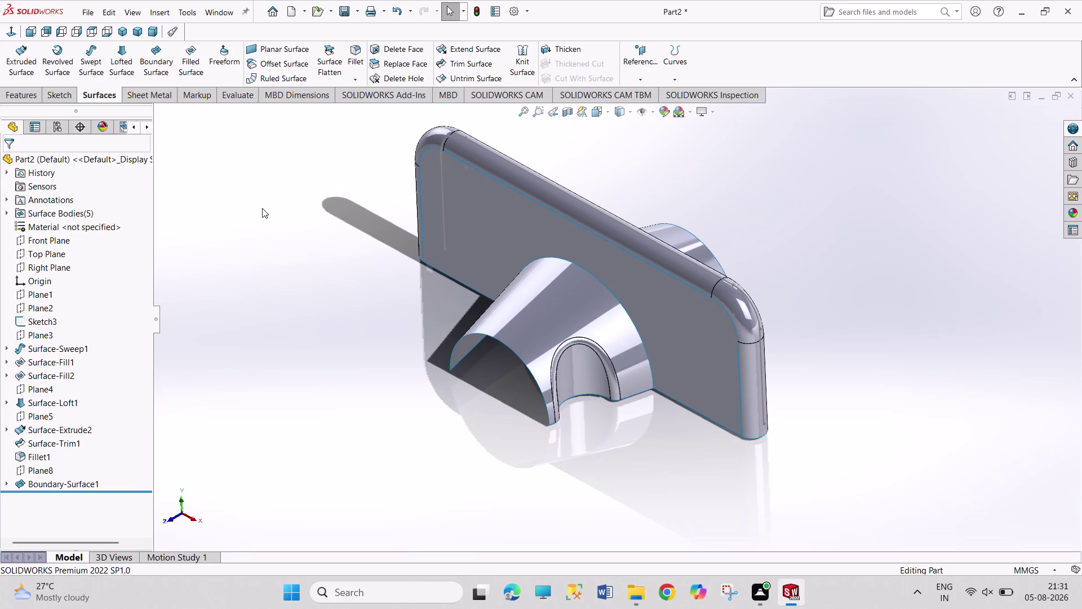
scroll(up, 3)
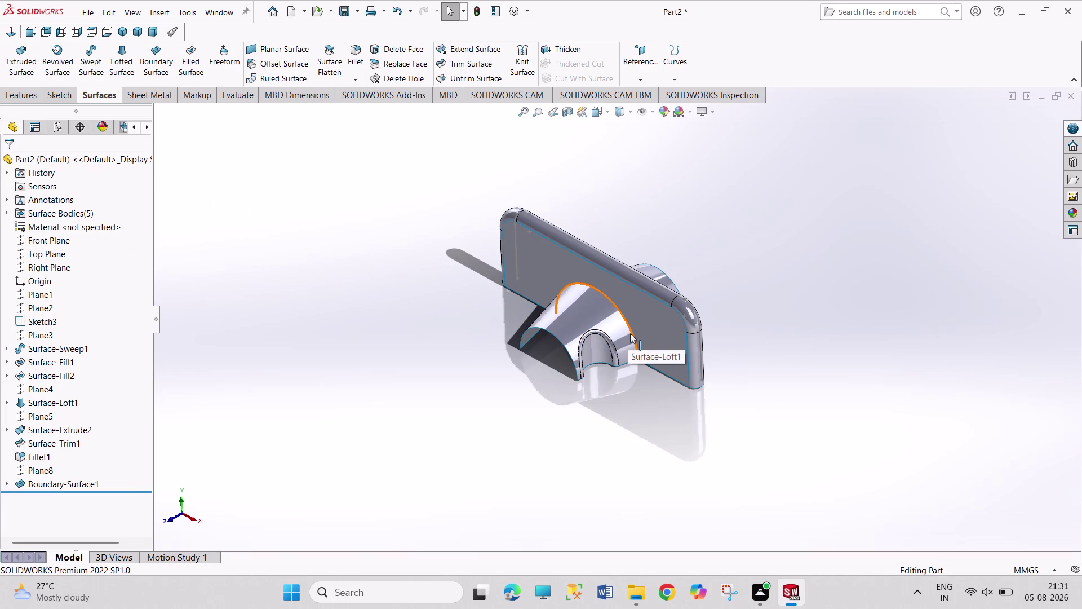
click(349, 58)
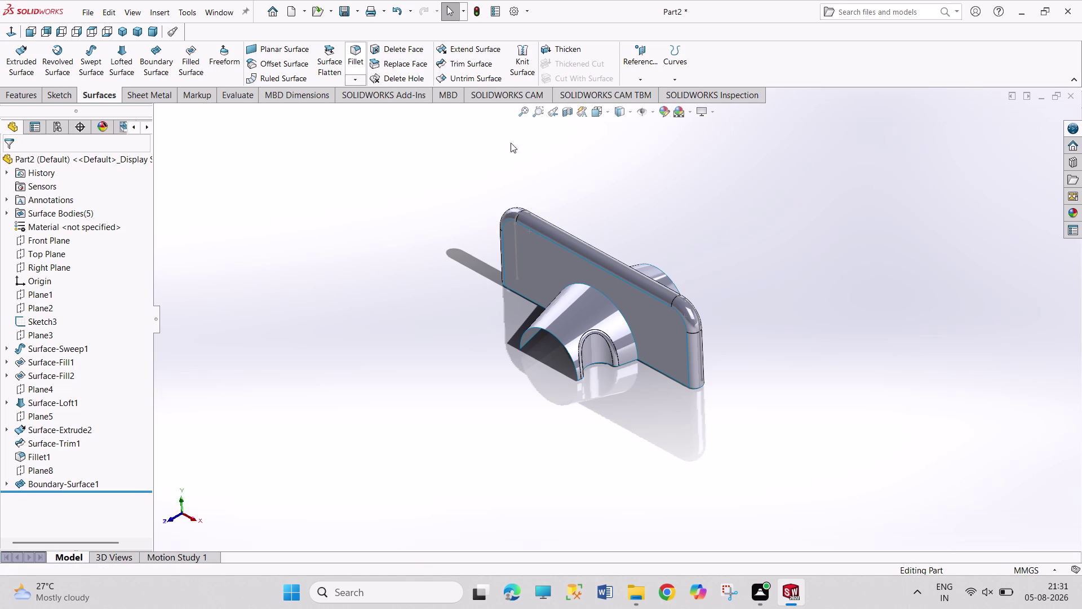
scroll(down, 3)
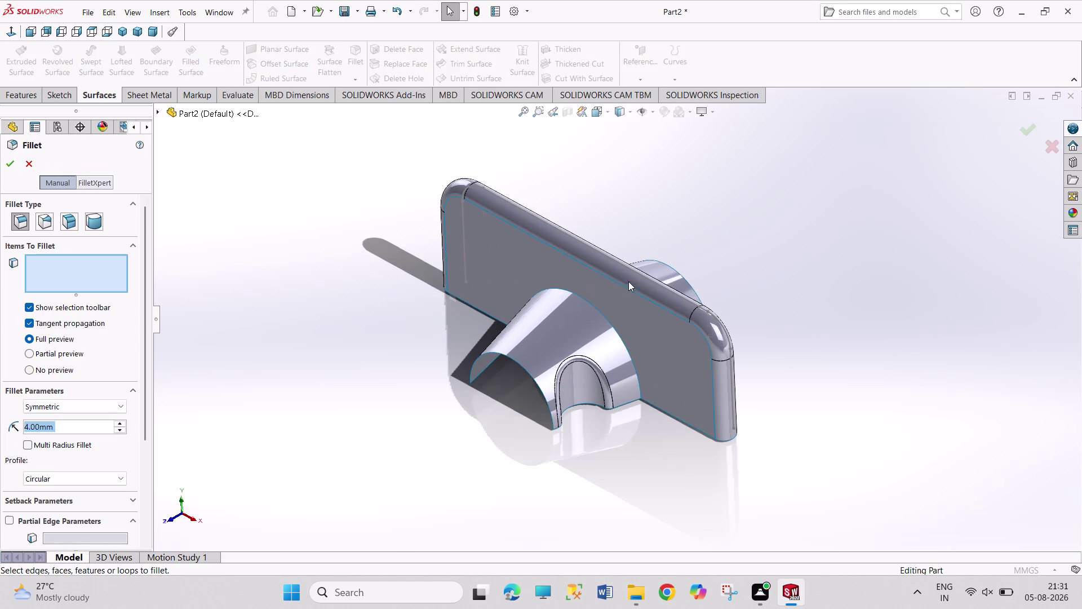
scroll(down, 3)
scroll(down, 3)
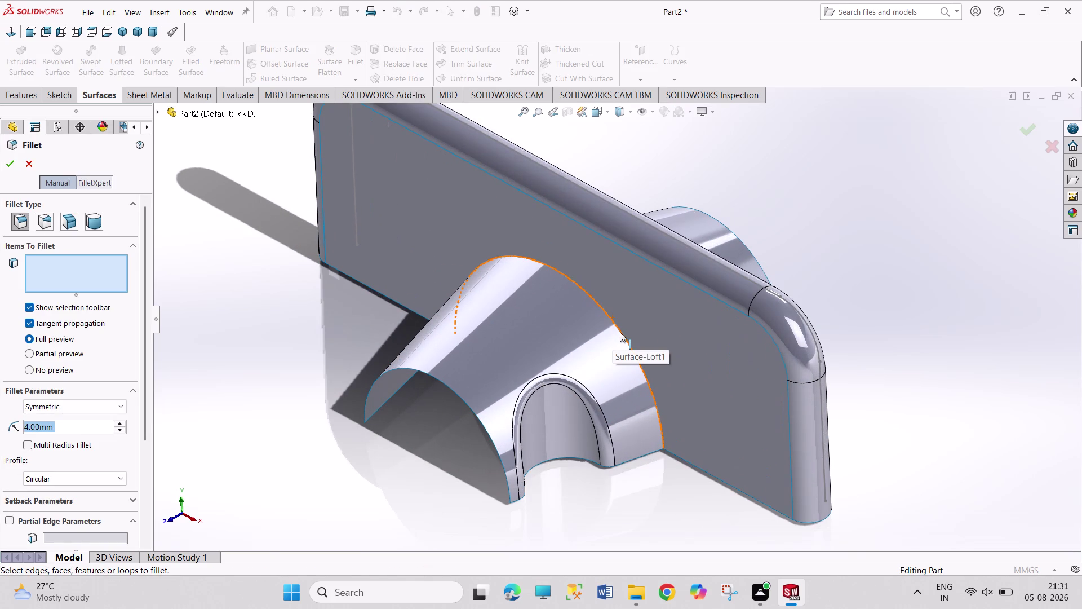
click(620, 332)
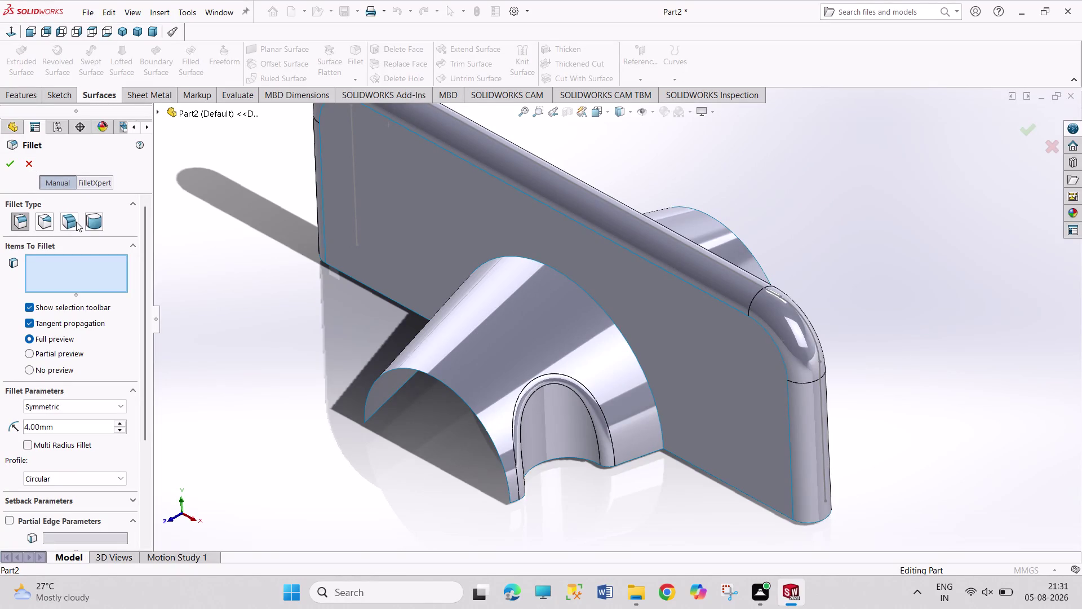
click(28, 169)
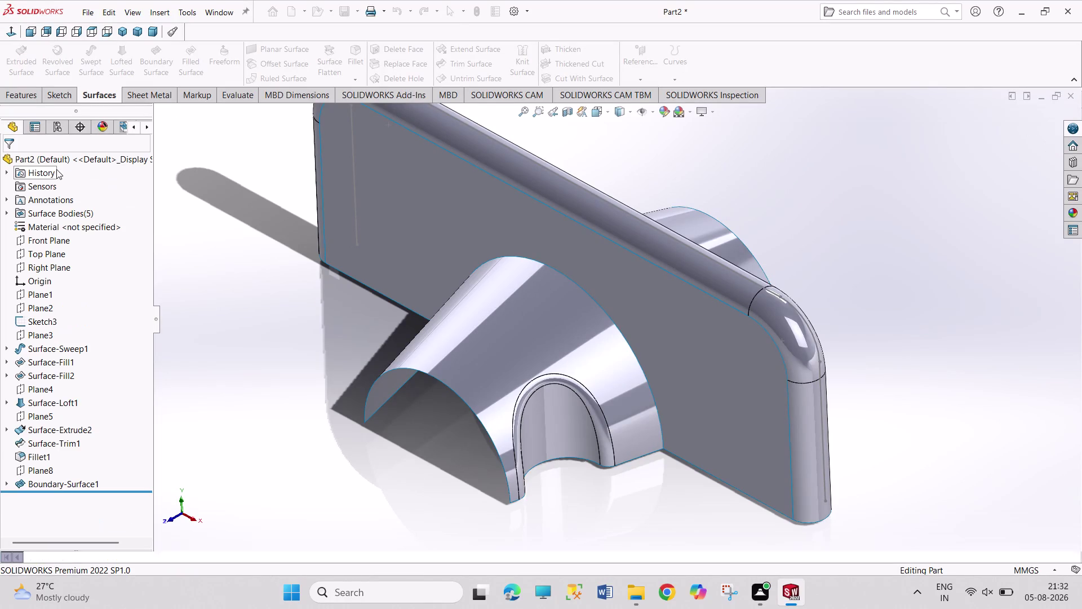
click(228, 169)
click(28, 96)
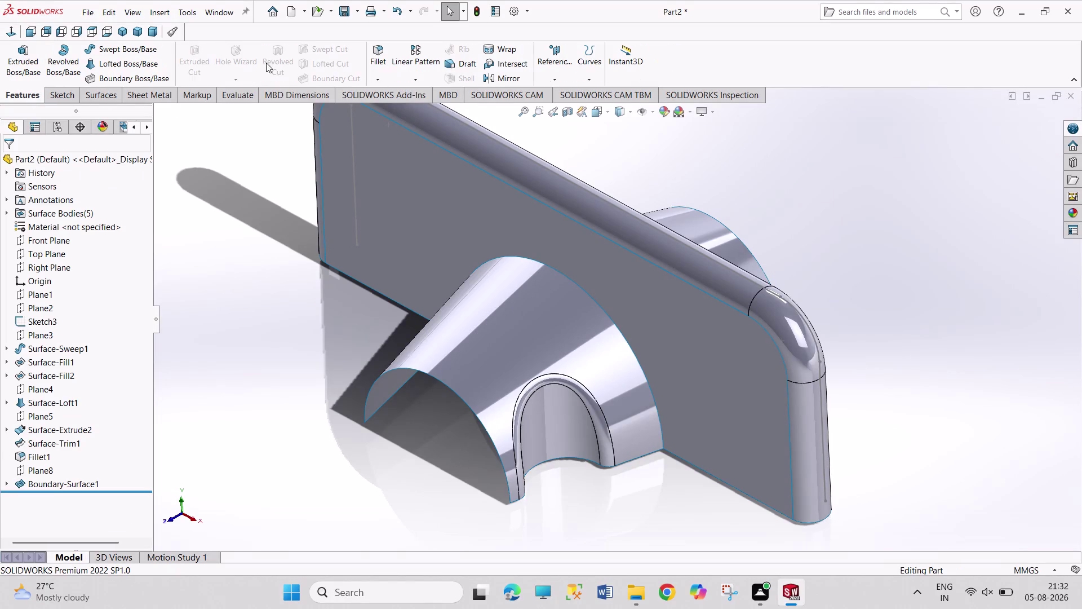
click(382, 52)
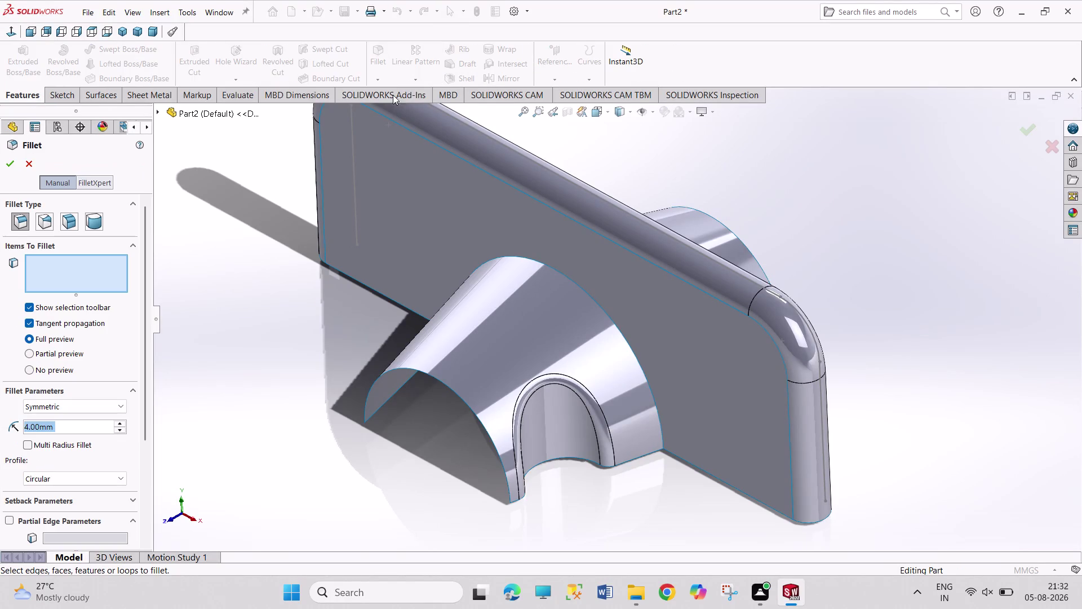
click(554, 268)
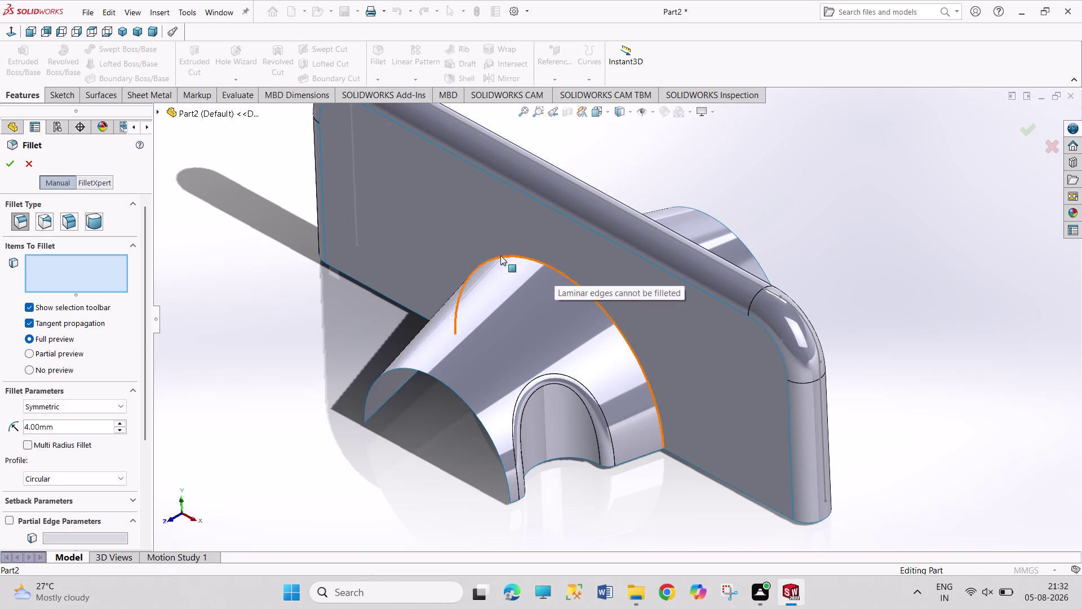
click(34, 165)
scroll(up, 3)
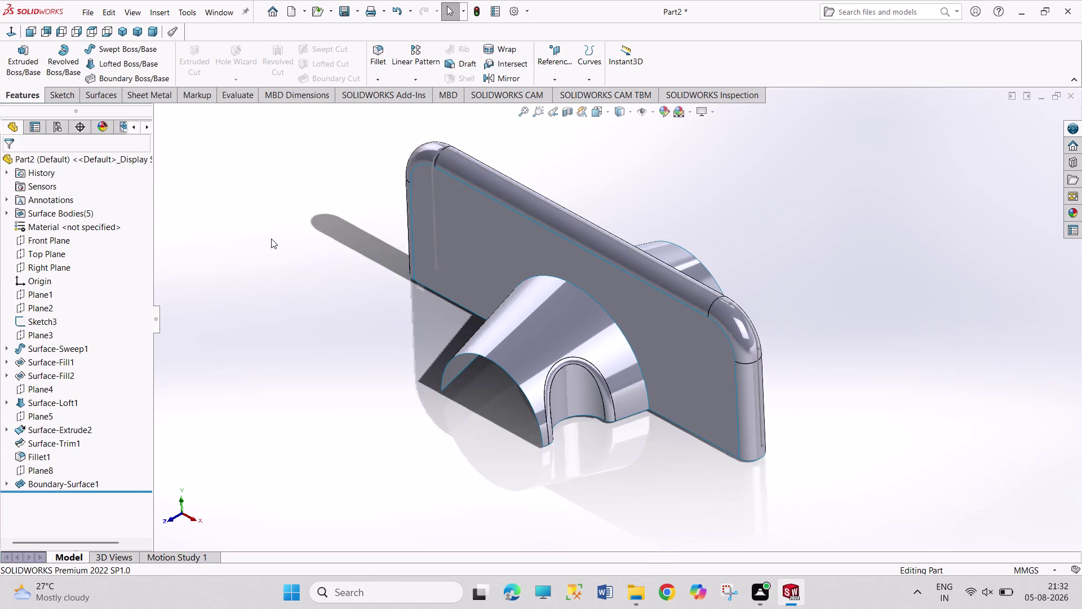
Orbit the surface part to inspect its back, underside and top.
scroll(up, 3)
middle_drag(434, 349, 363, 419)
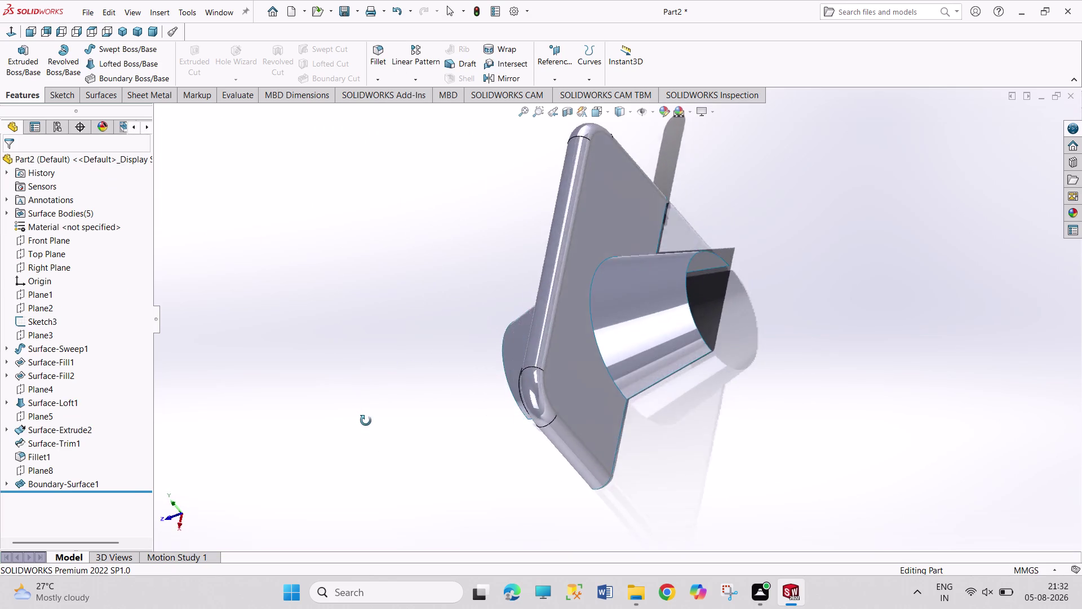
middle_drag(363, 418, 273, 384)
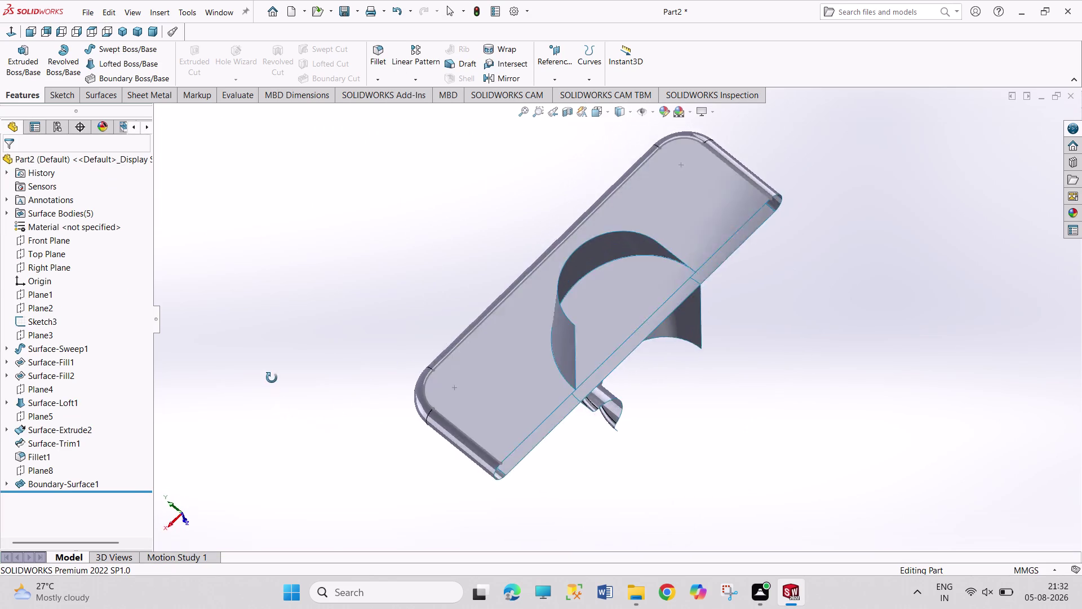
middle_drag(273, 385, 241, 293)
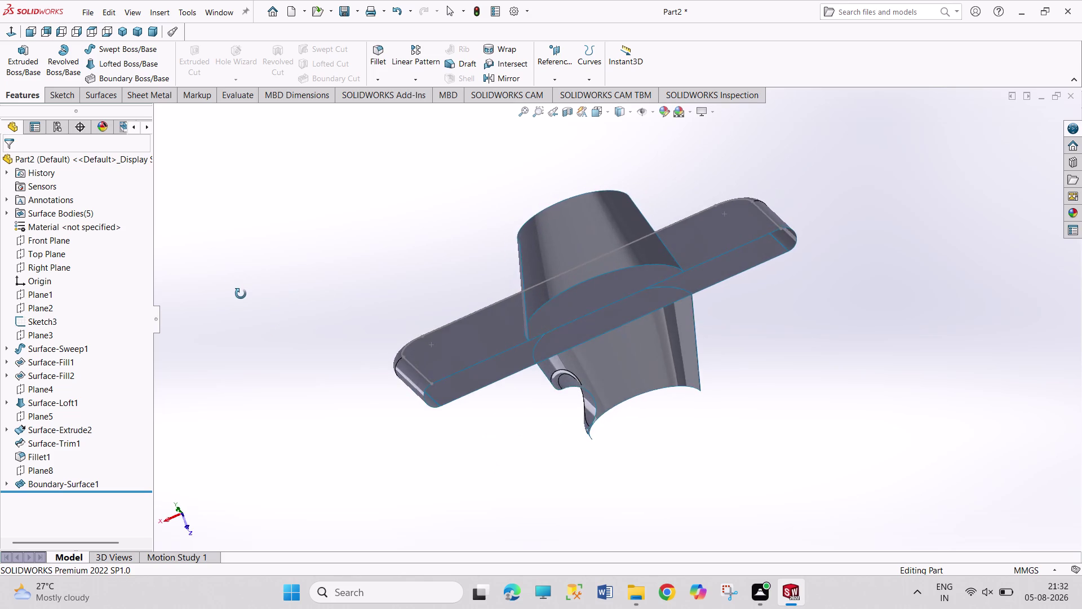
middle_drag(241, 294, 563, 335)
middle_drag(645, 415, 613, 384)
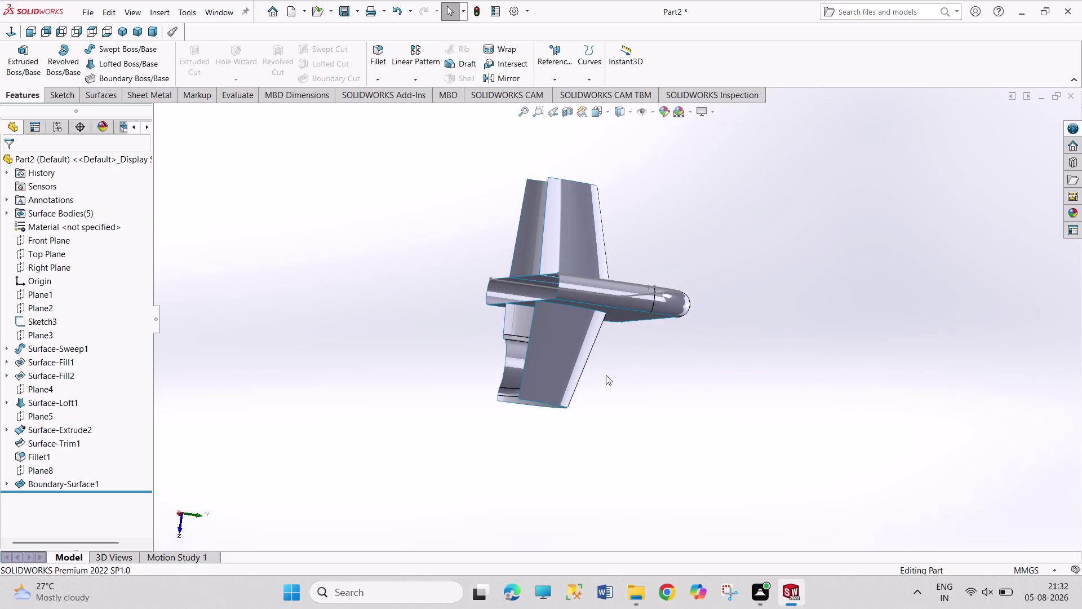
middle_drag(612, 384, 464, 244)
middle_drag(488, 421, 512, 328)
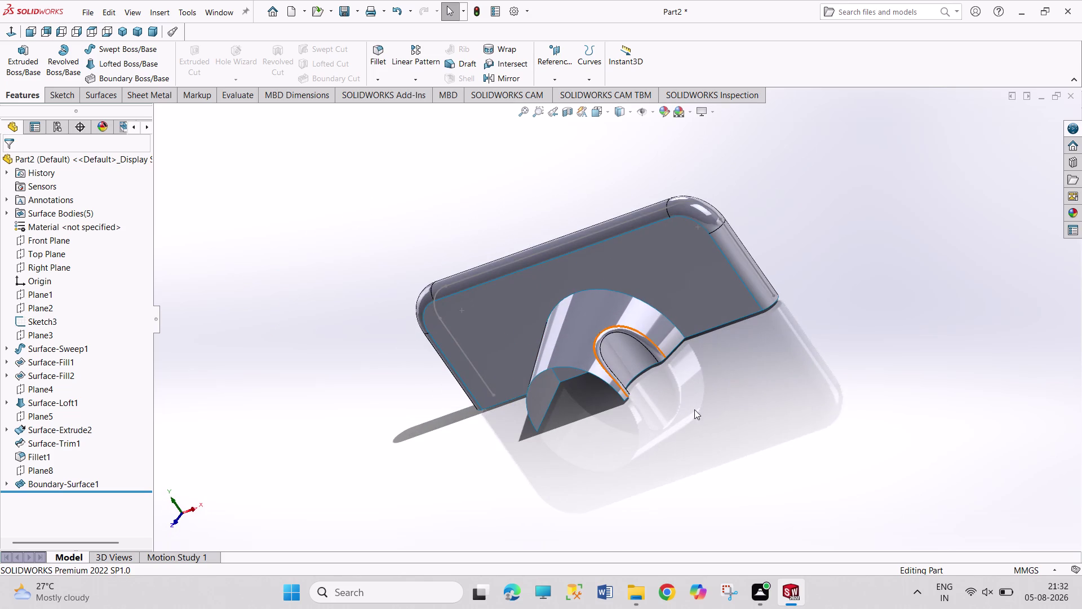
Return to the Isometric view and select the loft surface's curved edge.
scroll(up, 3)
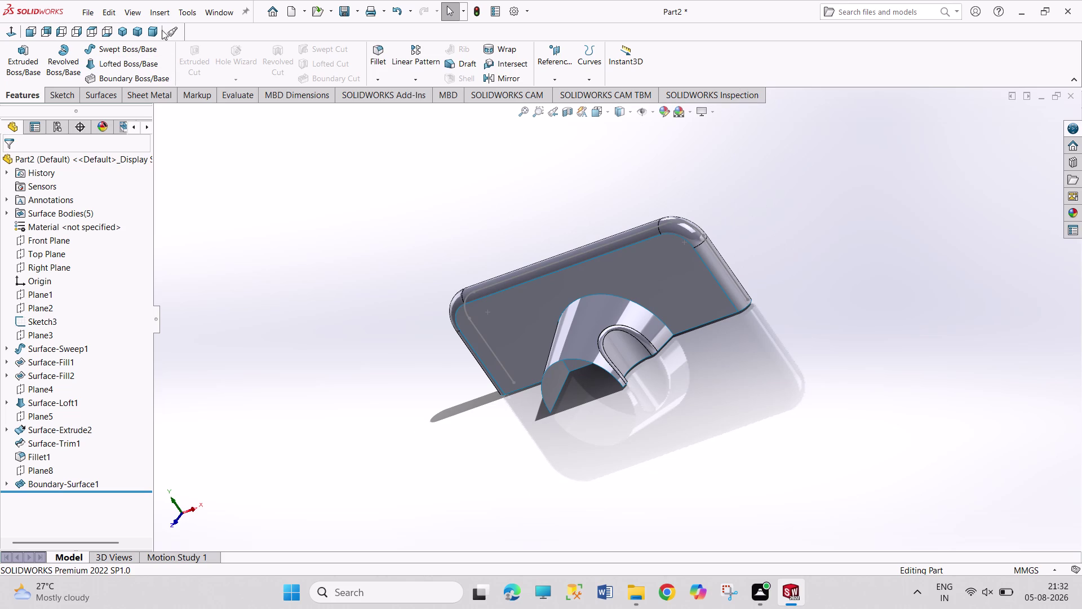
click(124, 29)
scroll(down, 3)
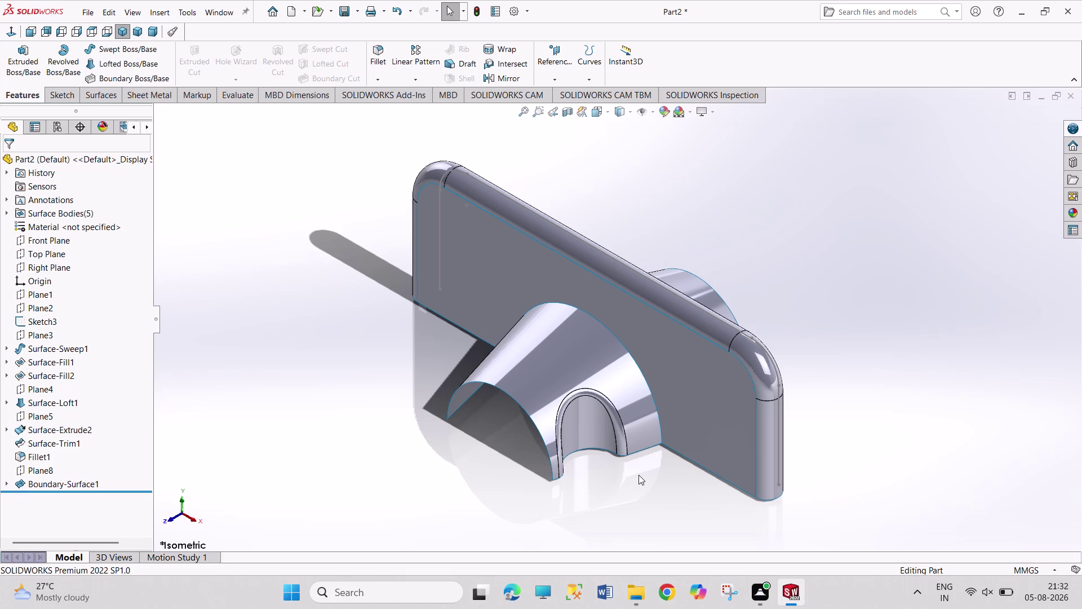
click(656, 409)
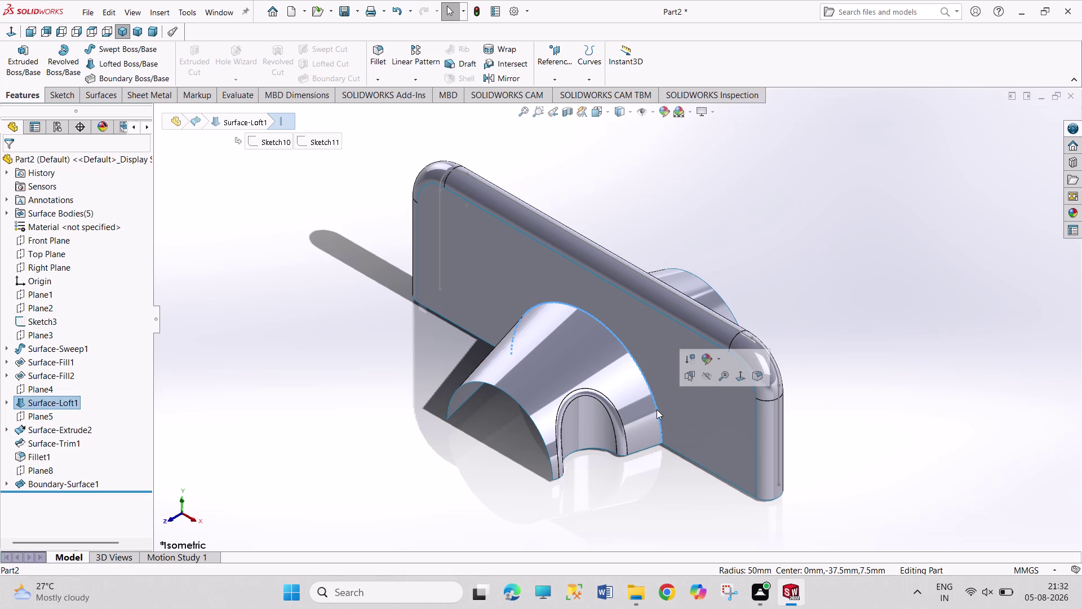
click(602, 62)
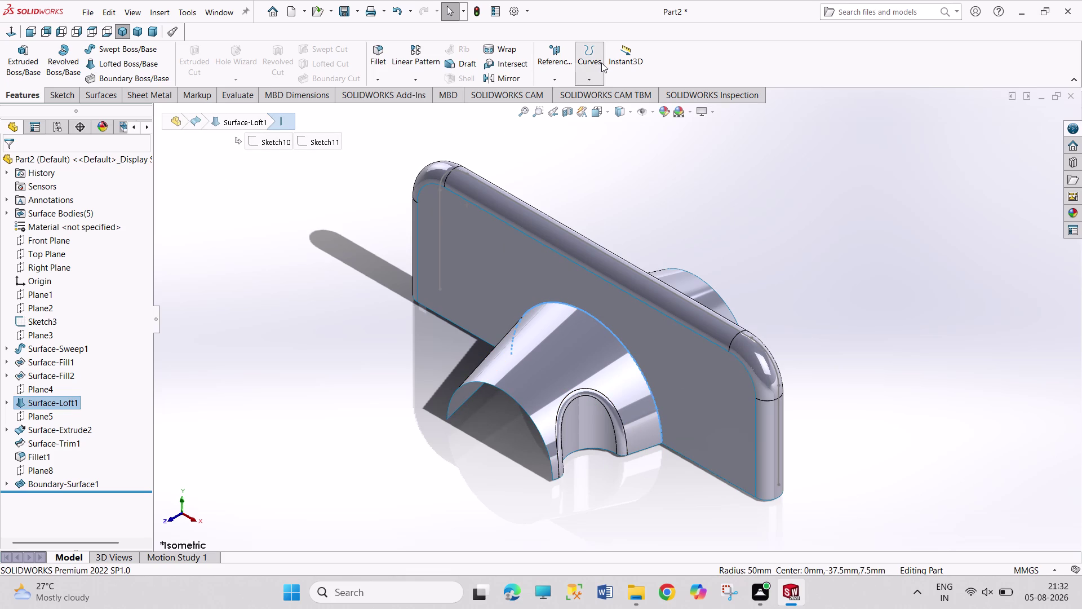
click(604, 121)
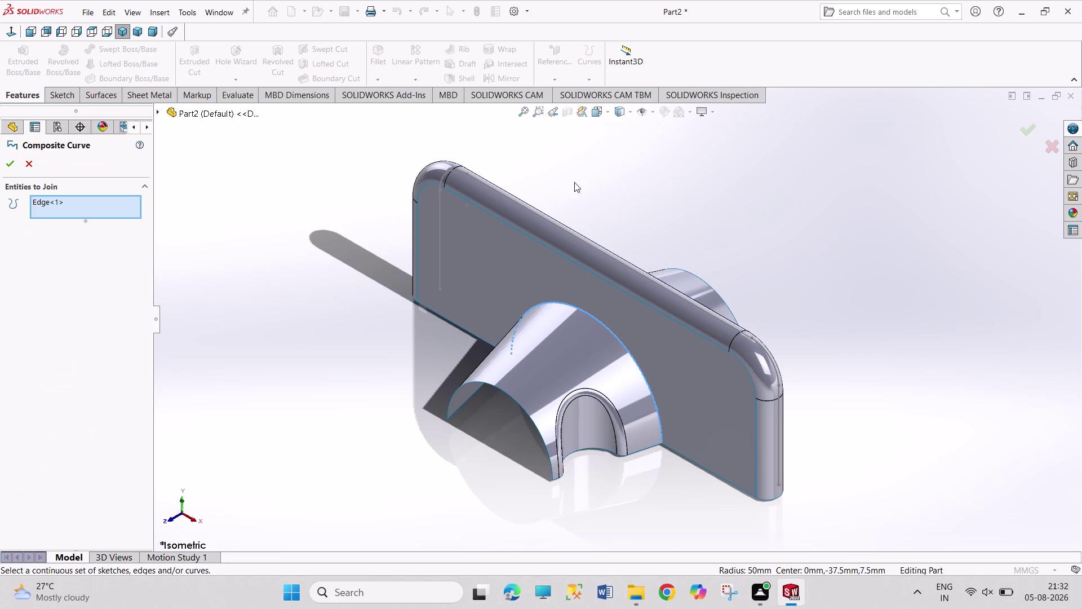
click(9, 160)
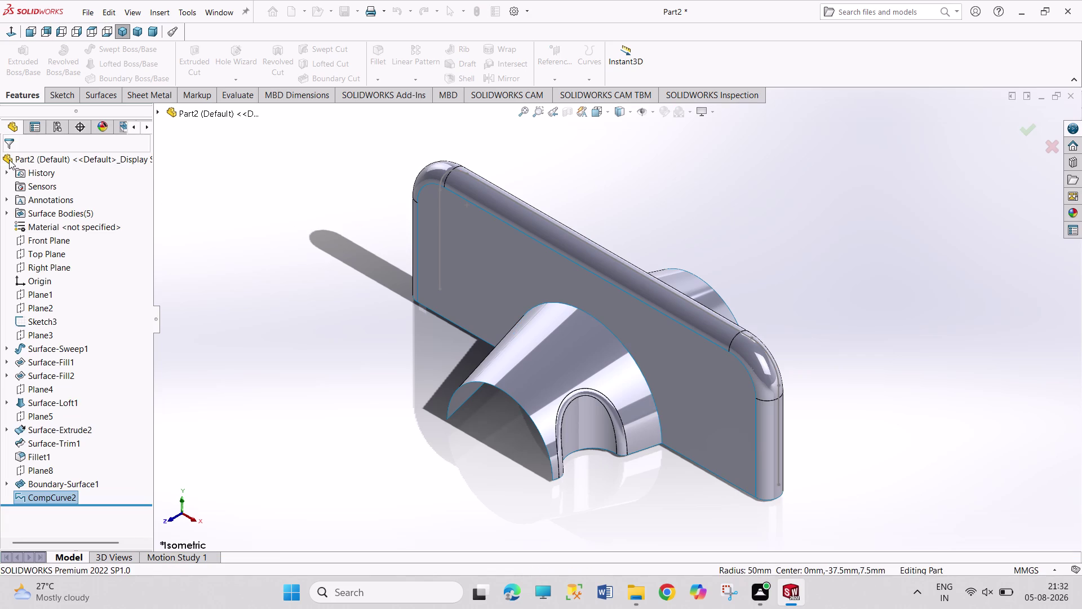
click(267, 226)
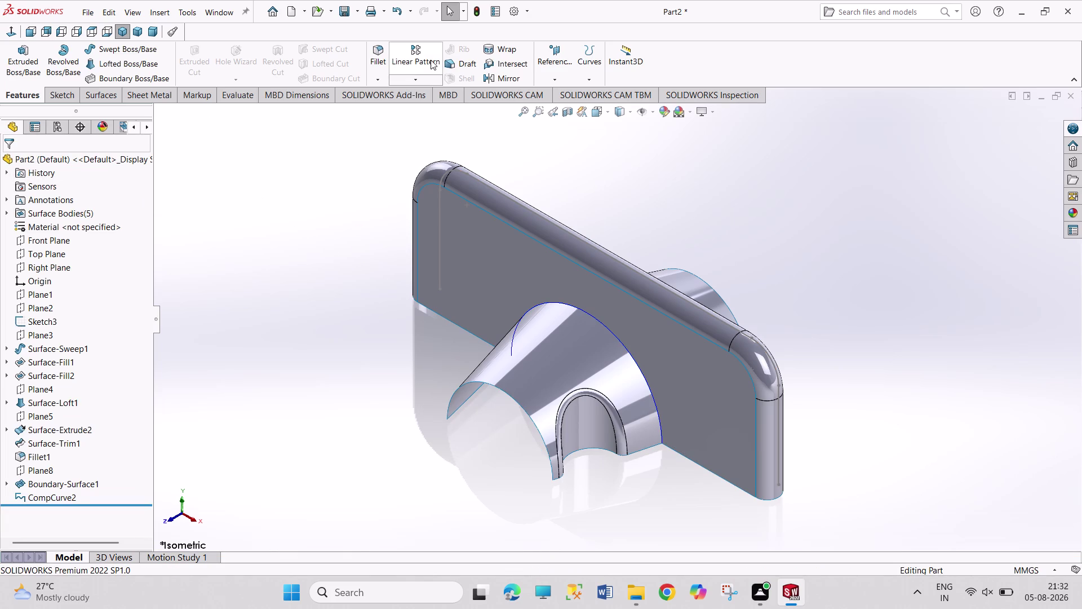
click(379, 63)
click(157, 110)
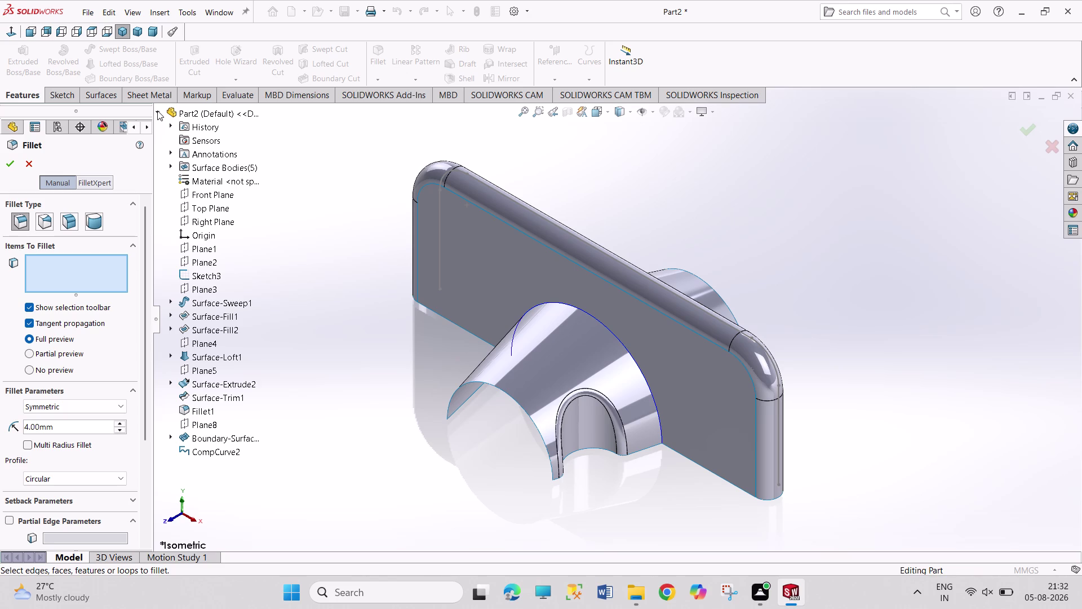
click(213, 449)
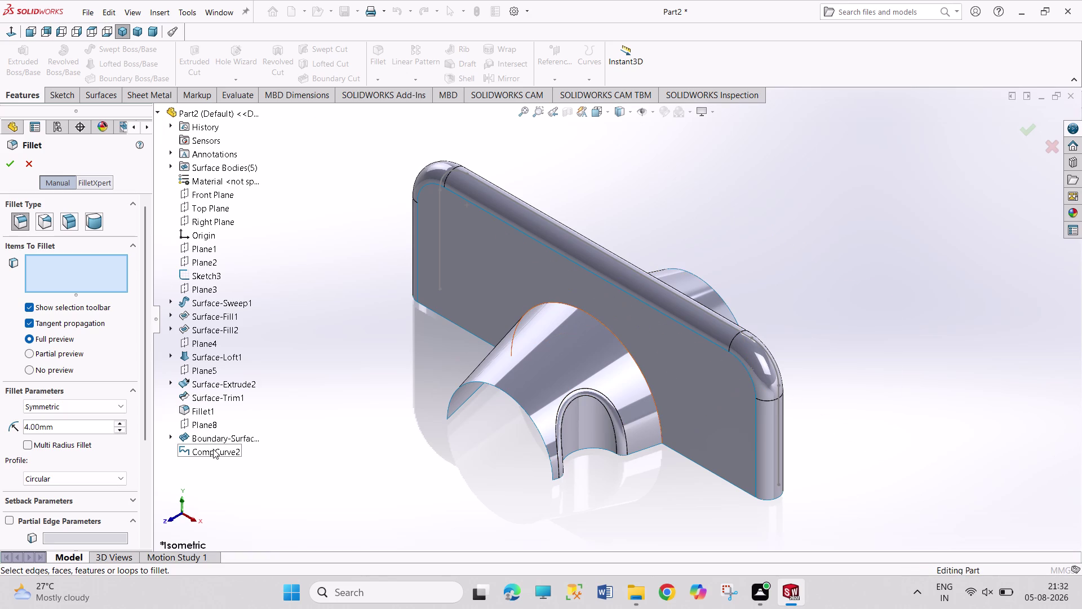
triple_click(213, 449)
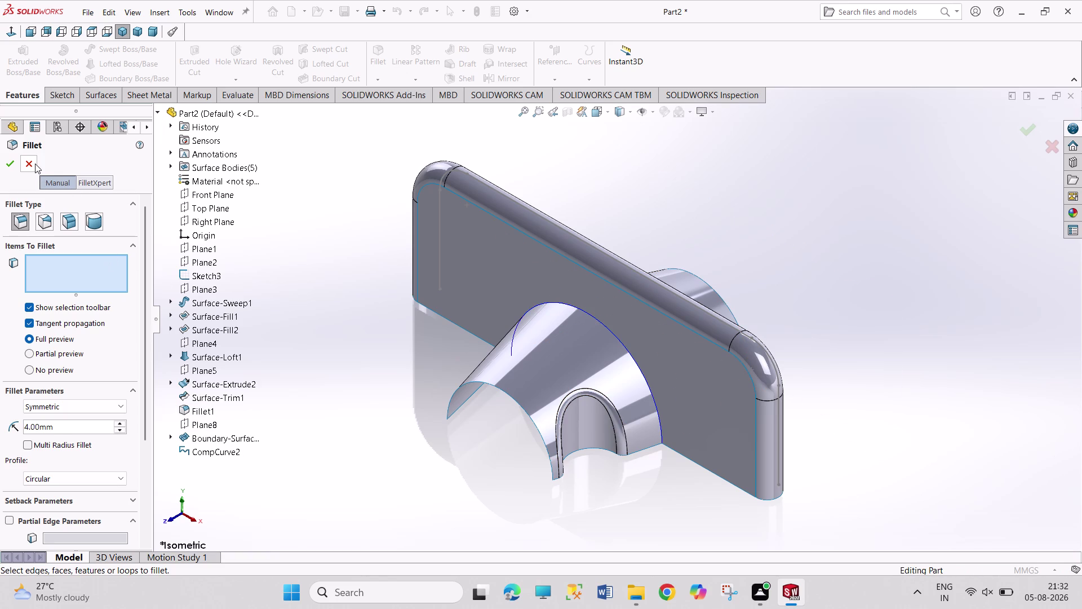
click(35, 163)
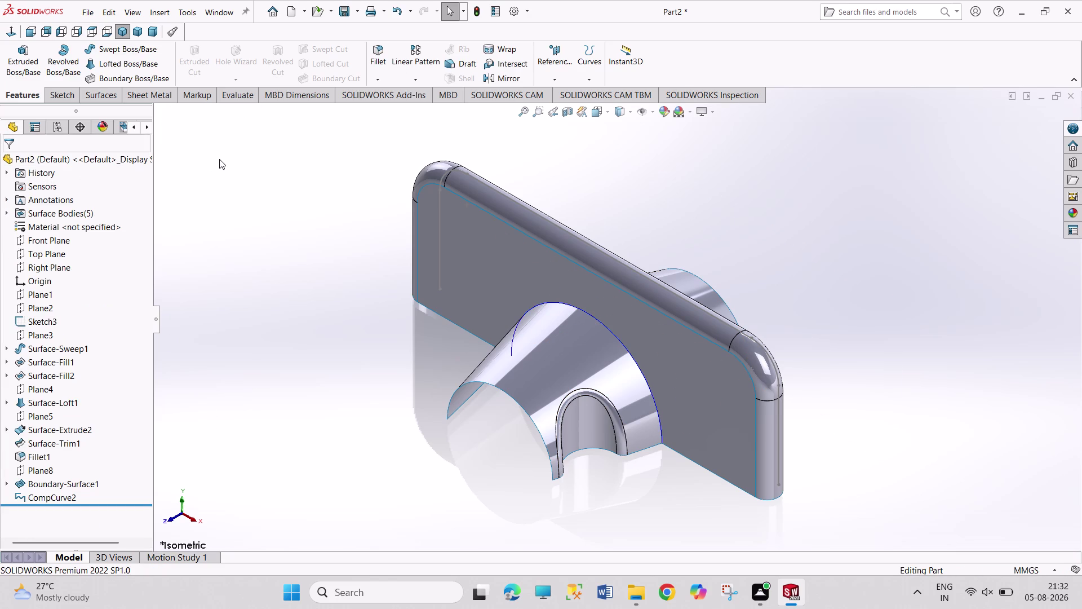
key(ctrl+z)
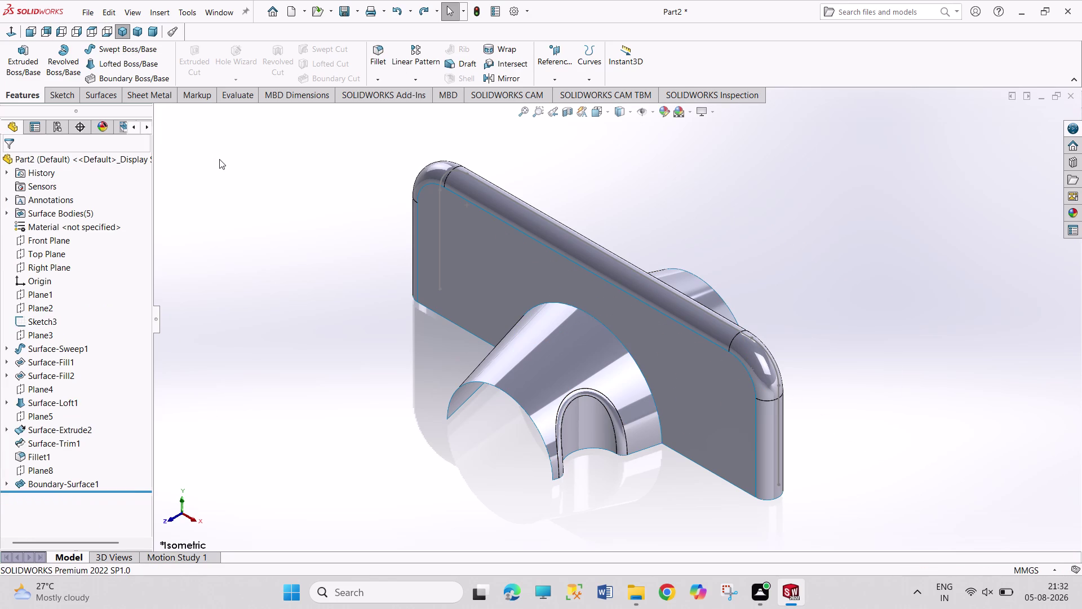
click(242, 206)
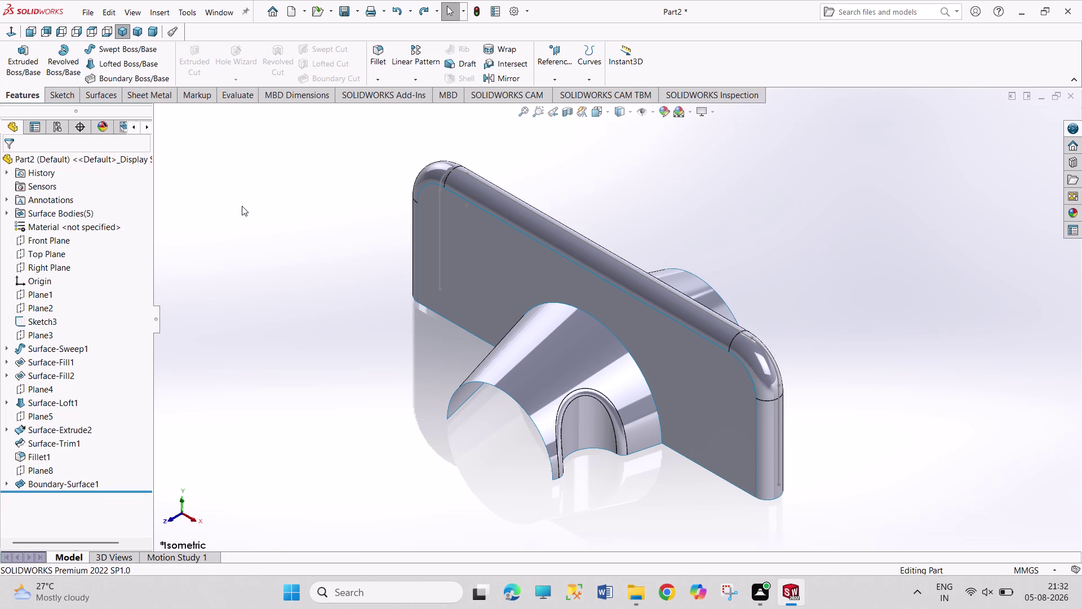
Select the flat Surface-Fill1 together with the lofted Surface-Loft1.
click(643, 376)
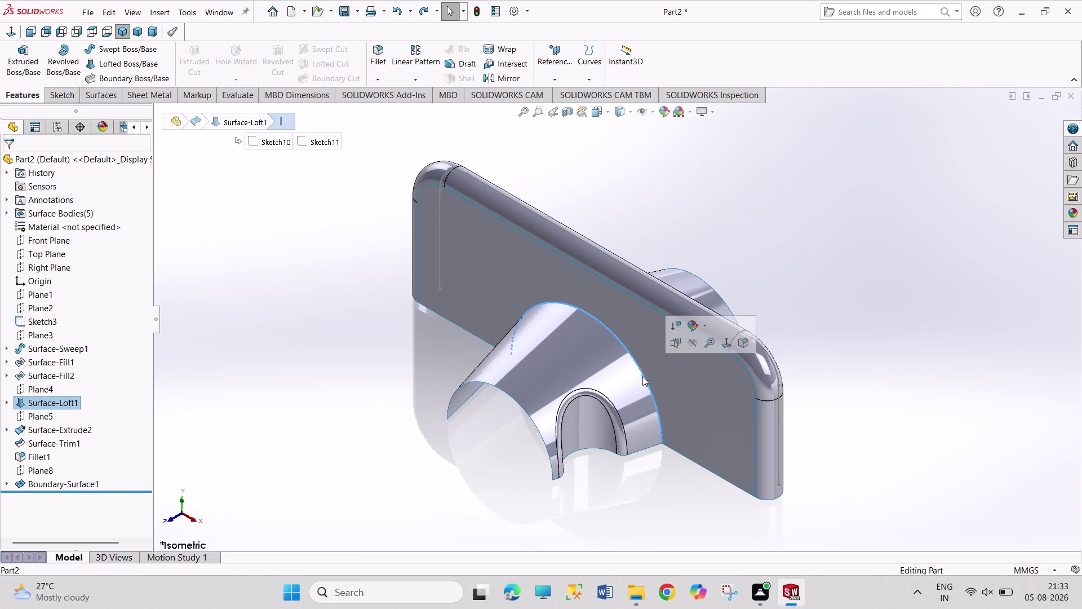
click(648, 471)
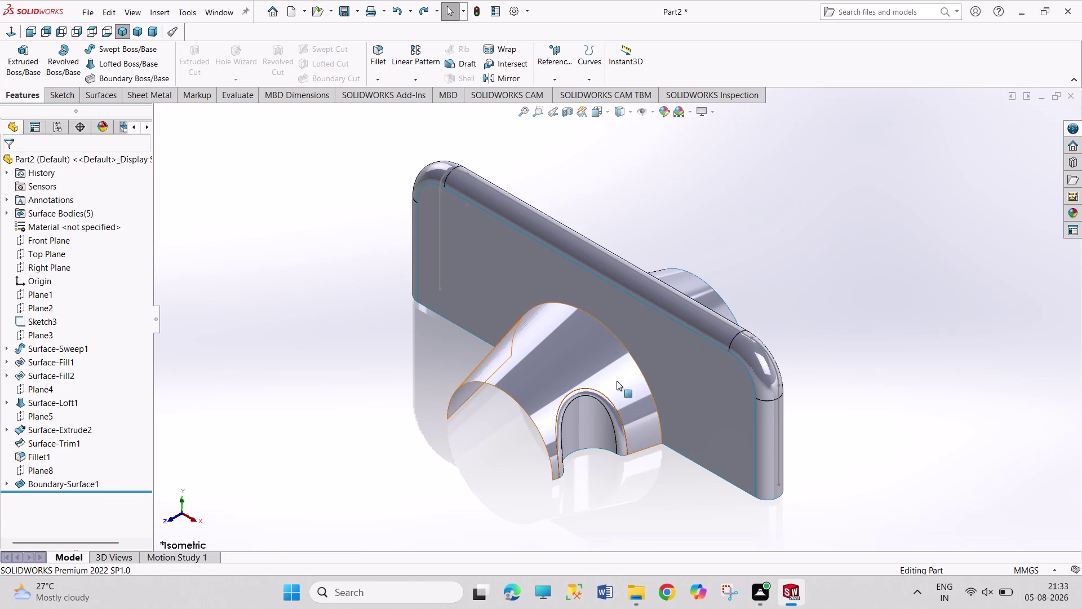
click(615, 379)
click(677, 381)
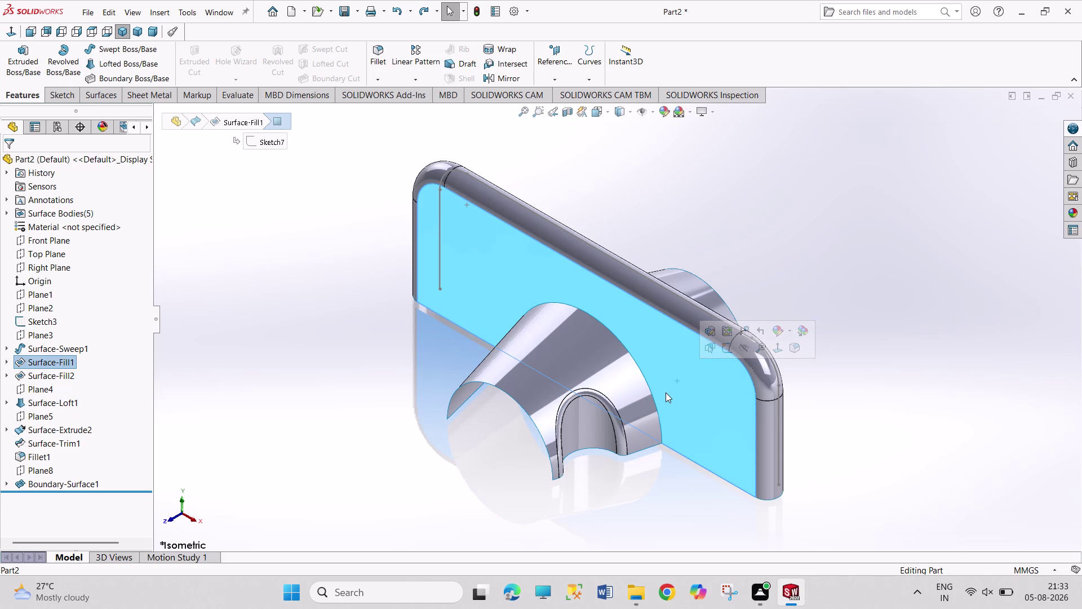
click(622, 392)
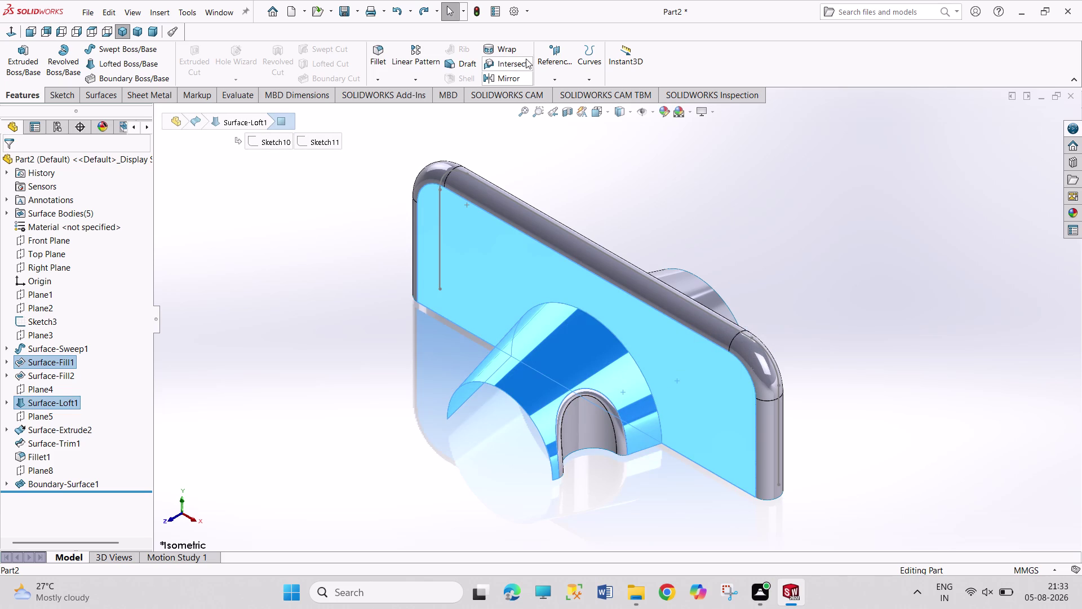
click(114, 95)
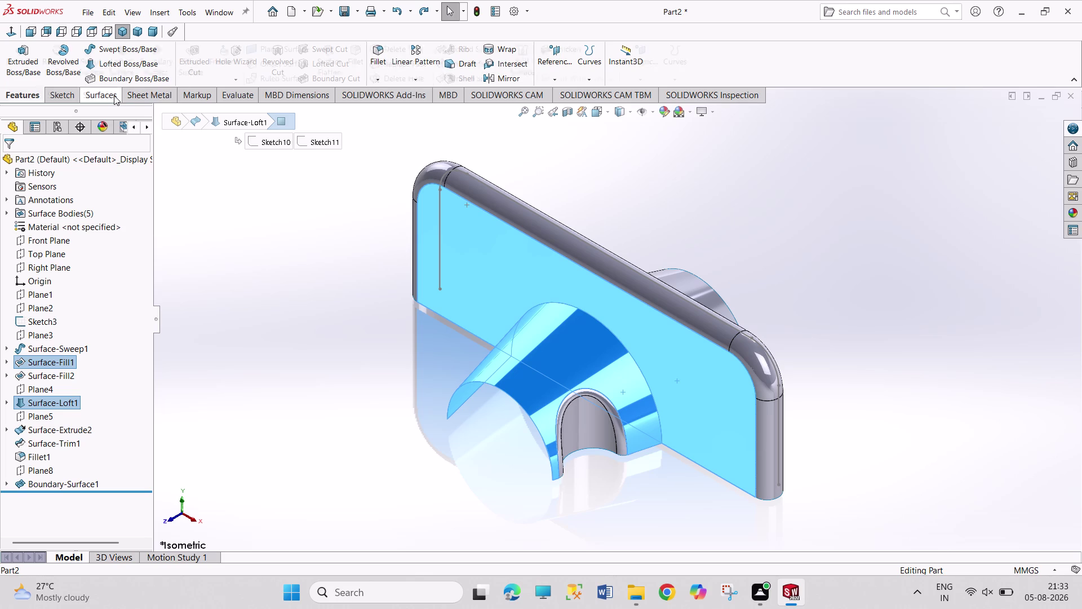
click(525, 63)
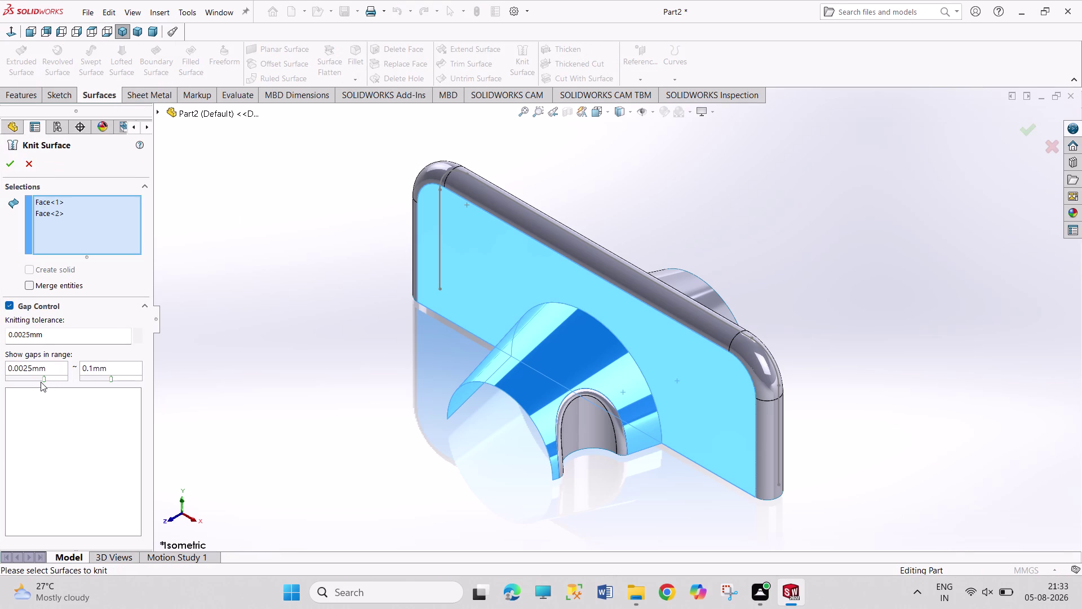
Clear the minimum gap range value in Knit Surface.
click(23, 367)
key(BackSpace)
key(BackSpace)
key(Return)
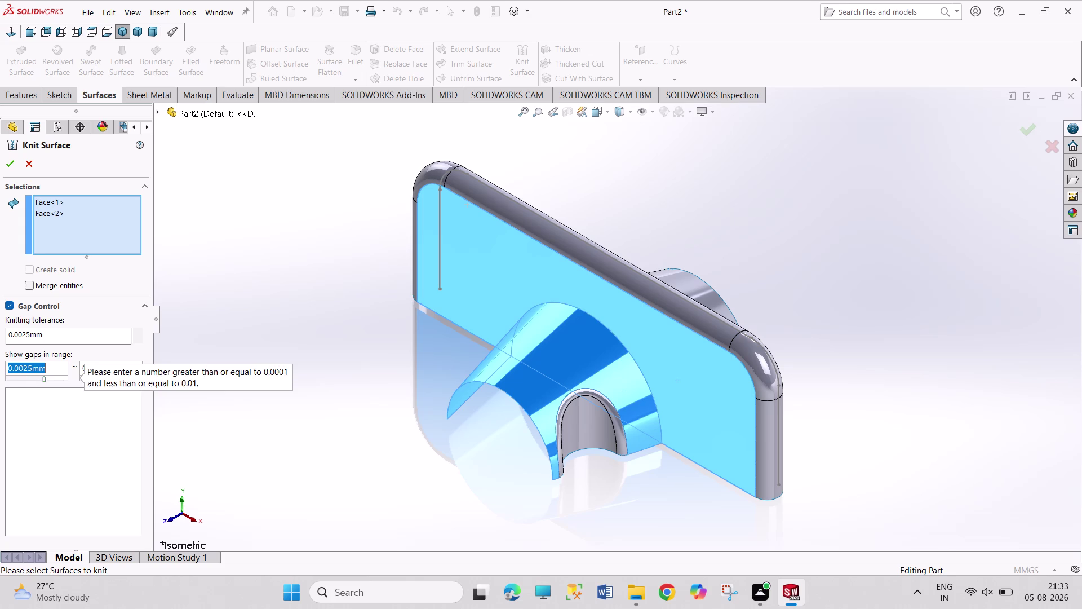
click(22, 369)
click(22, 369)
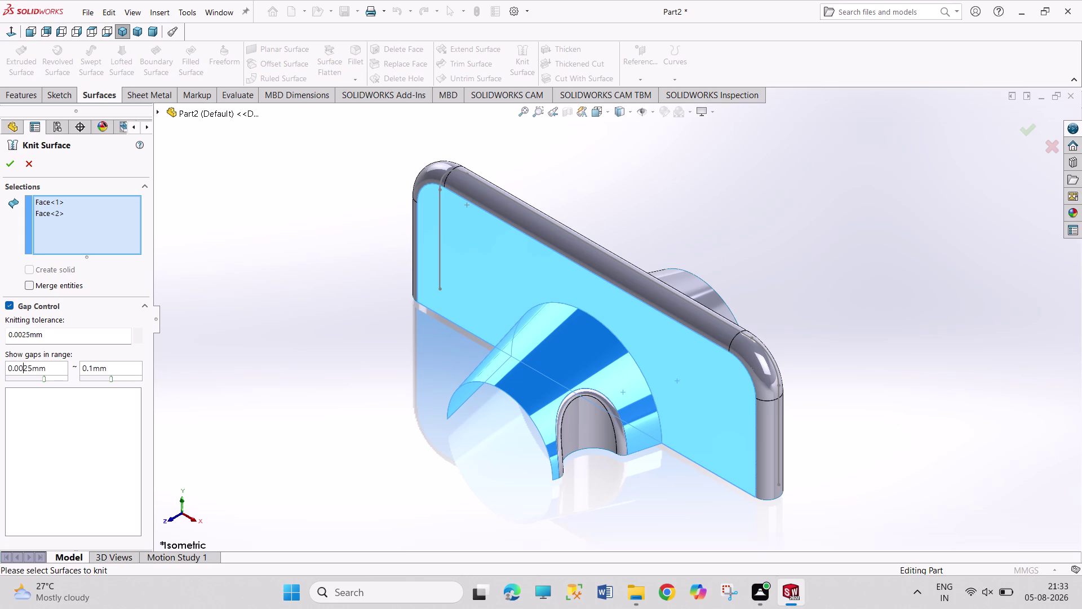
key(BackSpace)
key(Return)
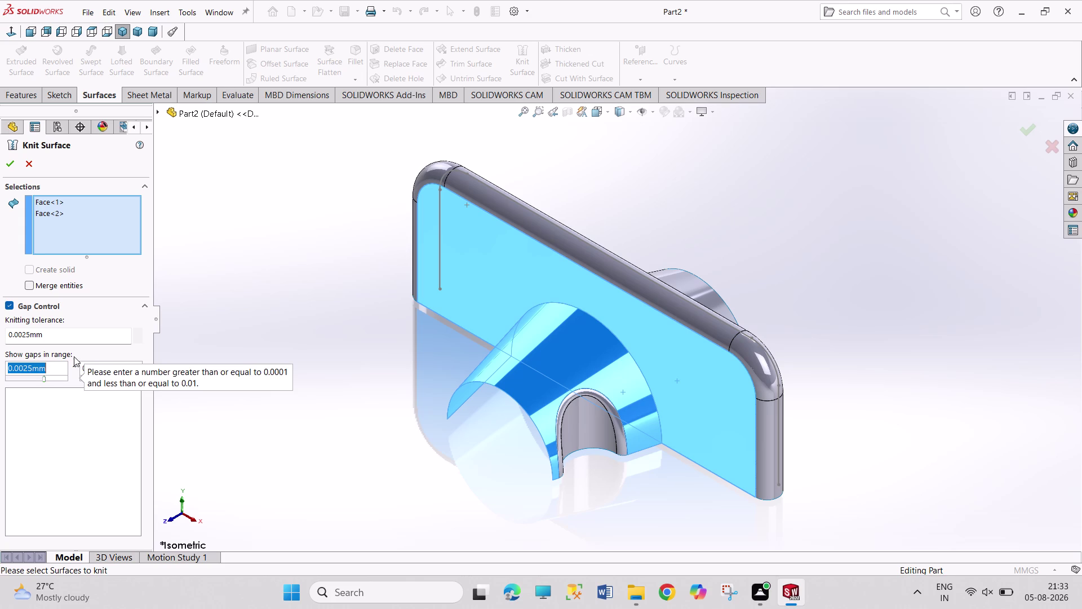
click(180, 339)
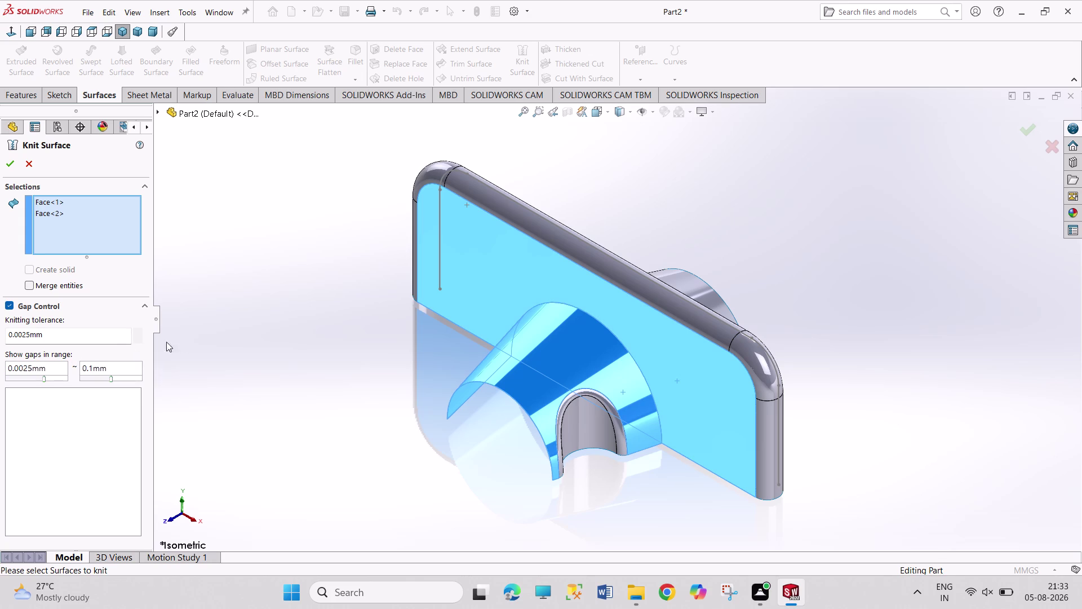
Edit the knitting tolerance, enable merge entities, and cancel after the no-edges error.
click(22, 336)
key(BackSpace)
key(BackSpace)
key(Return)
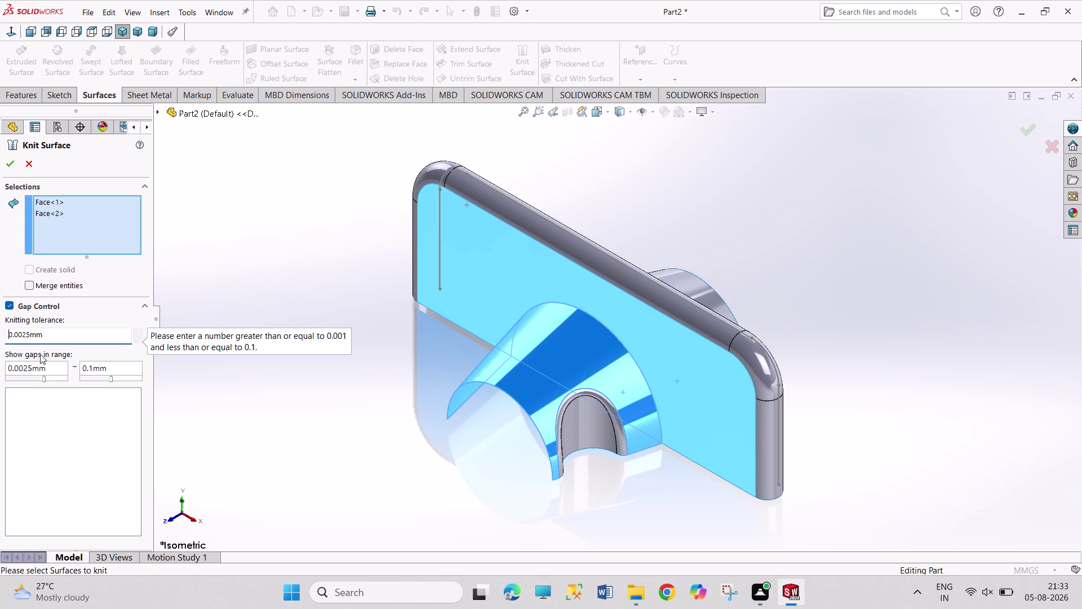
click(77, 287)
click(14, 167)
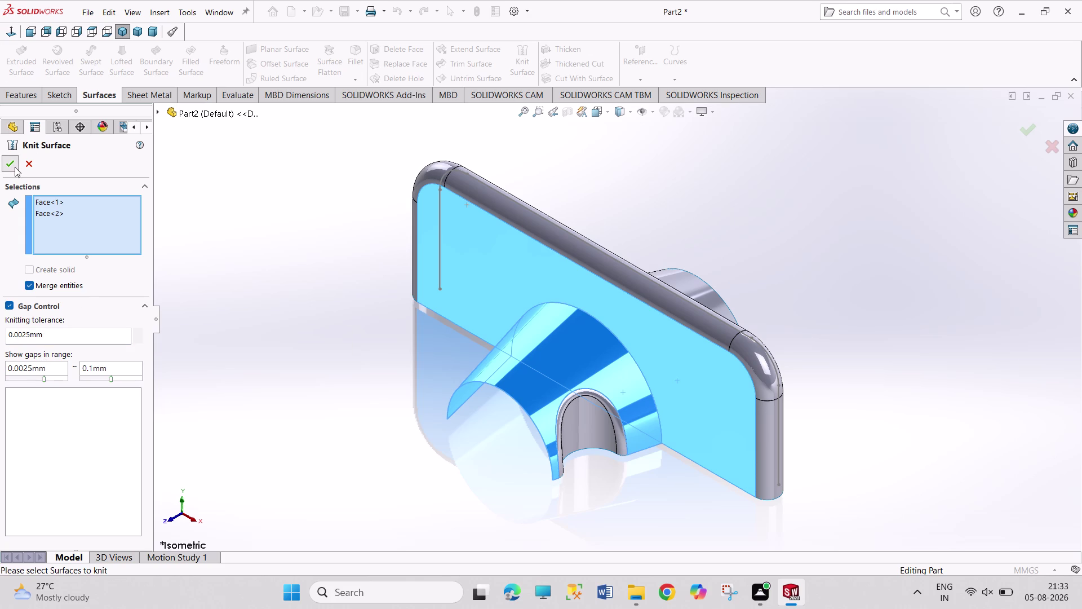
click(31, 165)
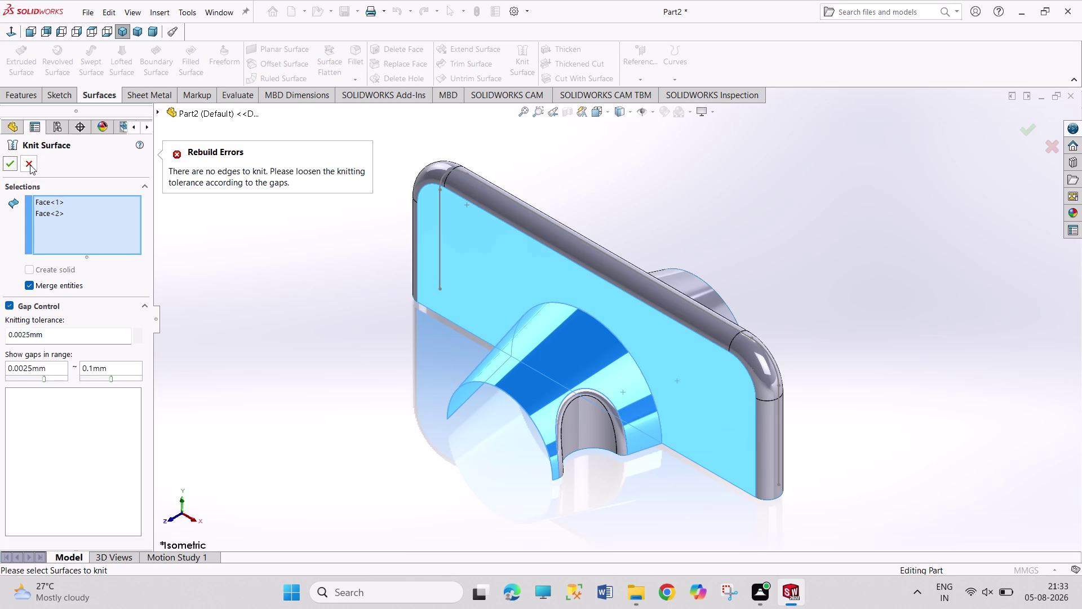
click(240, 363)
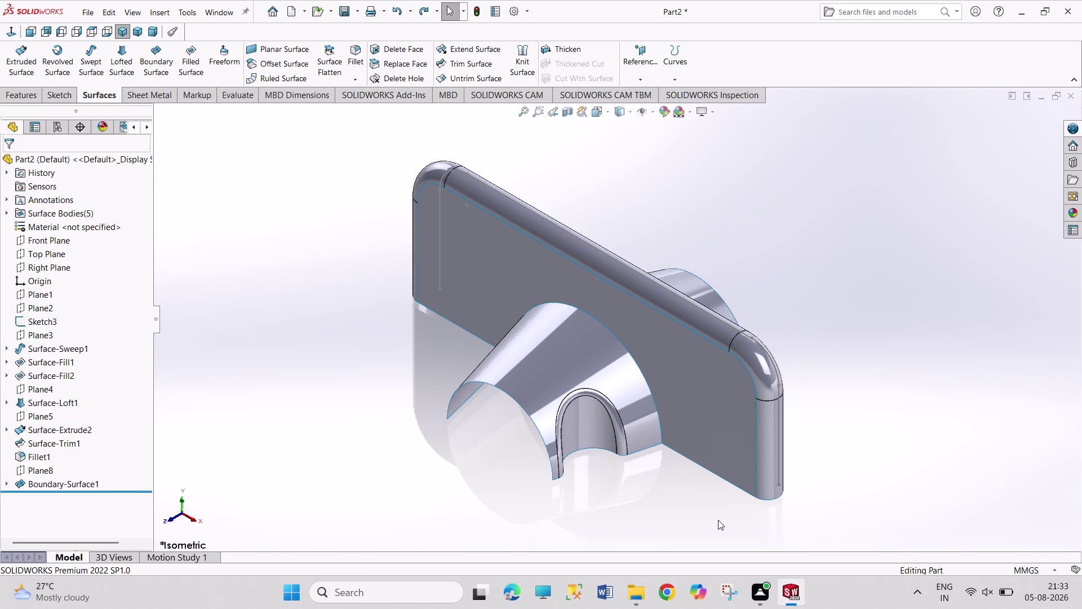
scroll(up, 3)
scroll(up, 3)
middle_drag(764, 489, 718, 491)
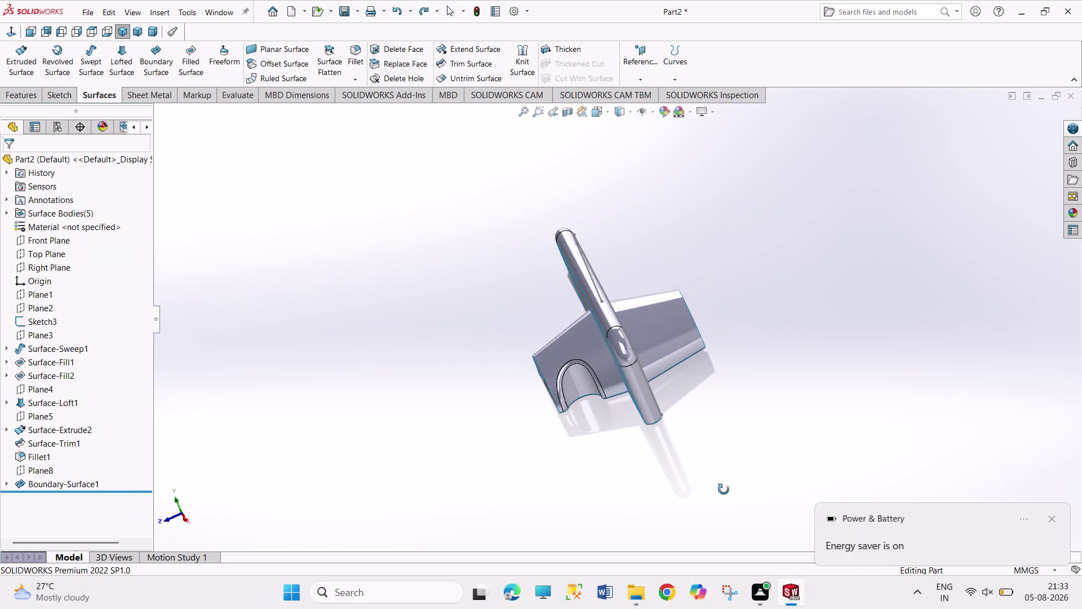
middle_drag(718, 490, 724, 490)
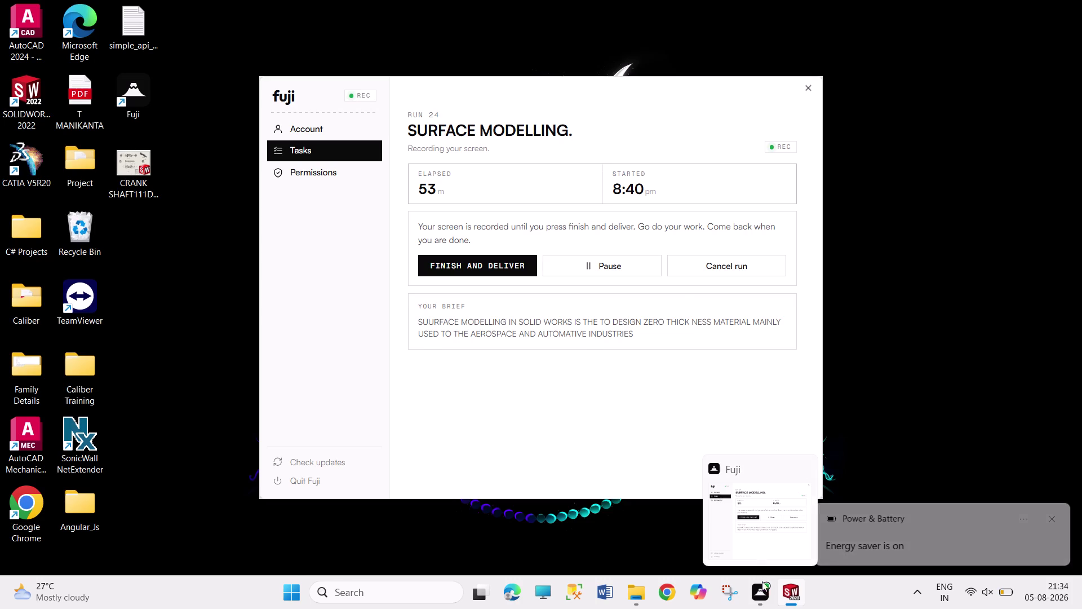
drag(747, 205, 887, 378)
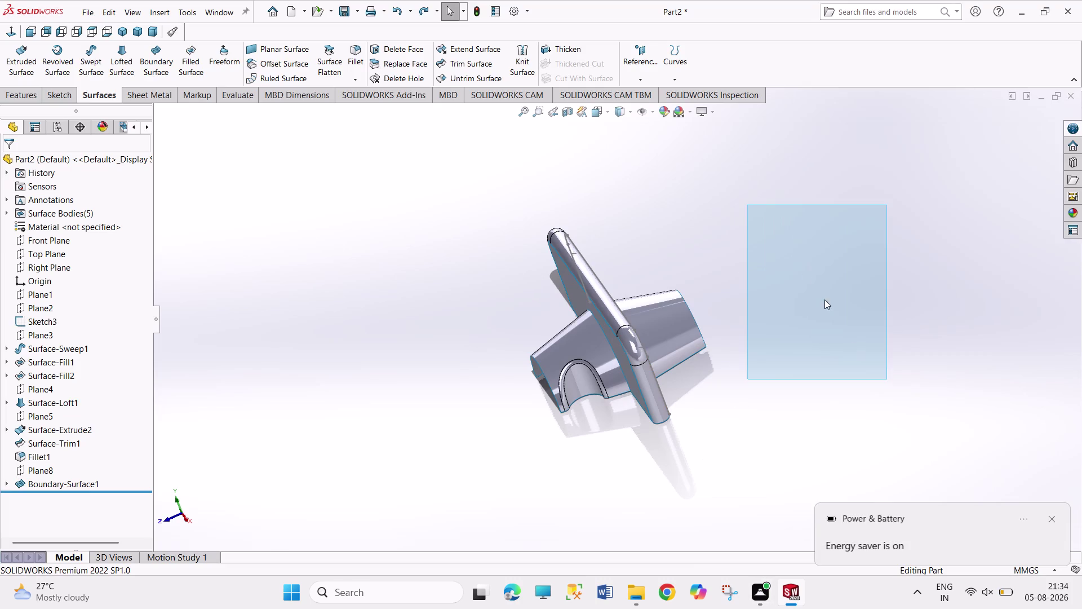
Box-select empty space, switch to Isometric, and highlight Surface-Fill2 in the tree.
drag(784, 236, 877, 405)
drag(782, 260, 843, 378)
drag(740, 146, 831, 328)
drag(779, 250, 840, 368)
drag(789, 263, 820, 341)
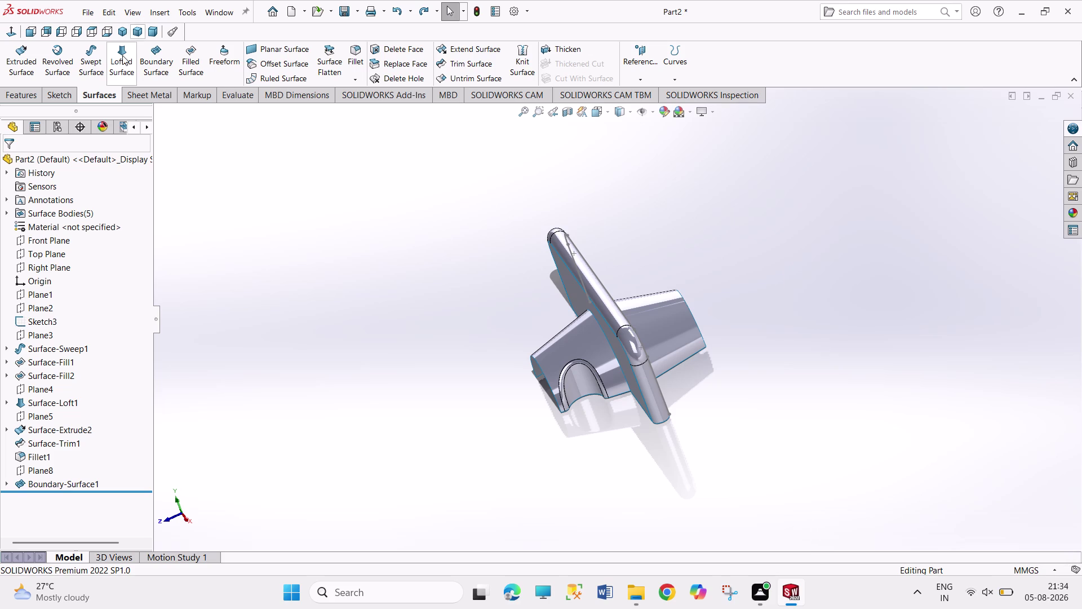
click(121, 27)
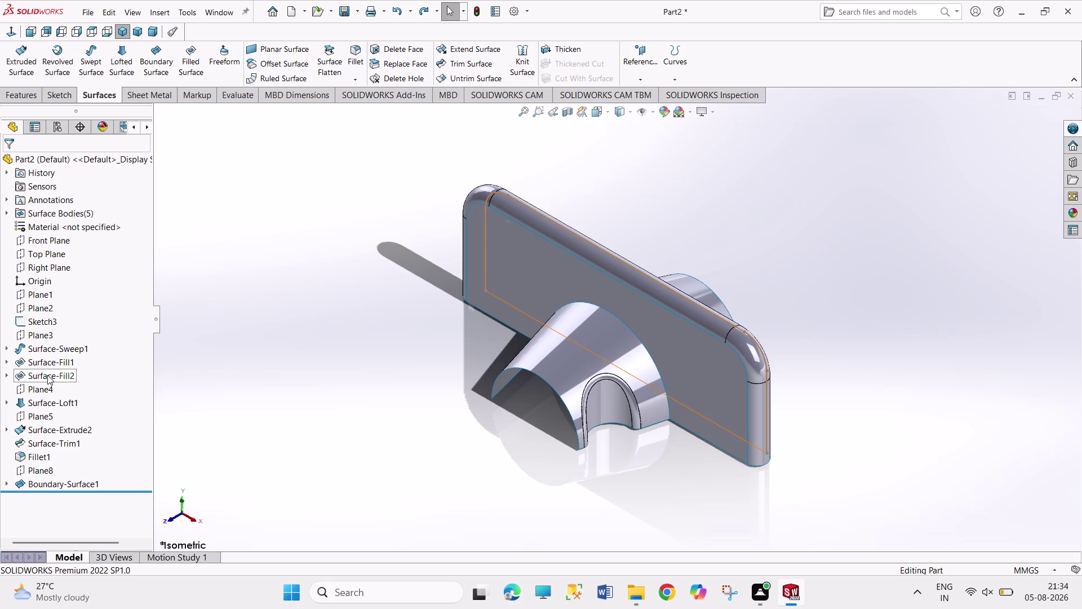
click(47, 375)
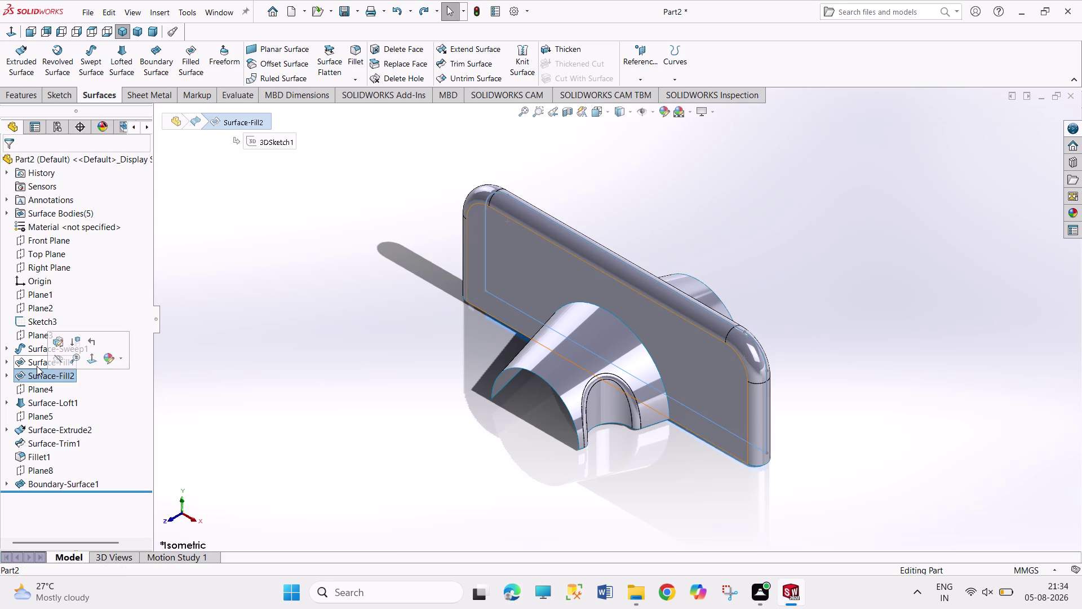
click(37, 365)
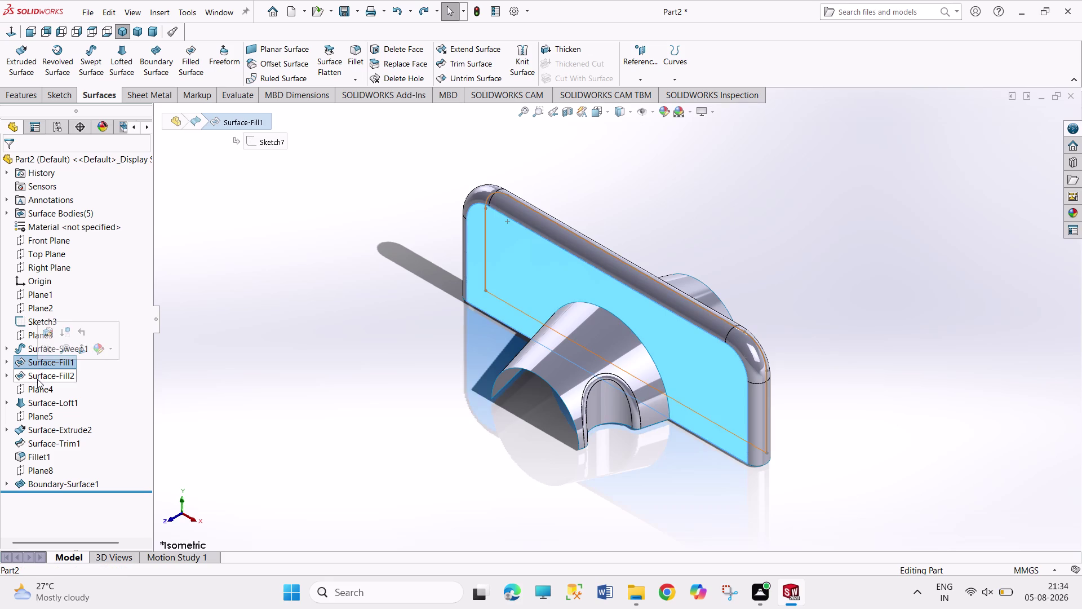
click(37, 378)
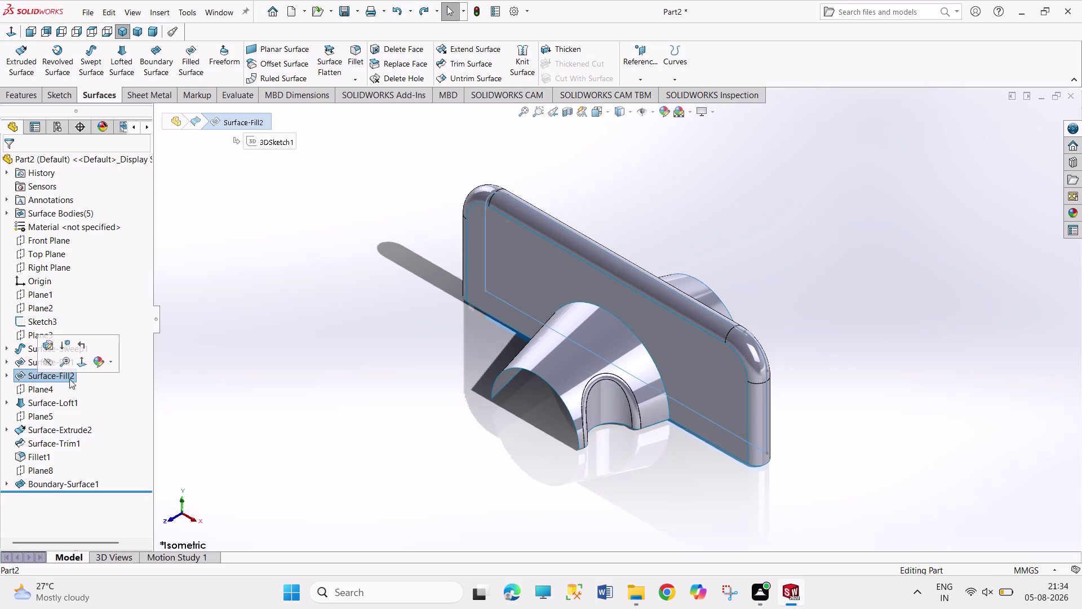
middle_drag(199, 391, 148, 388)
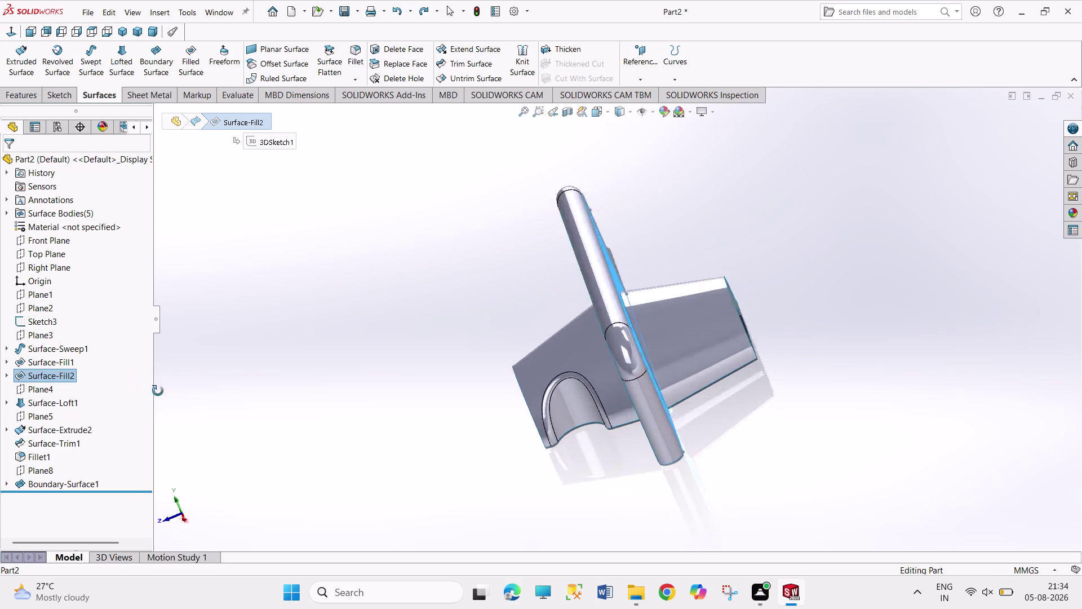
middle_drag(148, 388, 183, 399)
click(45, 388)
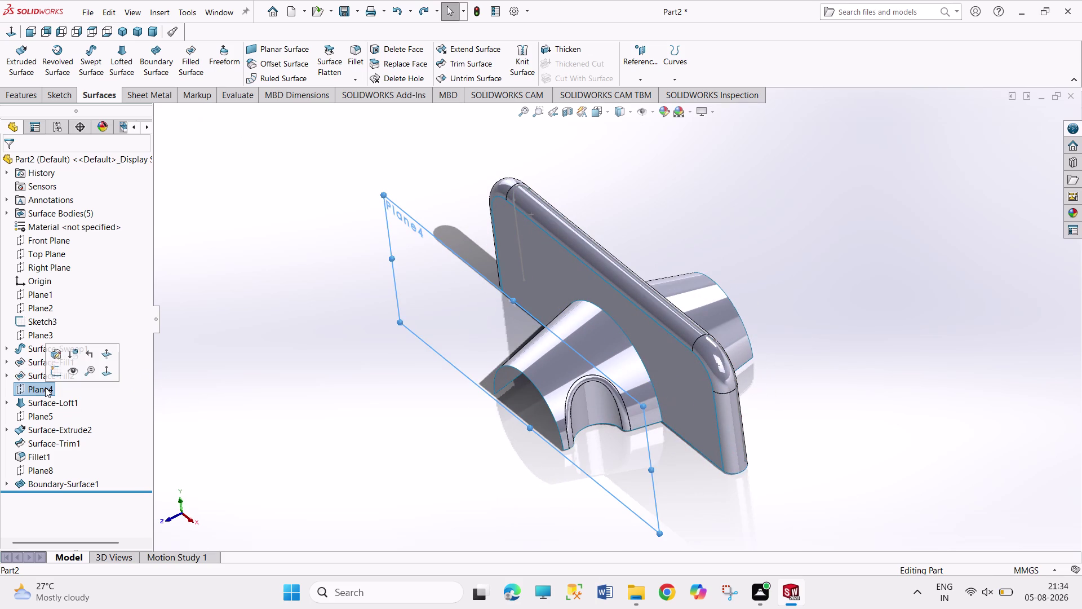
click(51, 400)
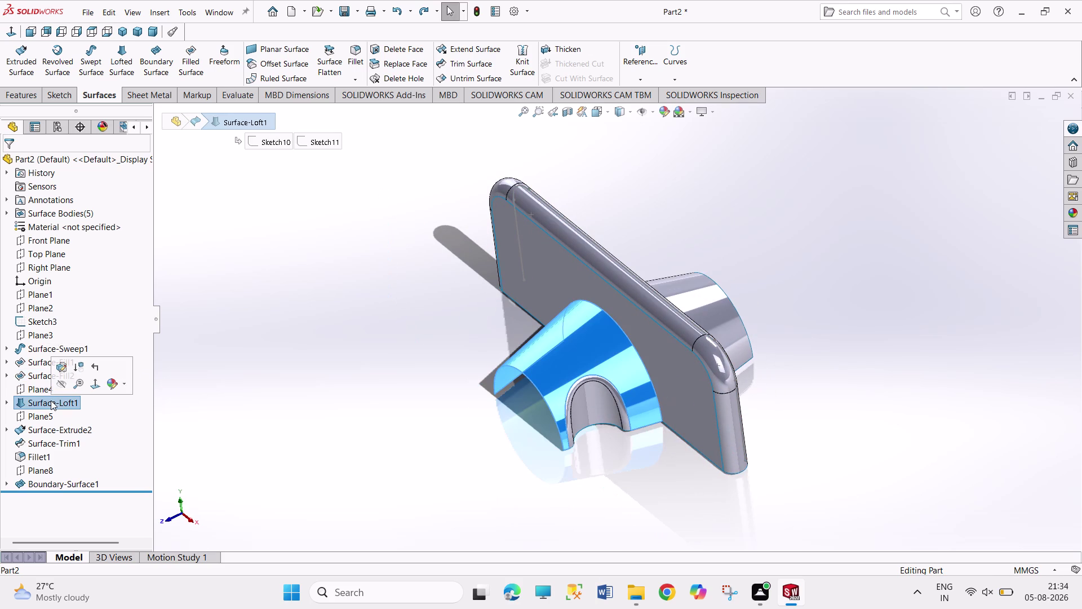
click(60, 432)
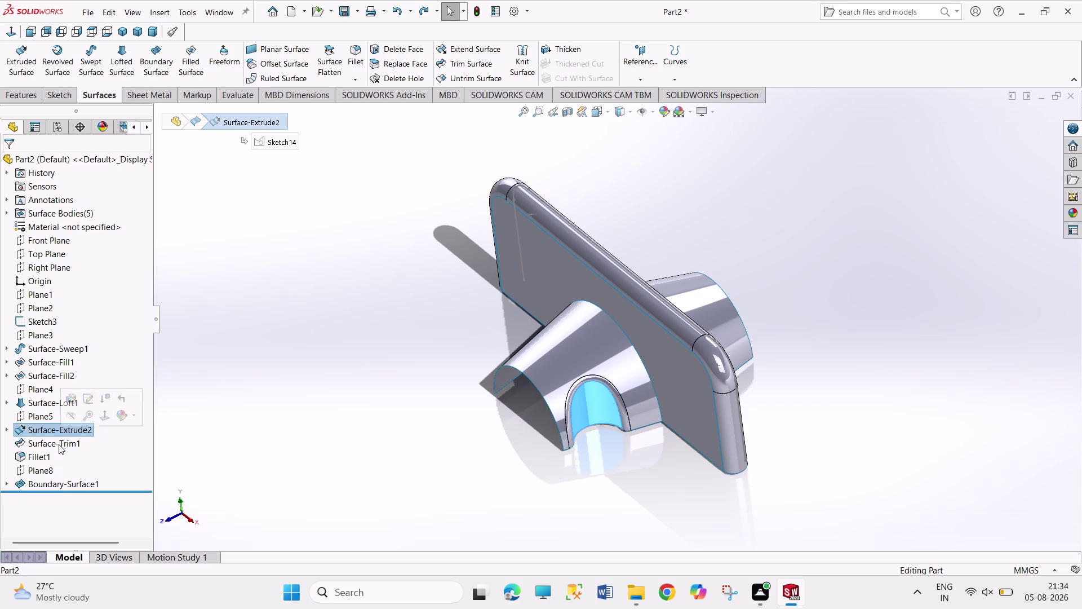
click(59, 444)
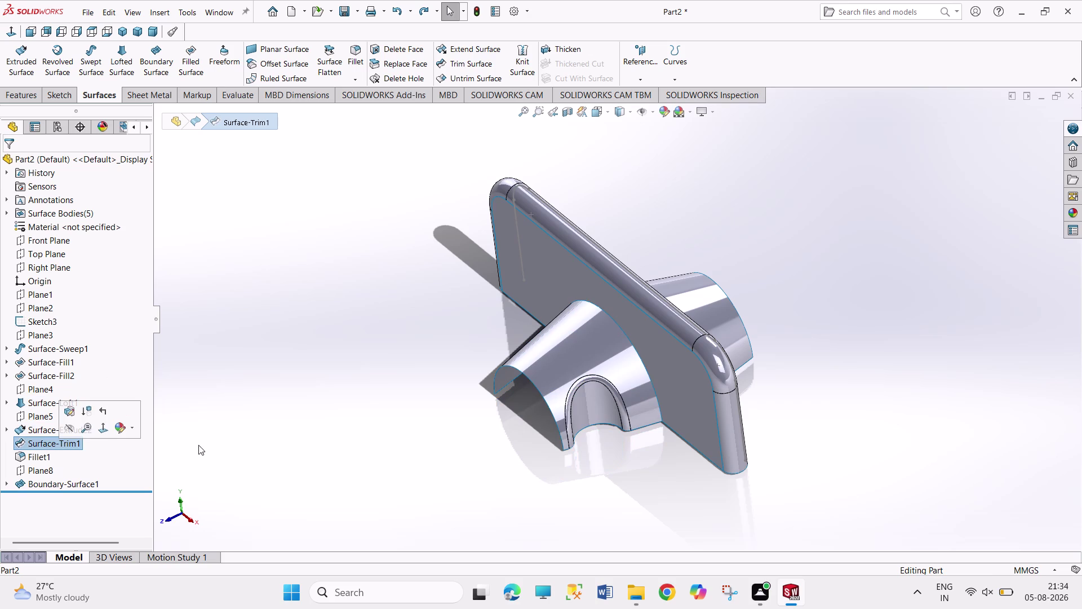
middle_drag(308, 427, 401, 268)
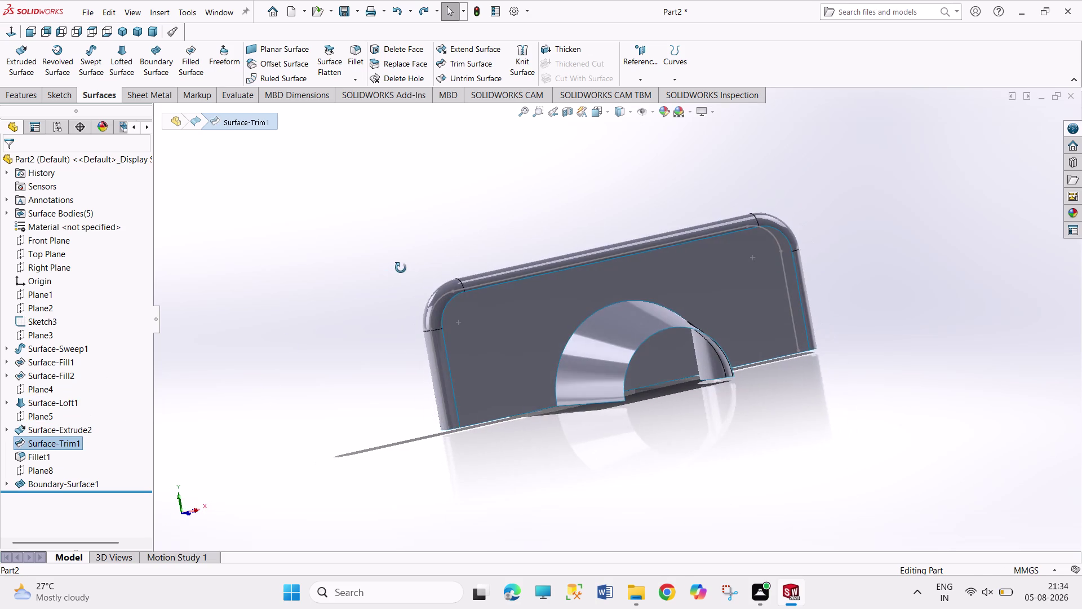
middle_drag(400, 268, 378, 293)
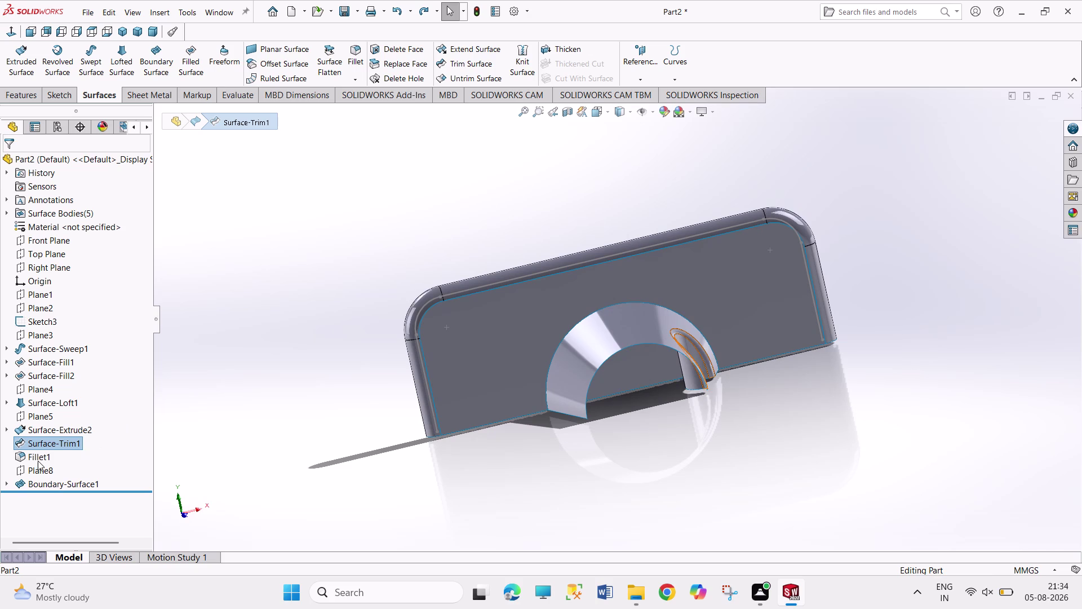
click(35, 461)
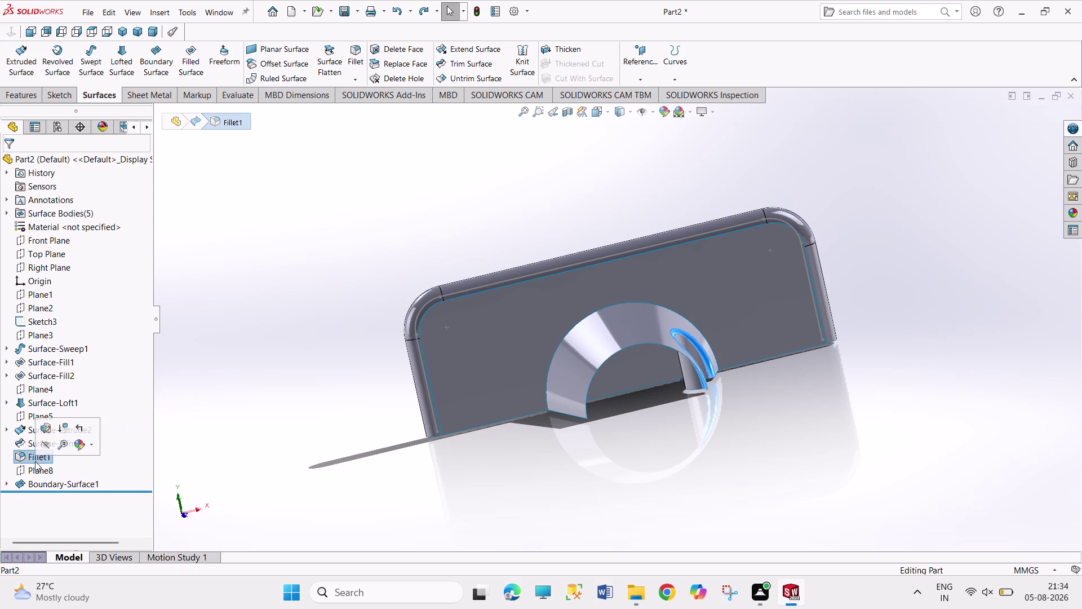
click(30, 444)
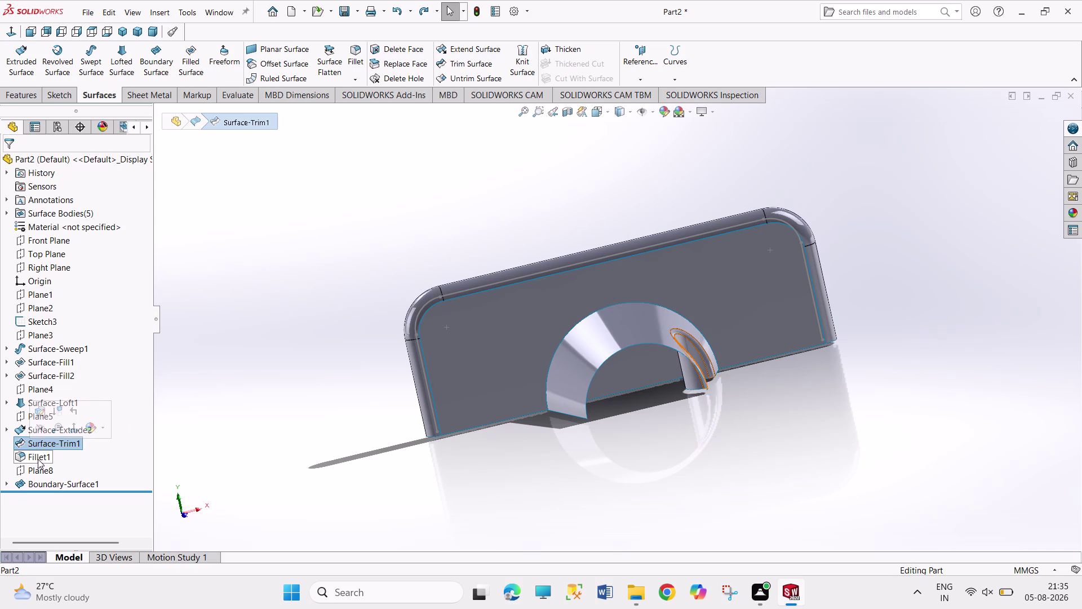
click(38, 459)
click(41, 480)
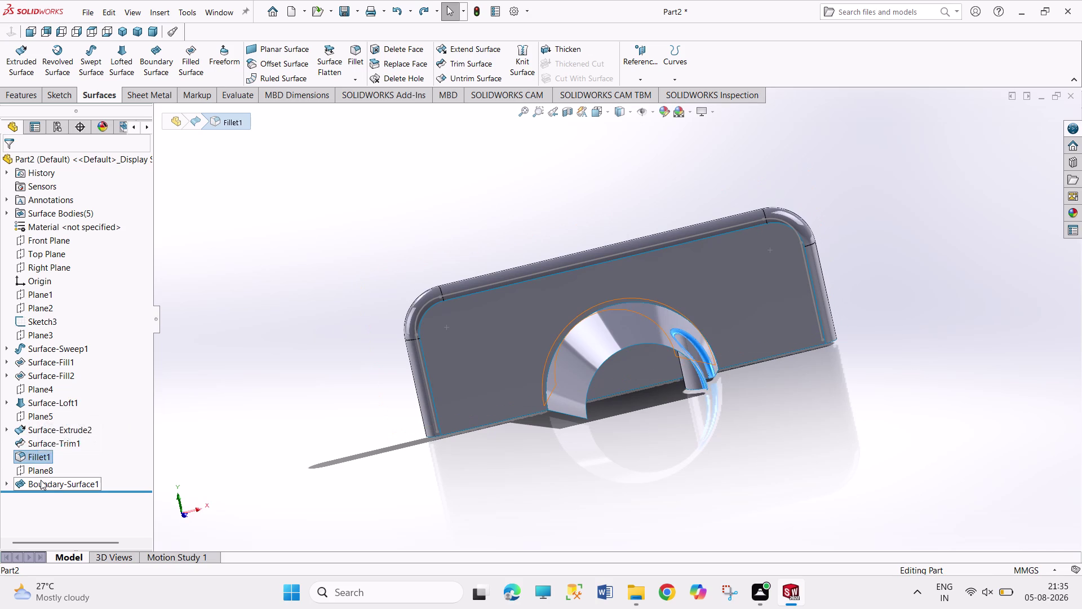
middle_drag(357, 469, 230, 530)
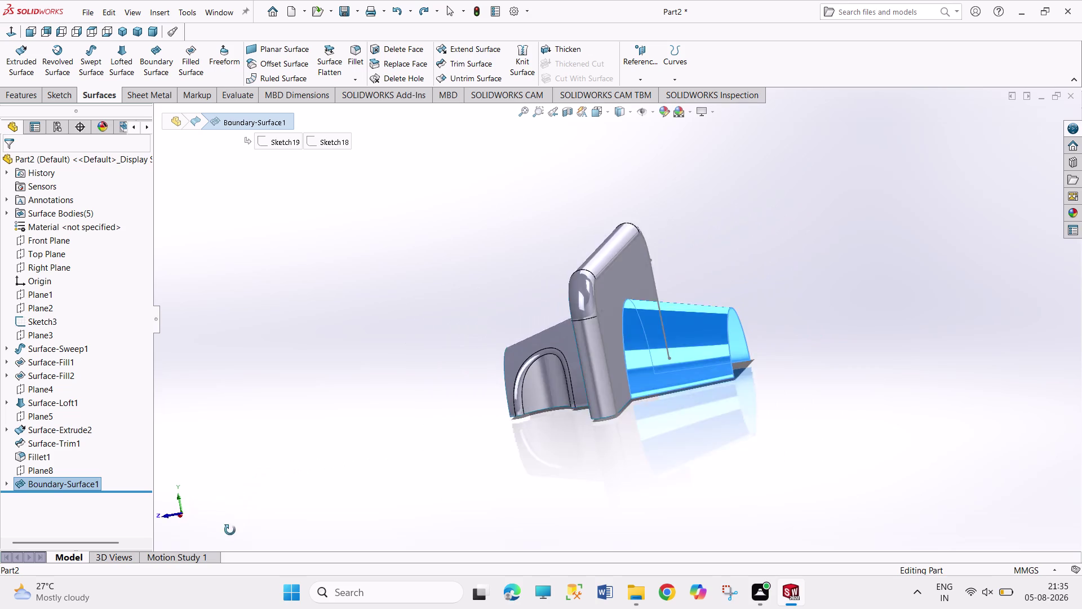
middle_drag(230, 530, 203, 501)
click(647, 458)
middle_drag(800, 287, 761, 284)
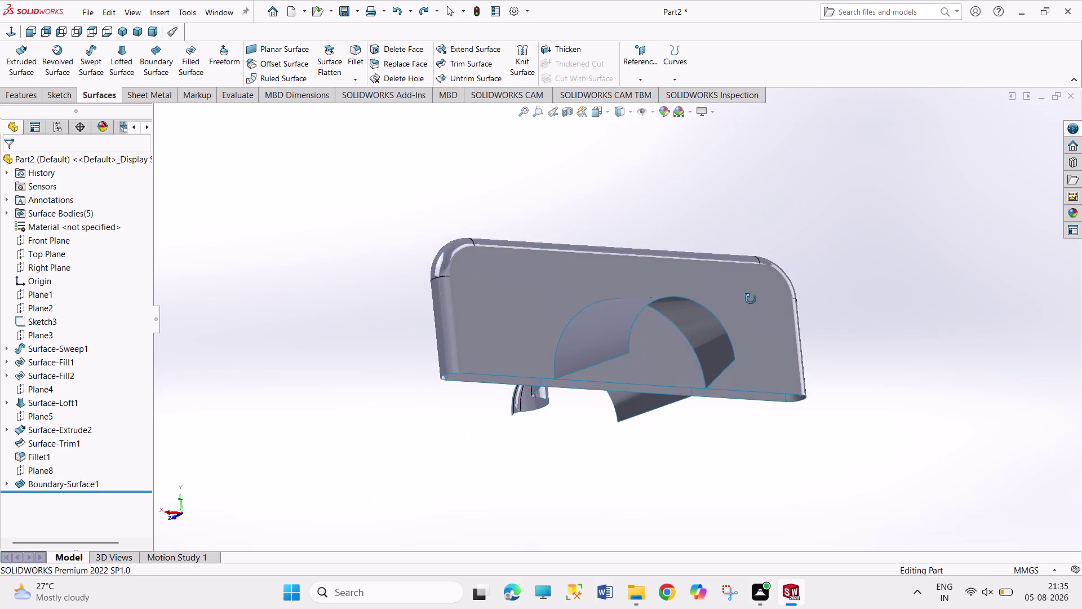
middle_drag(761, 284, 856, 442)
Zoom in close on the slot area of the surface model.
scroll(down, 3)
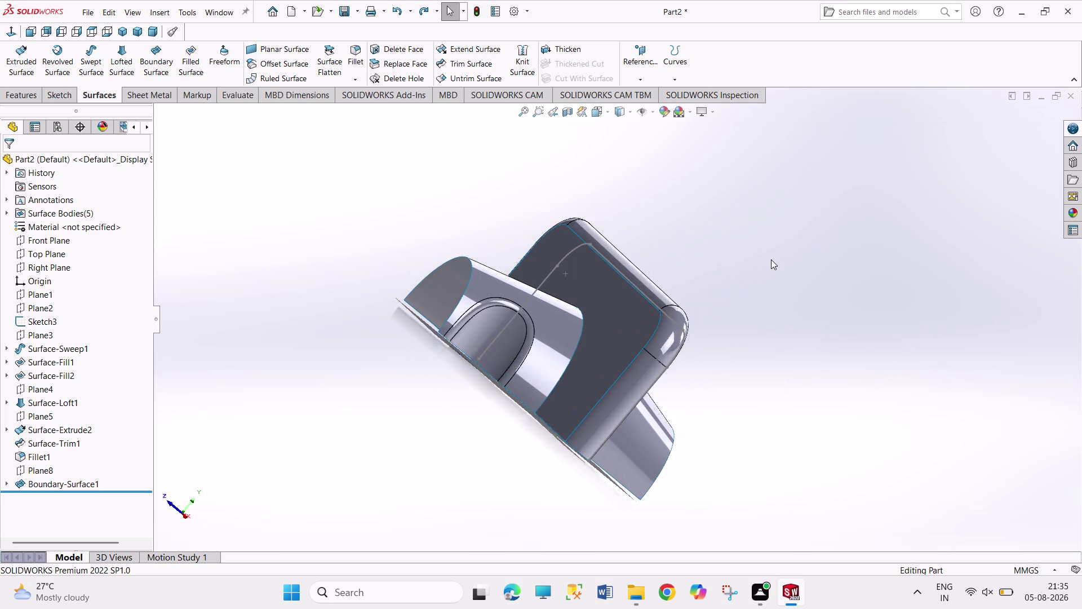
scroll(up, 3)
drag(481, 184, 734, 480)
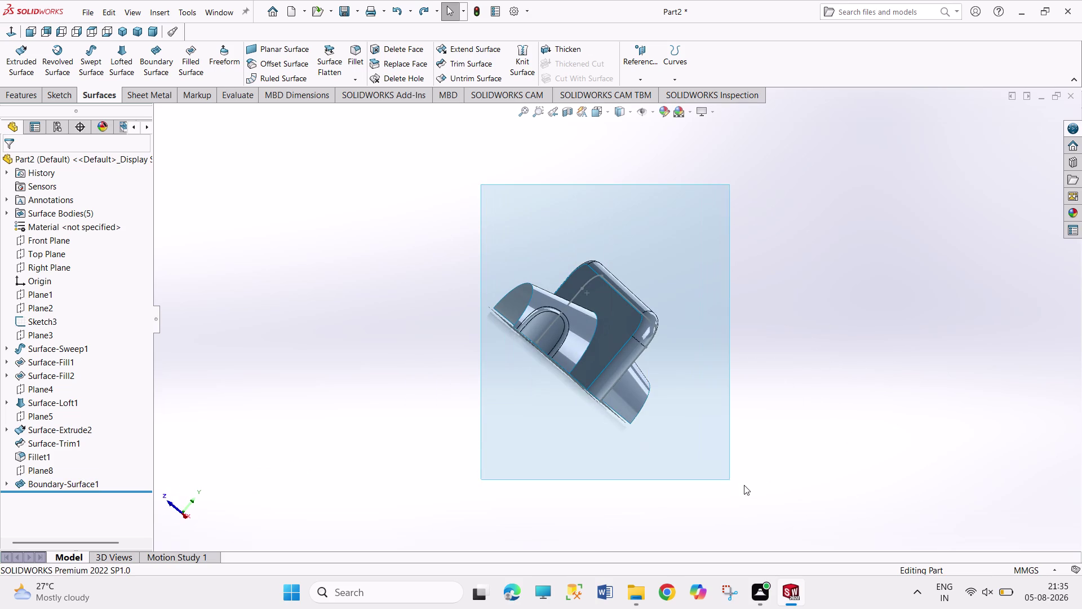
drag(734, 480, 749, 487)
click(560, 474)
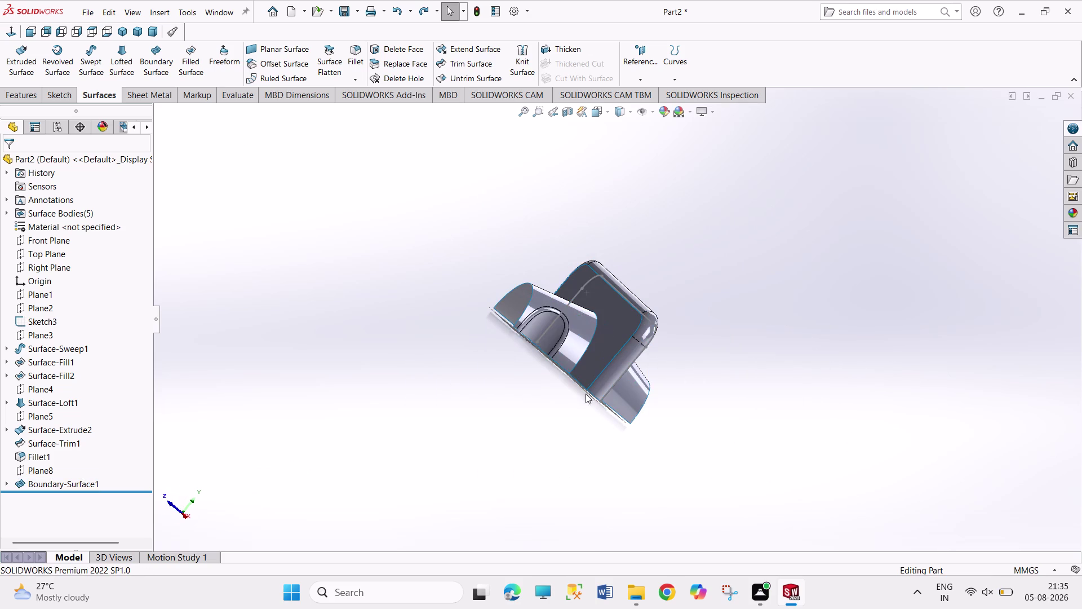
scroll(down, 3)
scroll(down, 3)
scroll(down, 3)
scroll(down, 3)
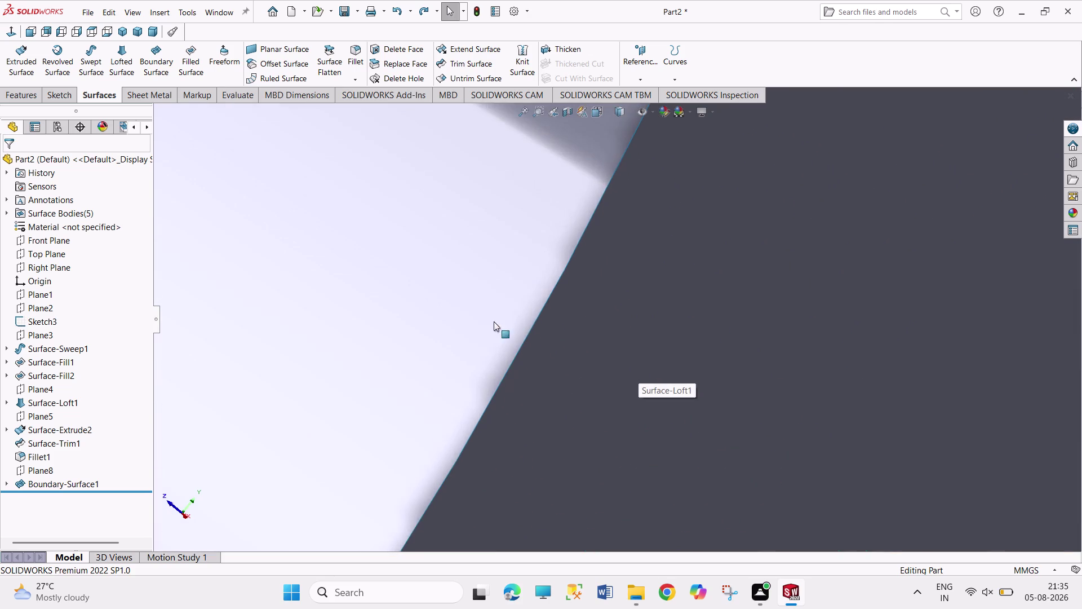
scroll(down, 3)
scroll(down, 3)
scroll(down, 3)
scroll(down, 3)
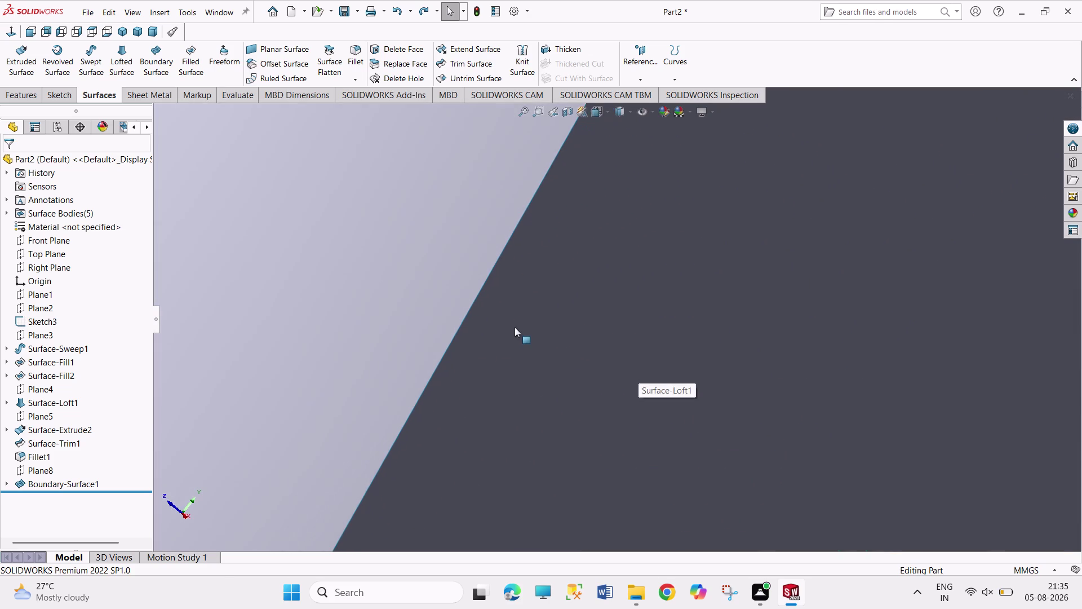
scroll(down, 3)
scroll(down, 3)
scroll(down, 3)
scroll(up, 3)
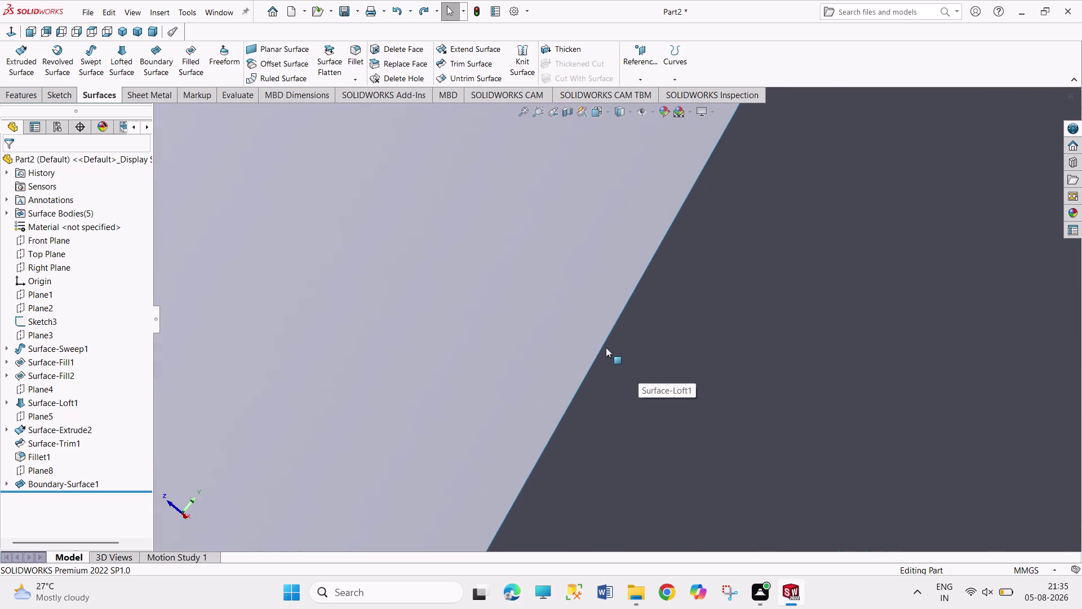
scroll(up, 3)
scroll(up, 3)
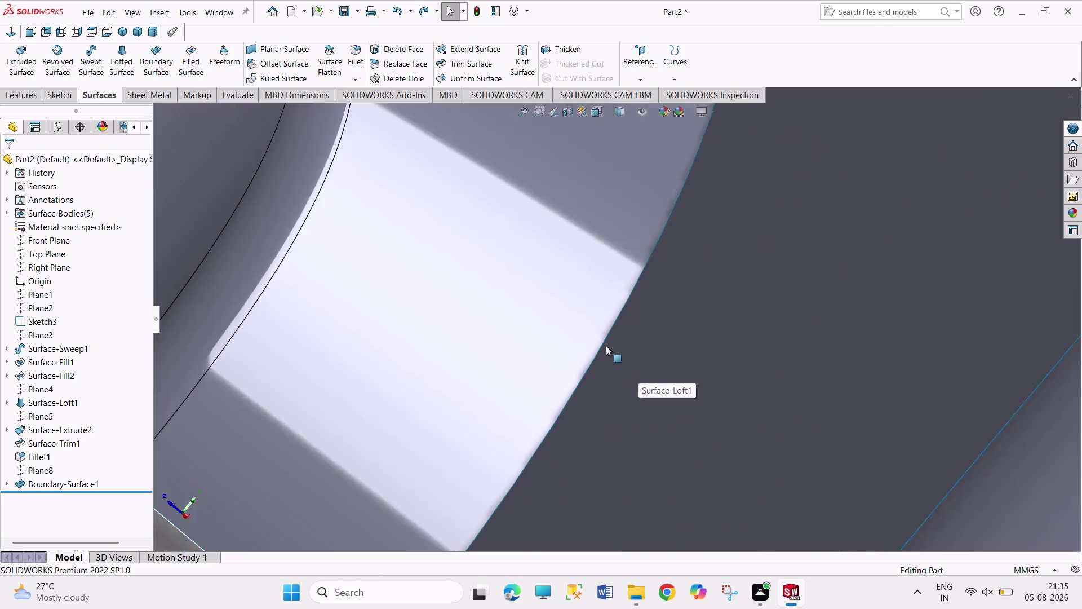
scroll(up, 3)
Orbit around the slot, rounded tube and joint, then snap back to Isometric.
middle_drag(347, 321, 504, 265)
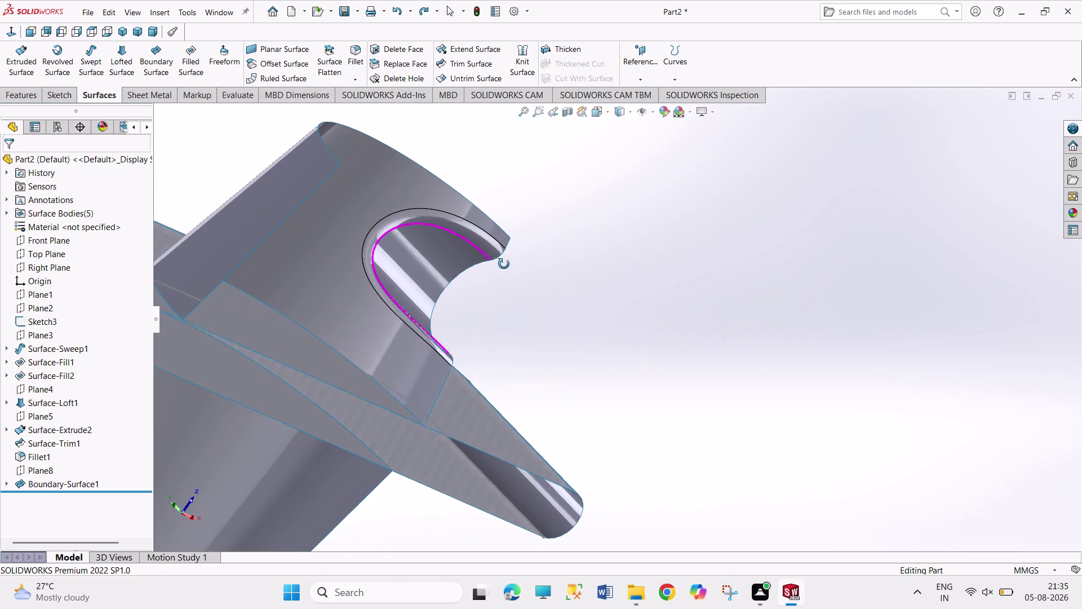
middle_drag(504, 266, 503, 264)
middle_drag(398, 430, 405, 395)
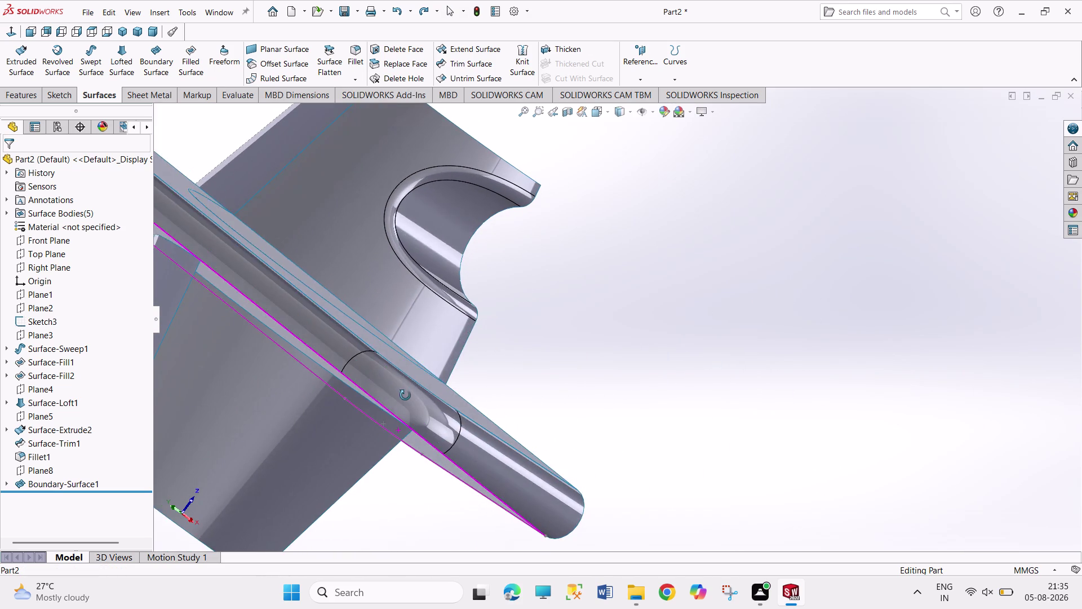
middle_drag(405, 395, 396, 399)
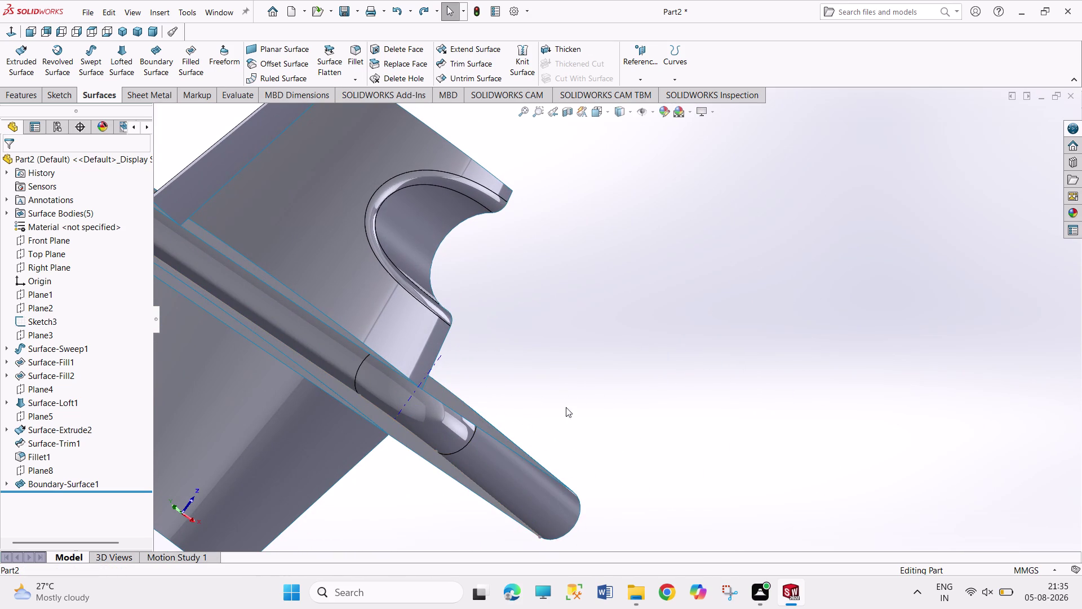
middle_drag(600, 377, 567, 409)
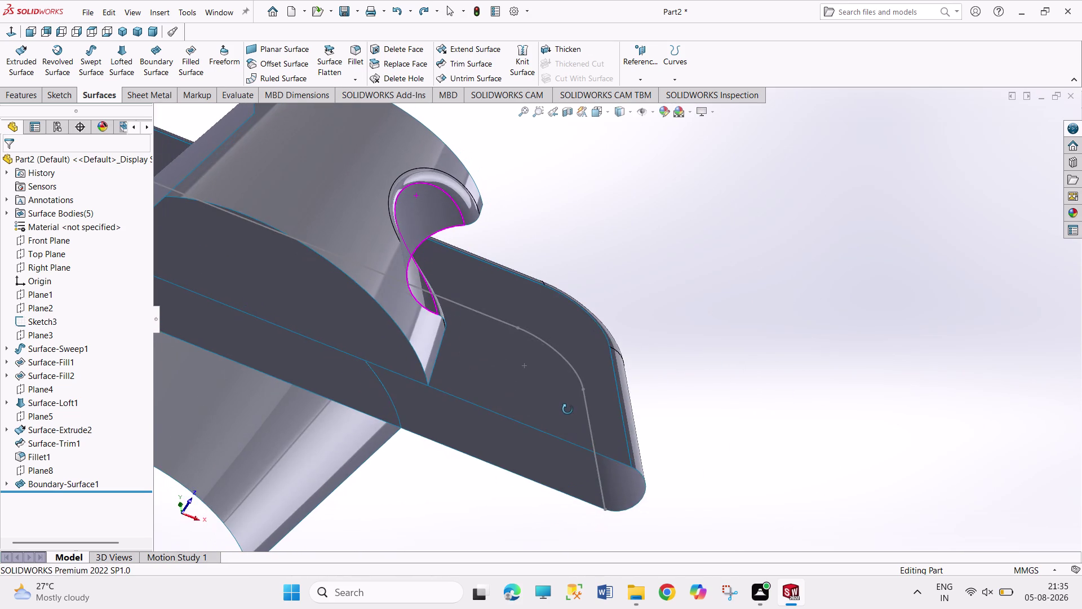
middle_drag(567, 409, 425, 456)
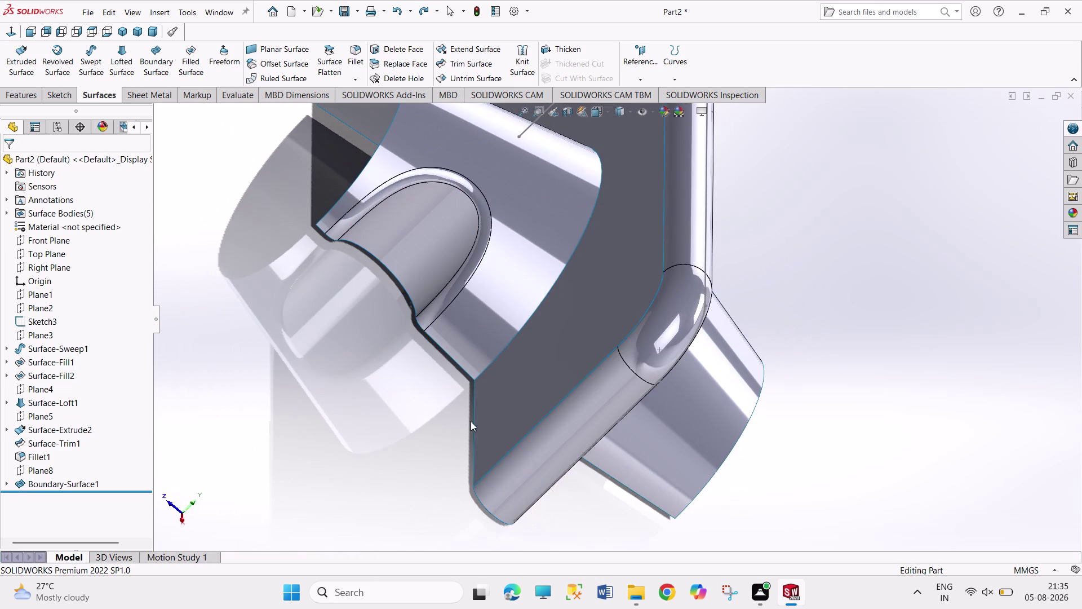
scroll(up, 3)
middle_drag(734, 357, 702, 267)
scroll(up, 3)
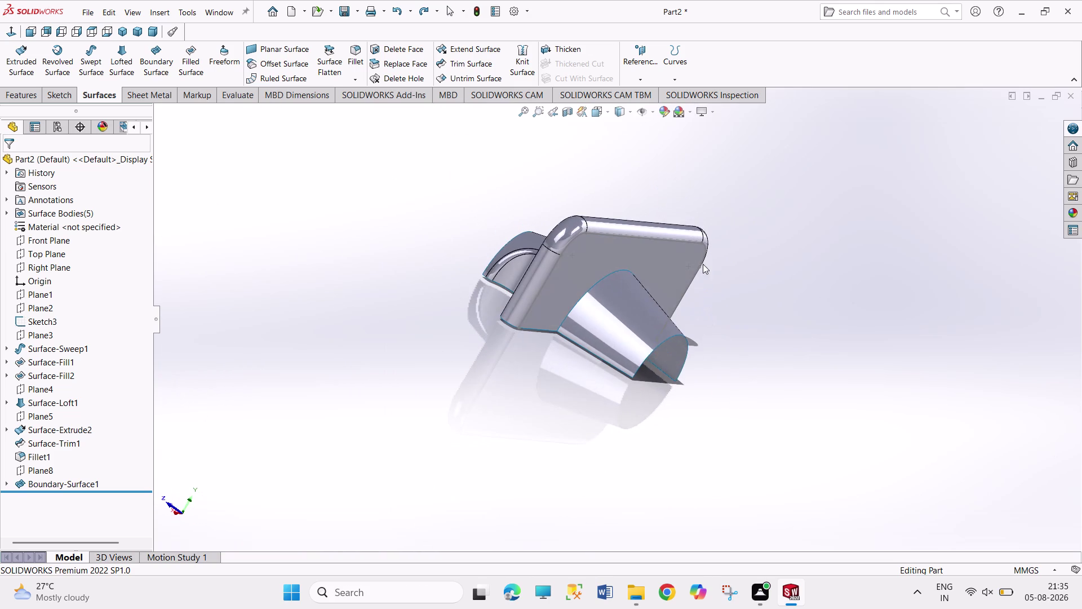
middle_drag(456, 359, 521, 429)
middle_drag(425, 236, 369, 373)
middle_drag(850, 264, 806, 189)
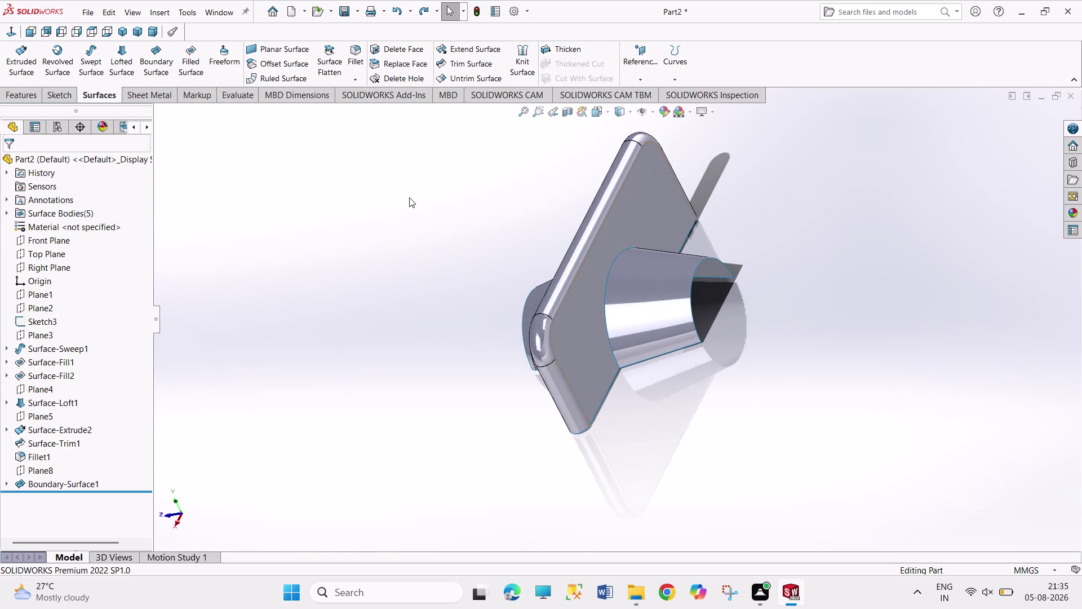
click(125, 34)
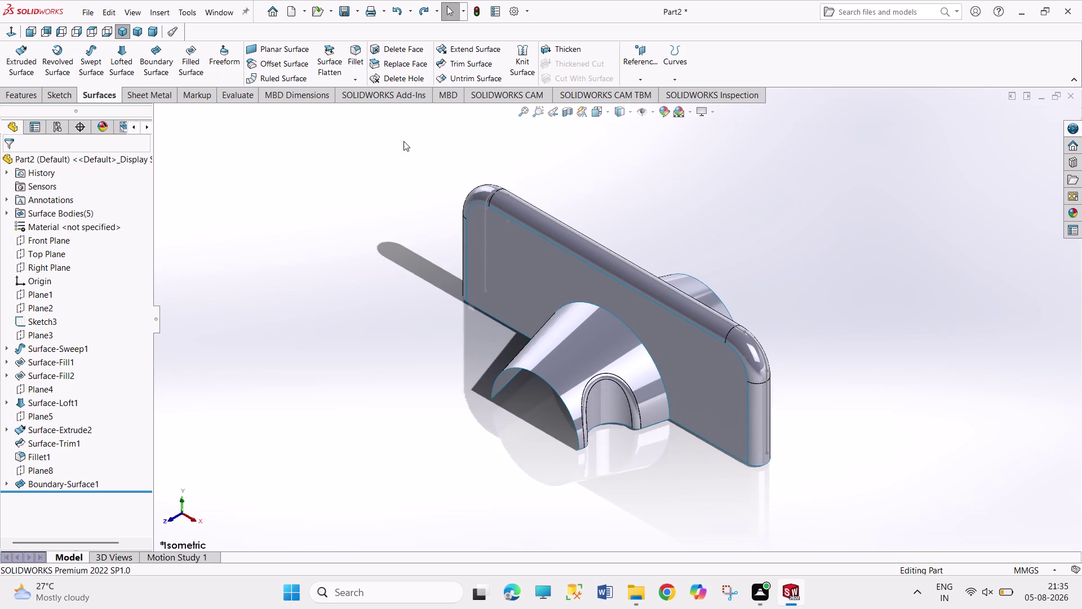
click(521, 63)
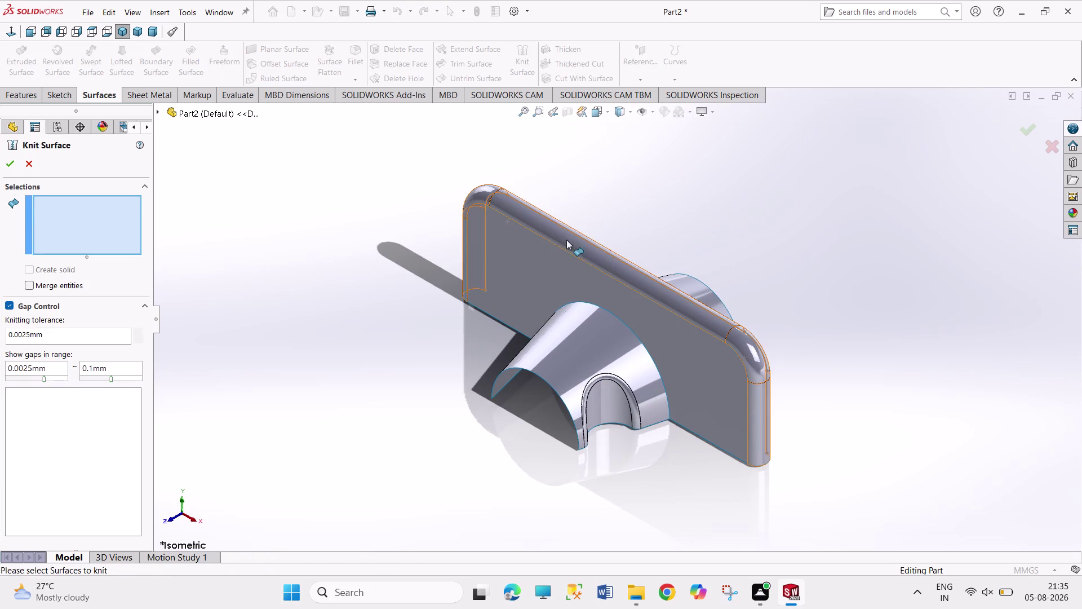
click(556, 255)
click(570, 327)
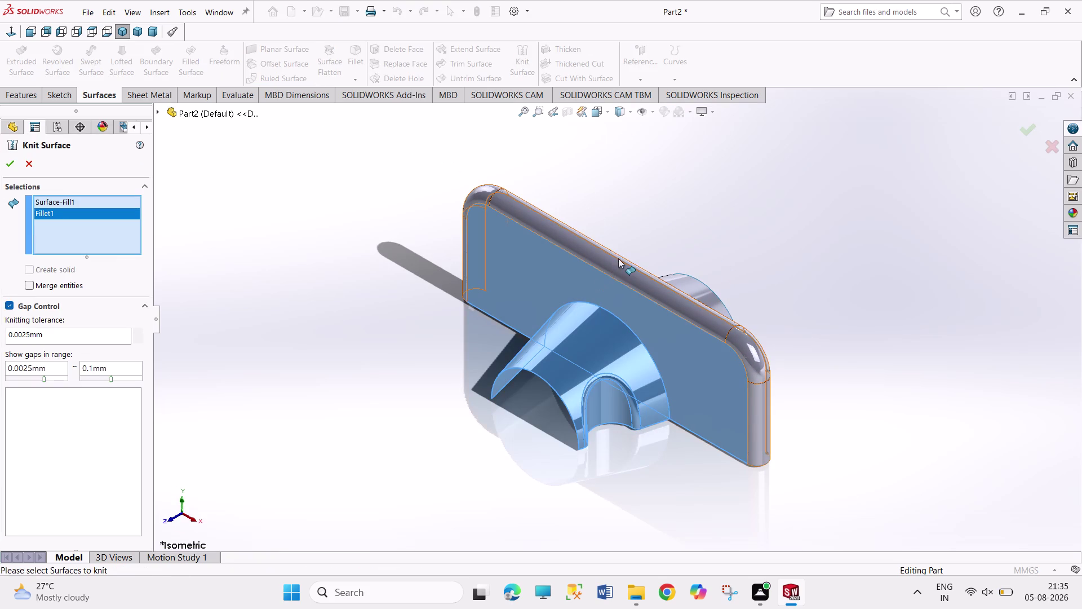
click(614, 262)
middle_drag(635, 228, 557, 292)
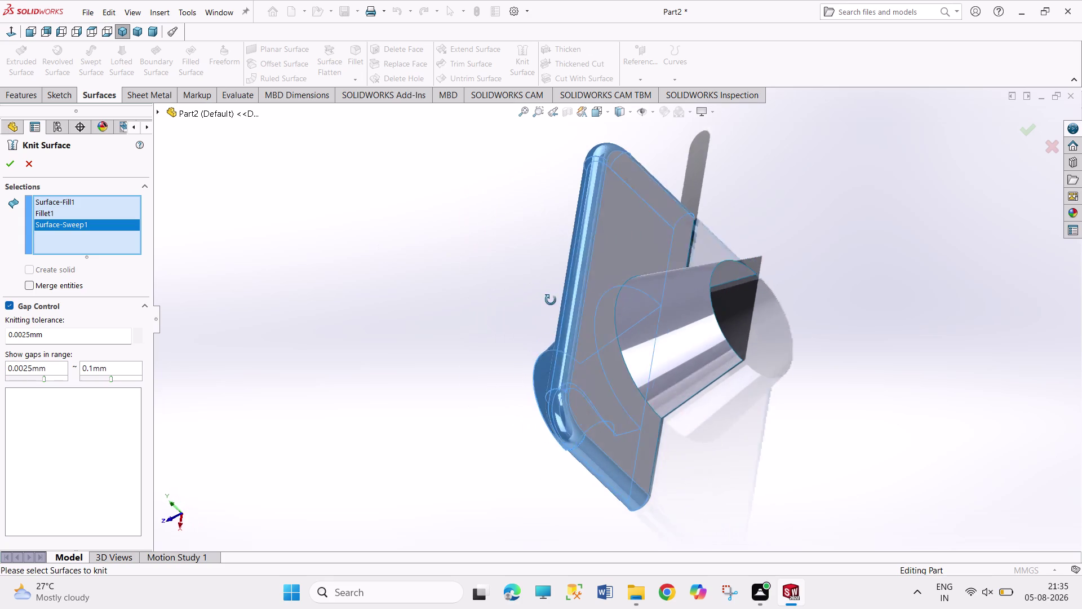
middle_drag(556, 291, 545, 305)
click(696, 312)
click(639, 256)
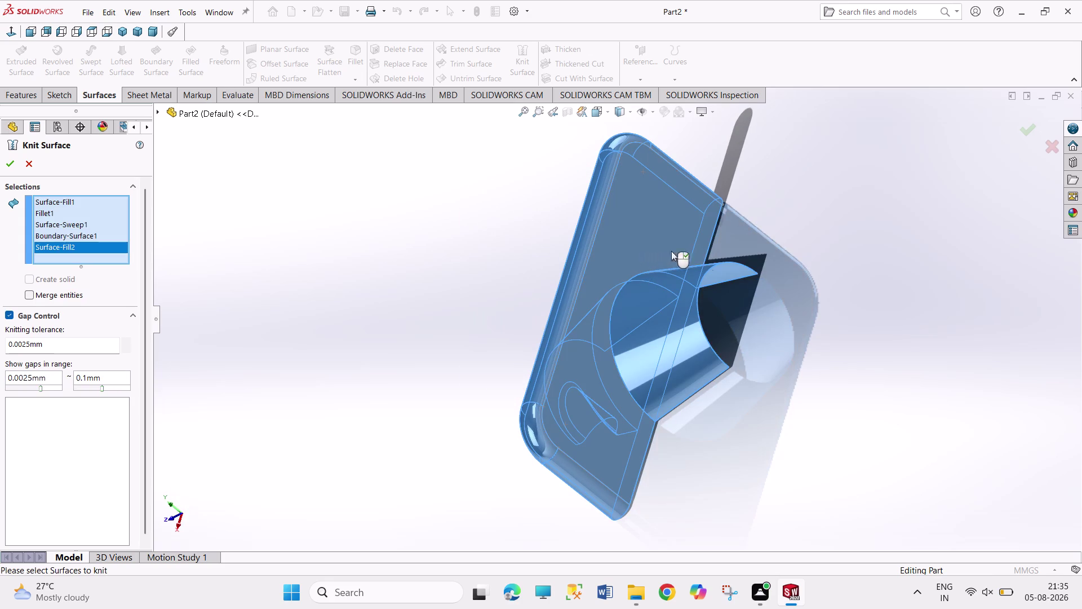
middle_drag(754, 279, 647, 263)
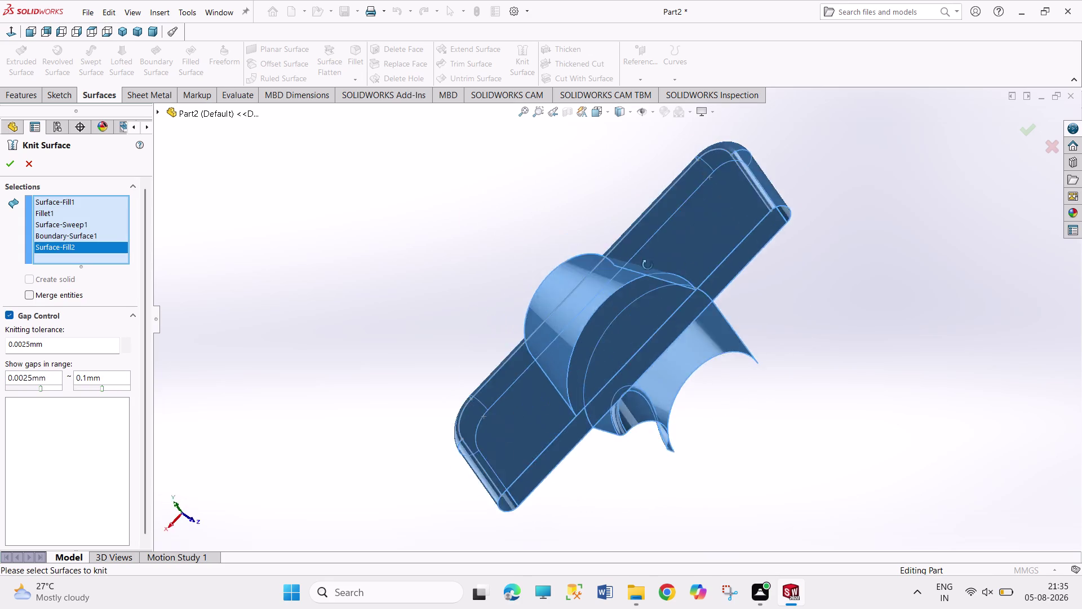
middle_drag(646, 263, 742, 321)
middle_drag(757, 328, 792, 342)
middle_drag(377, 288, 449, 262)
click(9, 166)
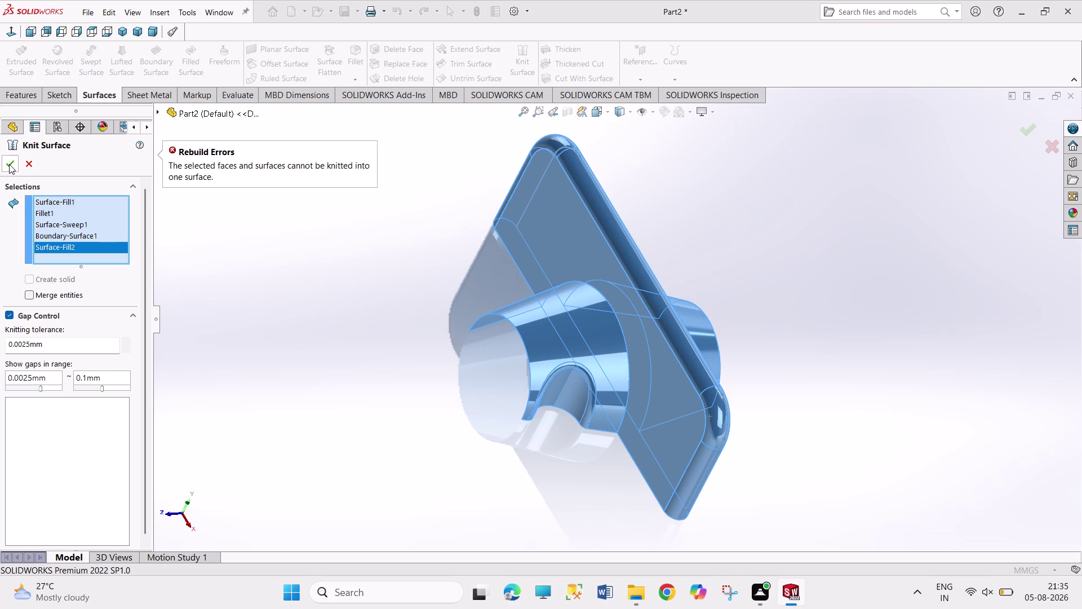
click(271, 248)
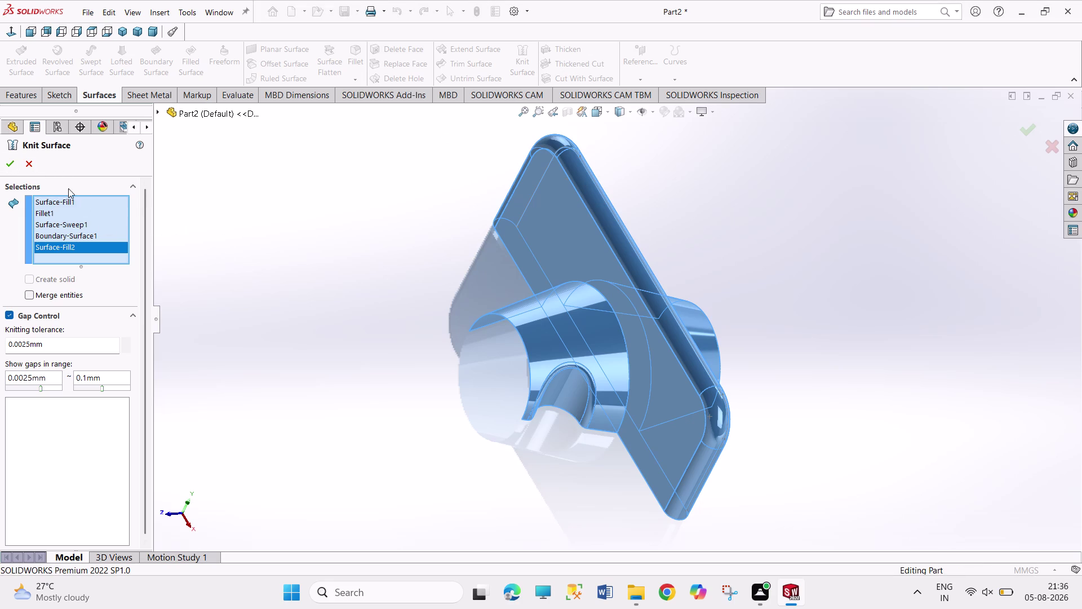
click(33, 163)
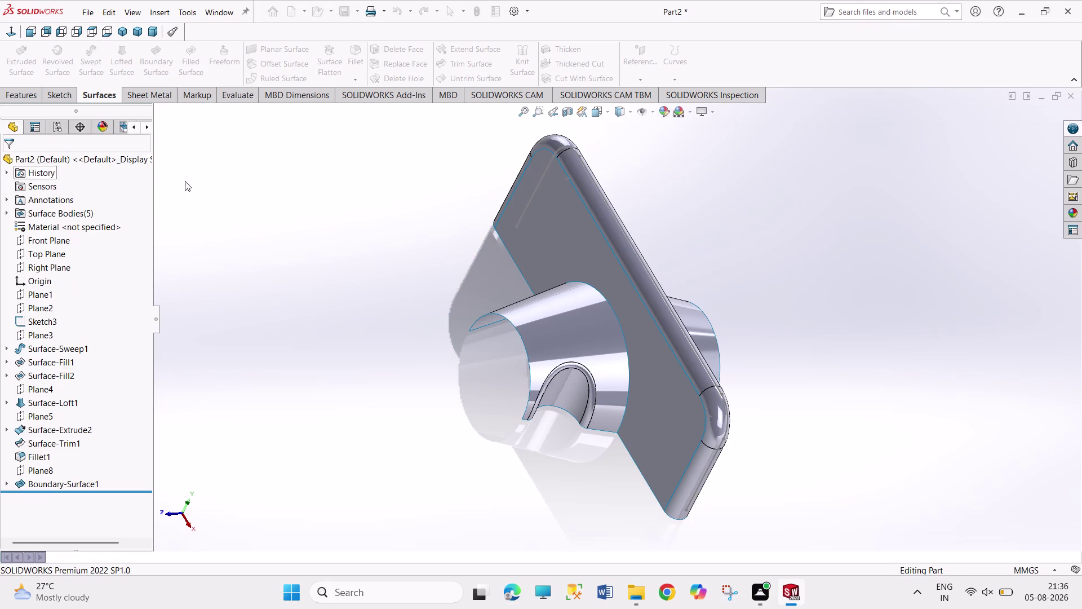
click(557, 237)
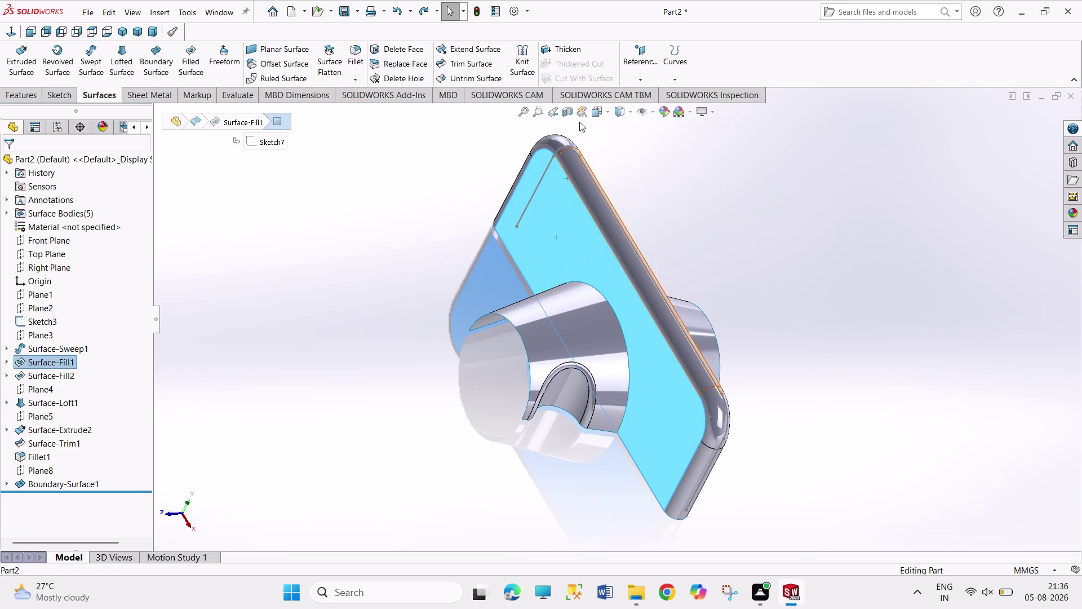
click(520, 64)
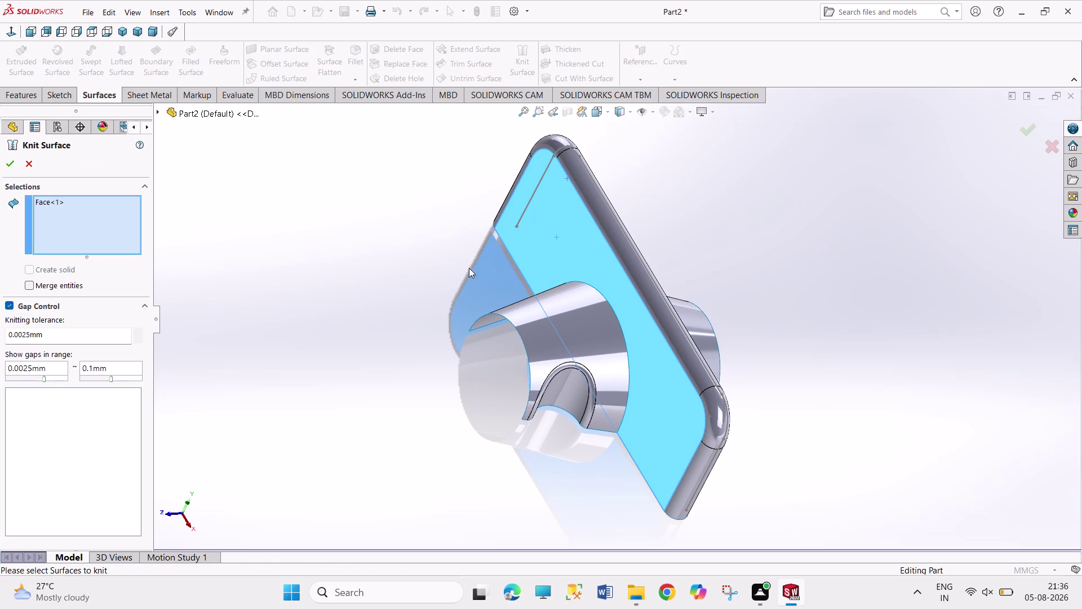
click(564, 318)
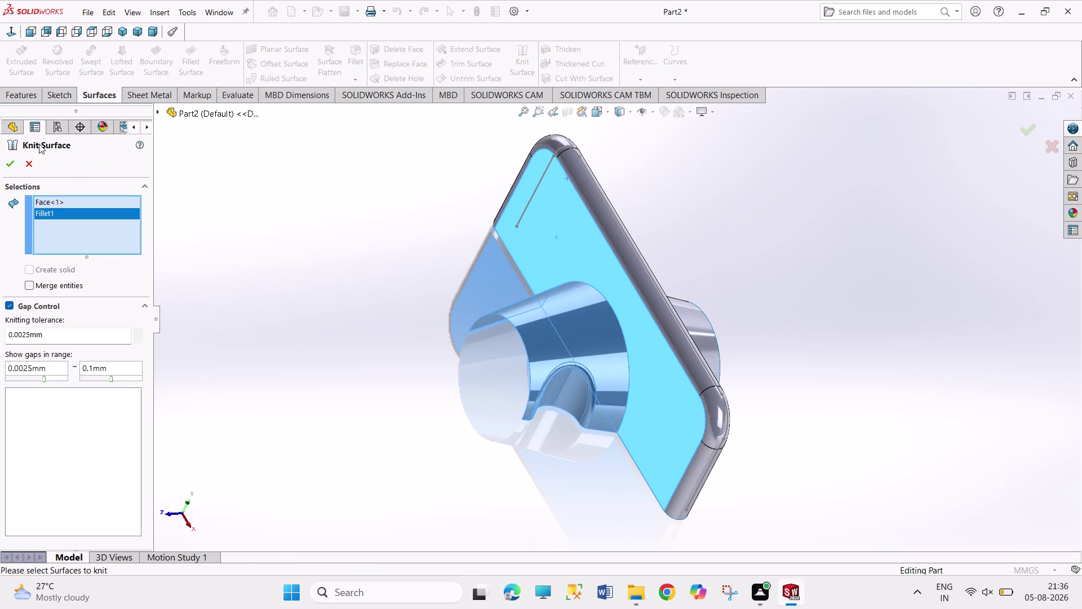
click(12, 166)
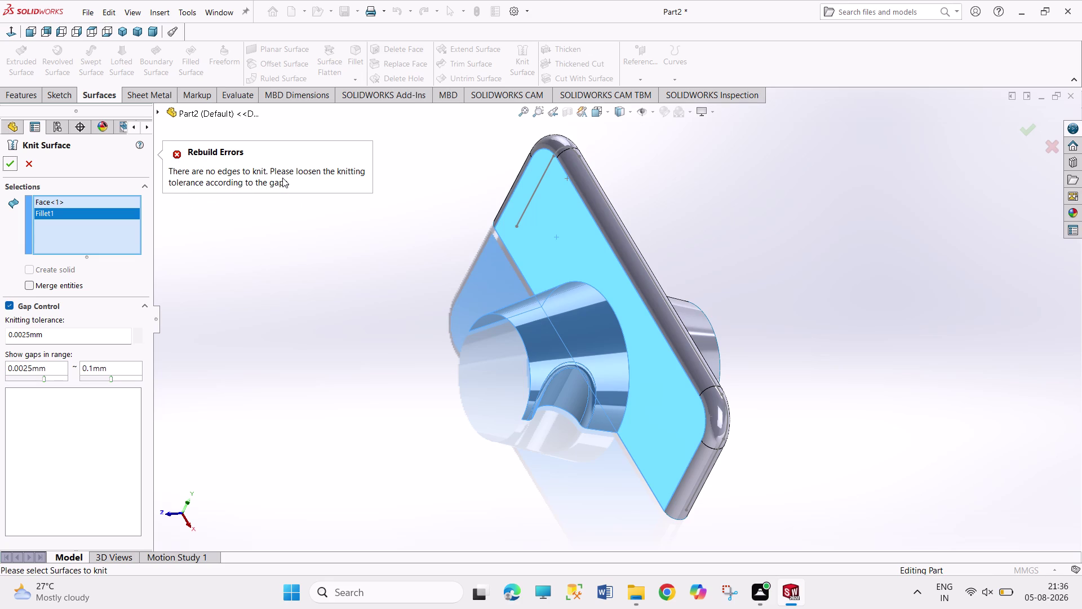
scroll(up, 3)
middle_drag(440, 309, 405, 295)
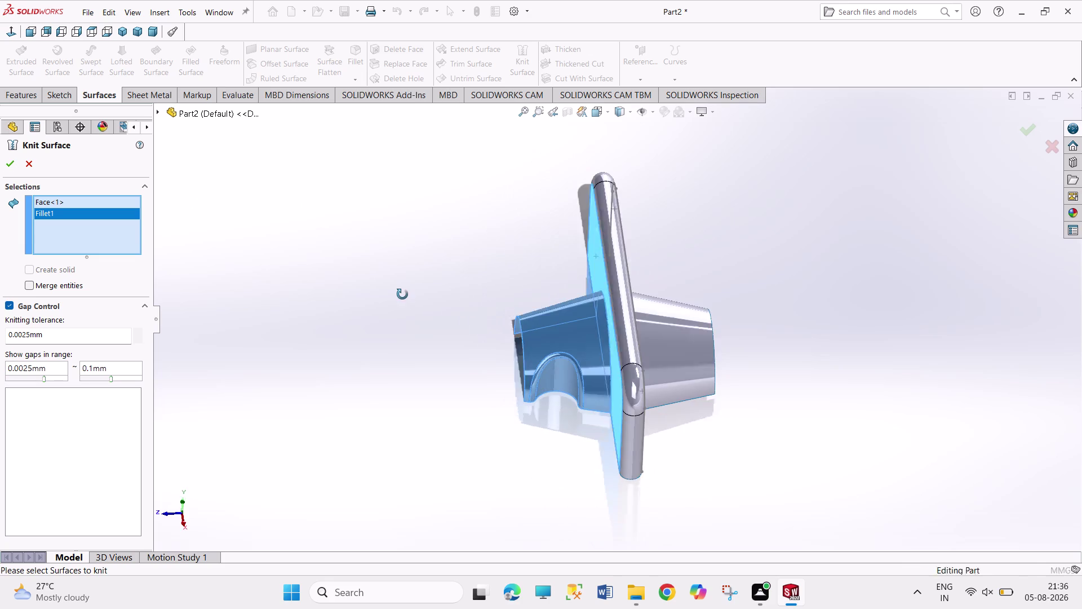
middle_drag(405, 296, 399, 293)
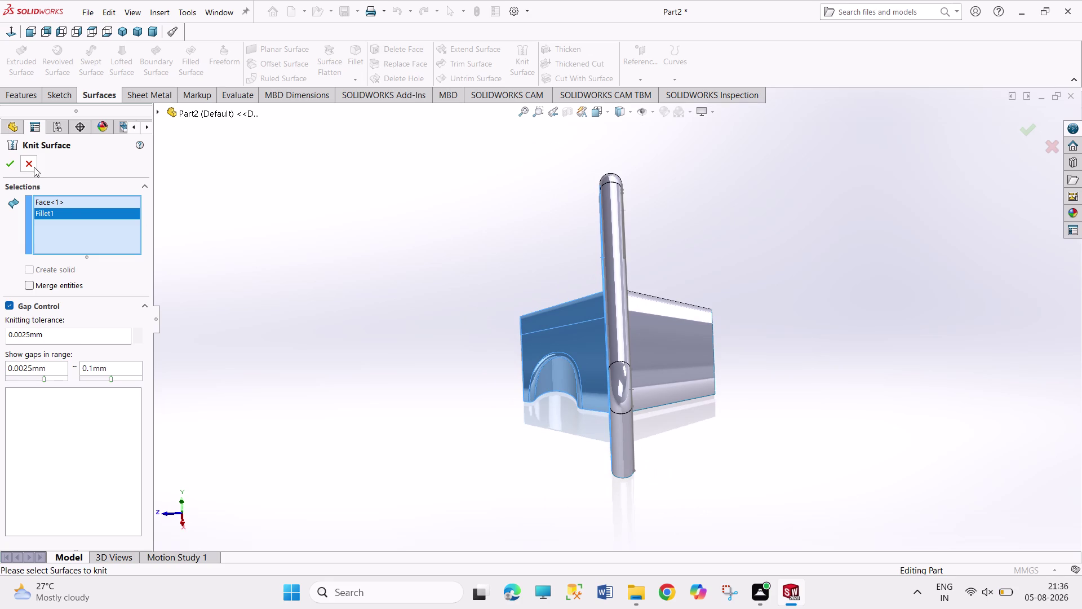
click(34, 167)
click(348, 251)
middle_drag(380, 270, 419, 339)
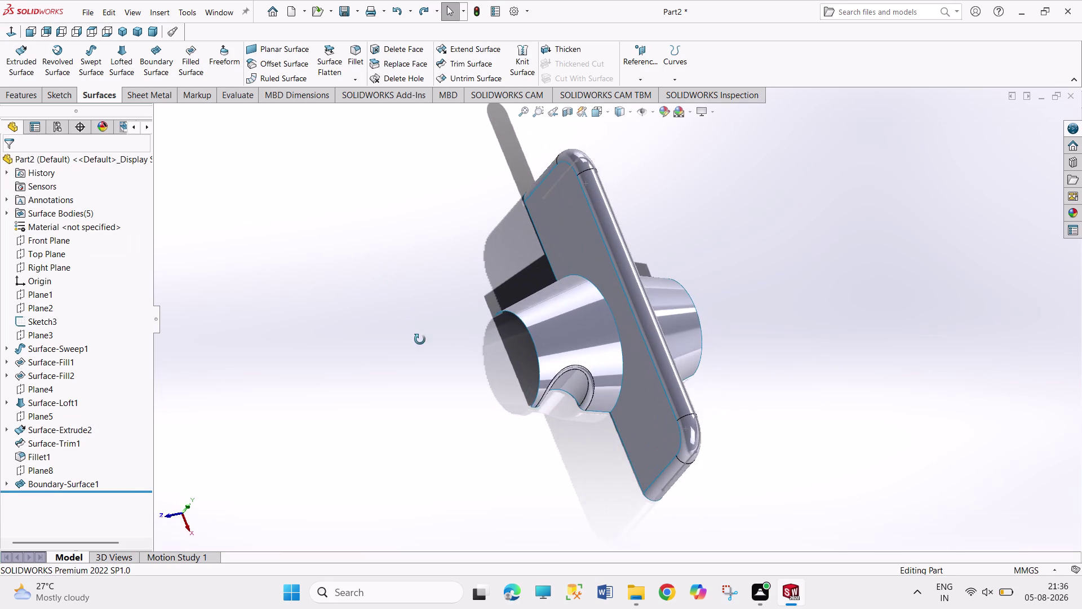
Expand Surface Bodies(5) and highlight Surface-Sweep1, Surface-Fill1, Fillet1 and Boundary-Surface1 in turn.
scroll(down, 3)
scroll(down, 3)
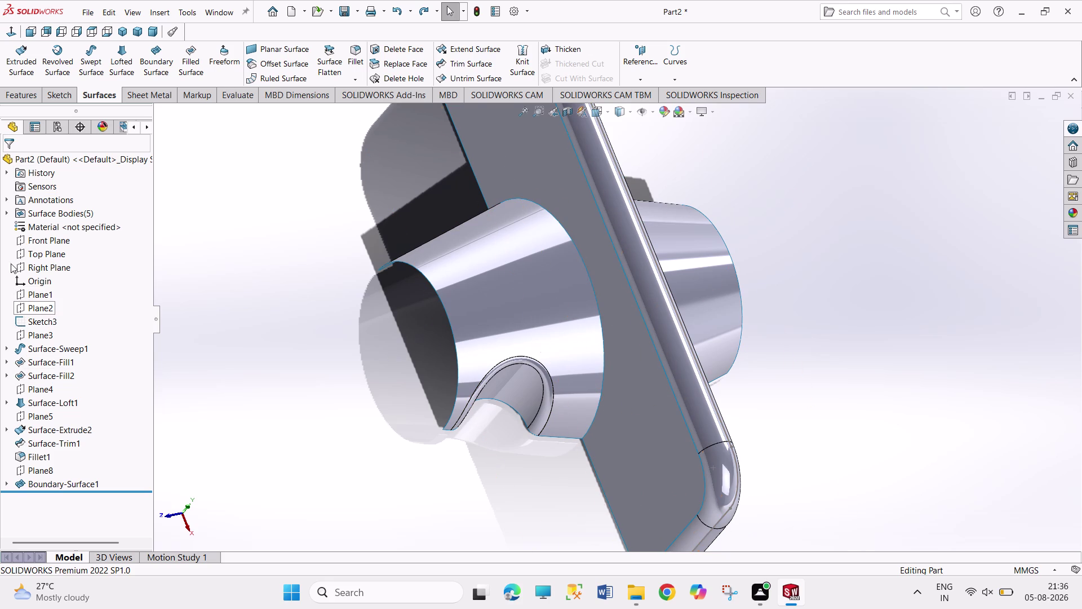
click(6, 215)
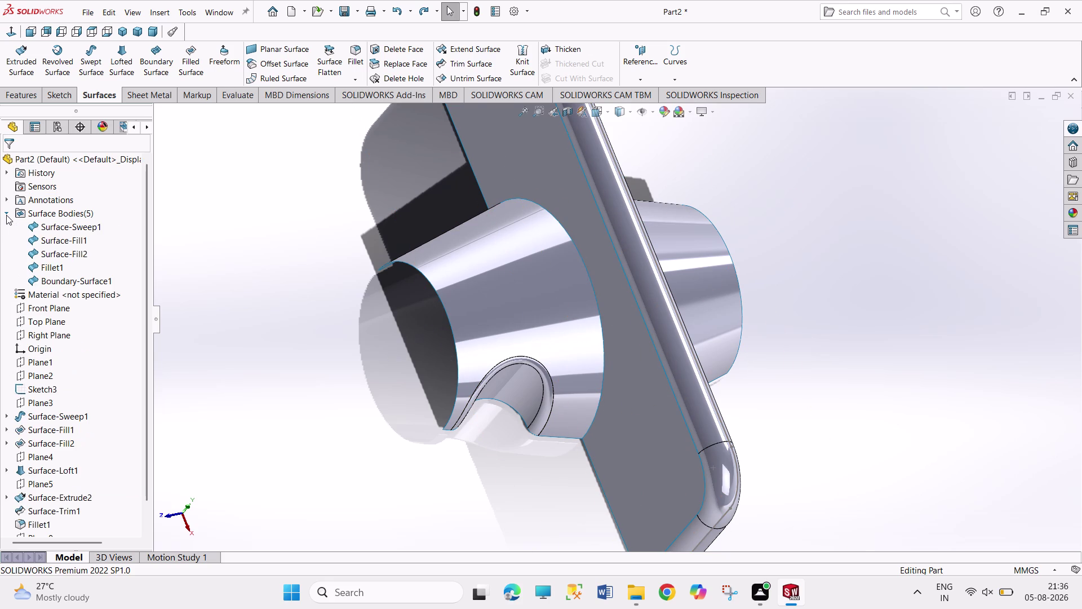
click(59, 226)
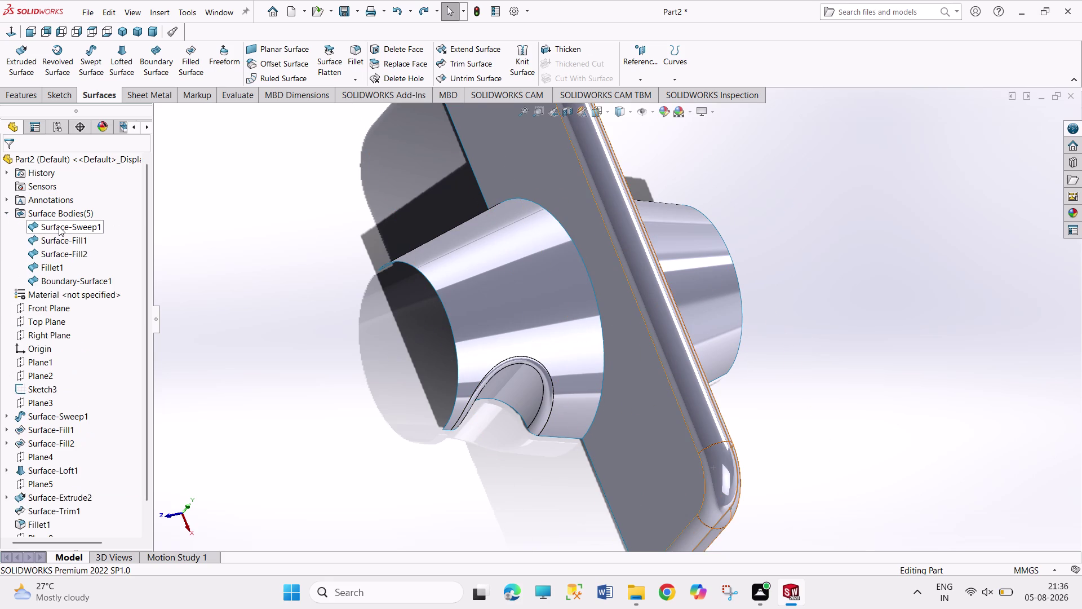
click(57, 239)
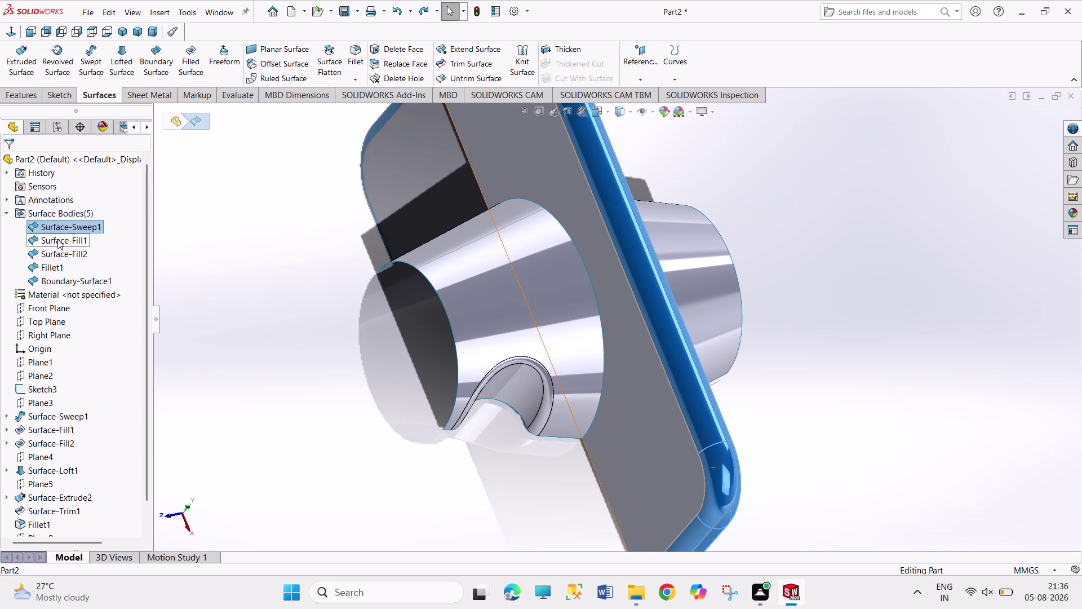
click(55, 251)
click(54, 268)
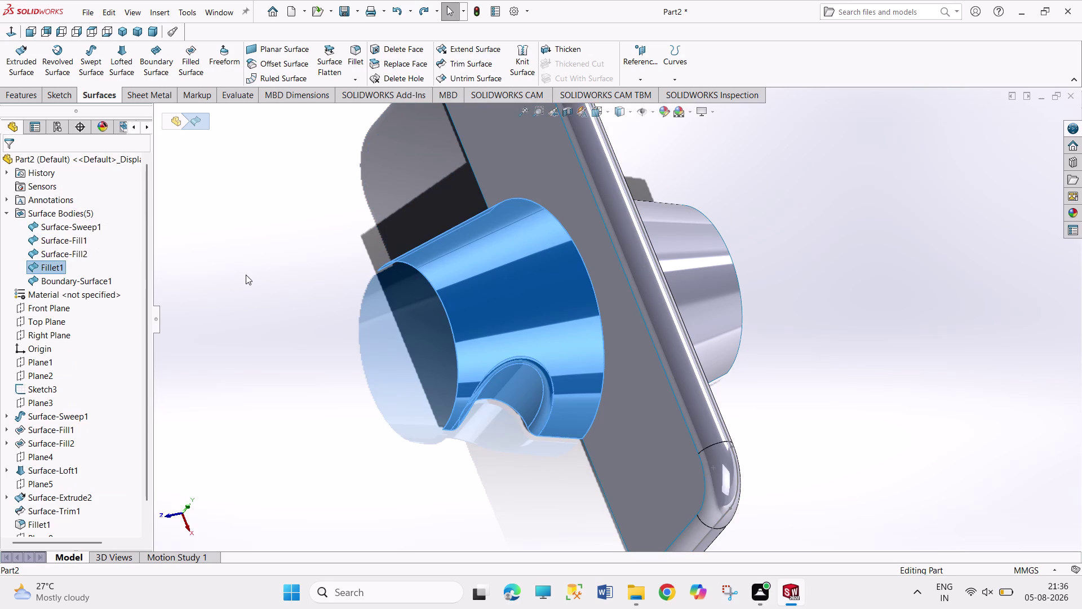
click(102, 282)
click(250, 334)
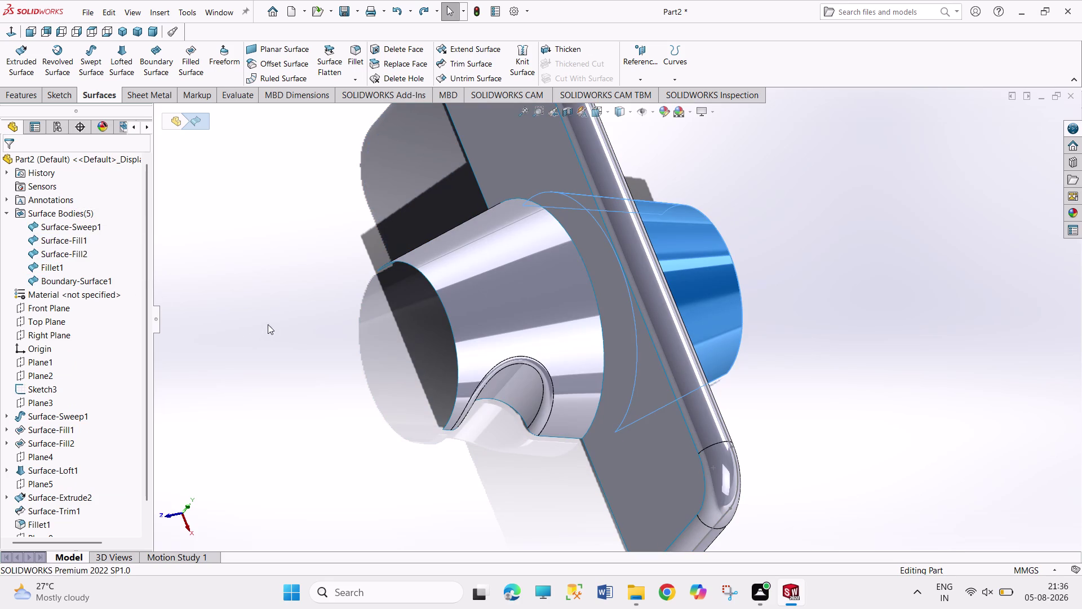
click(519, 59)
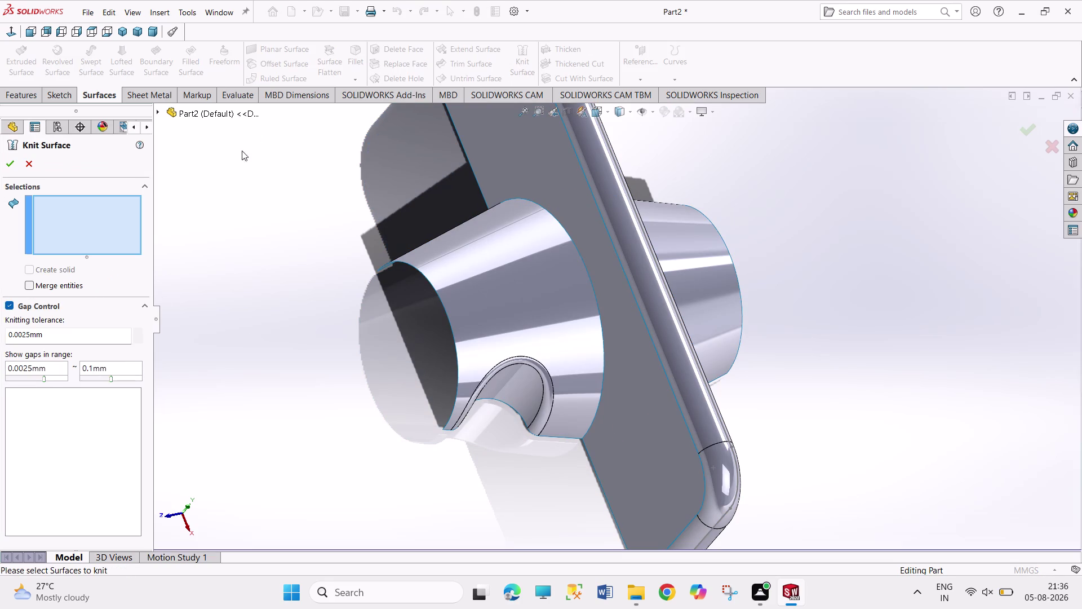
Add Surface-Sweep1, both fills, Fillet1 and Boundary-Surface1 to the knit and try it.
click(159, 111)
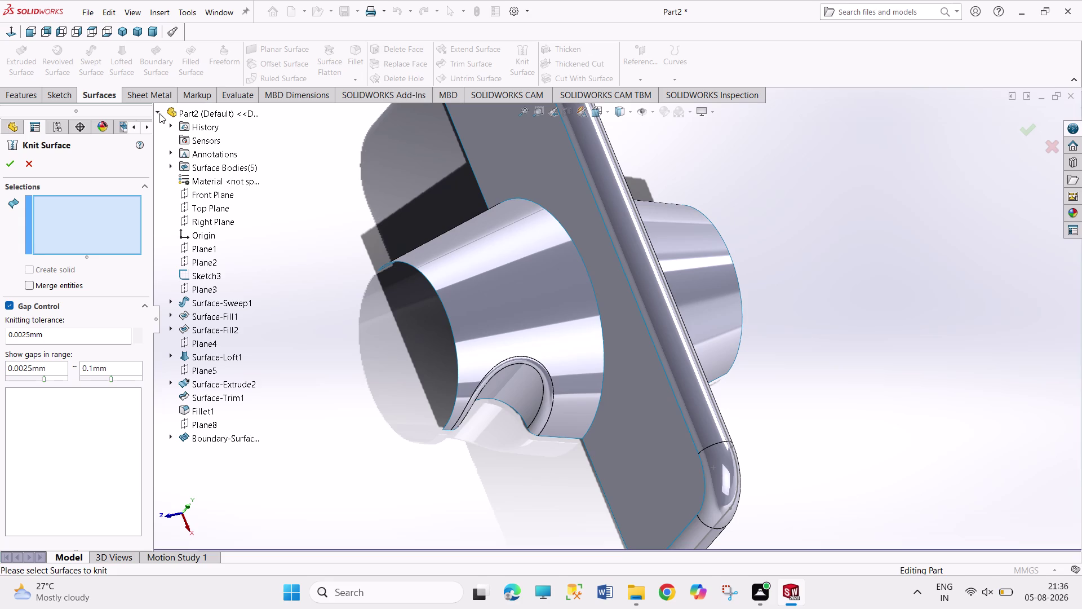
click(171, 166)
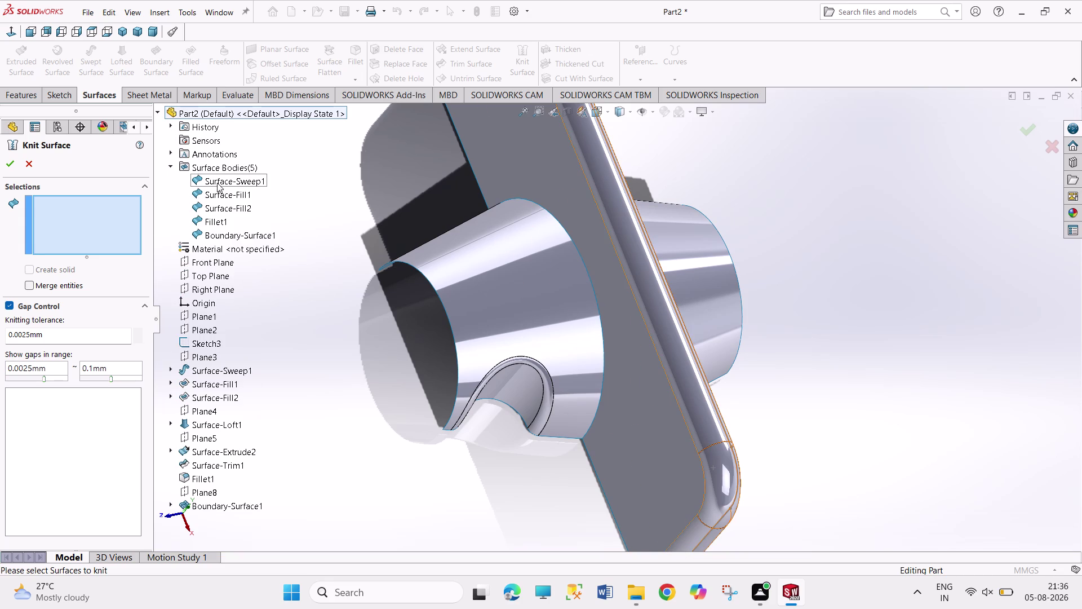
click(217, 182)
click(221, 192)
click(226, 204)
click(224, 217)
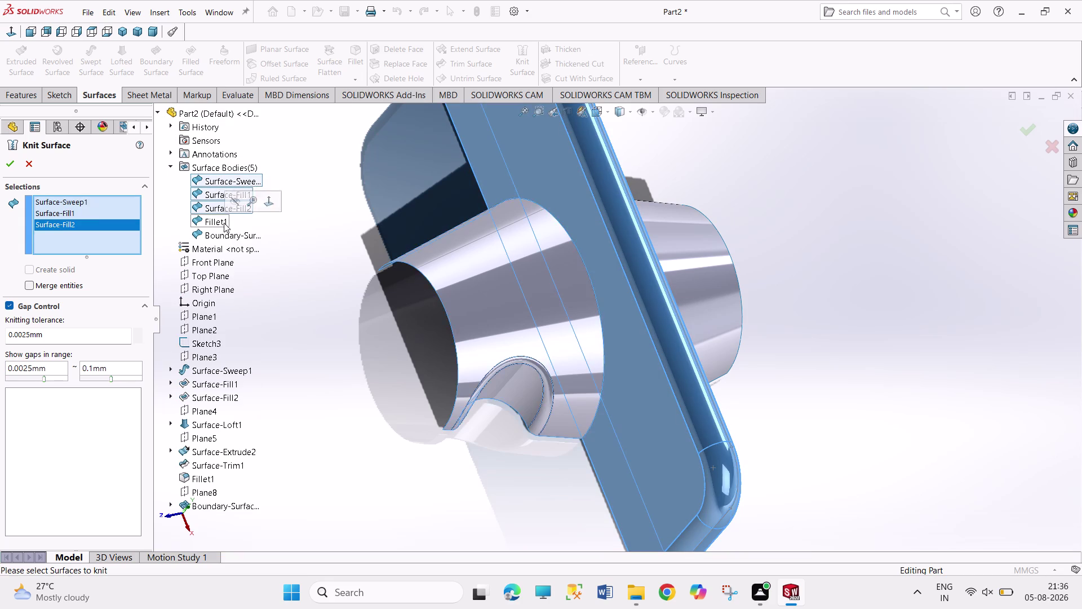
click(228, 235)
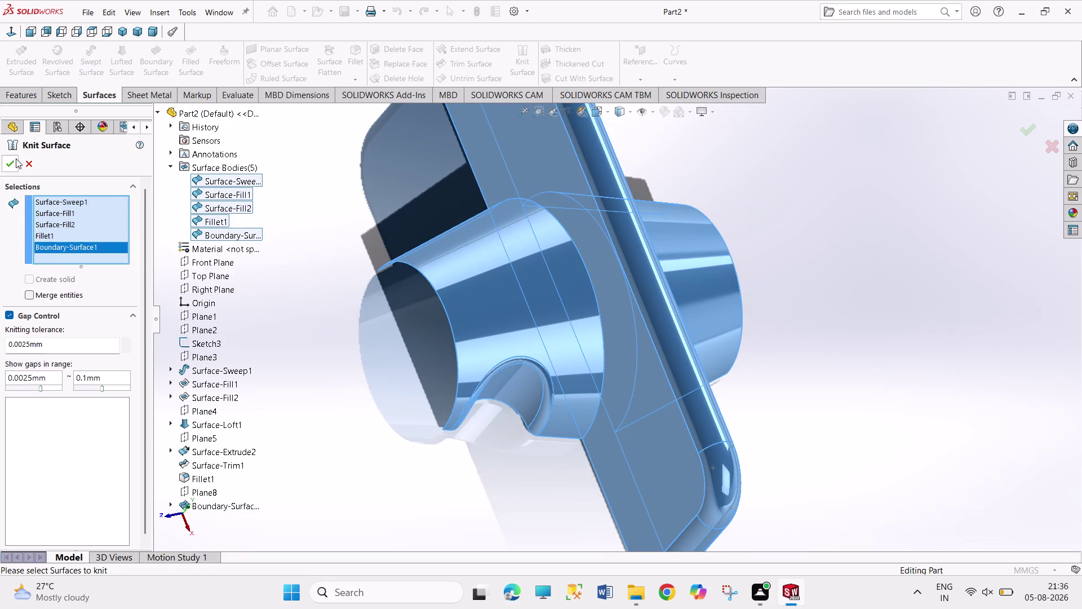
click(15, 161)
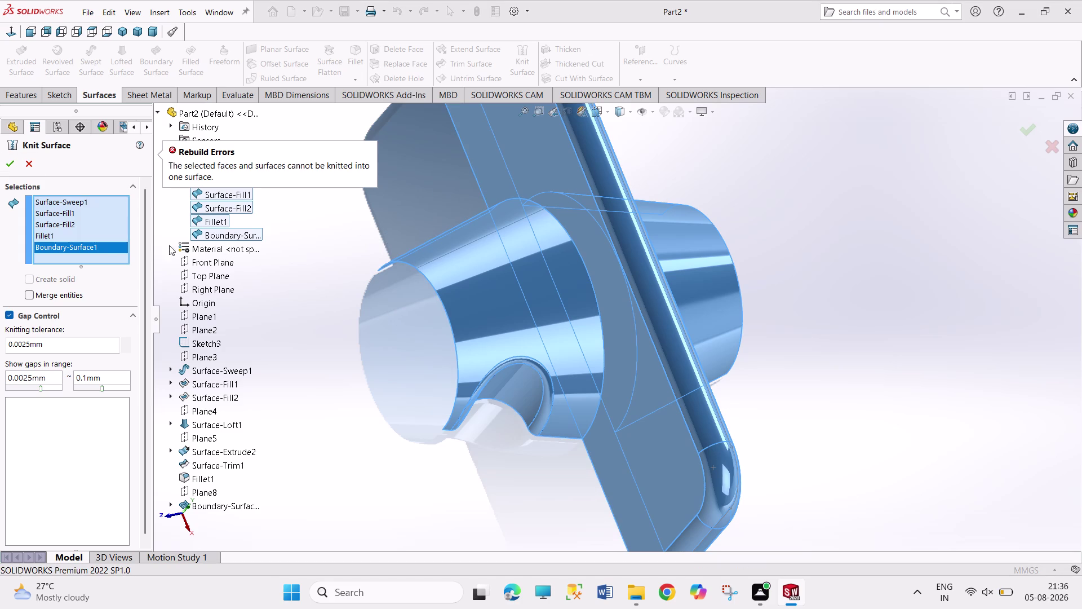
Clear the selections, re-add both fills, Fillet1 and Boundary-Surface1, and retry the knit.
right_click(97, 243)
click(116, 249)
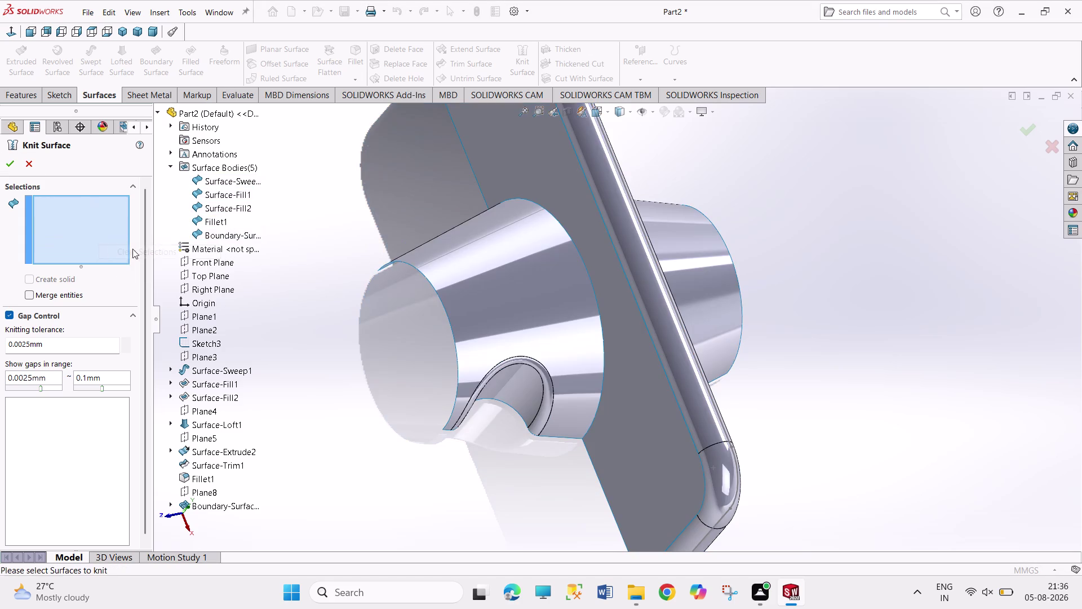
click(232, 185)
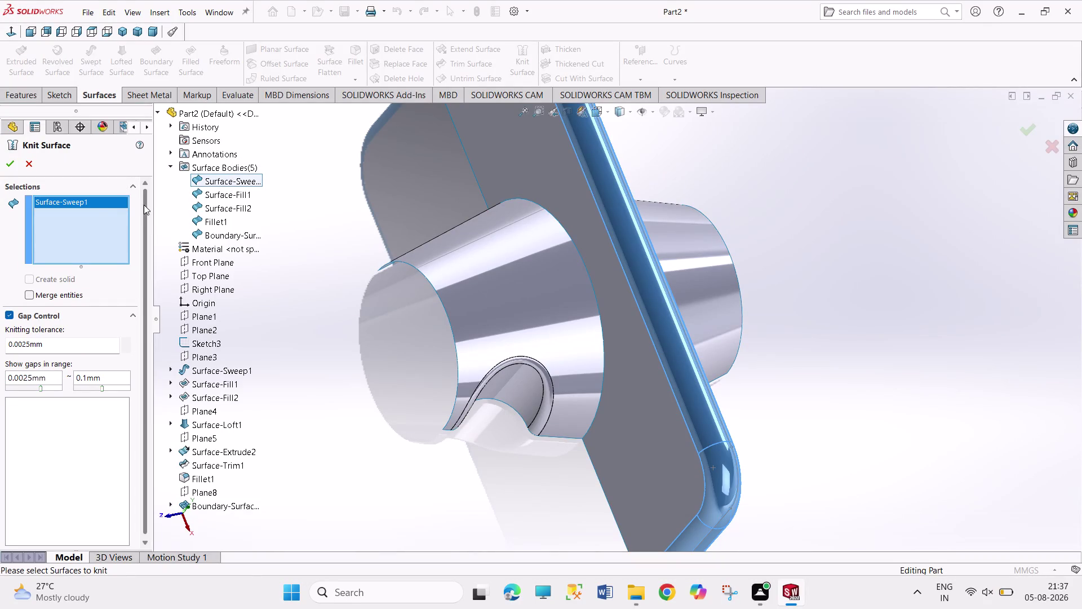
right_click(107, 204)
click(116, 213)
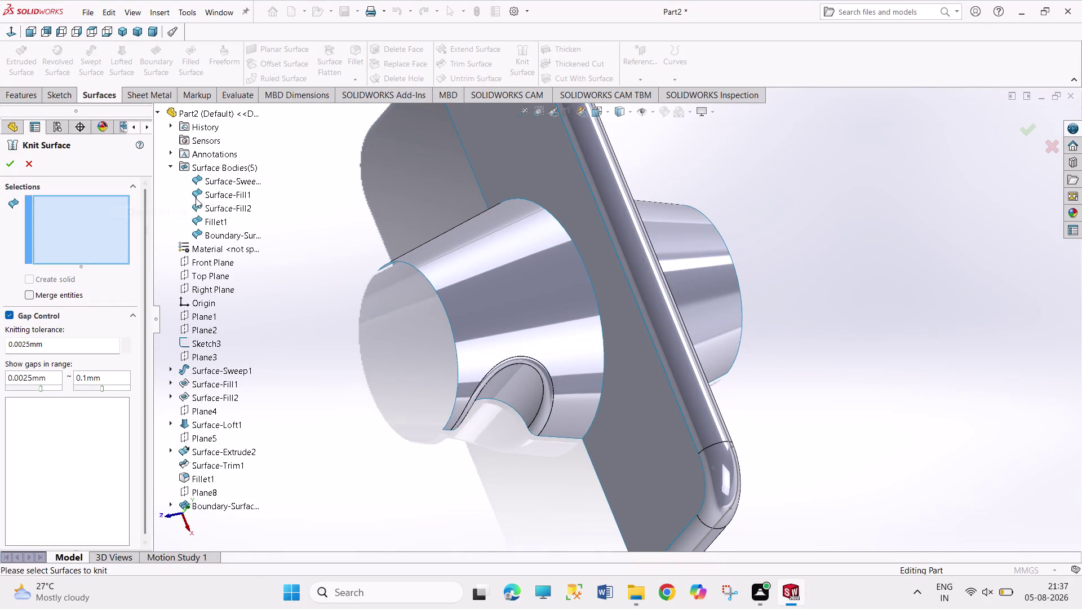
click(211, 197)
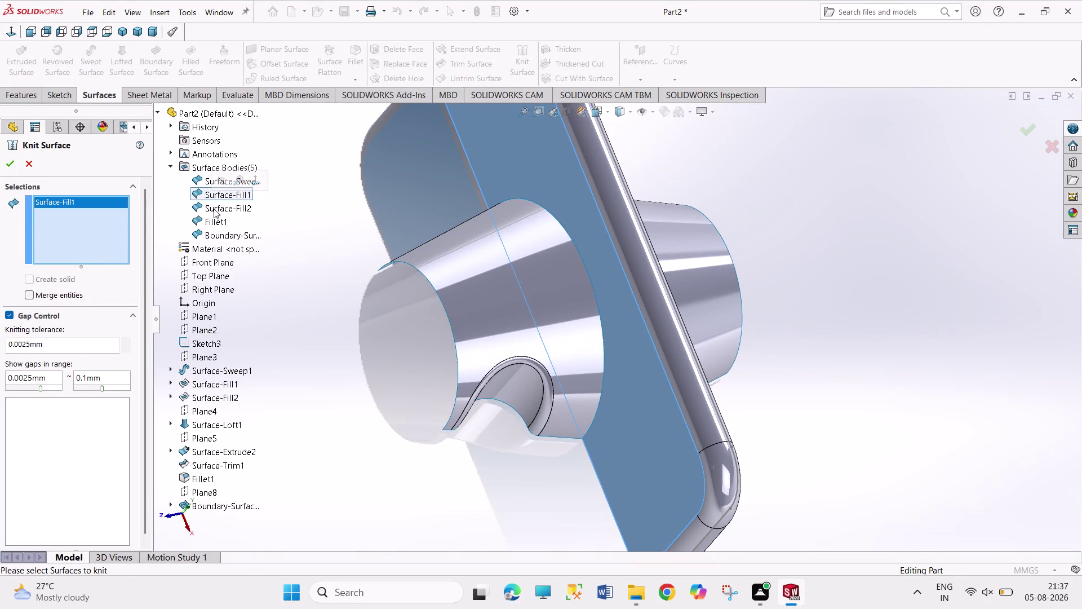
click(214, 208)
click(221, 222)
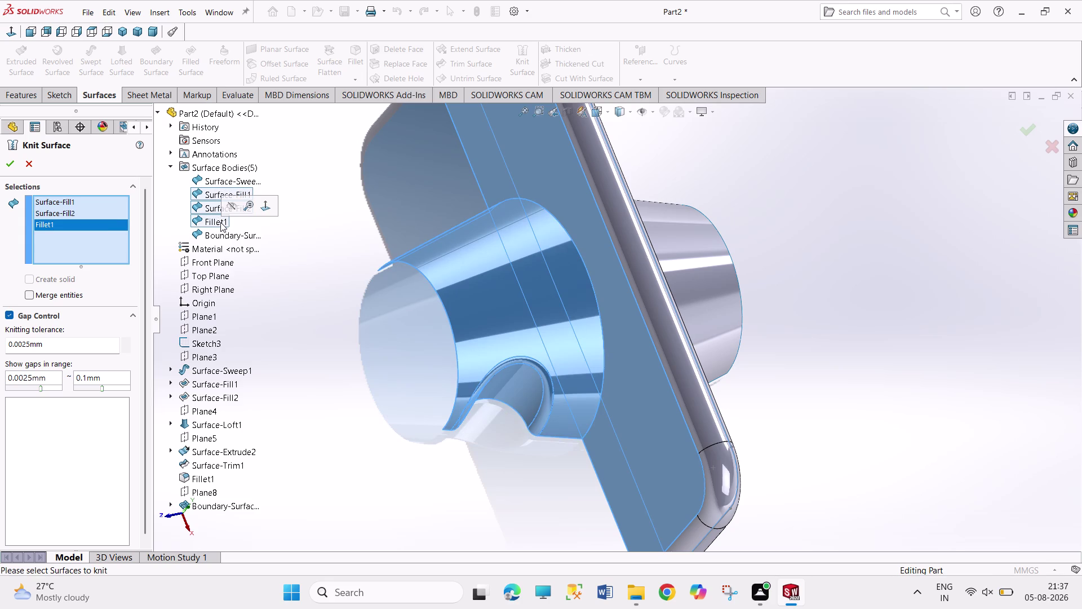
click(222, 236)
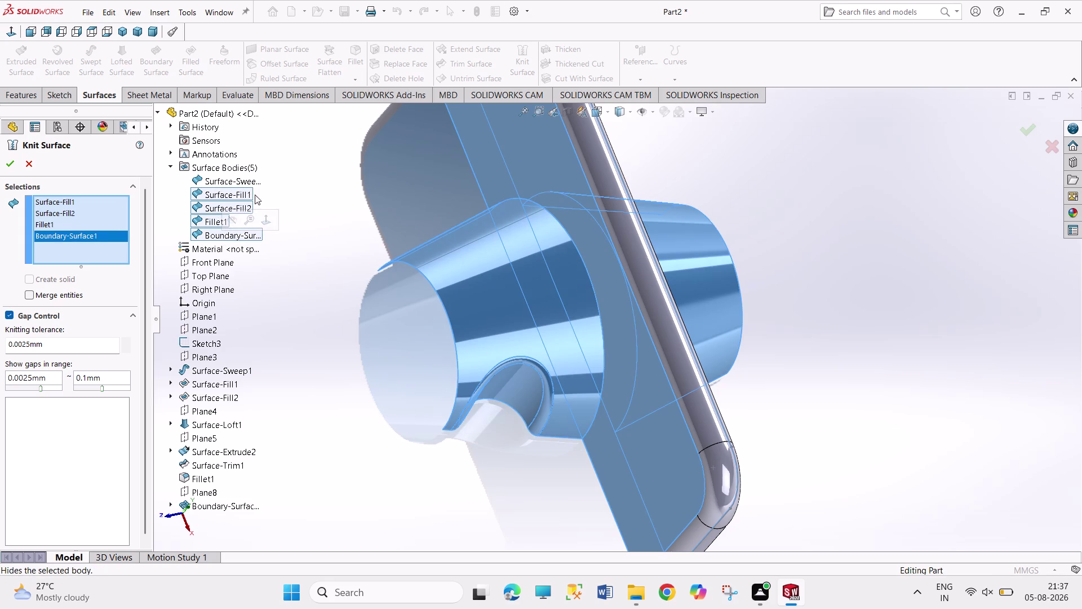
middle_drag(411, 194, 359, 196)
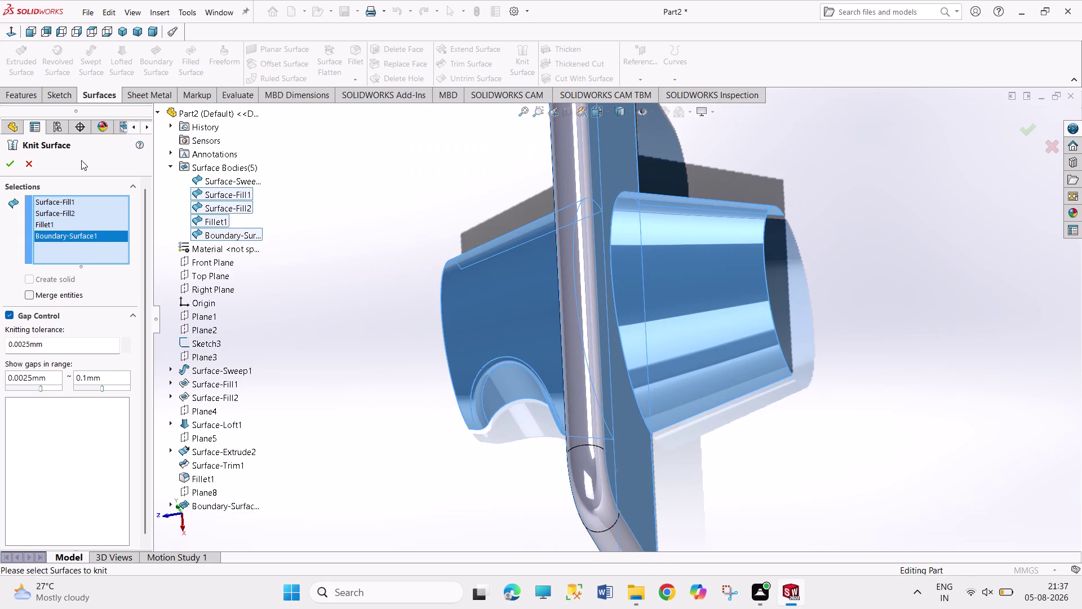
click(5, 166)
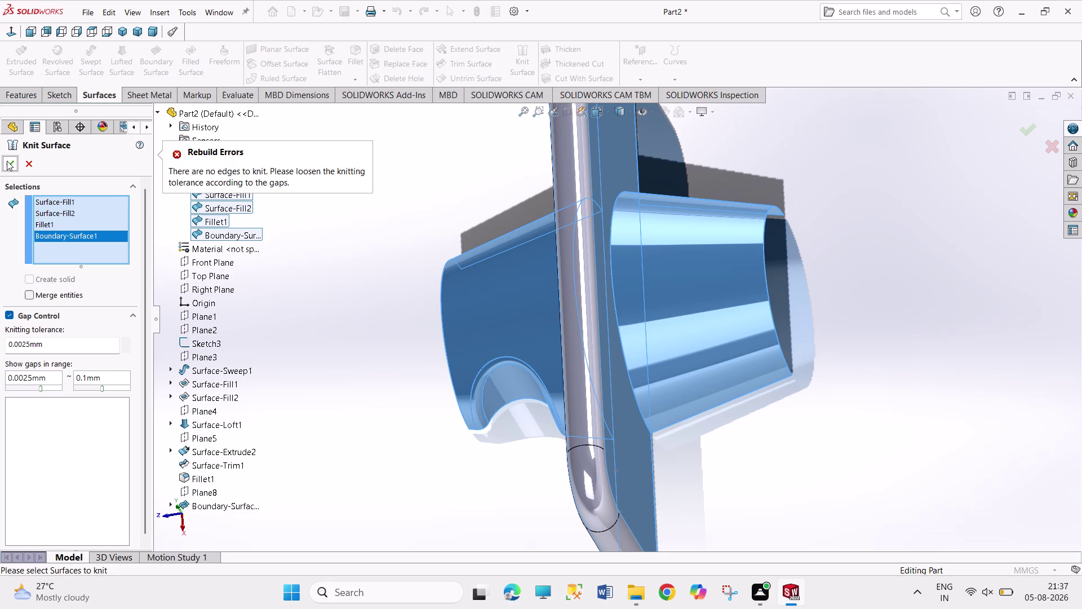
Dismiss the knit error, enable Merge entities, retry, then cancel the knit.
click(38, 164)
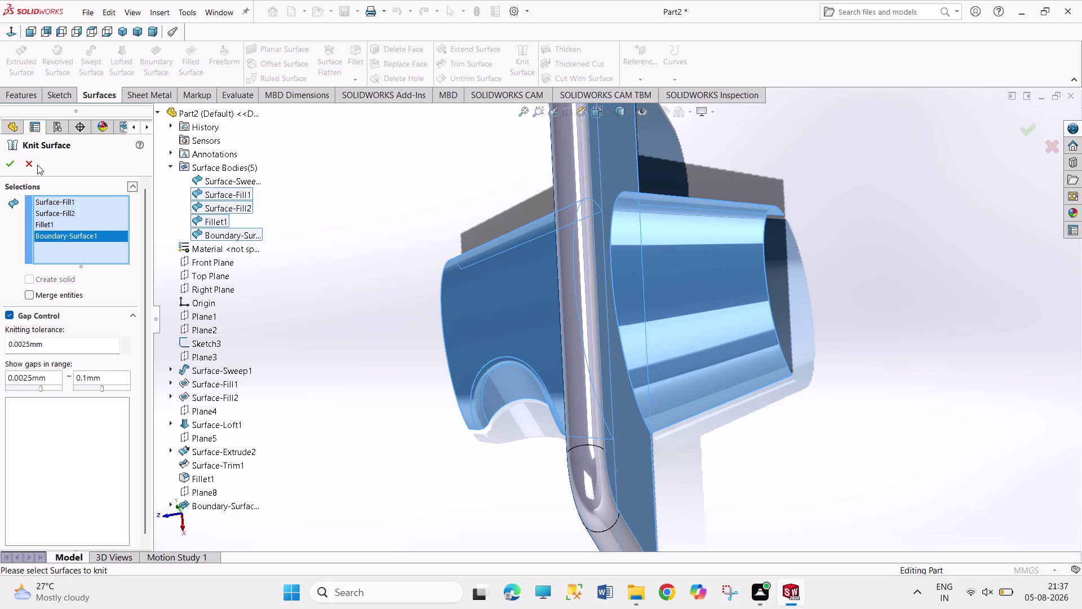
click(35, 174)
click(50, 294)
click(15, 166)
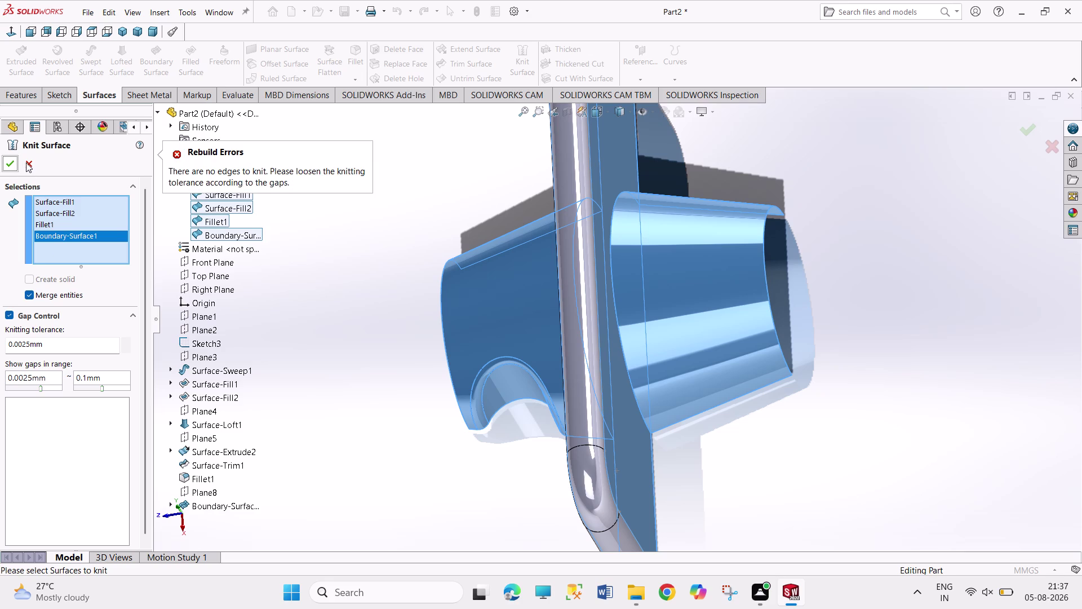
click(27, 162)
Return the model to Isometric view and zoom in.
click(122, 33)
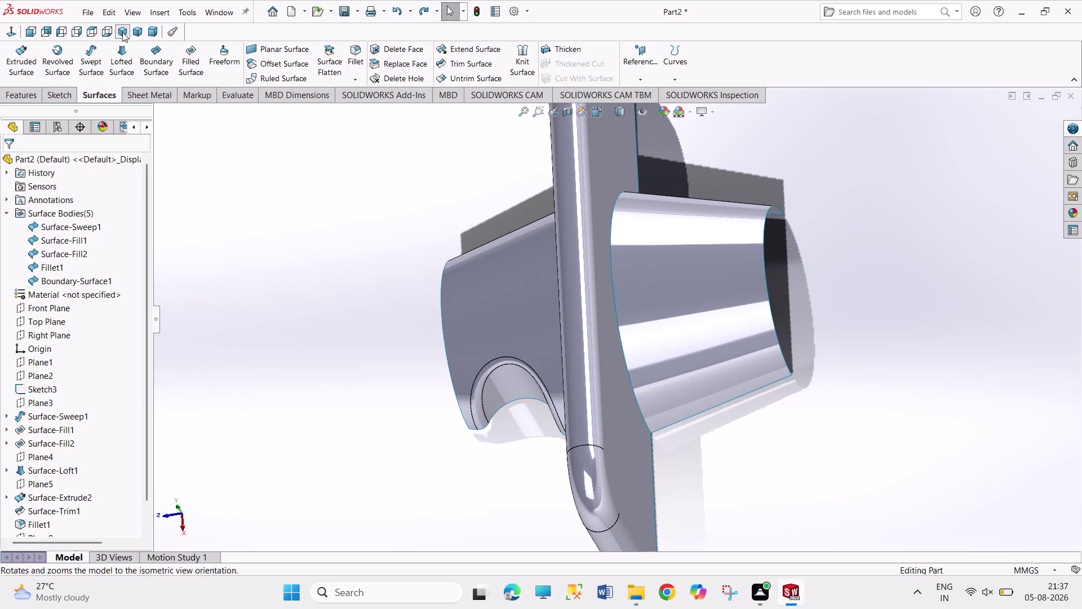
scroll(up, 3)
scroll(up, 3)
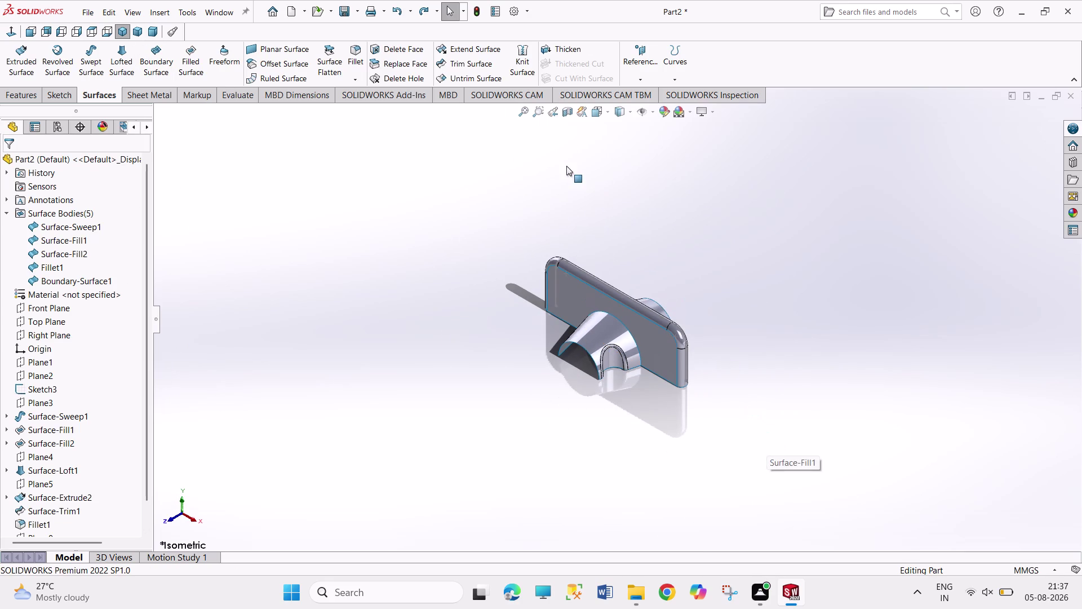
Try filleting a surface edge, then cancel after the laminar-edge warning.
click(355, 61)
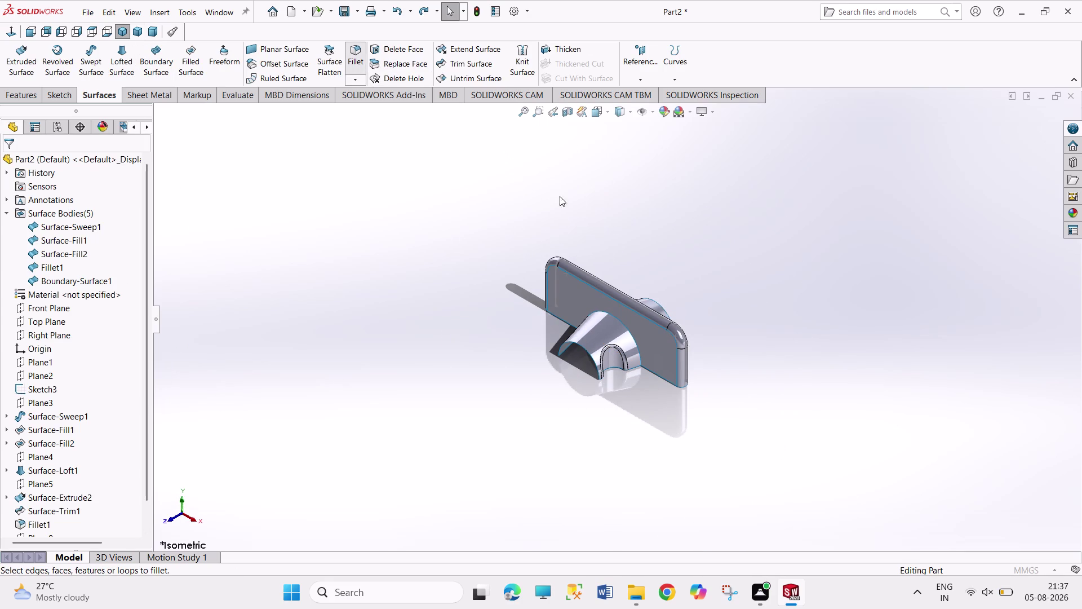
scroll(down, 3)
scroll(down, 3)
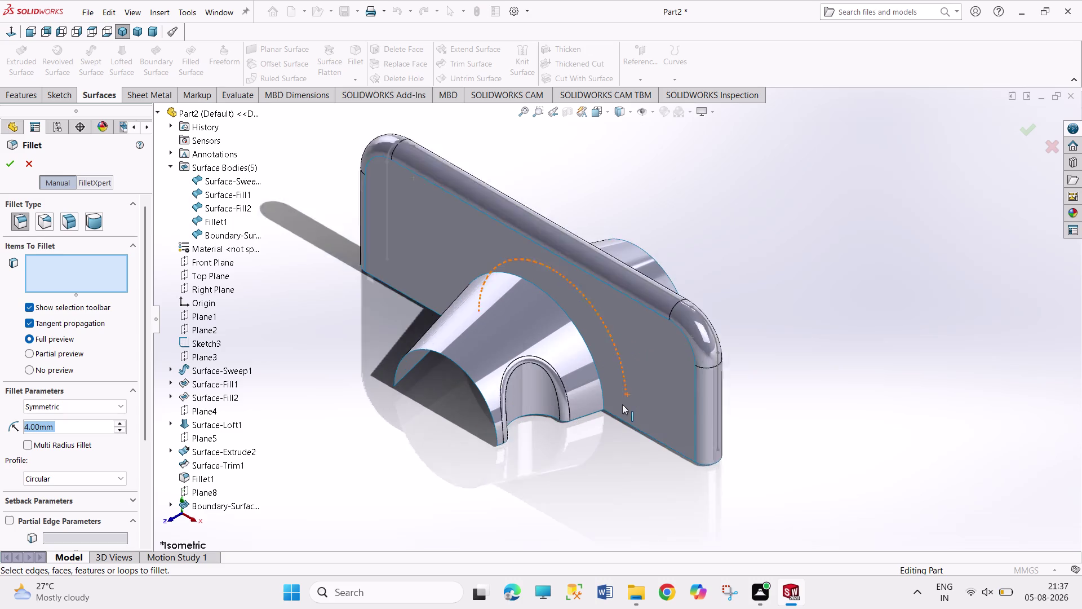
scroll(down, 3)
click(583, 337)
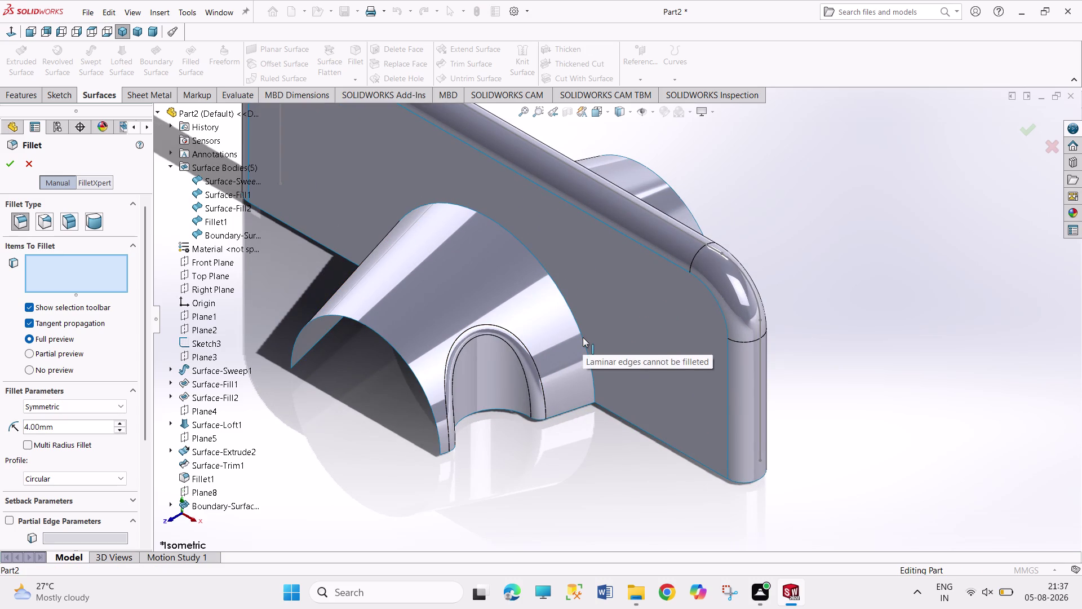
scroll(up, 3)
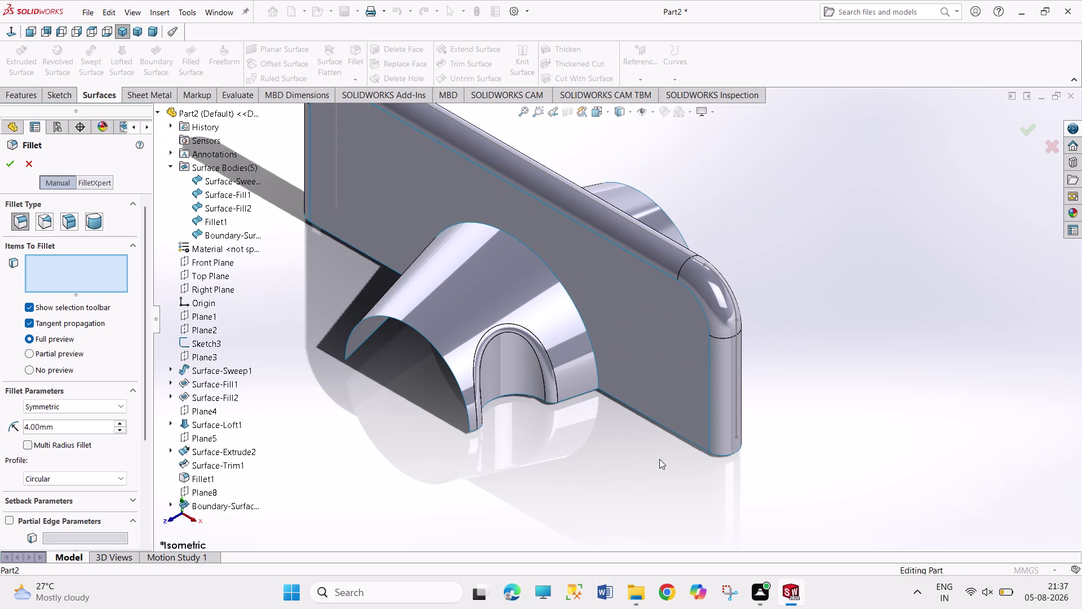
click(28, 164)
scroll(up, 3)
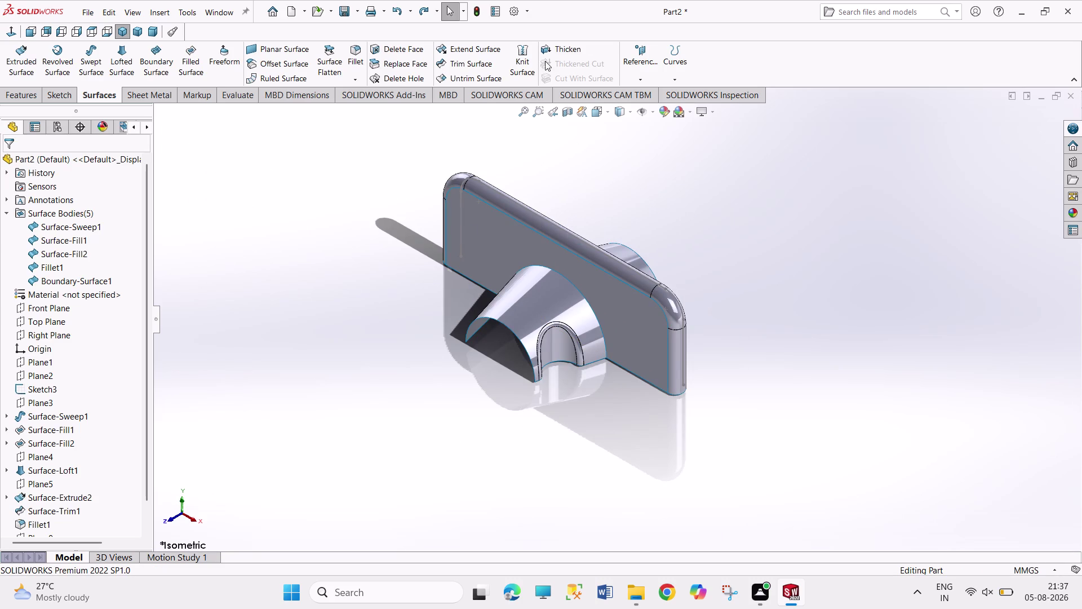
click(446, 62)
Select all surface bodies, mark the inner Surface-Fill1-Trim0 piece for removal, and confirm the trim.
drag(378, 123, 387, 199)
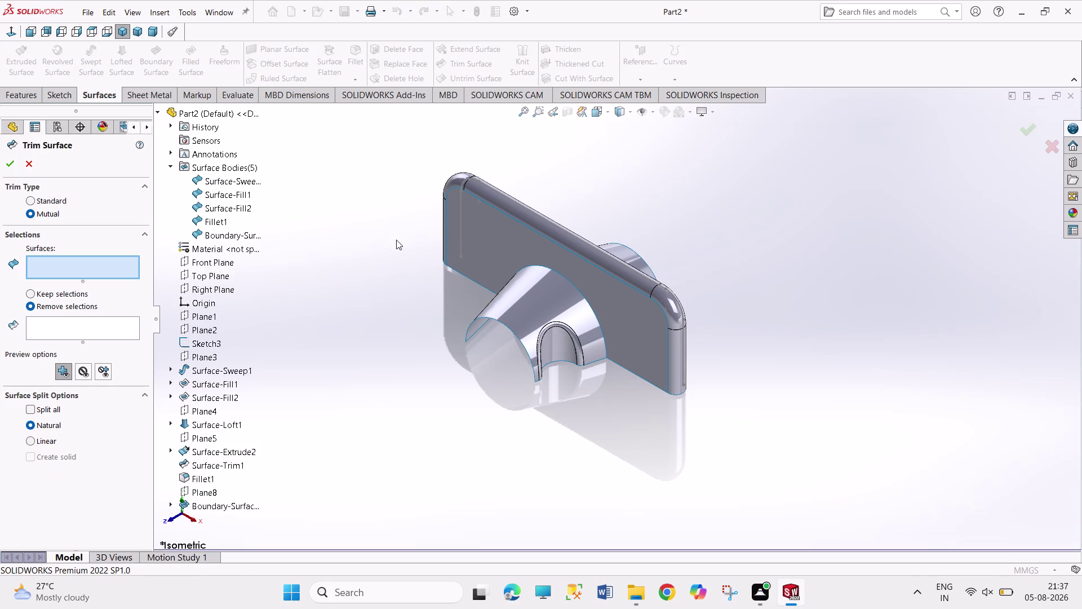
drag(387, 198, 731, 460)
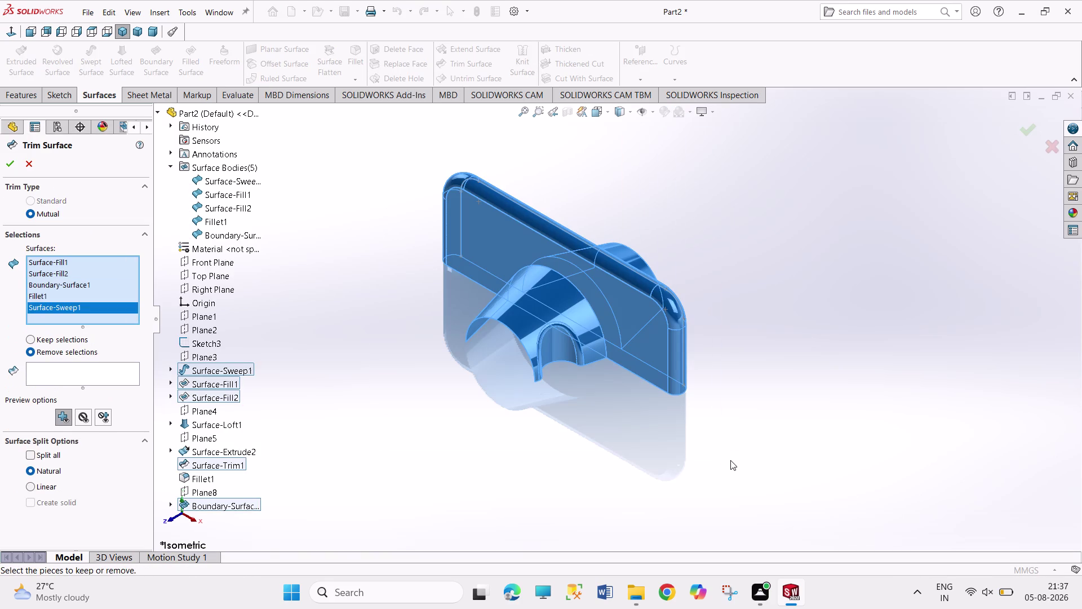
click(100, 370)
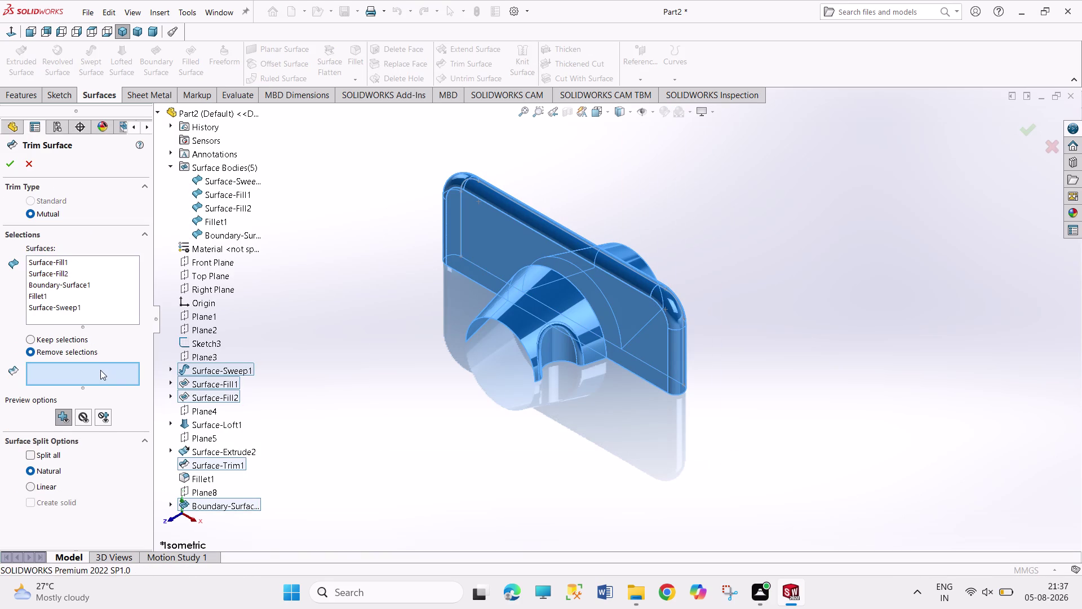
middle_drag(361, 415, 302, 329)
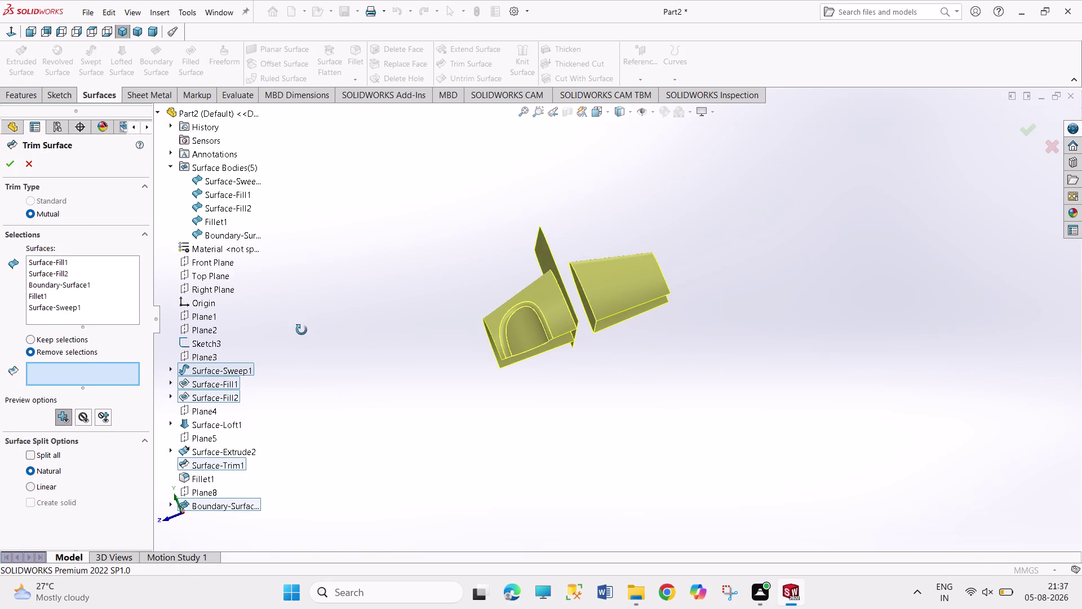
middle_drag(302, 330, 316, 383)
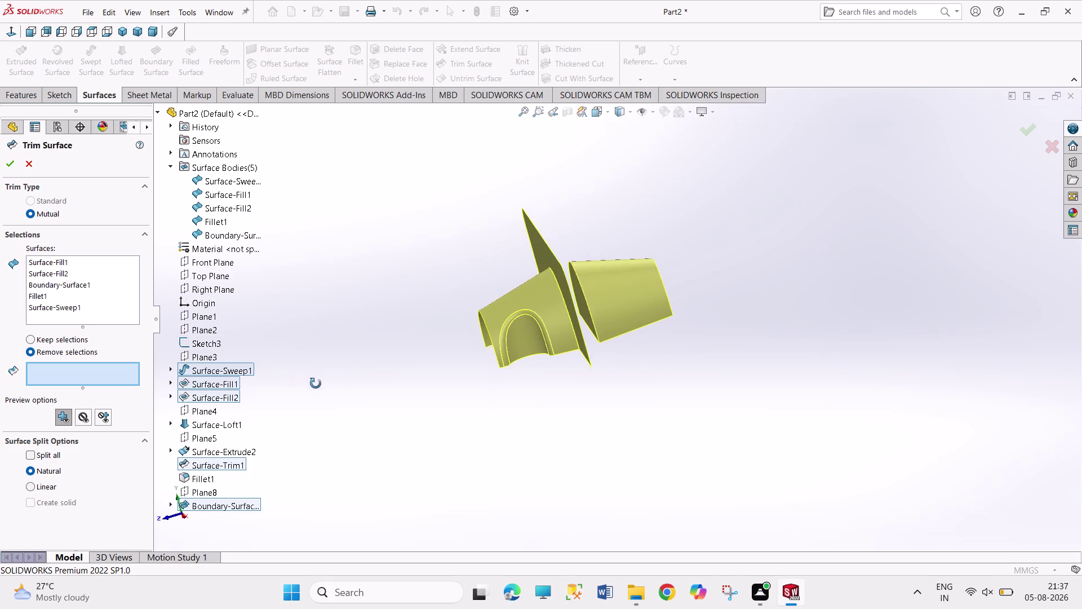
middle_drag(316, 383, 361, 285)
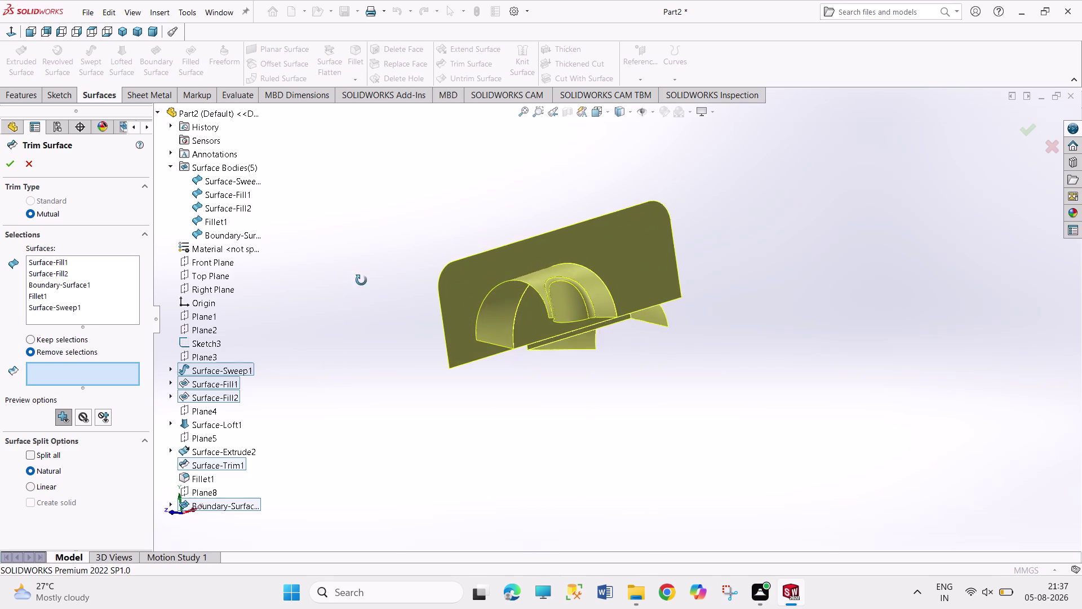
middle_drag(361, 284, 363, 259)
click(528, 329)
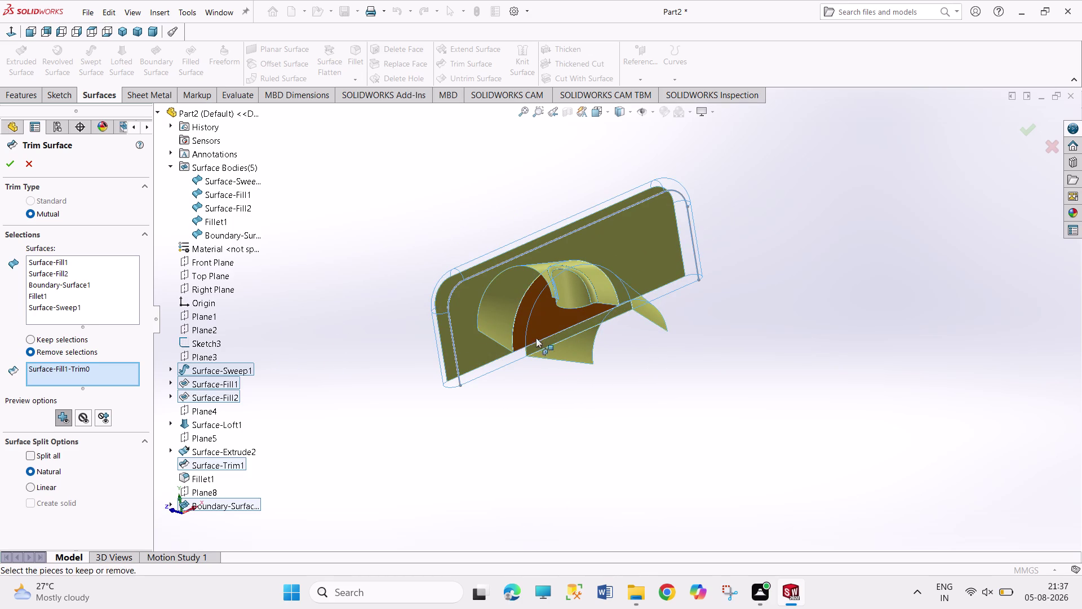
middle_drag(569, 380, 514, 416)
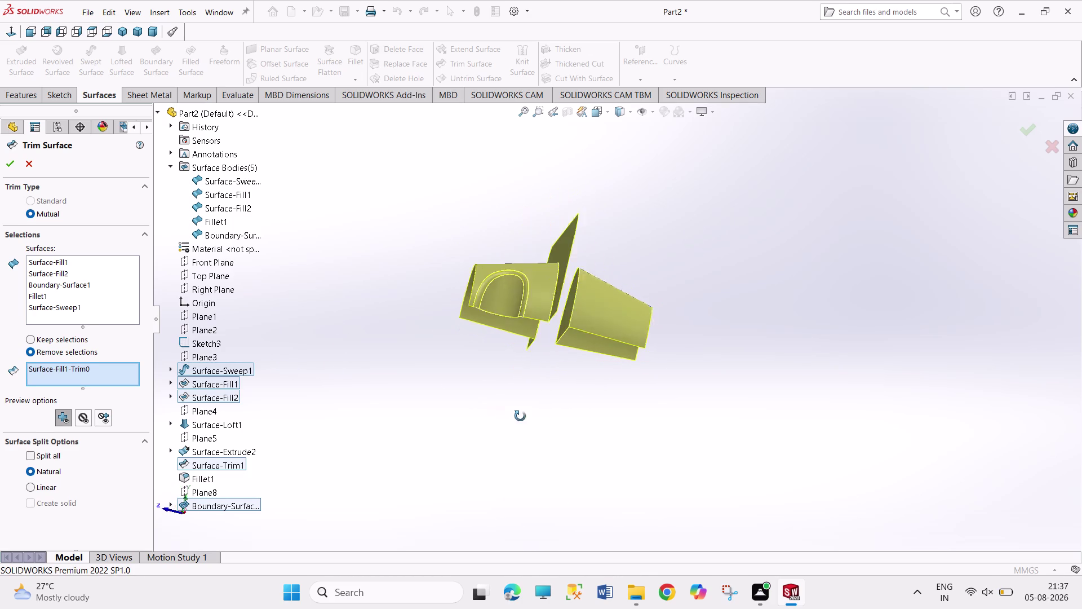
middle_drag(514, 416, 515, 378)
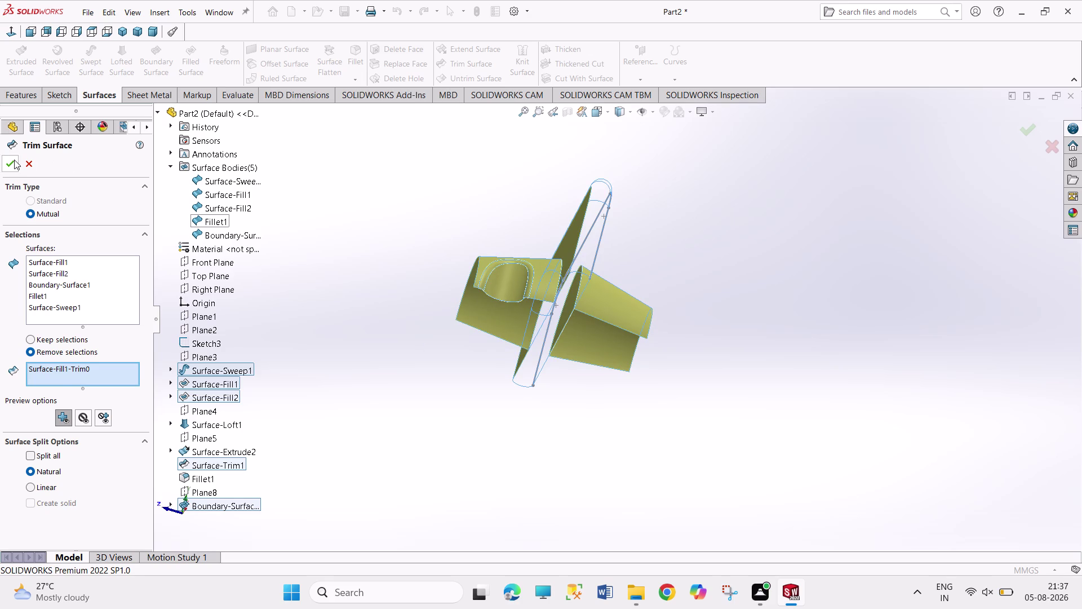
click(14, 160)
middle_drag(349, 186, 323, 211)
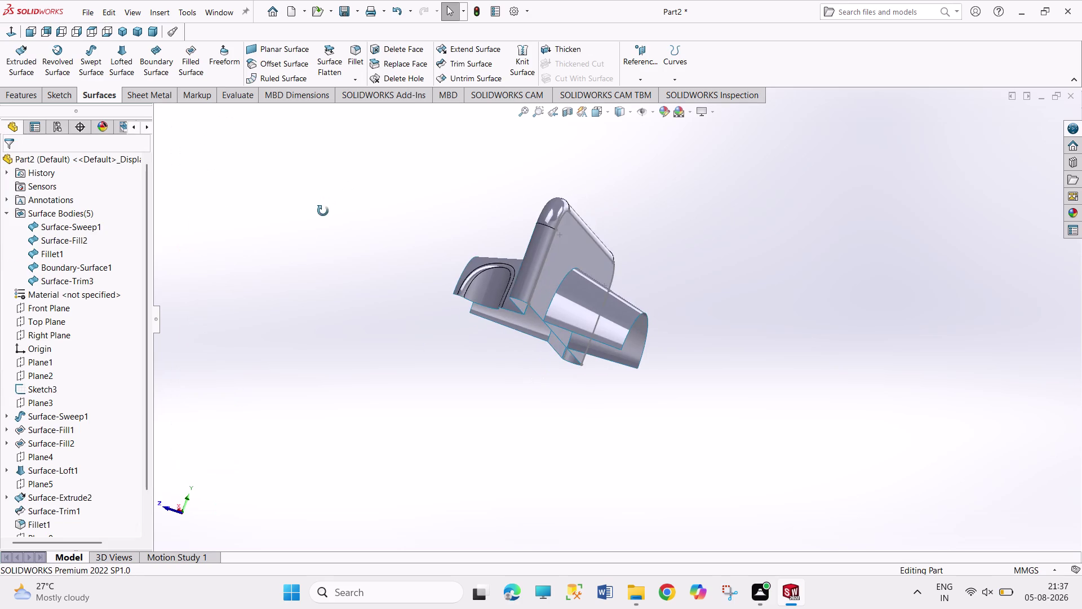
middle_drag(323, 211, 298, 233)
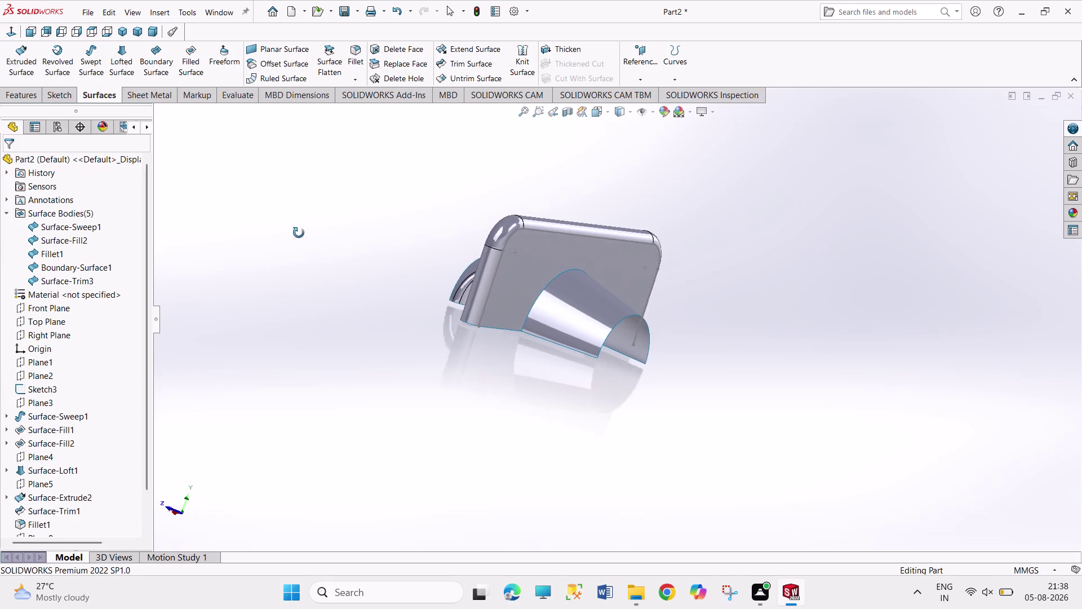
middle_drag(299, 233, 290, 229)
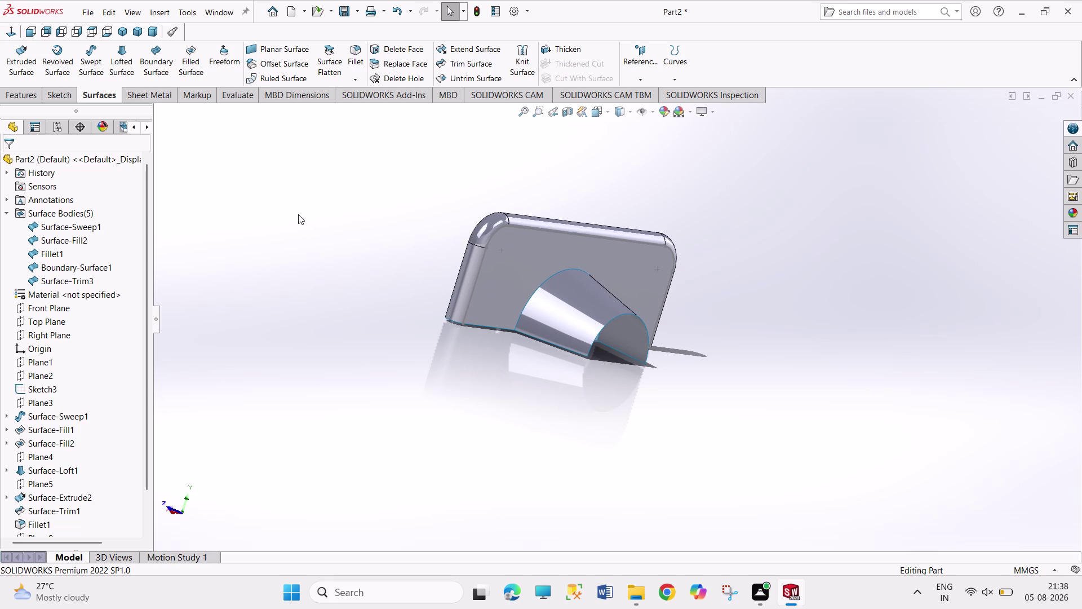
click(54, 266)
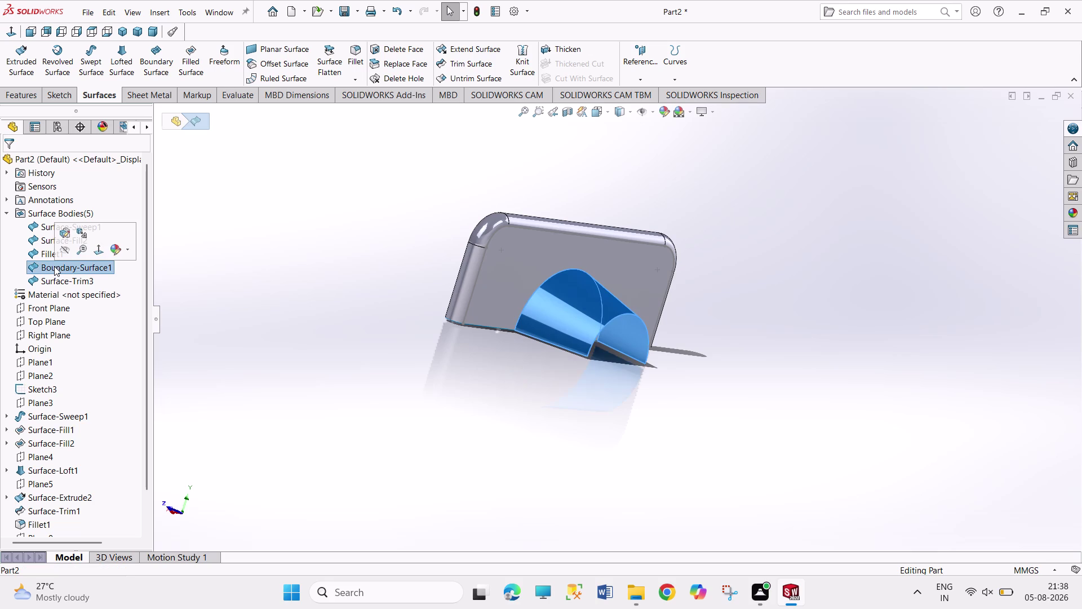
click(42, 253)
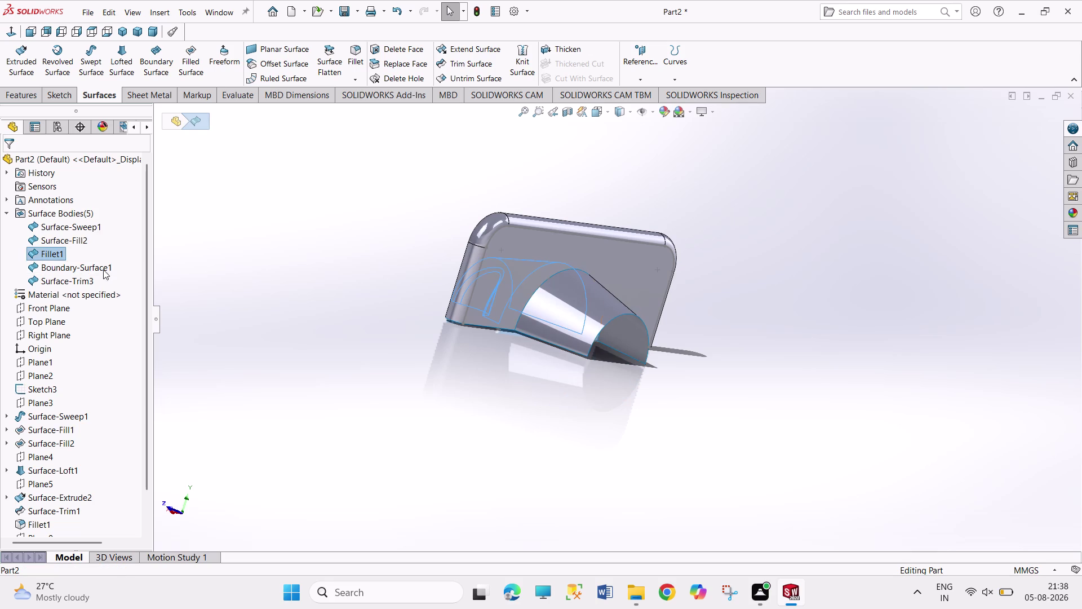
click(6, 214)
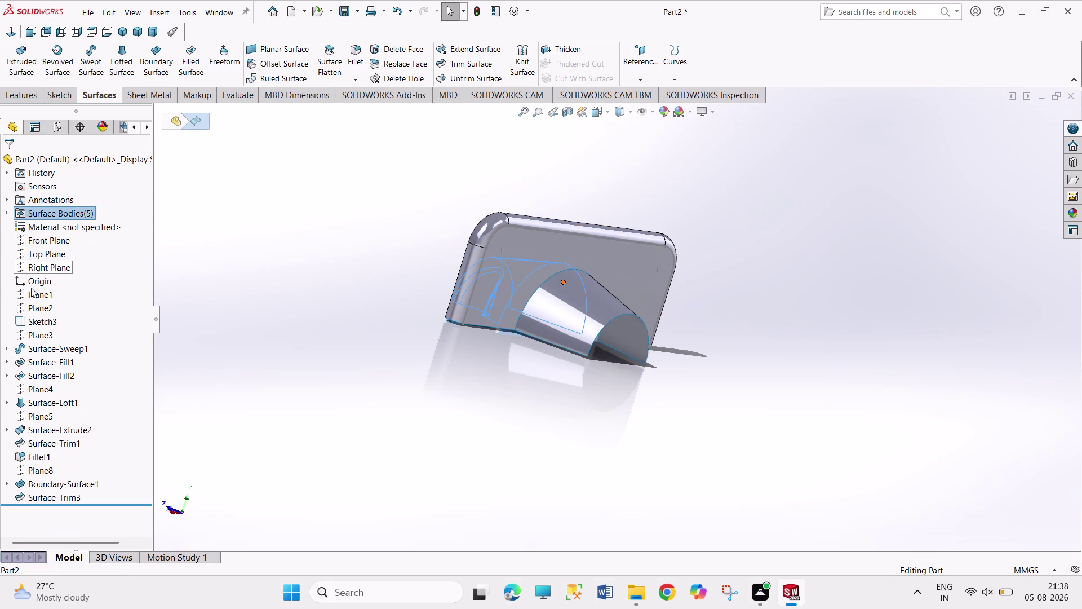
click(43, 322)
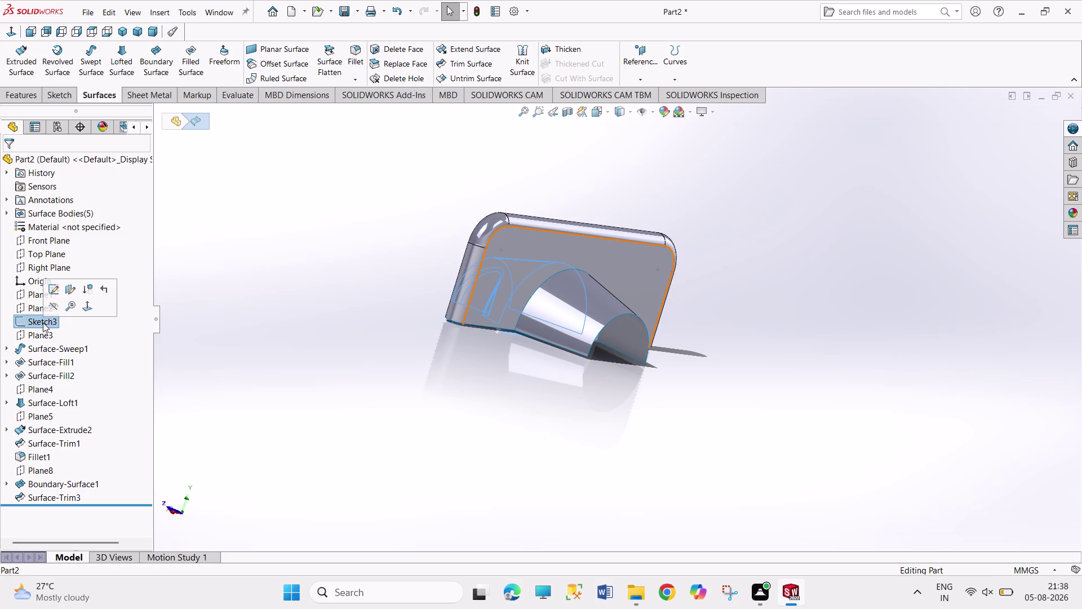
click(45, 351)
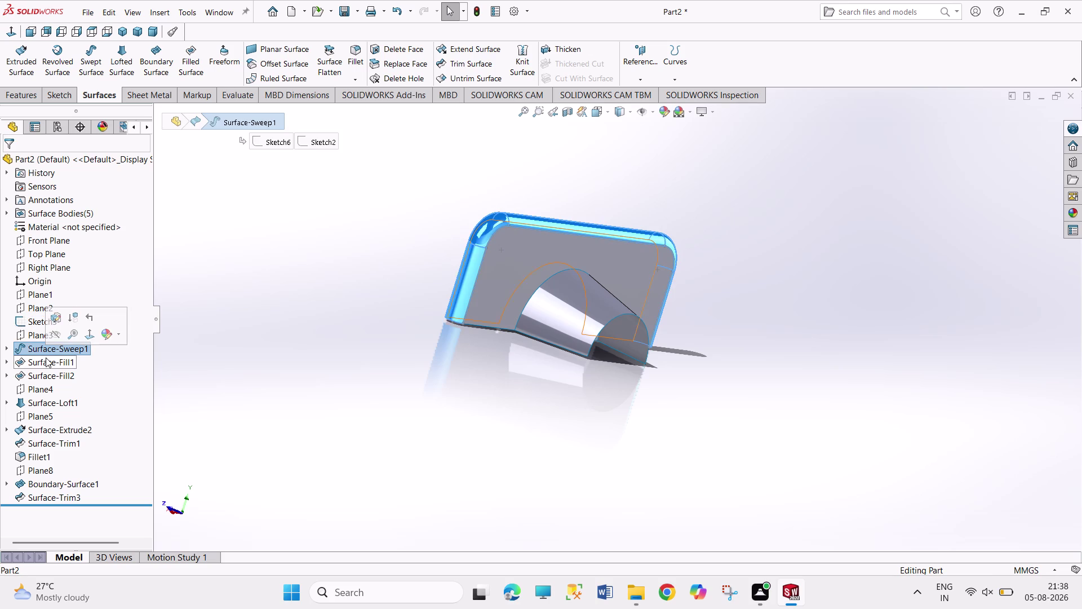
click(46, 357)
click(54, 373)
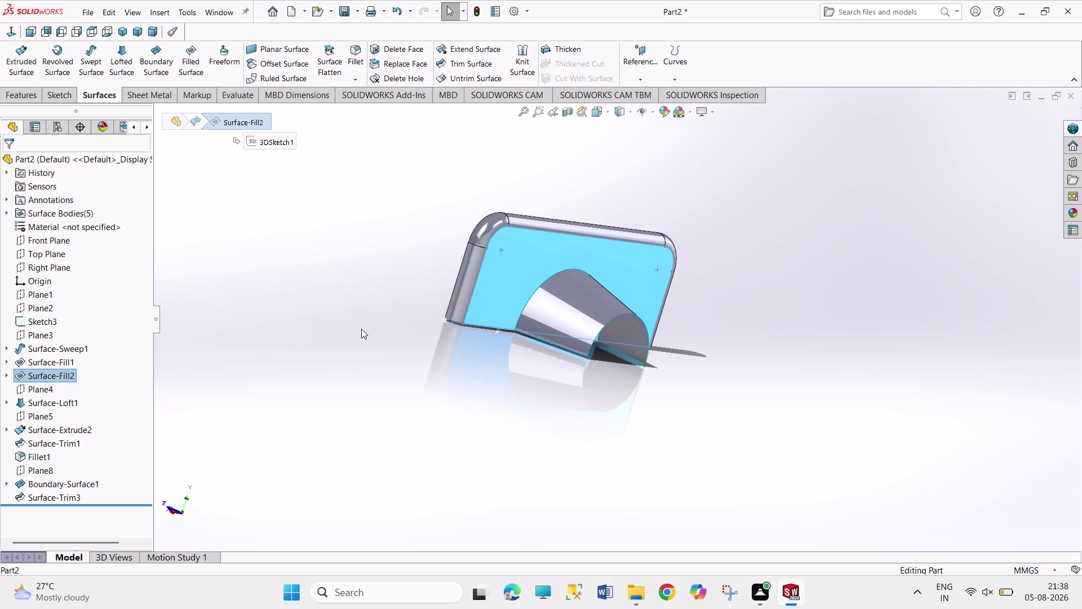
middle_drag(361, 329, 378, 373)
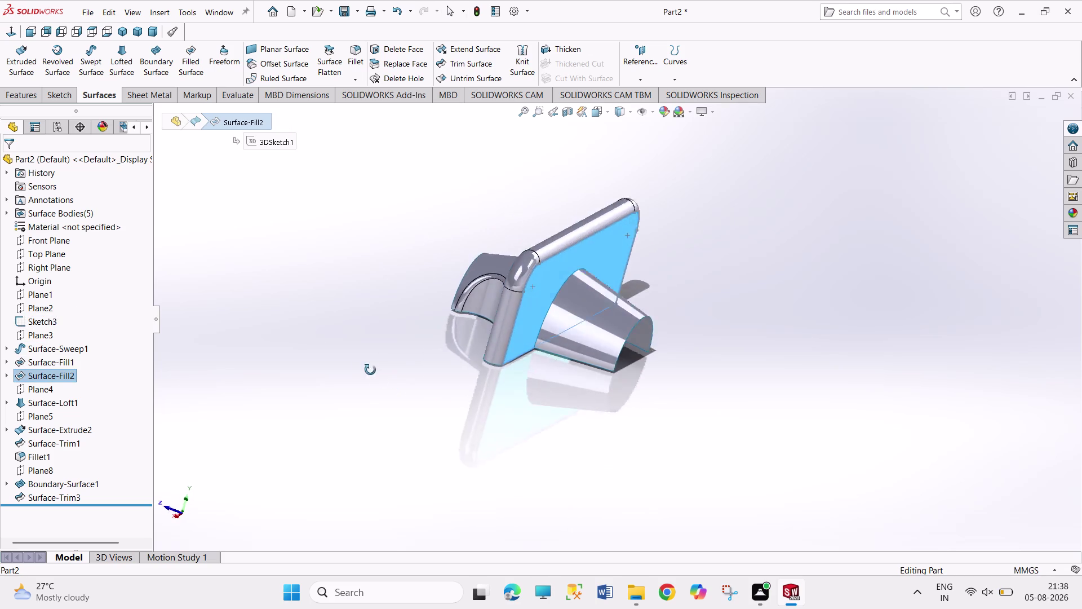
middle_drag(378, 374, 317, 300)
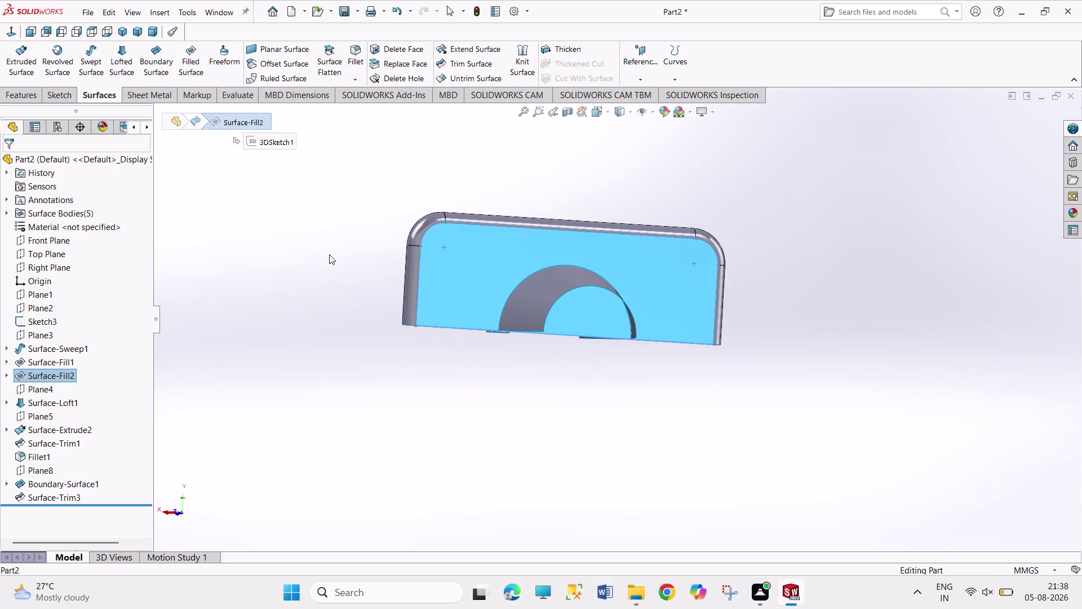
scroll(down, 3)
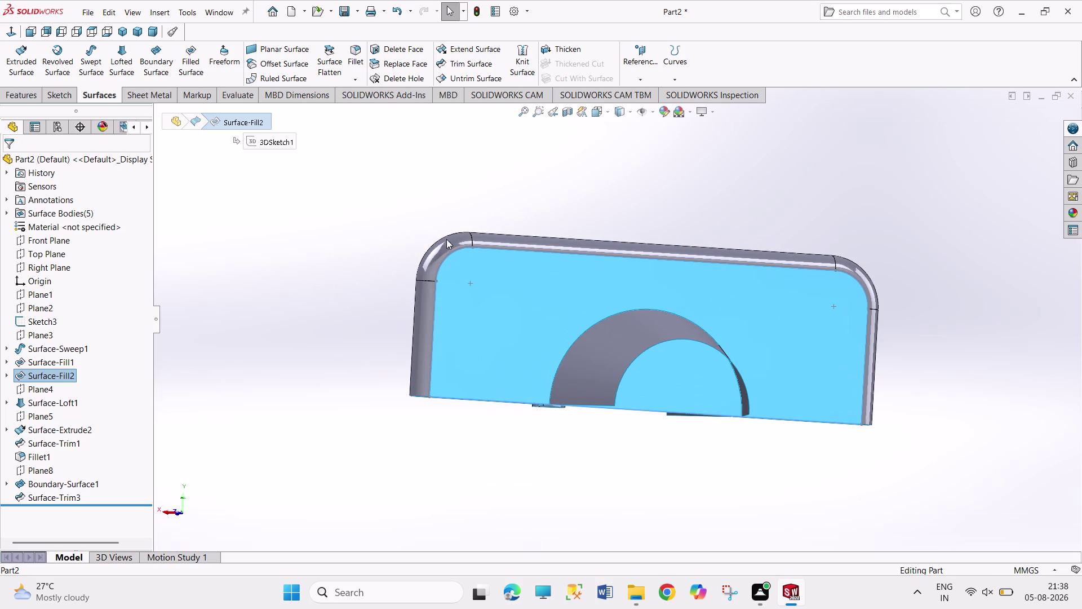
middle_drag(353, 306, 492, 387)
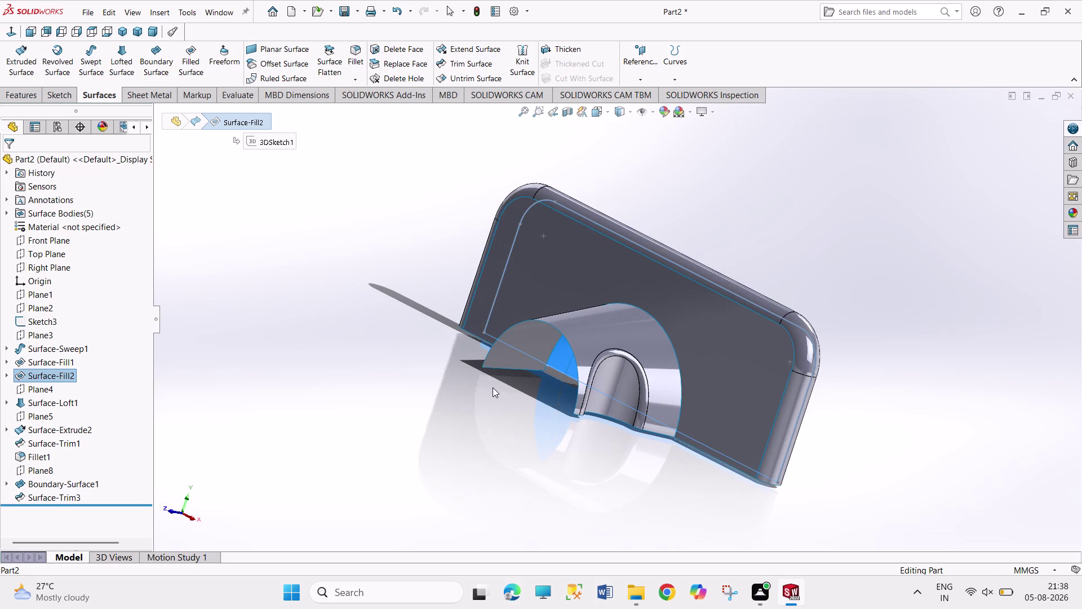
click(47, 361)
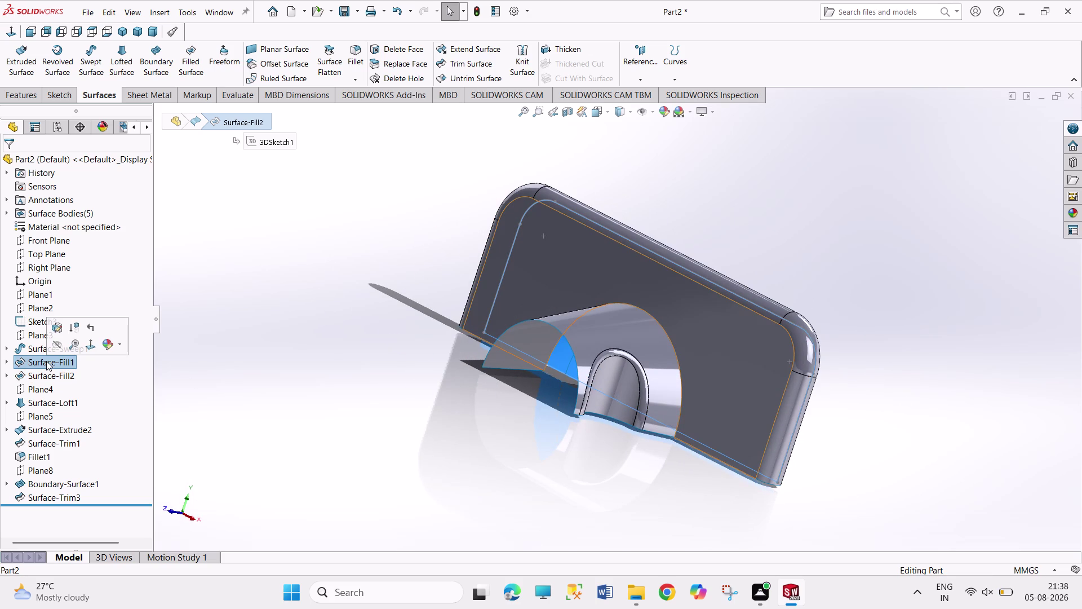
click(52, 374)
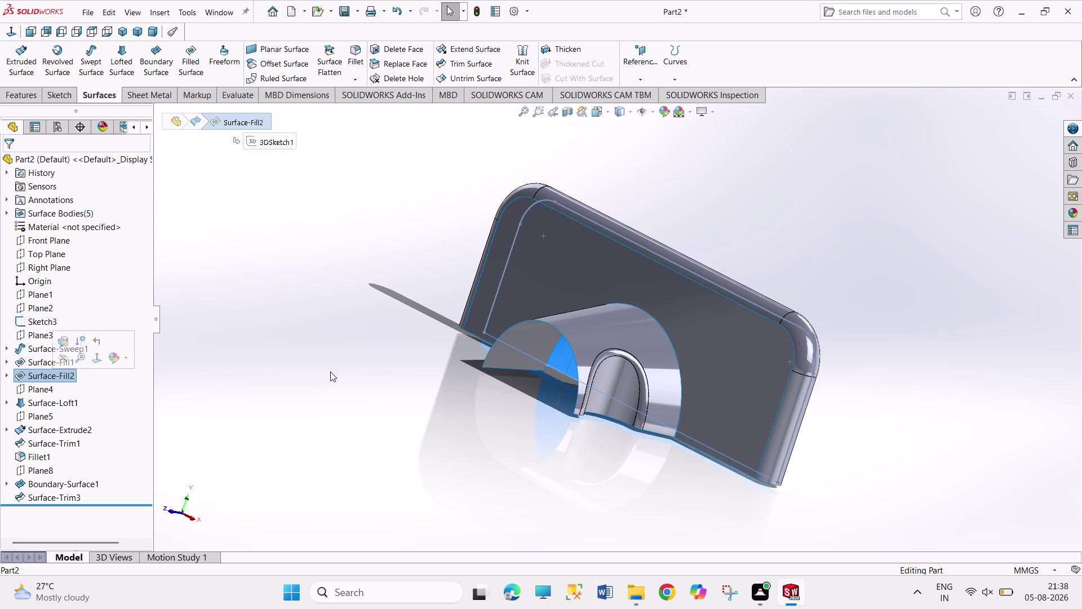
middle_drag(325, 368, 295, 218)
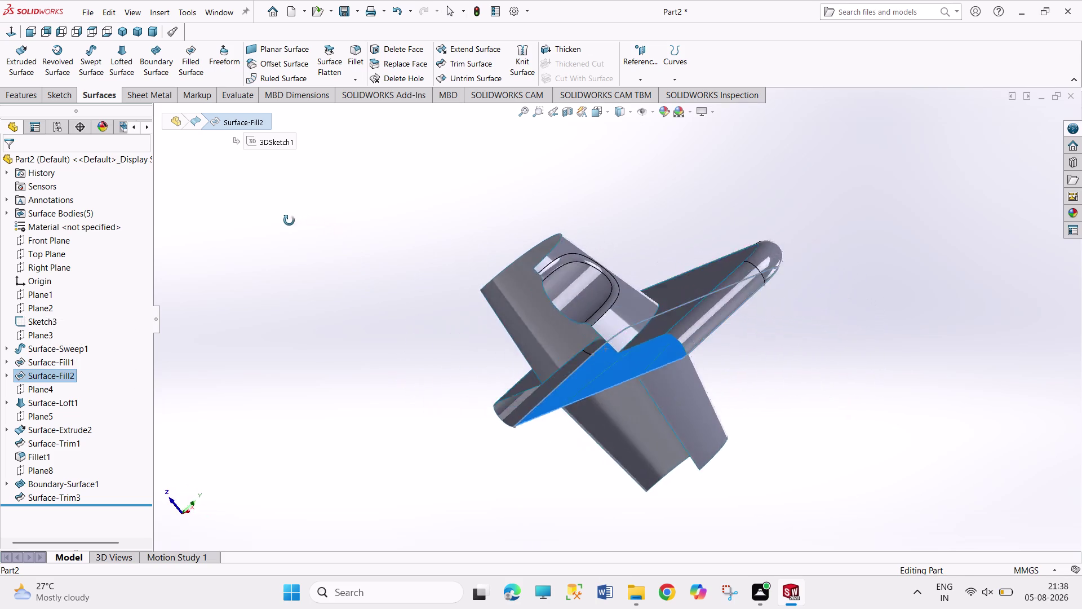
middle_drag(295, 218, 231, 251)
right_click(61, 374)
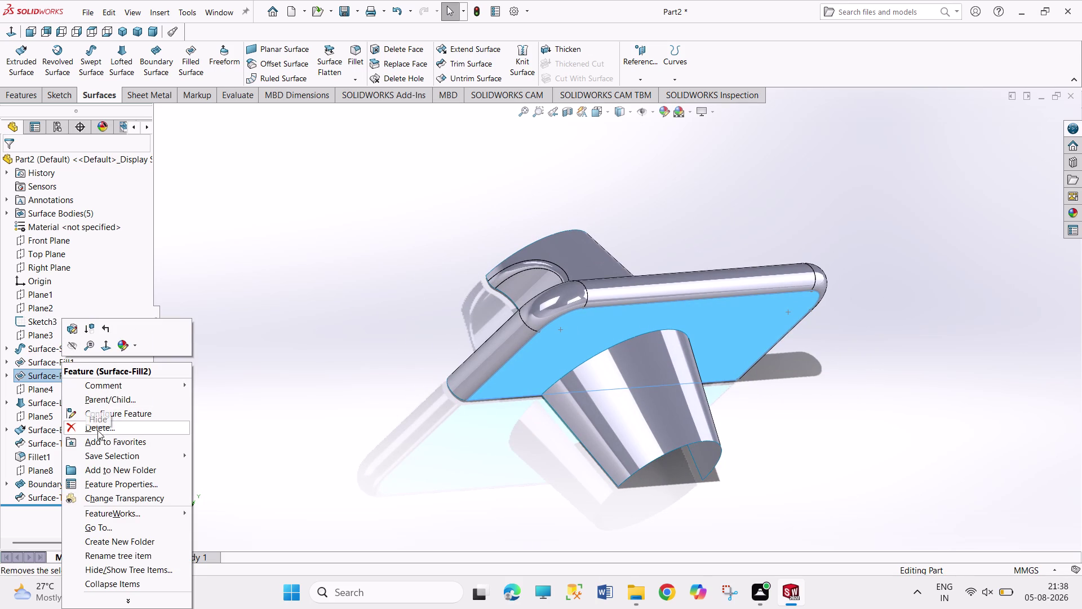
click(101, 429)
click(625, 223)
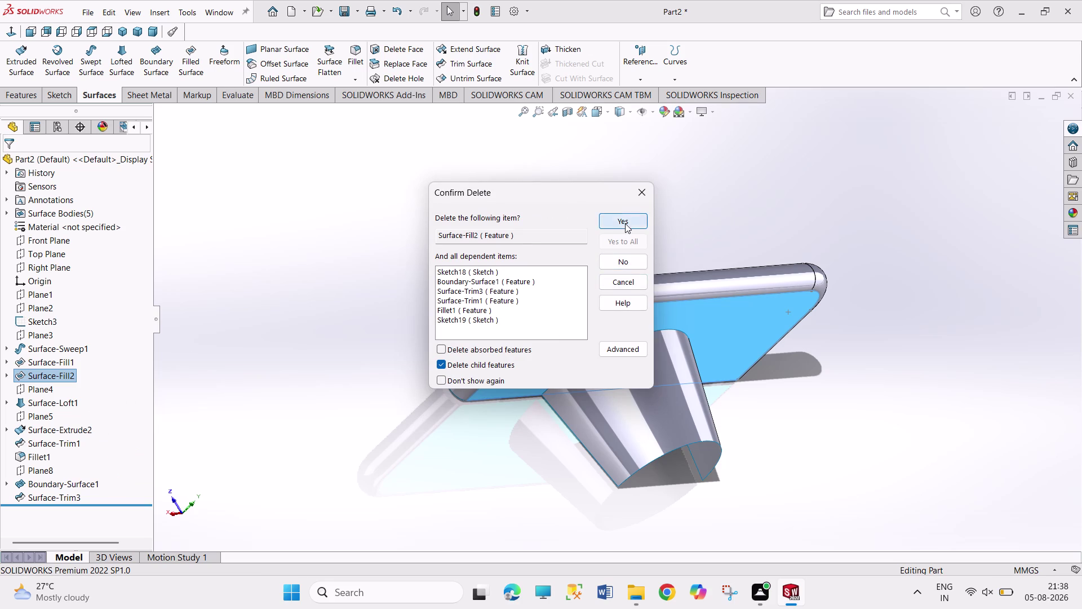
middle_drag(644, 240, 632, 177)
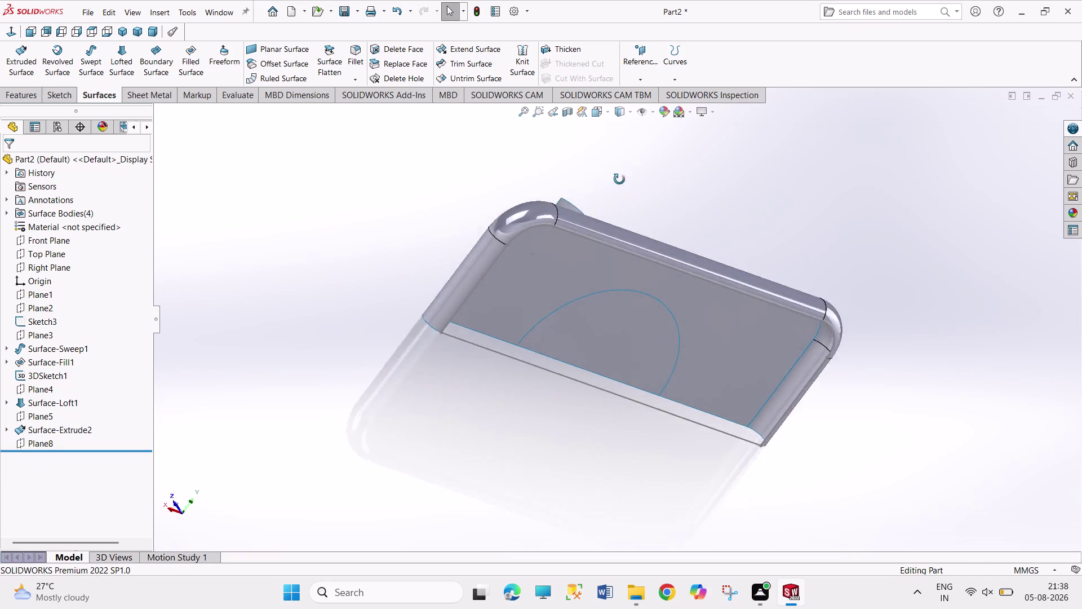
middle_drag(631, 177, 543, 180)
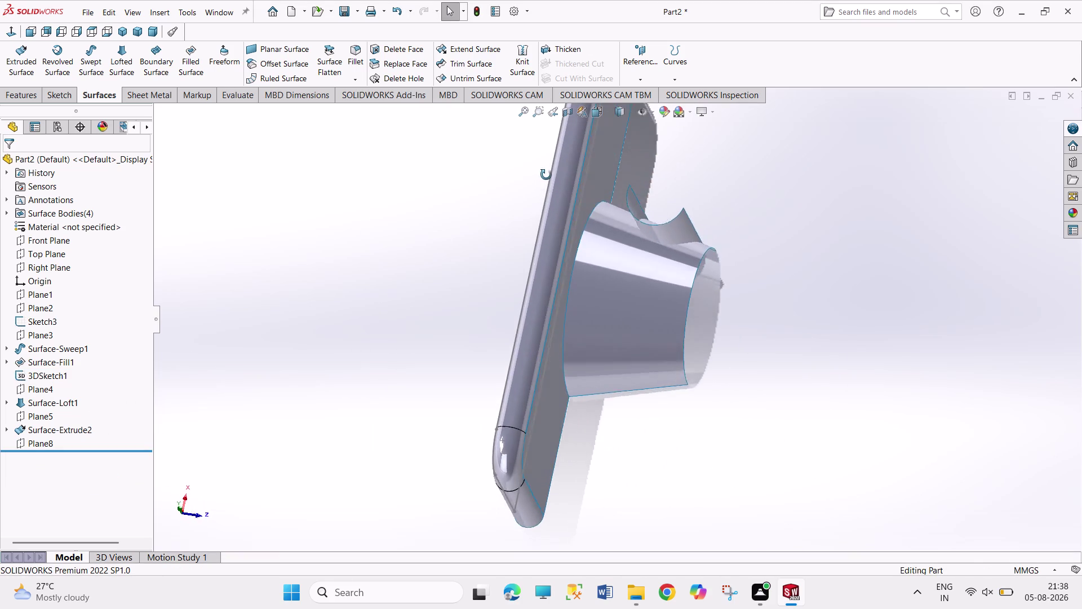
middle_drag(543, 180, 551, 169)
middle_drag(461, 372, 541, 330)
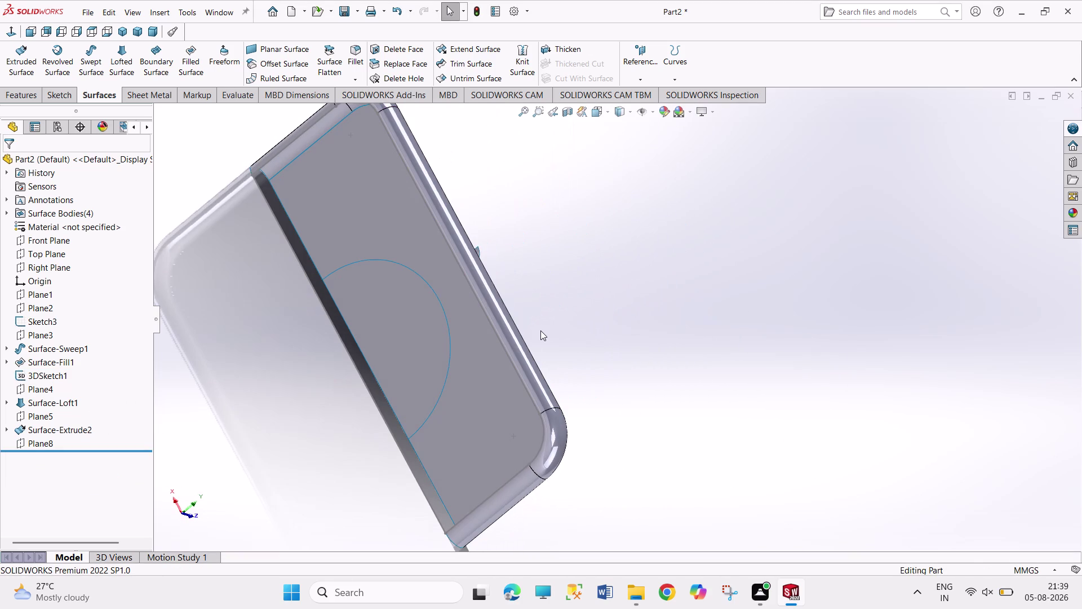
key(ctrl+z)
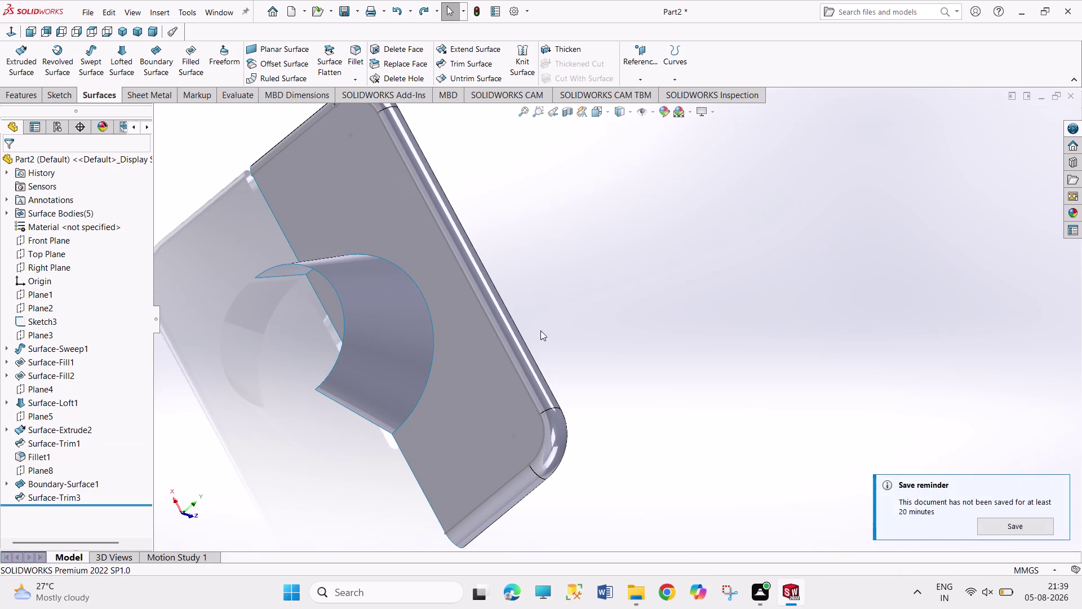
middle_drag(584, 342, 466, 317)
Orbit the model toward the cone and front panel and start a 4 mm fillet.
middle_drag(595, 418, 564, 409)
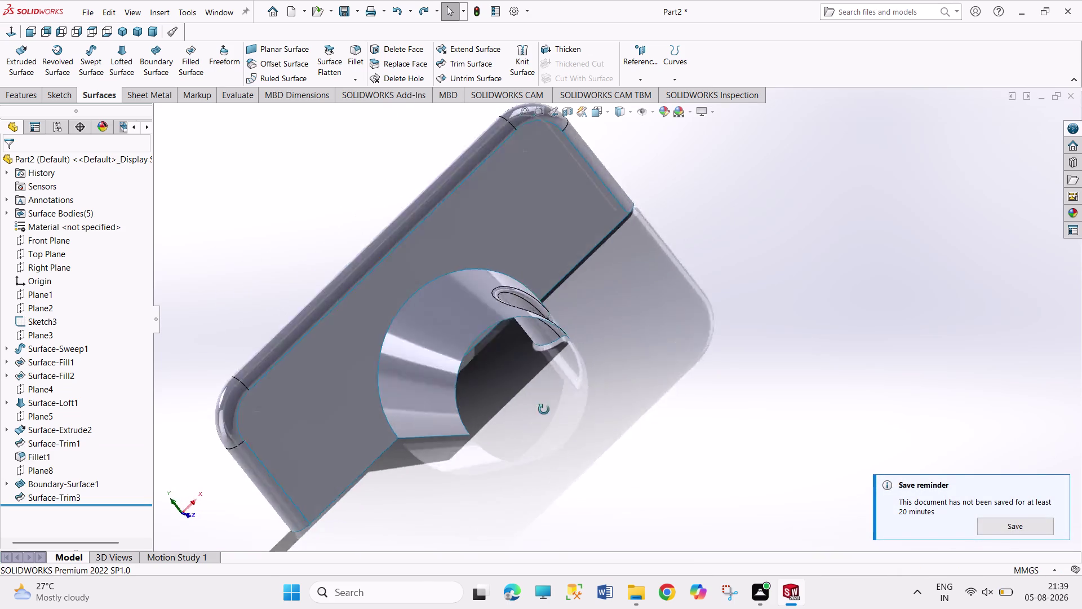
middle_drag(564, 409, 406, 472)
middle_drag(402, 165, 407, 183)
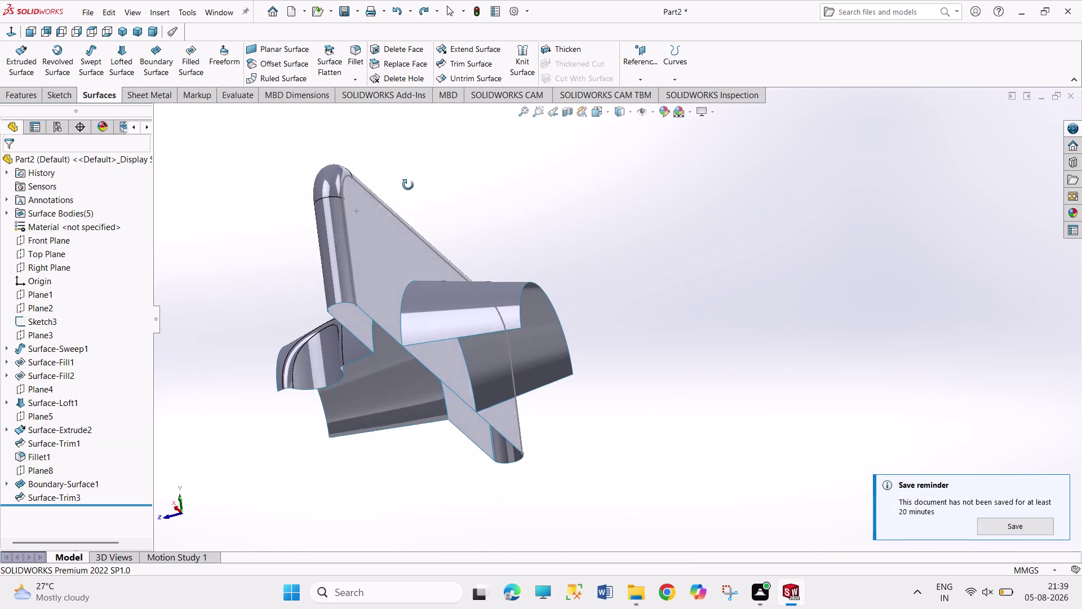
middle_drag(407, 183, 366, 212)
middle_drag(493, 239, 481, 231)
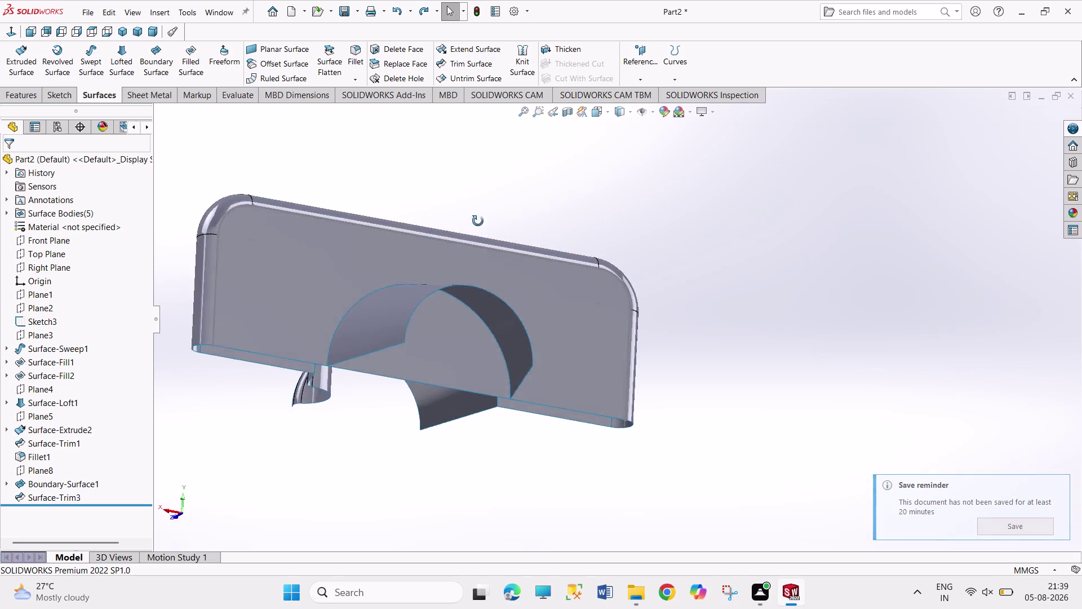
middle_drag(482, 231, 469, 186)
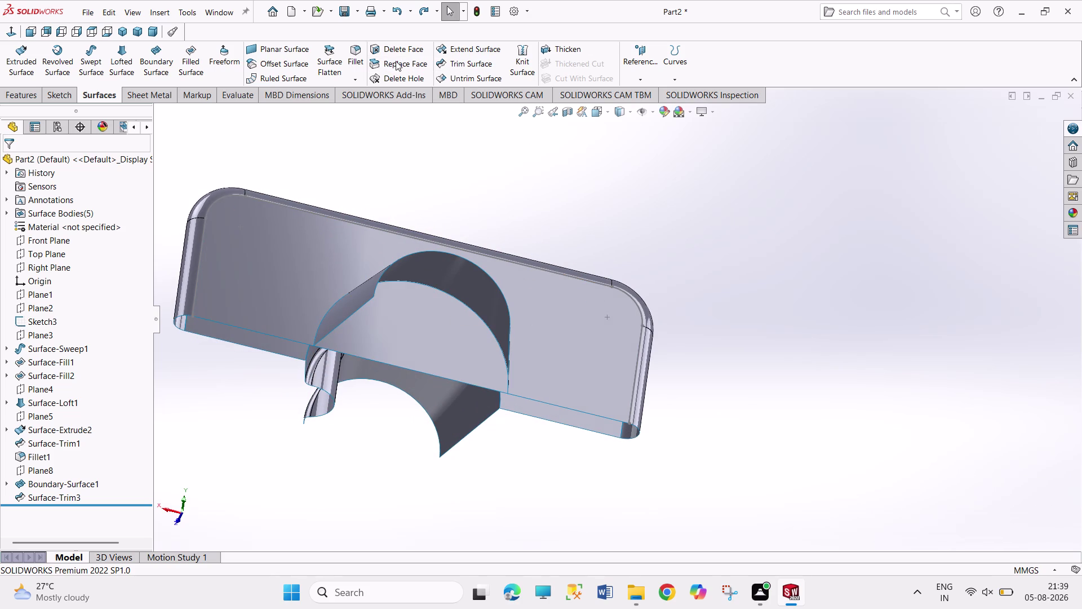
click(354, 56)
middle_drag(418, 141, 413, 213)
middle_drag(450, 186, 448, 241)
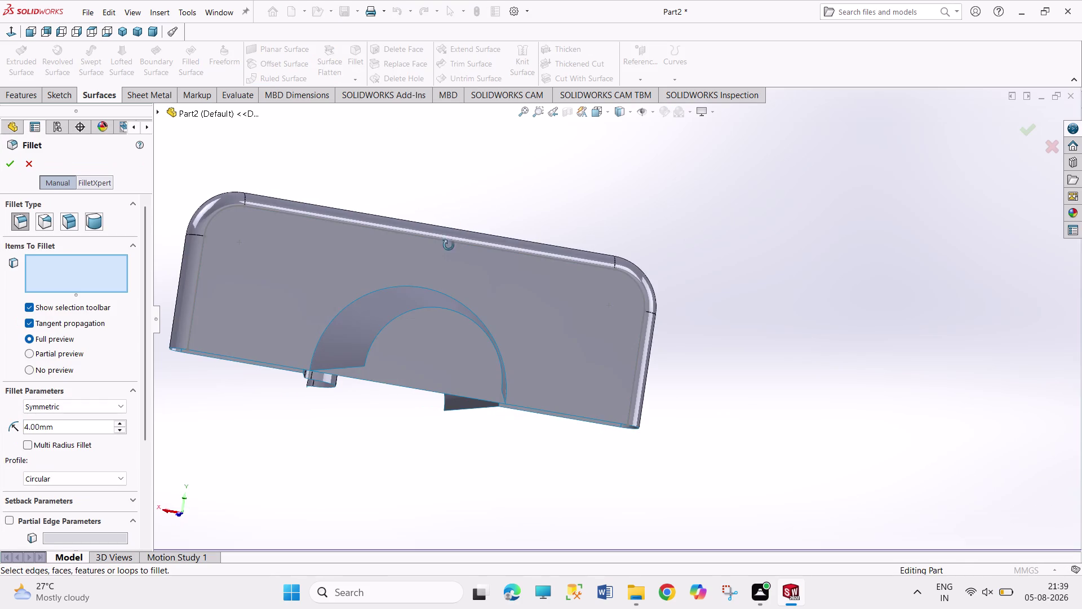
Try the cone's top edge, switch to Face Fillet, pick the cone face, then cancel.
middle_drag(448, 240, 460, 382)
click(440, 310)
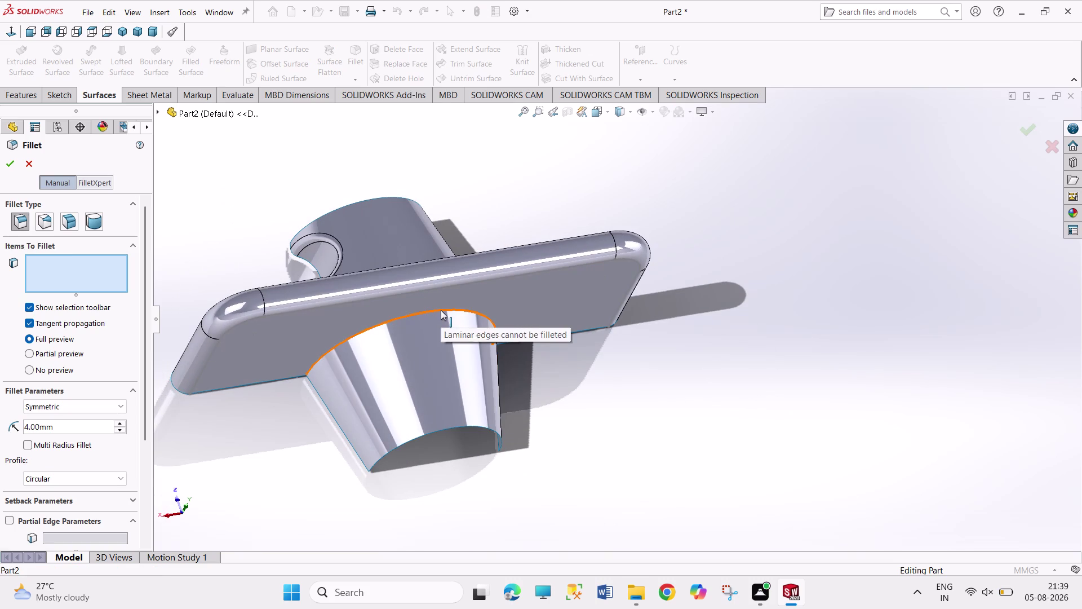
click(572, 369)
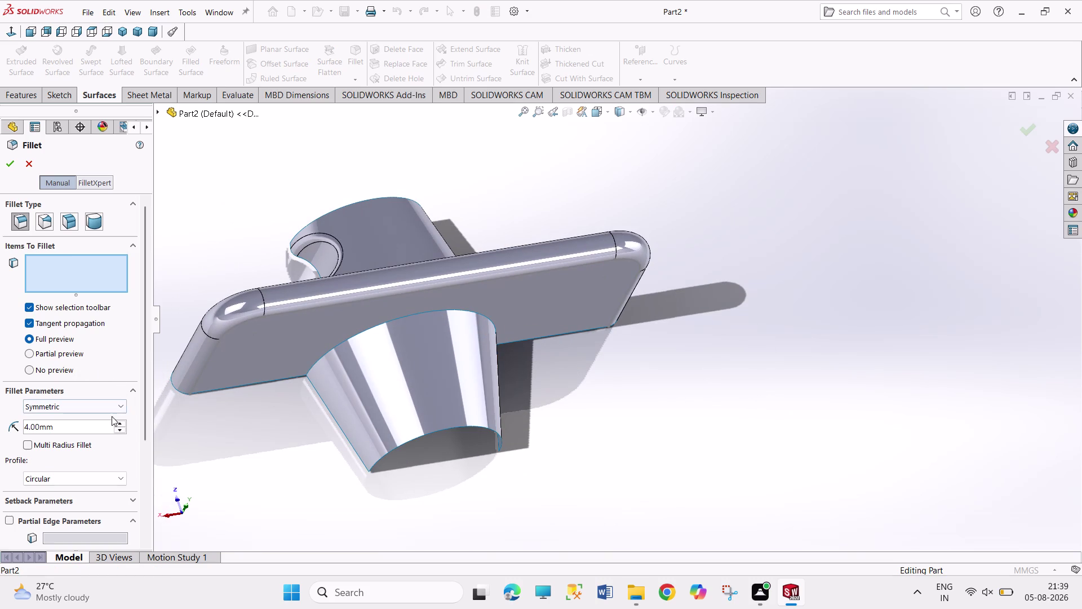
scroll(down, 3)
scroll(up, 3)
click(70, 221)
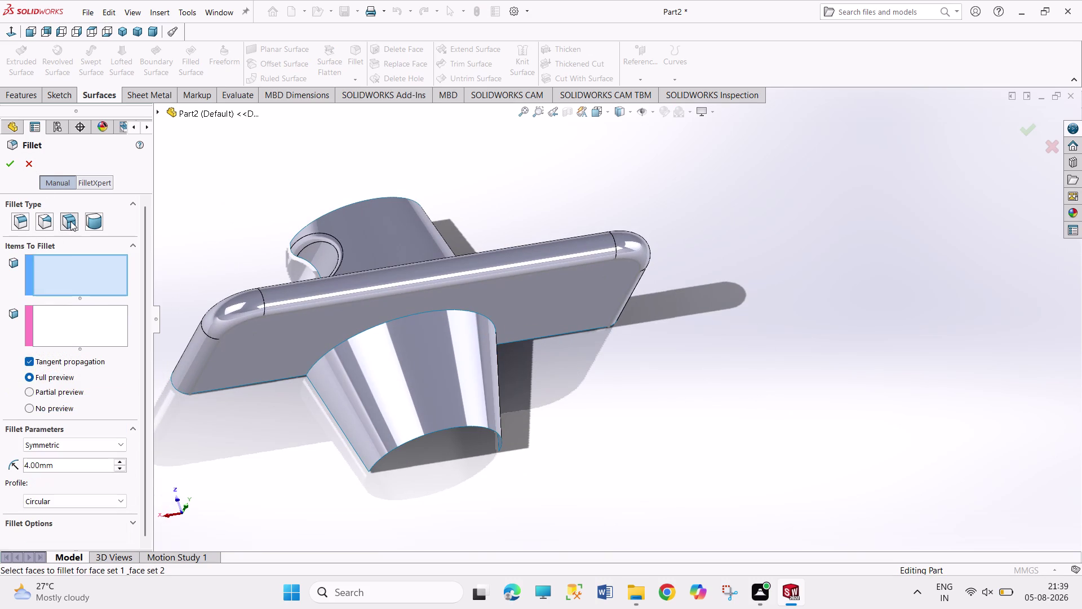
click(350, 341)
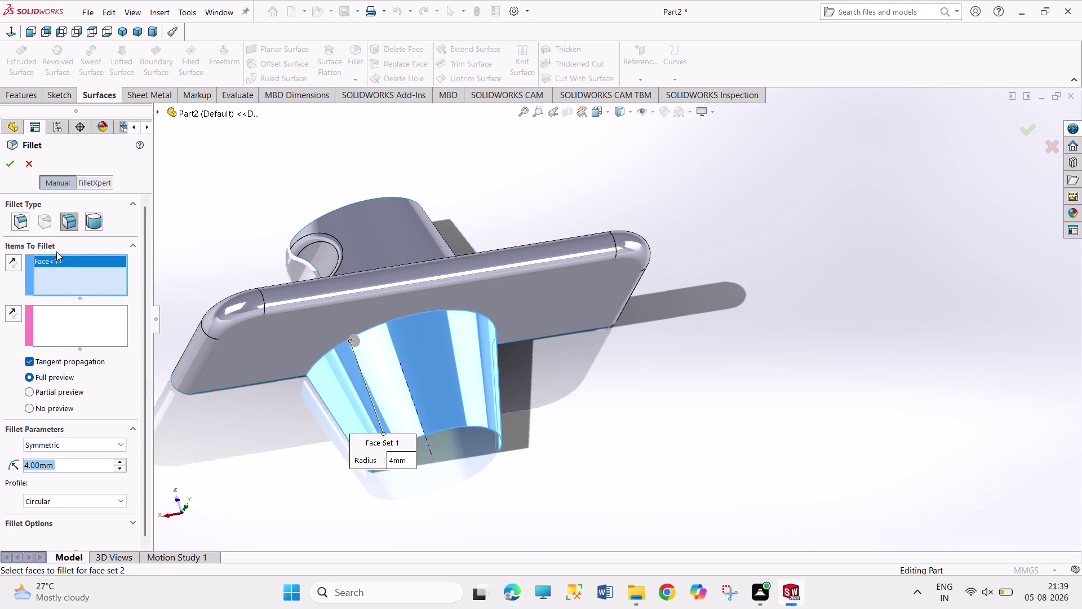
click(26, 164)
click(230, 165)
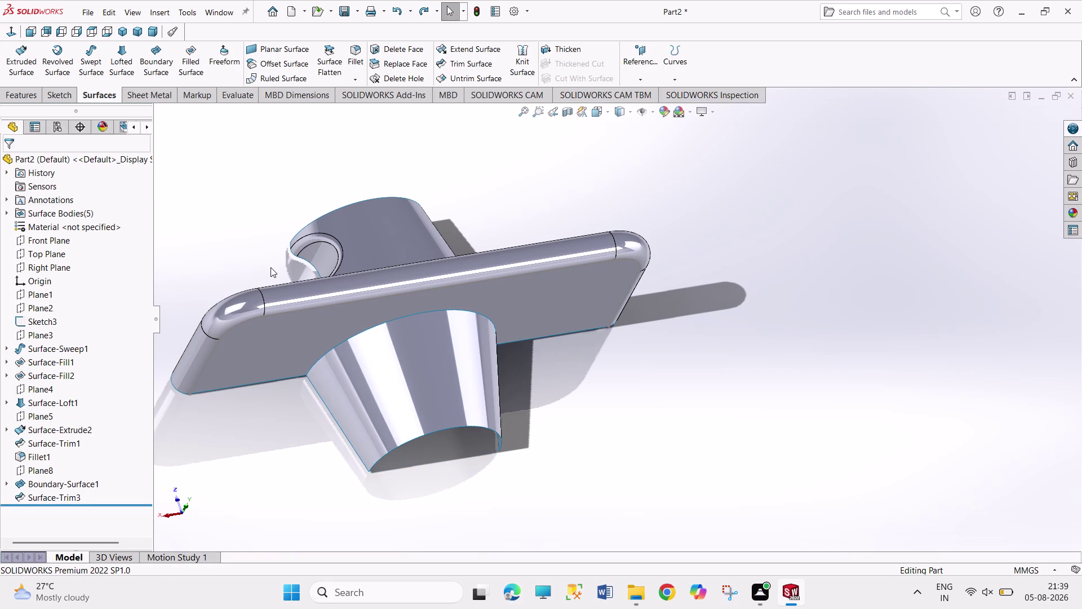
Switch the model to Isometric view and zoom out.
scroll(up, 3)
scroll(down, 3)
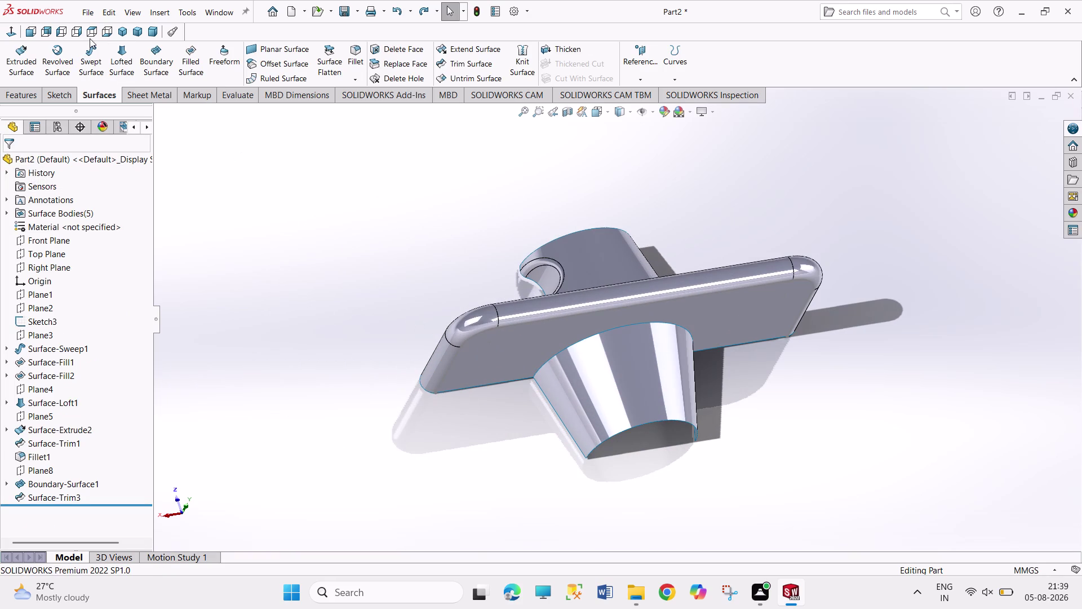
click(116, 34)
scroll(down, 3)
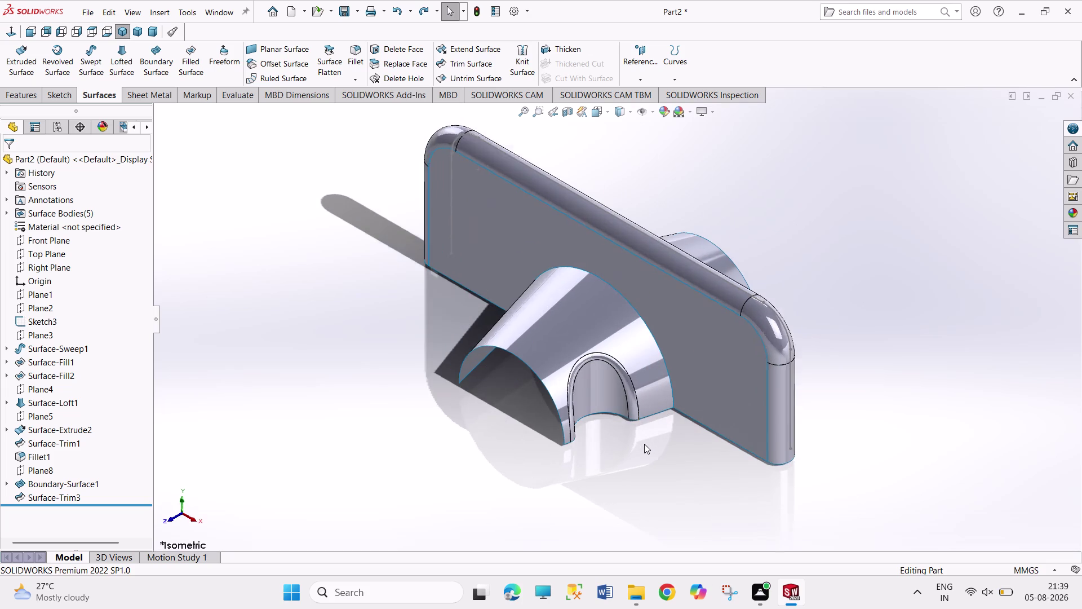
scroll(down, 3)
scroll(down, 3)
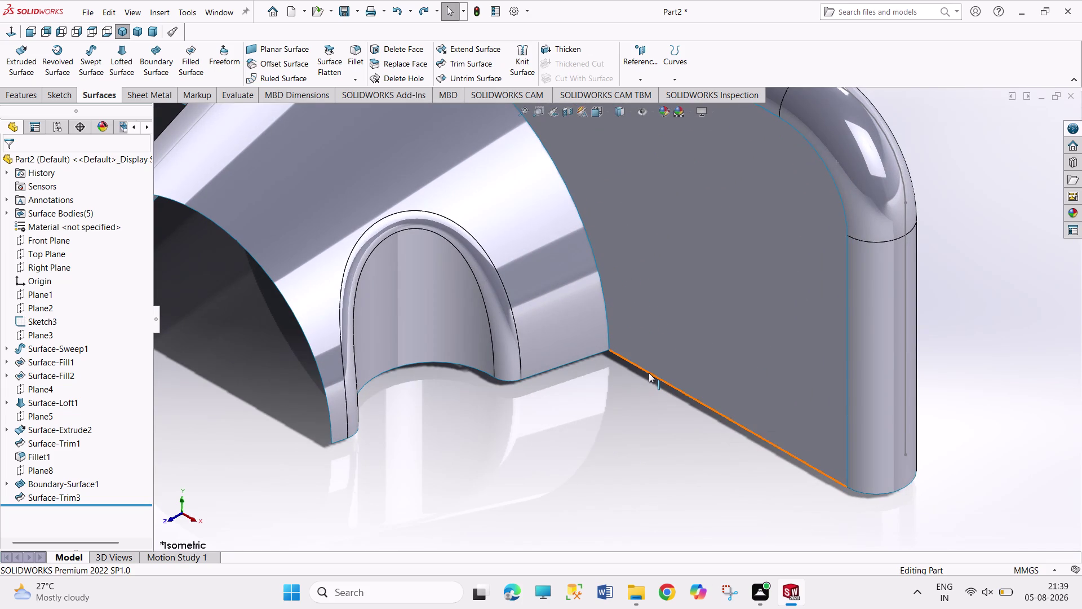
Select the flat fill and lofted surfaces, then orbit and pick the face behind the cone.
click(649, 373)
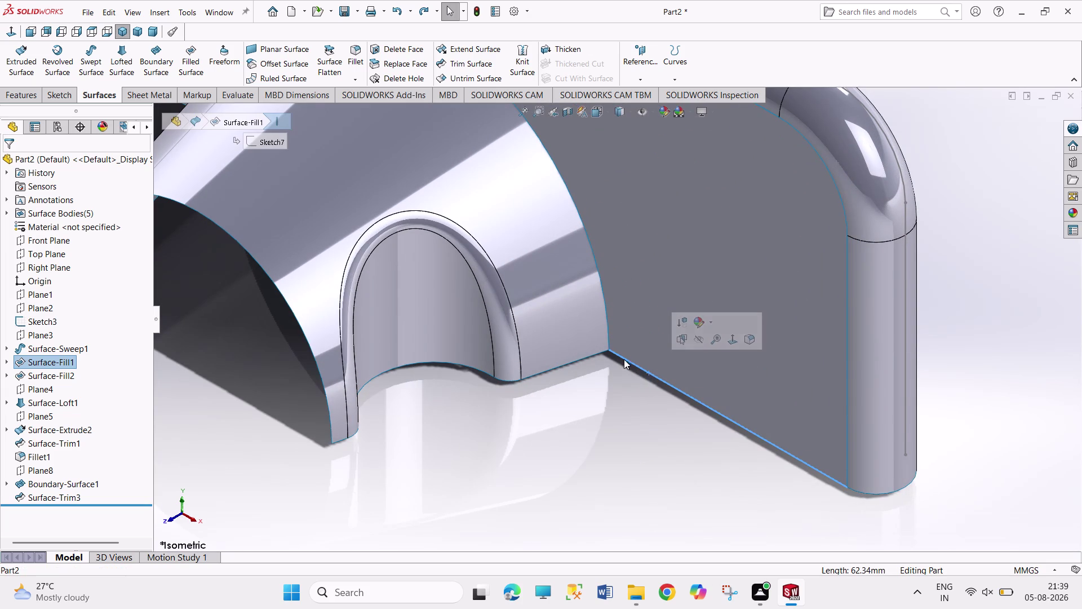
click(595, 262)
scroll(up, 3)
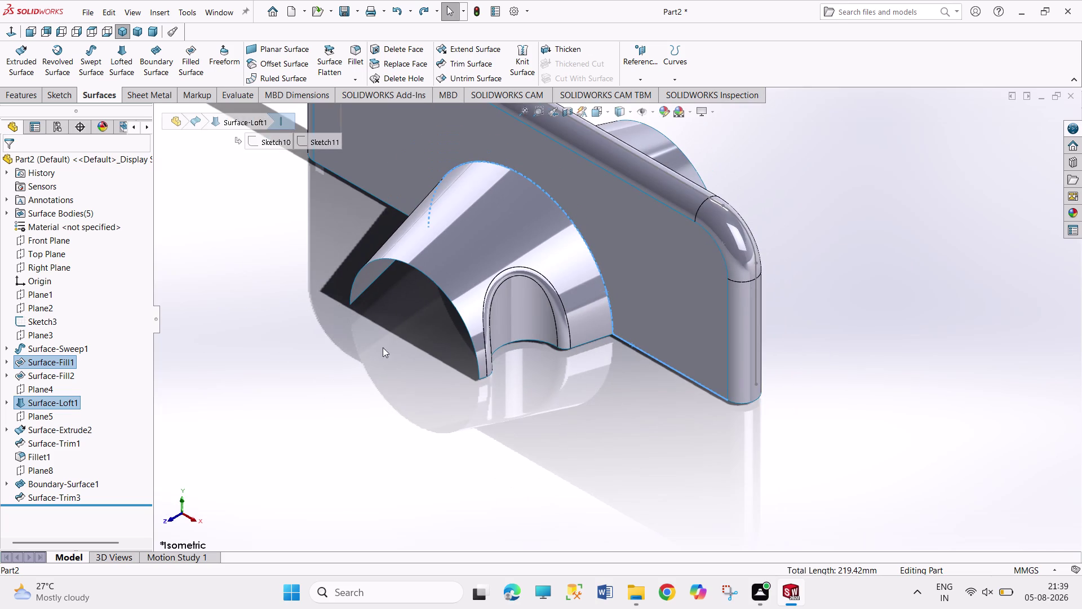
middle_drag(290, 324, 345, 354)
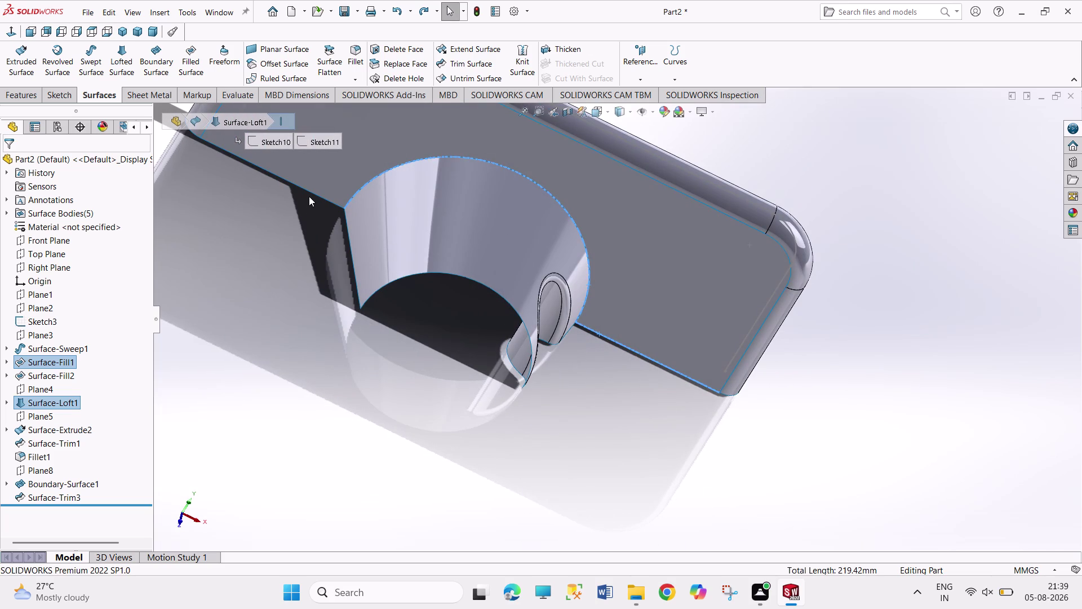
click(312, 192)
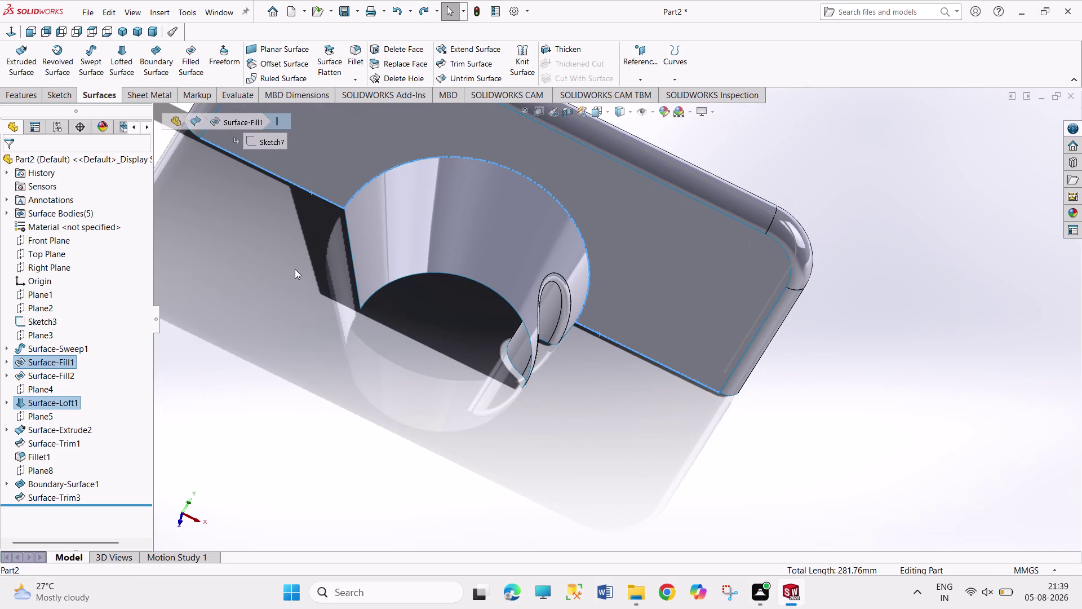
click(518, 55)
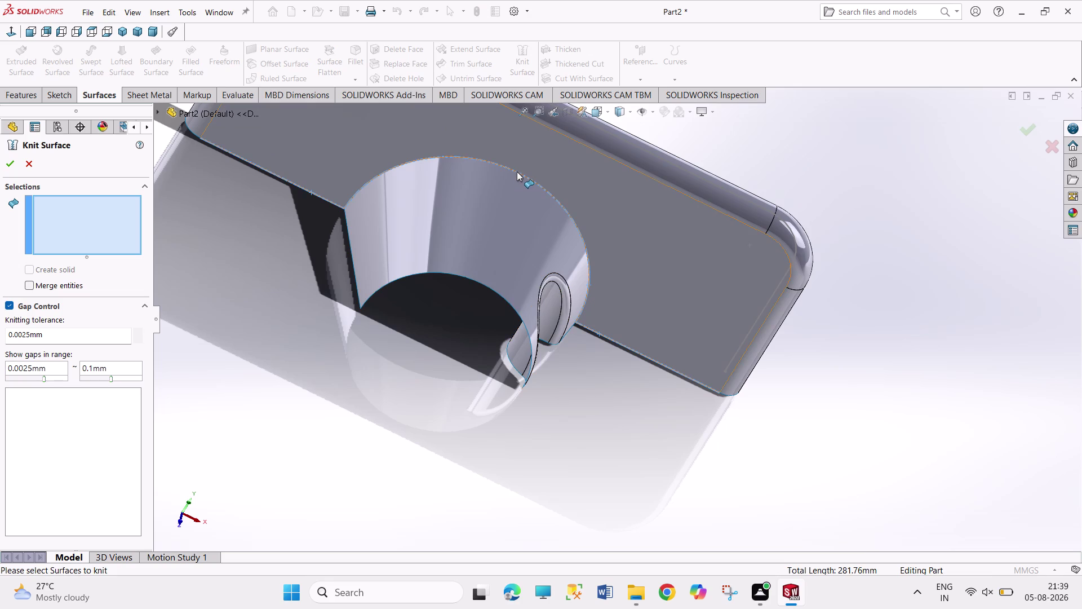
Knit Surface-Trim3 and Fillet1 together into Surface-Knit13.
click(518, 170)
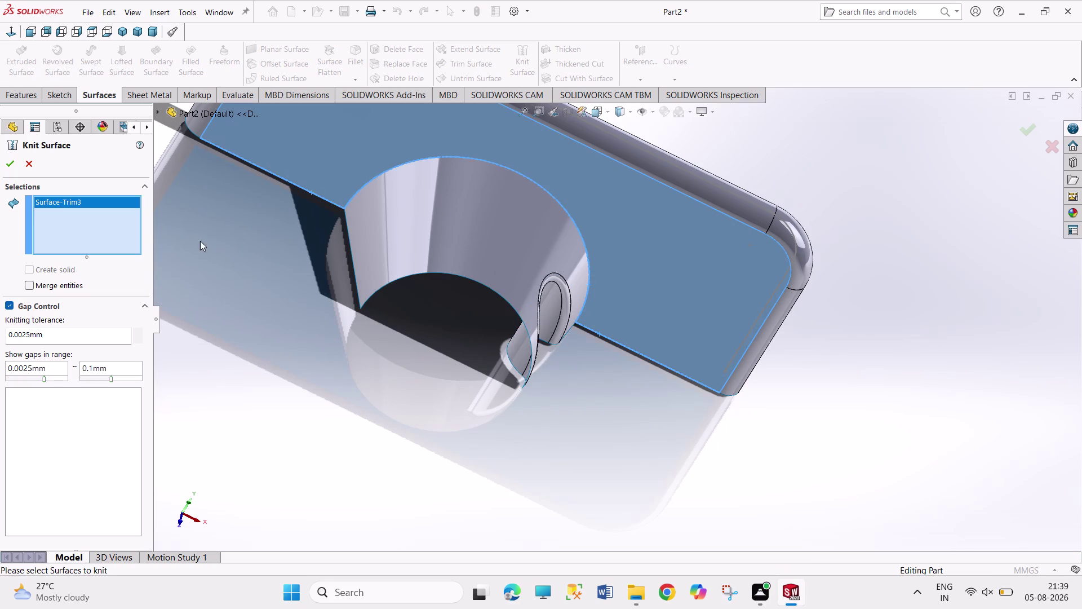
click(428, 221)
click(6, 168)
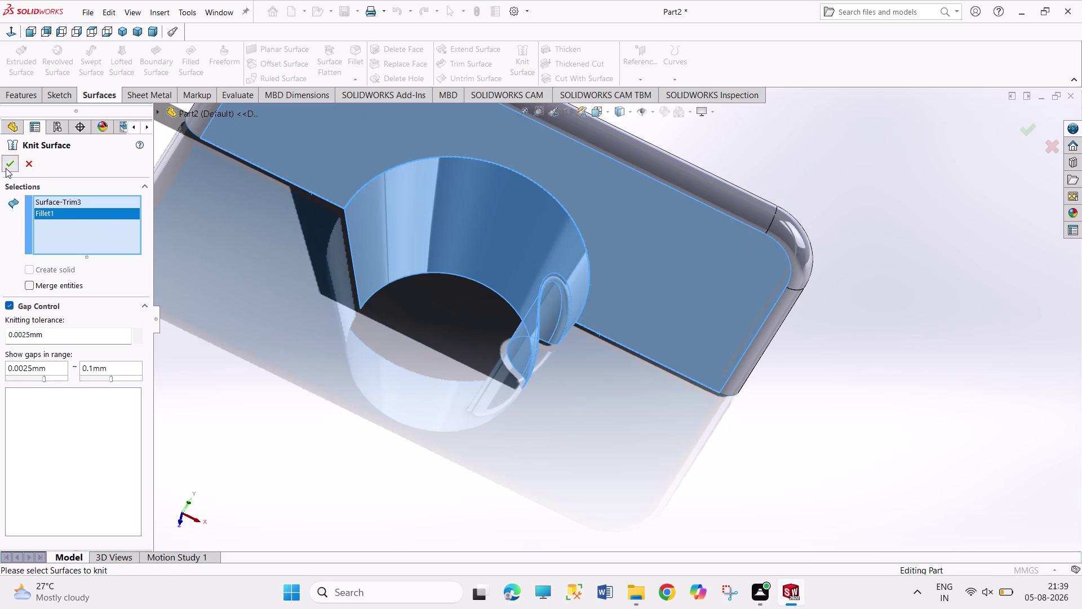
click(225, 260)
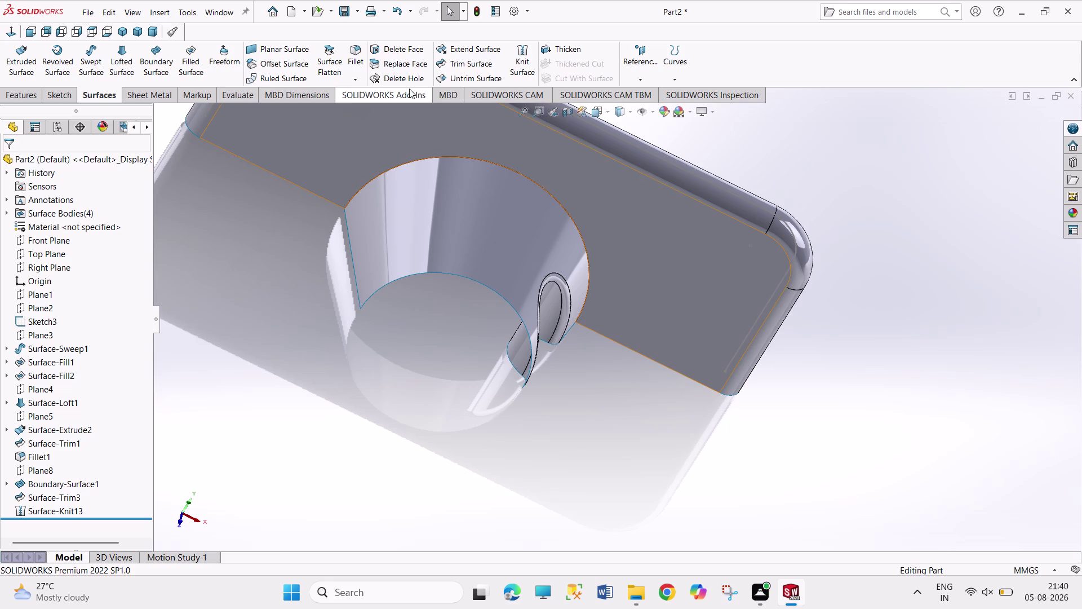
click(354, 60)
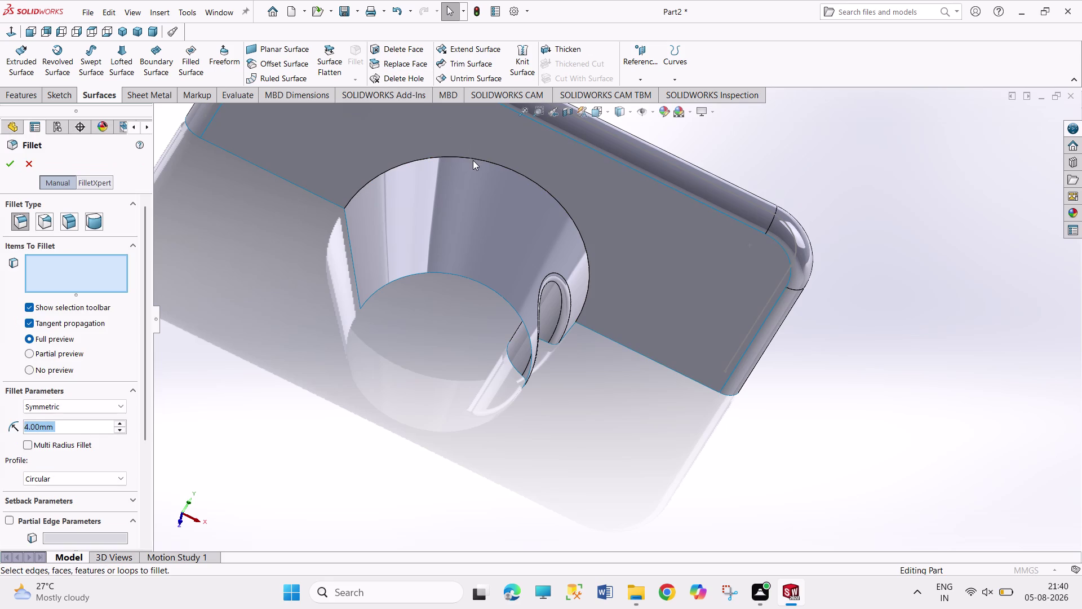
Round the circular edge between the cone and the plate with an 18 mm fillet (Fillet2).
click(473, 160)
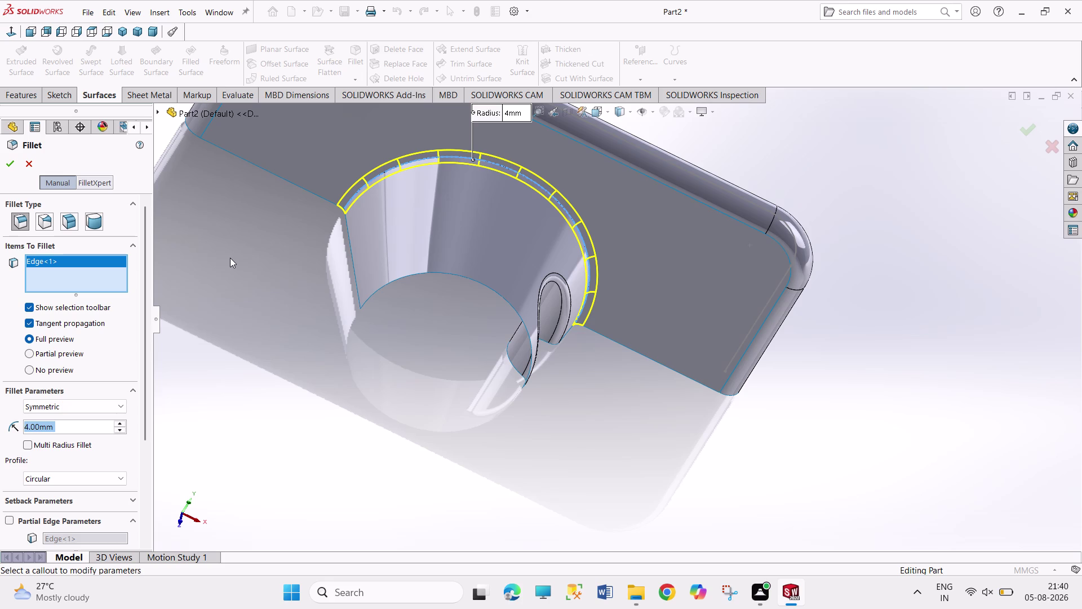
text(18)
key(Return)
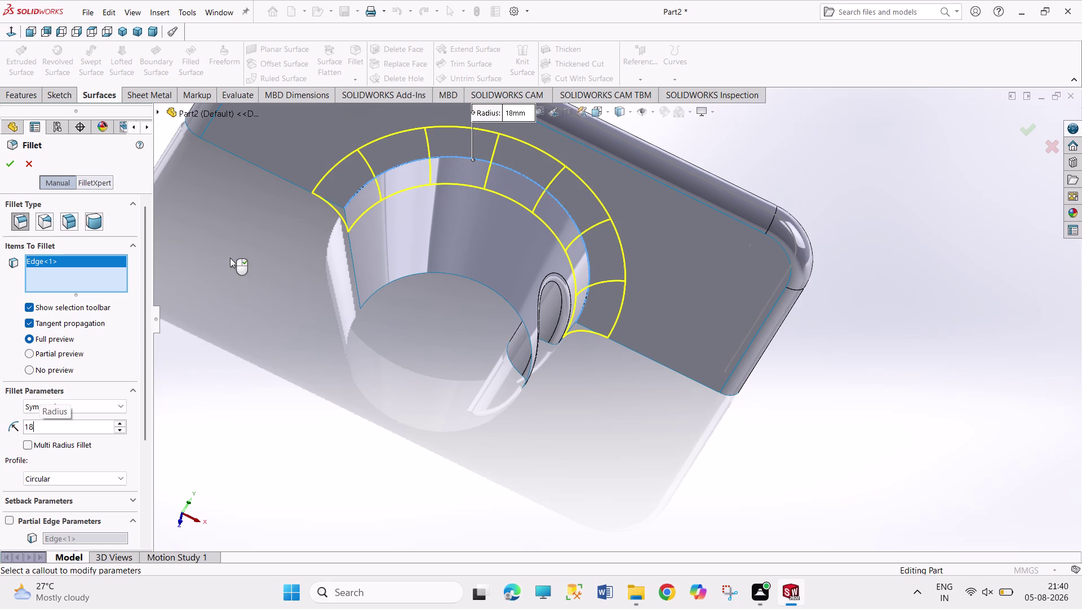
click(8, 161)
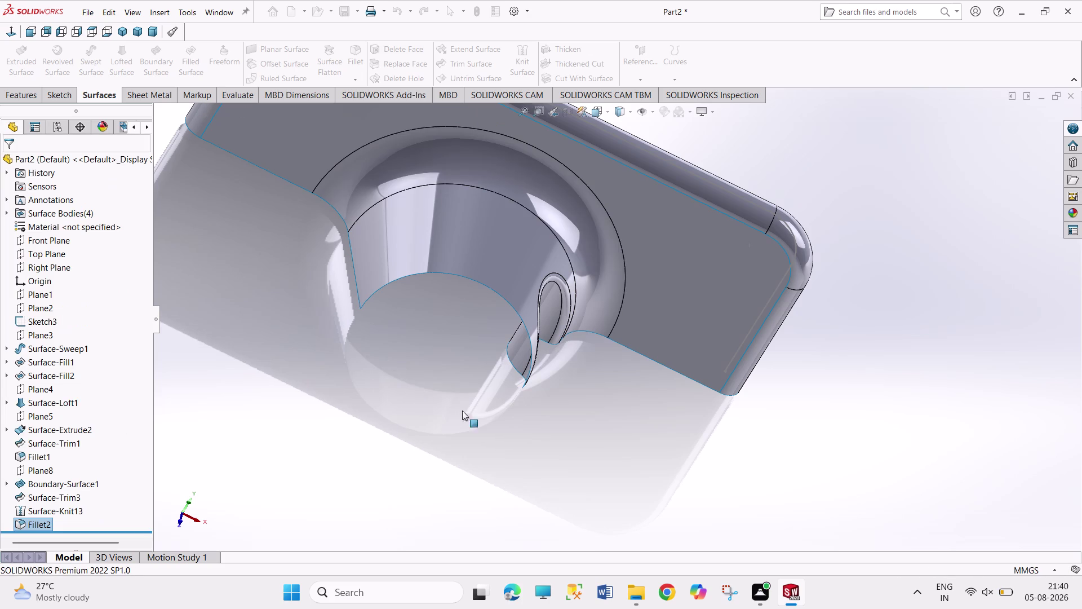
click(481, 421)
Orbit to the plate front and select Boundary-Surface1 and Surface-Fill2 for a knit.
middle_drag(603, 446, 565, 442)
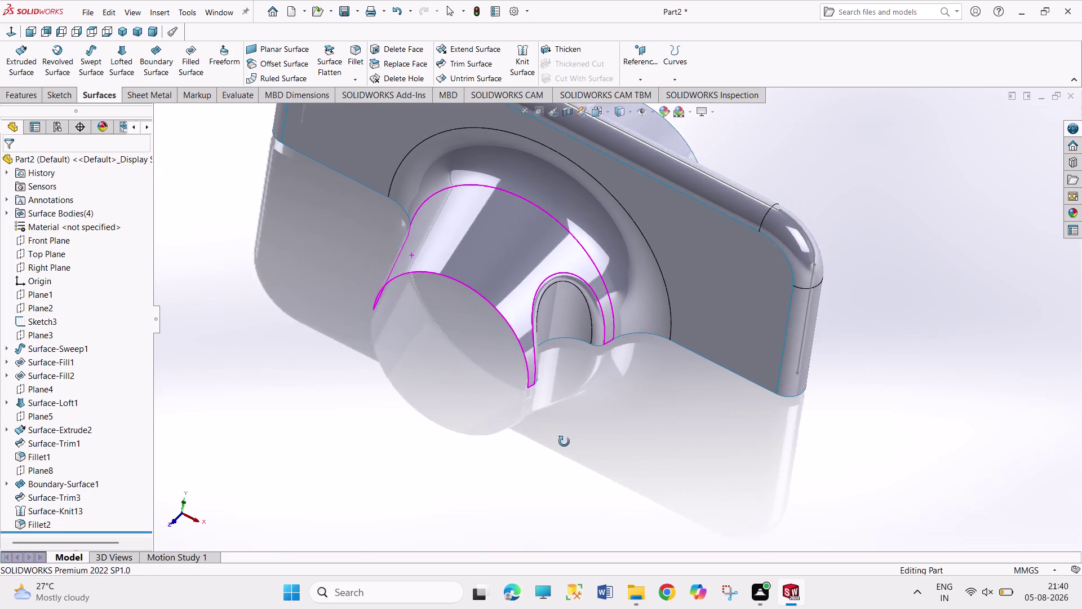
middle_drag(565, 442, 540, 432)
middle_drag(579, 454, 477, 465)
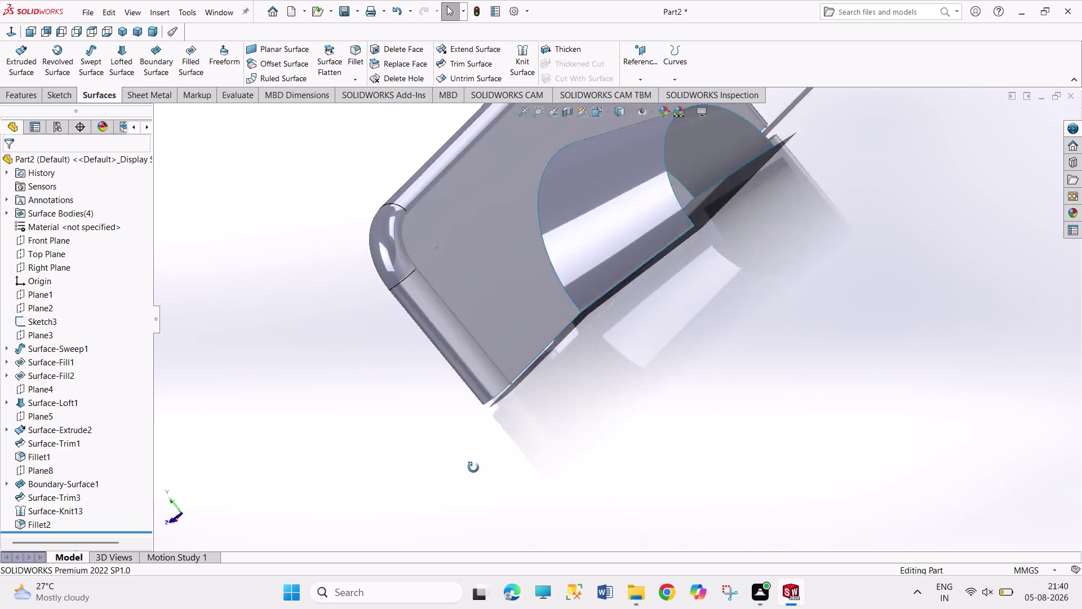
middle_drag(476, 465, 475, 523)
middle_drag(737, 329, 759, 378)
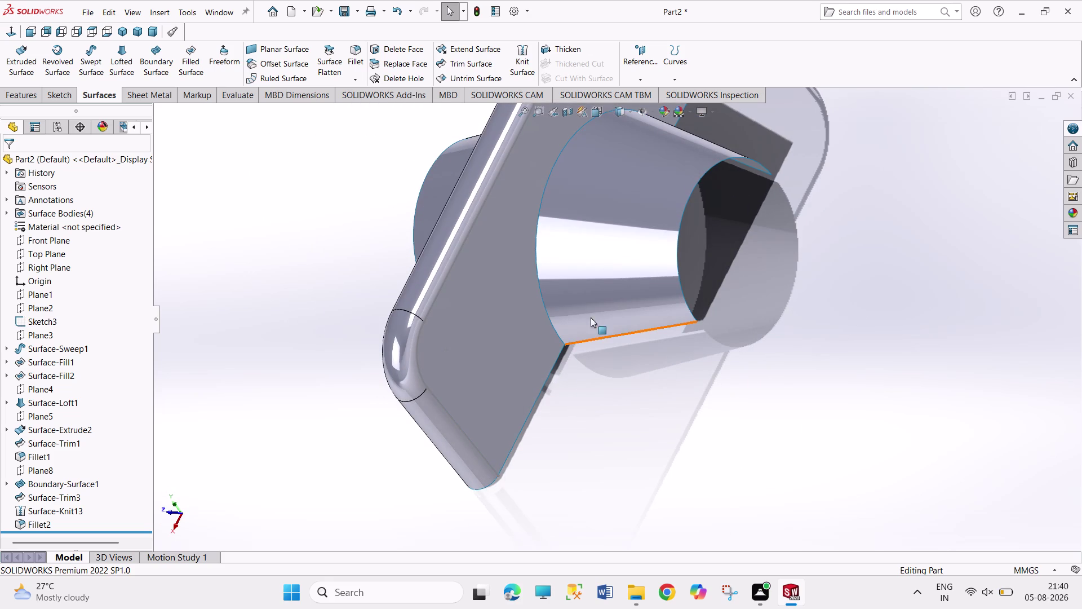
click(541, 290)
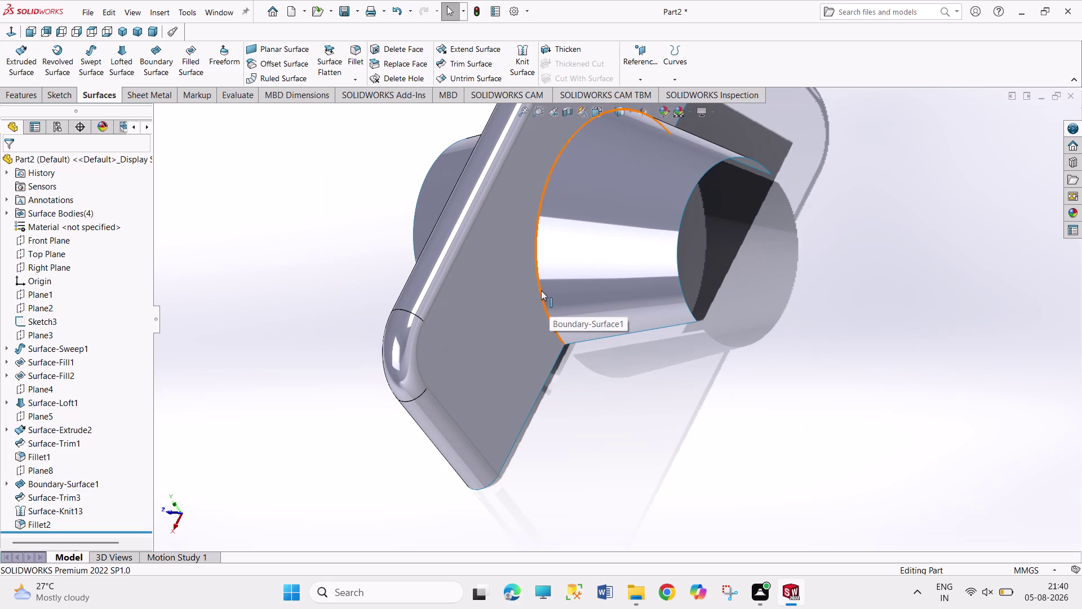
click(509, 310)
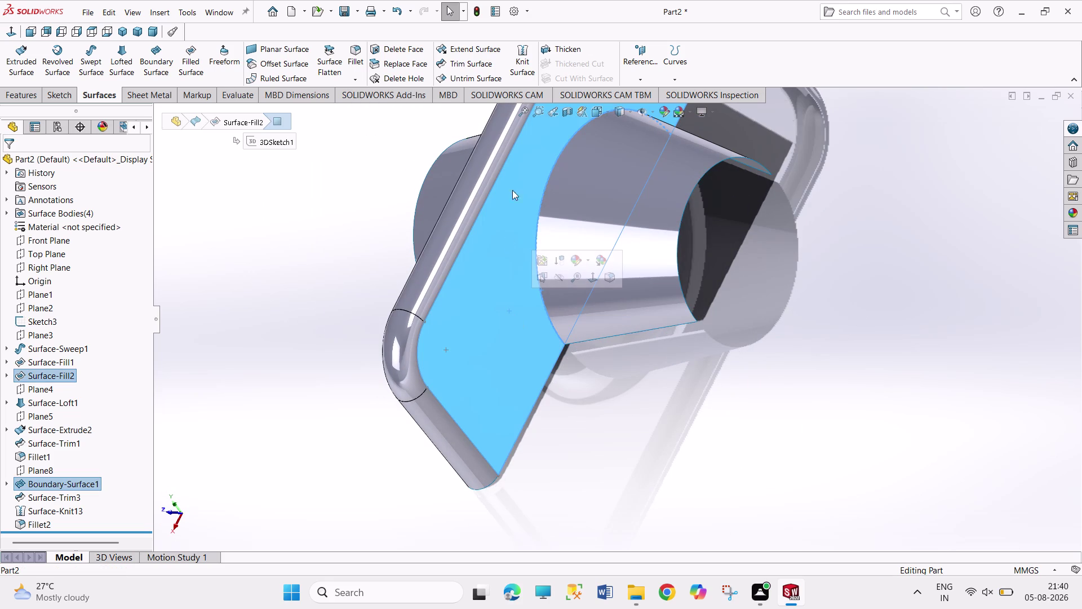
click(521, 65)
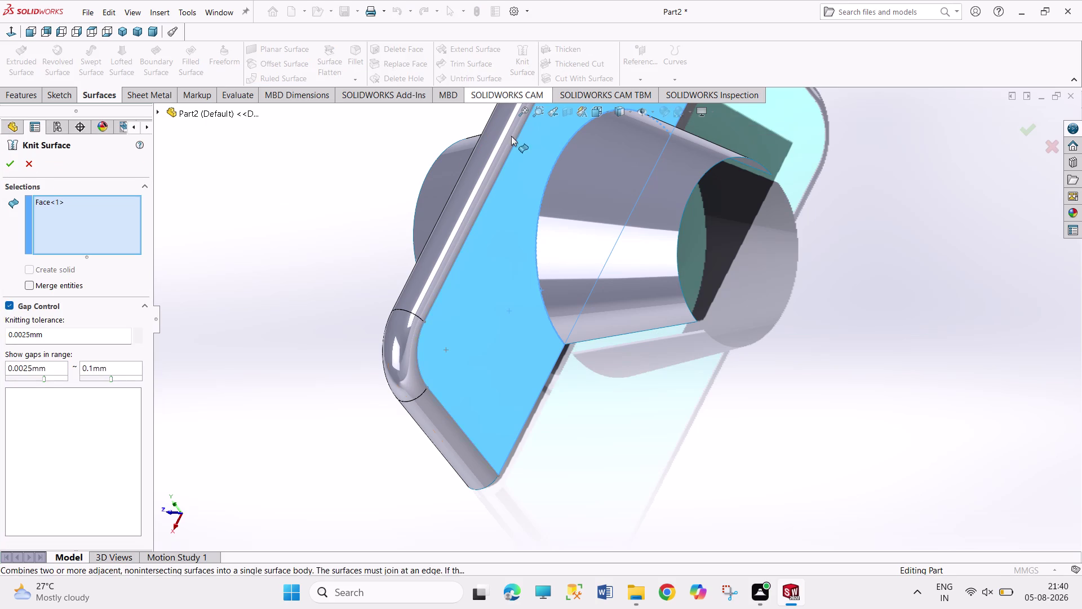
Add Boundary-Surface1 to the knit, confirm it, then cancel after the rebuild error.
click(537, 248)
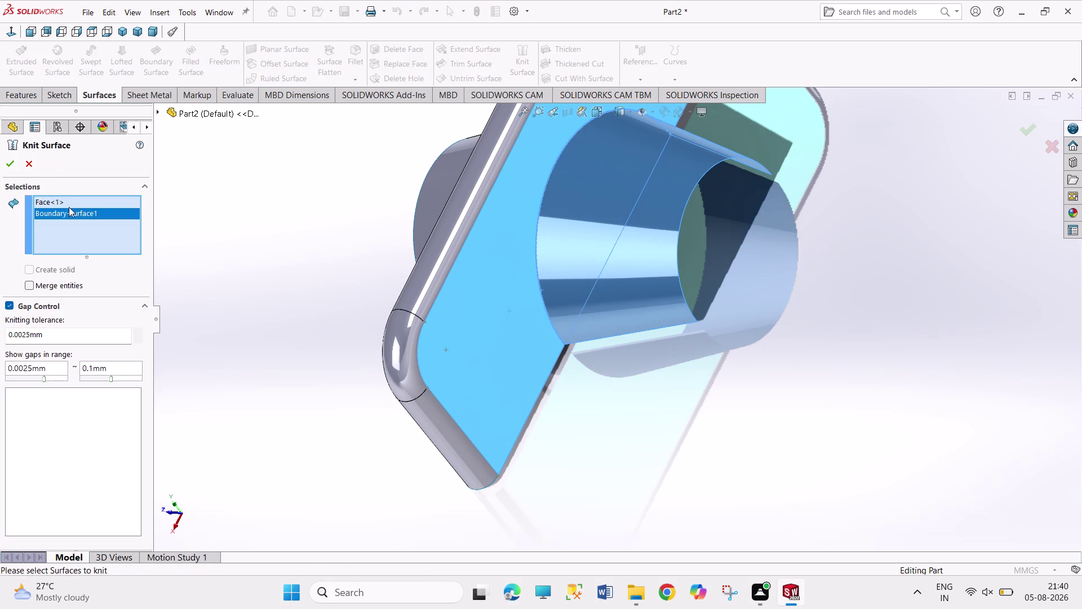
click(11, 165)
click(270, 261)
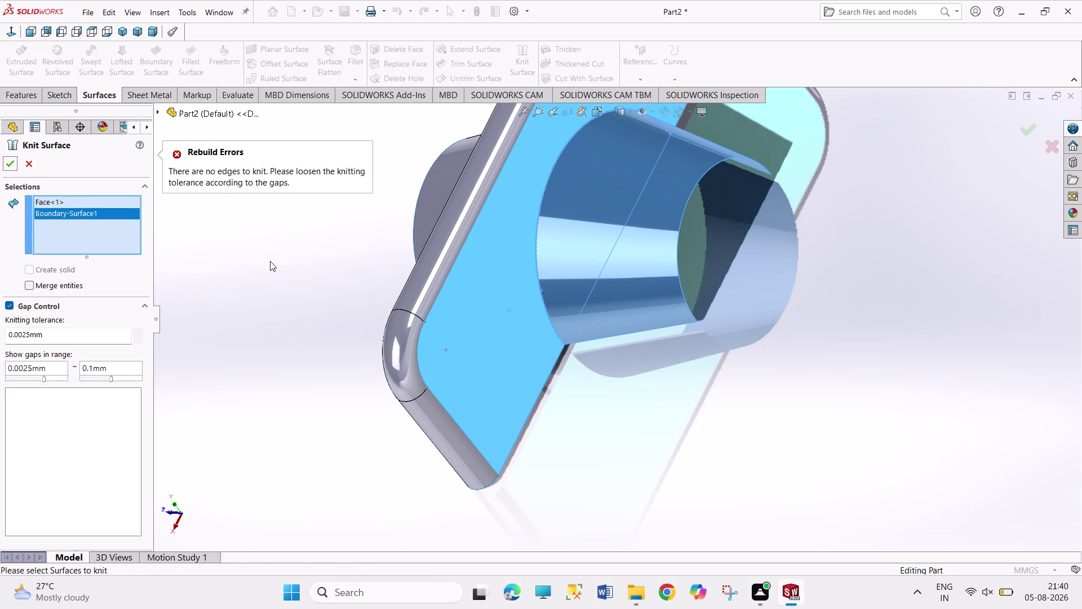
click(29, 165)
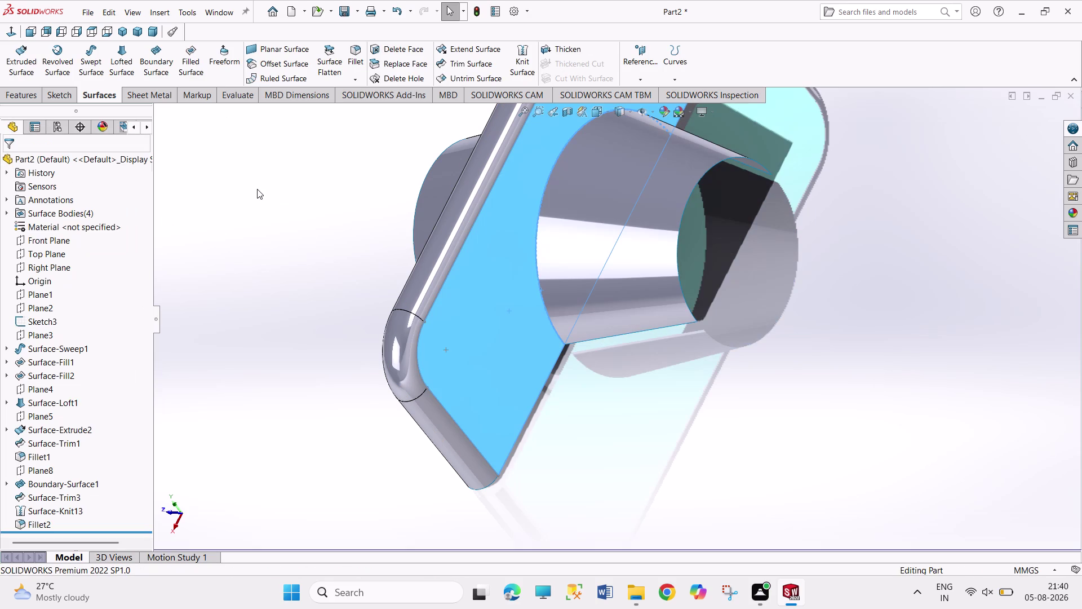
Select Surface-Knit13 and orbit around it to inspect the knitted surface.
click(257, 189)
click(52, 509)
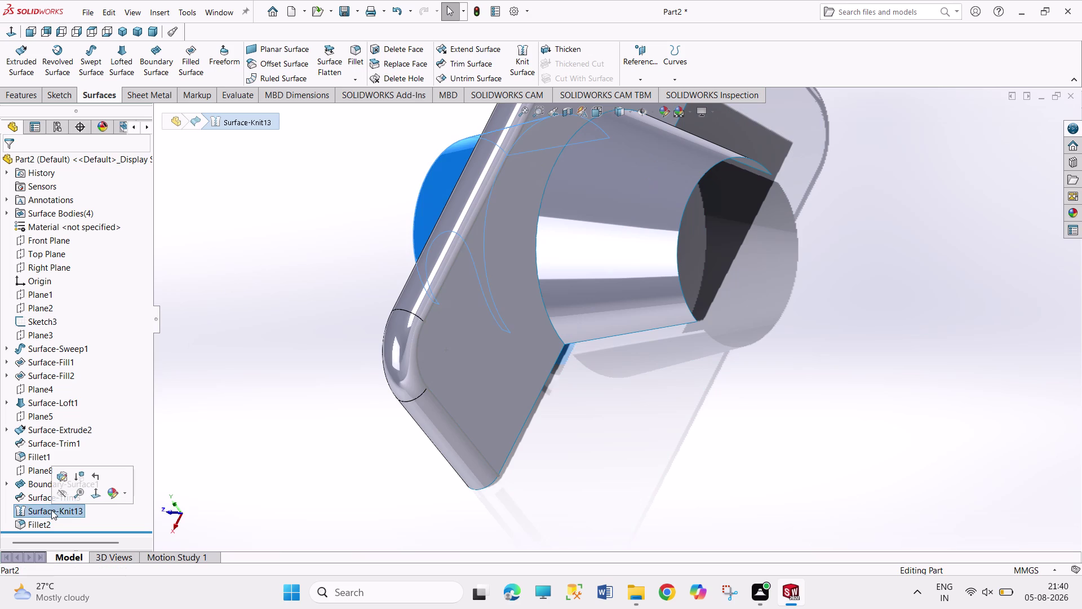
middle_drag(286, 395, 349, 368)
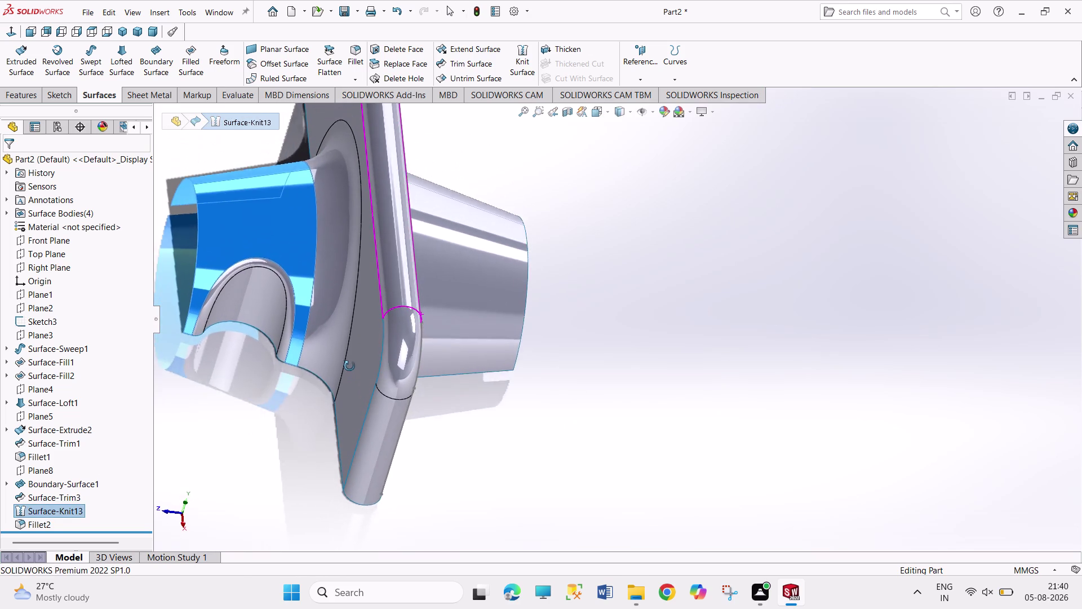
middle_drag(349, 367, 350, 360)
click(557, 426)
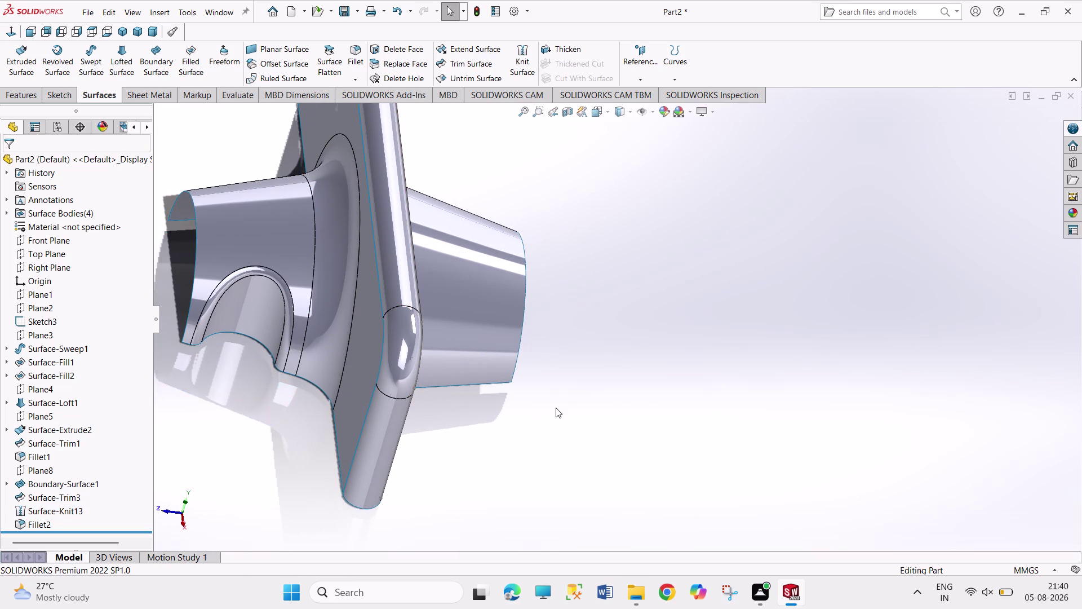
middle_drag(555, 407, 490, 432)
click(479, 460)
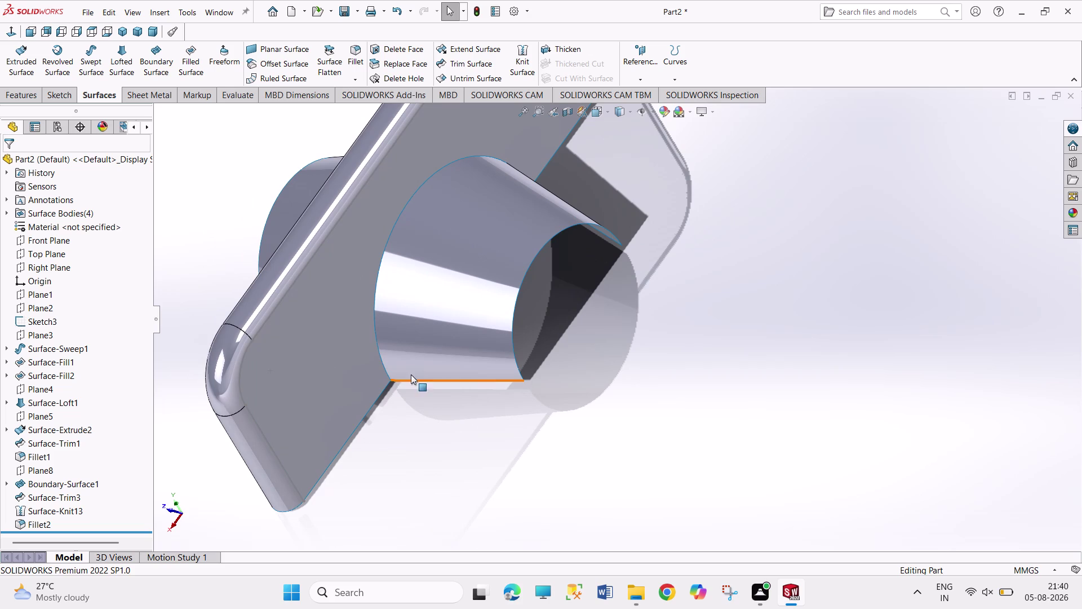
click(527, 61)
drag(439, 214, 392, 254)
click(351, 264)
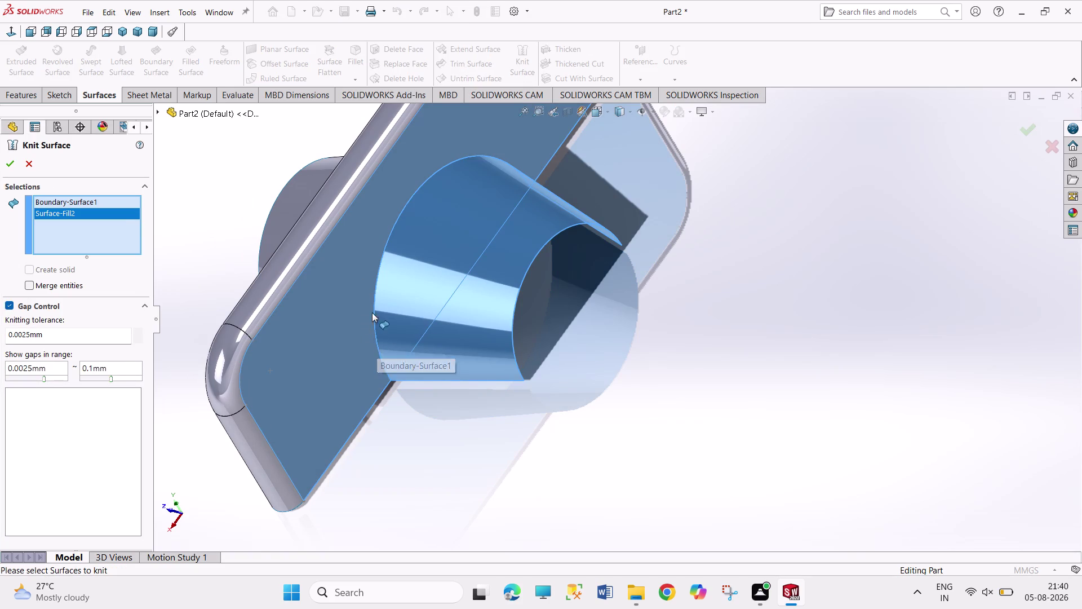
scroll(down, 3)
scroll(up, 3)
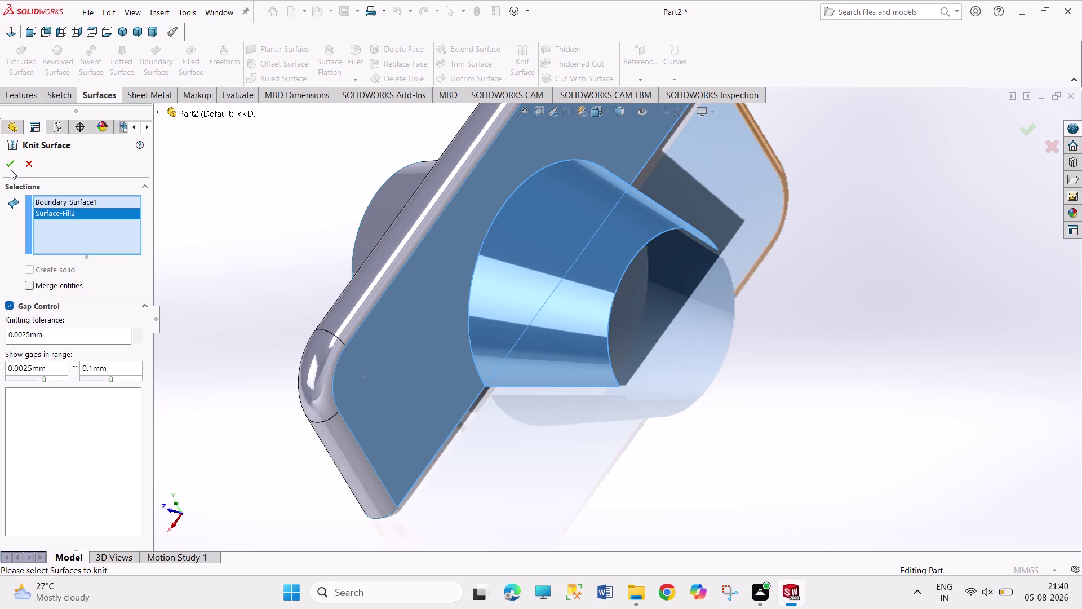
click(11, 166)
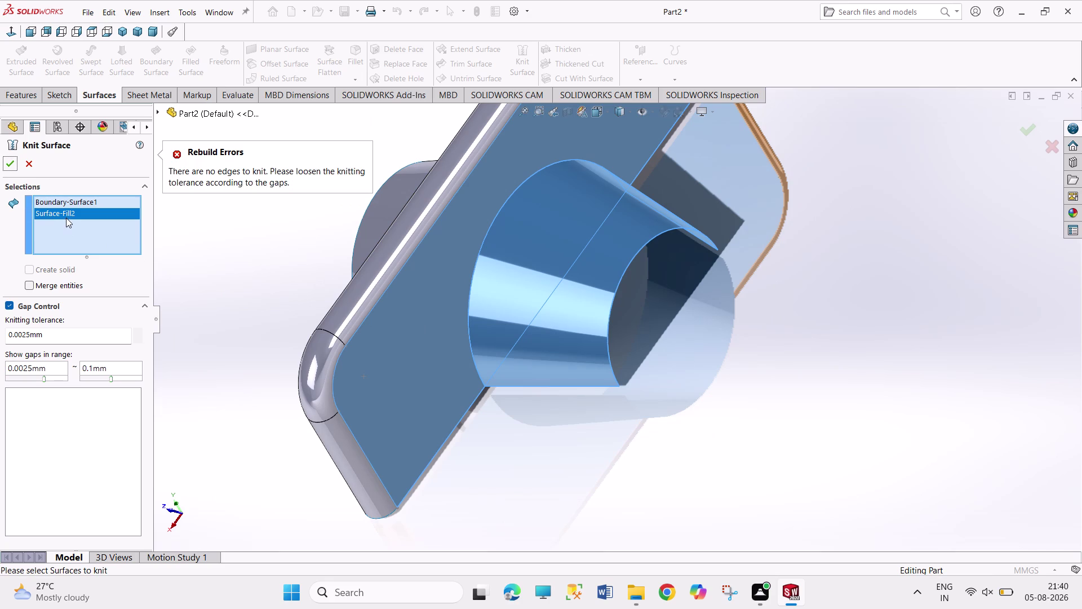
click(74, 203)
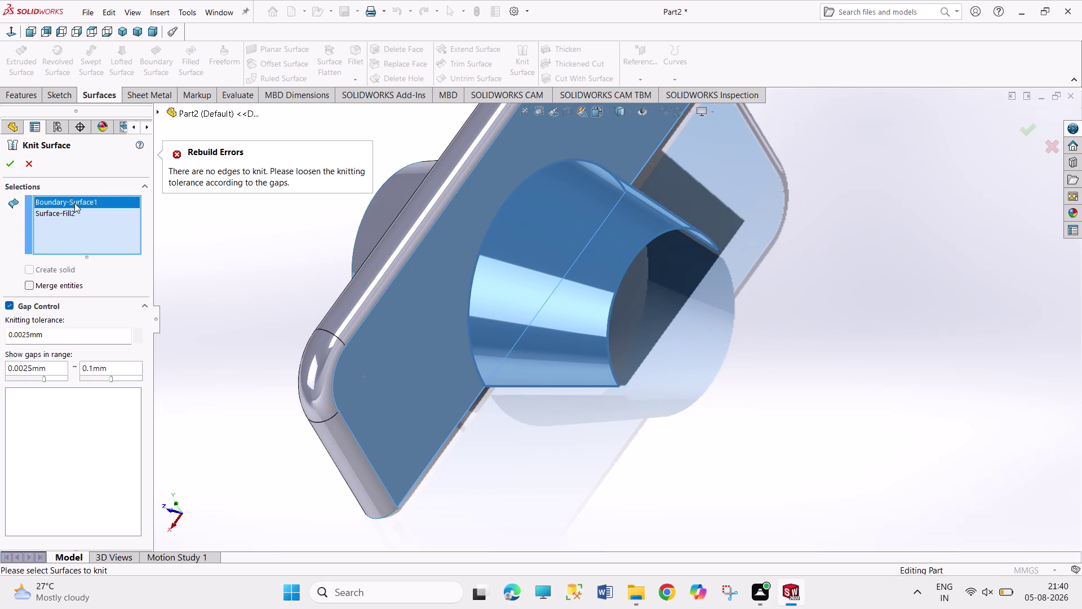
right_click(75, 203)
click(90, 213)
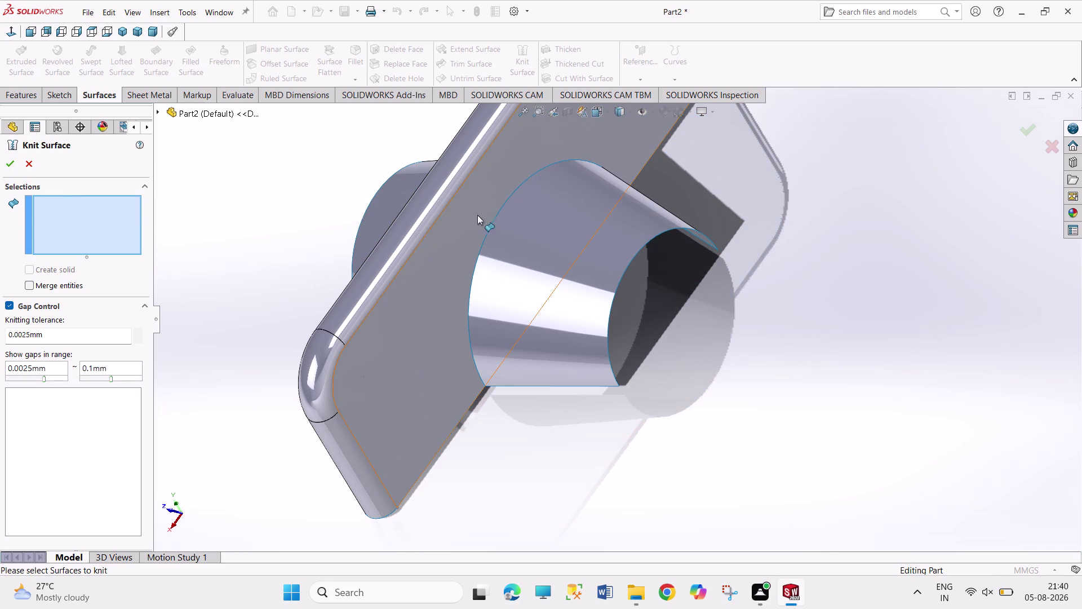
click(426, 198)
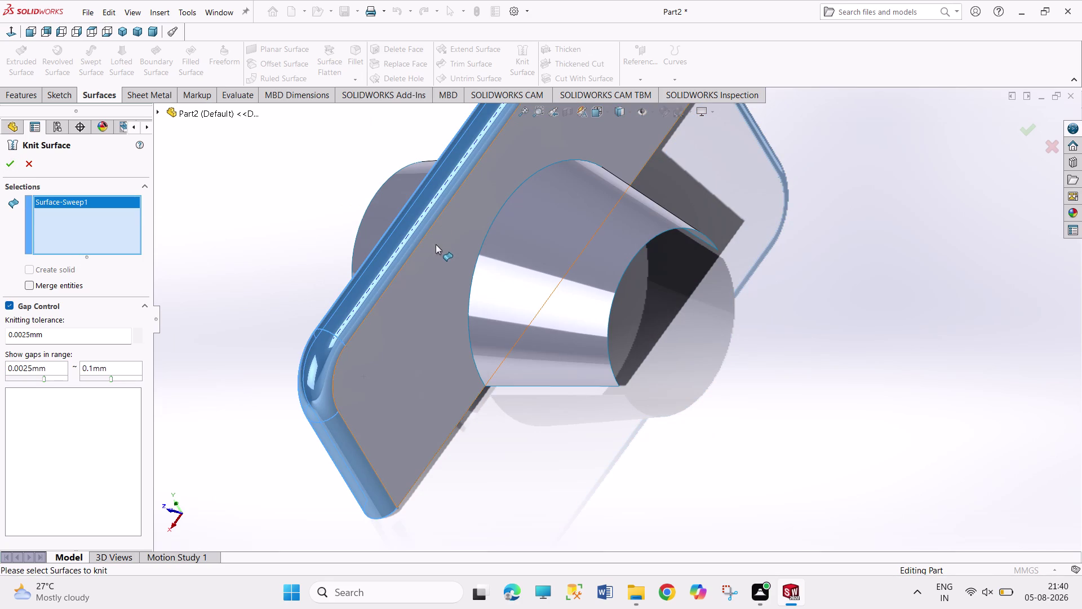
click(472, 275)
click(478, 279)
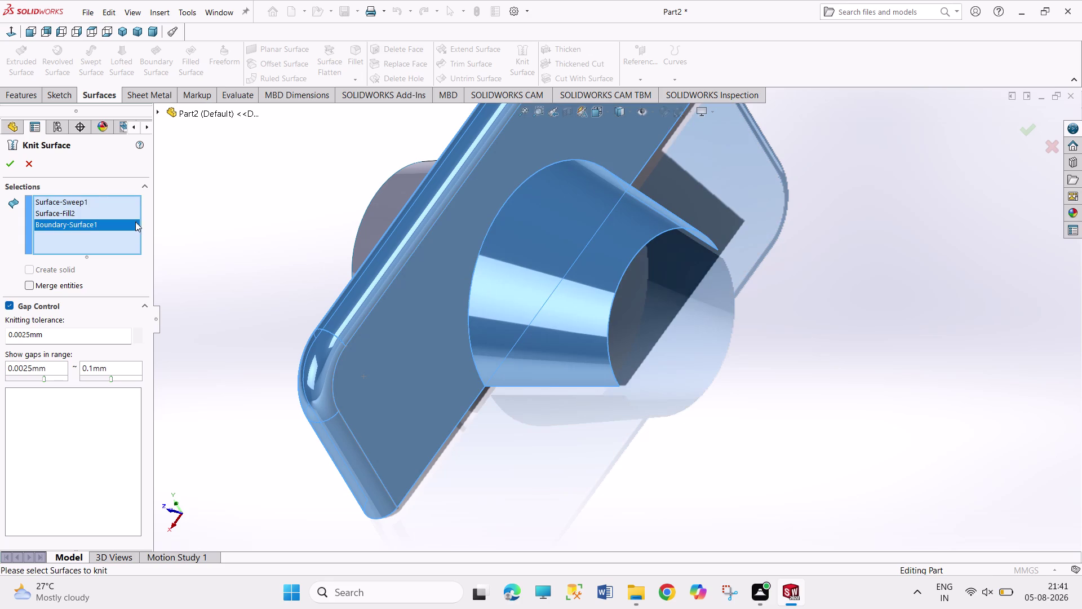
click(16, 165)
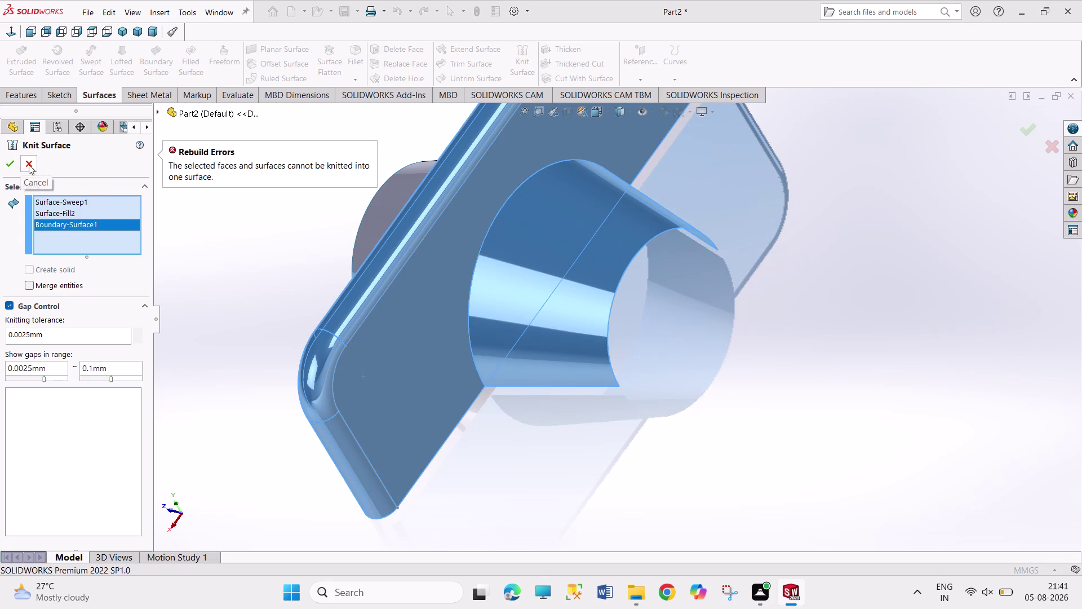
click(29, 164)
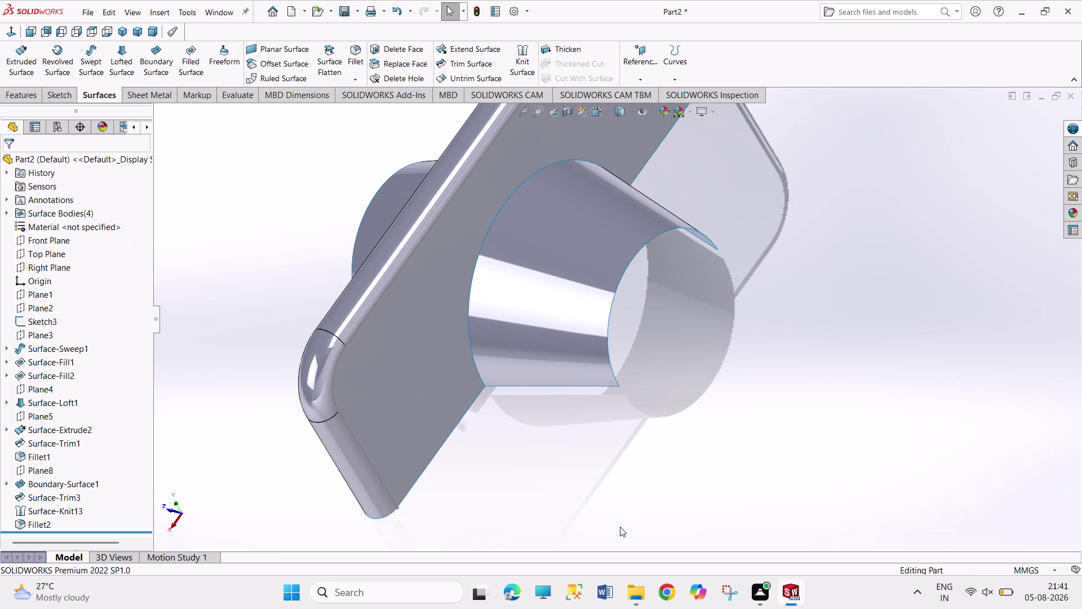
middle_drag(601, 501, 600, 472)
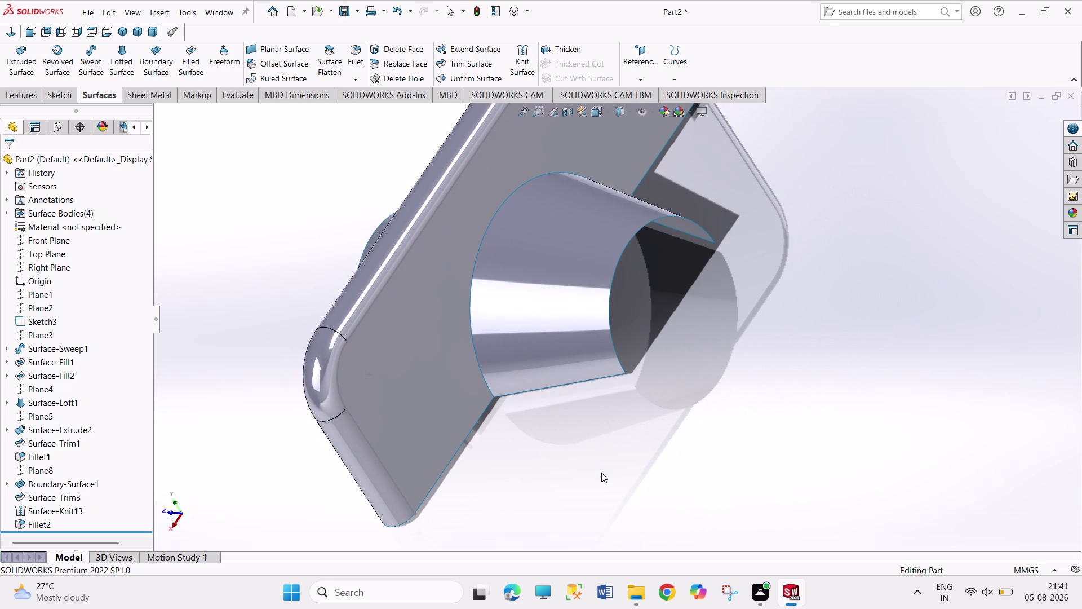
click(494, 394)
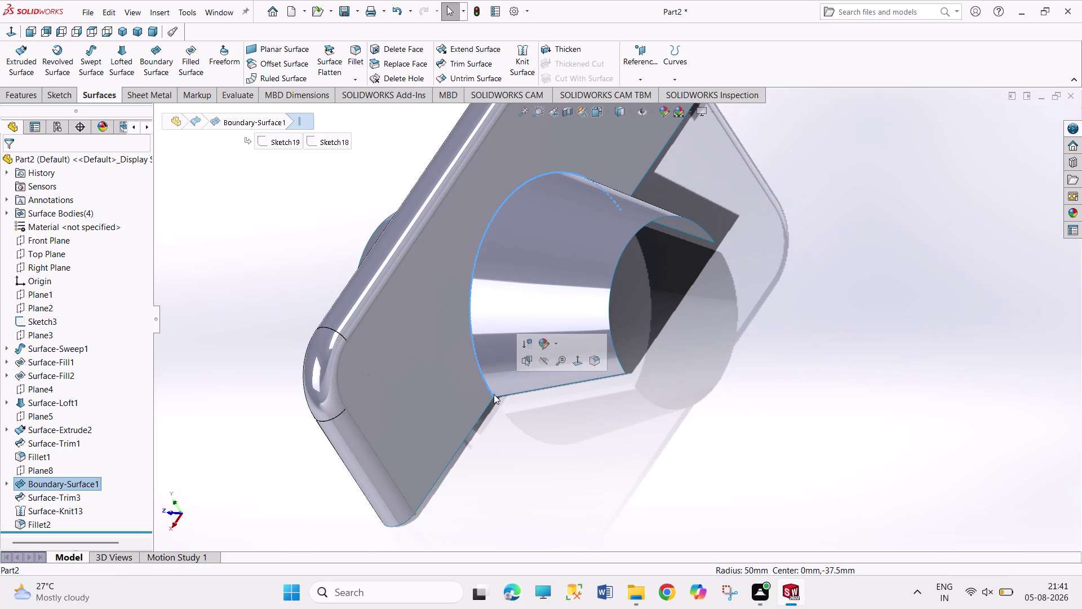
click(461, 447)
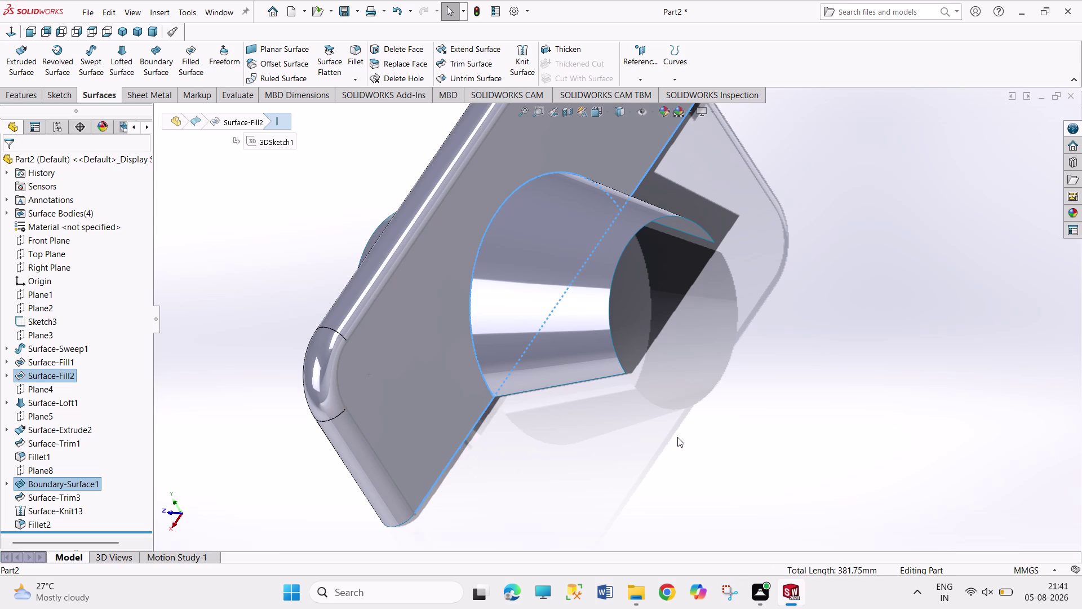
middle_drag(673, 434, 649, 404)
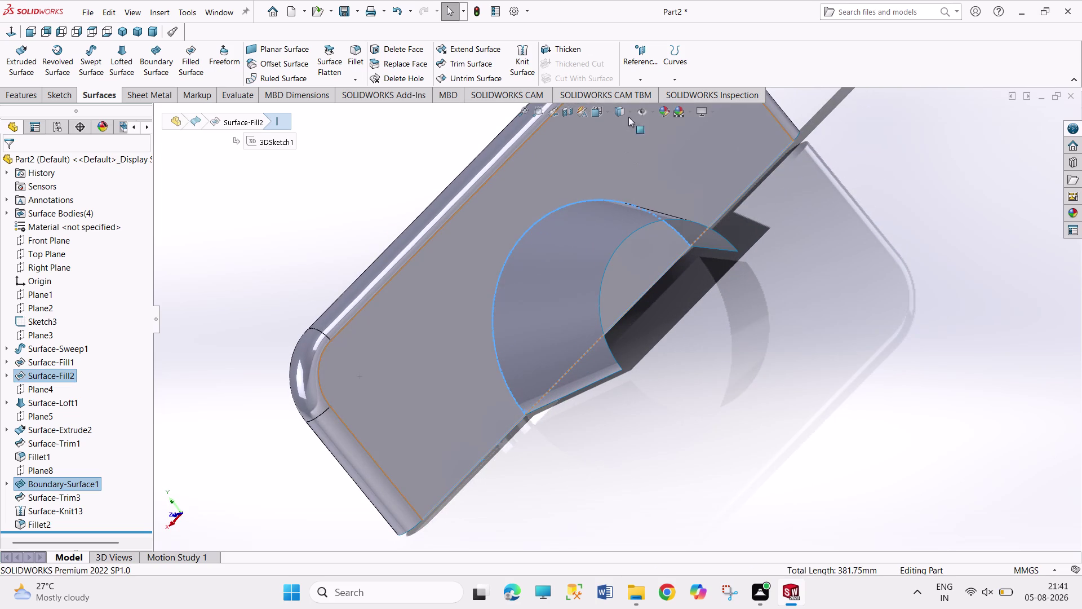
click(528, 54)
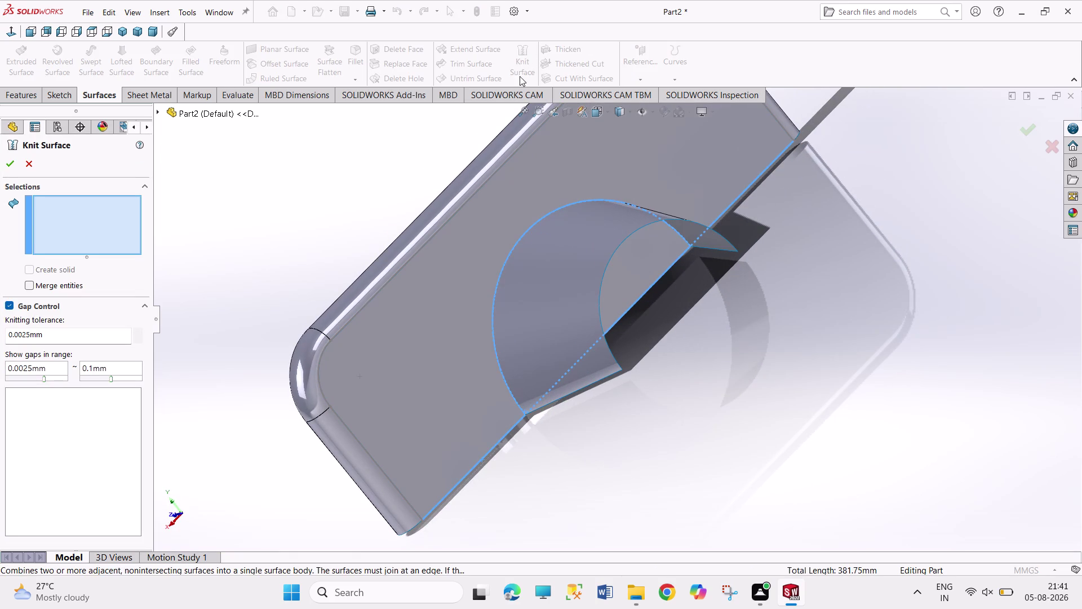
Select Surface-Fill2 and Boundary-Surface1 for a knit, then close the knit setup.
click(453, 300)
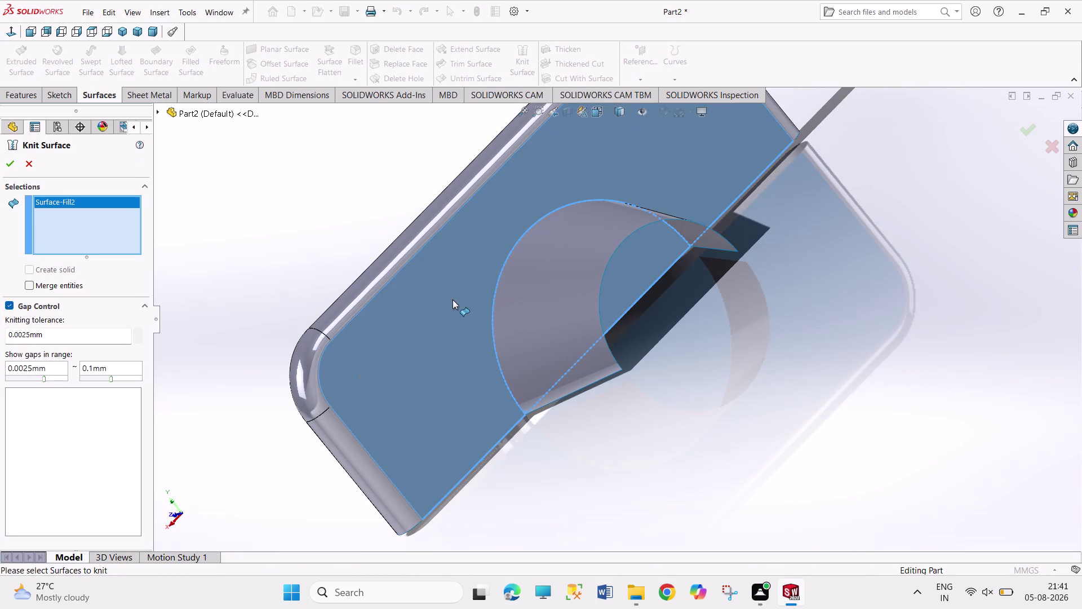
click(11, 164)
click(498, 278)
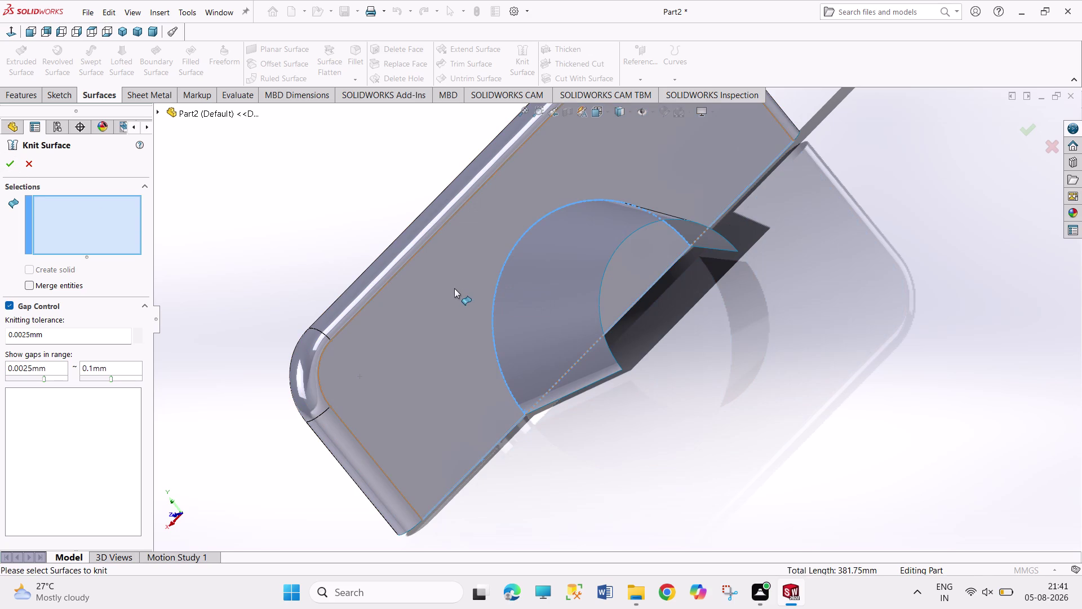
click(454, 288)
click(503, 292)
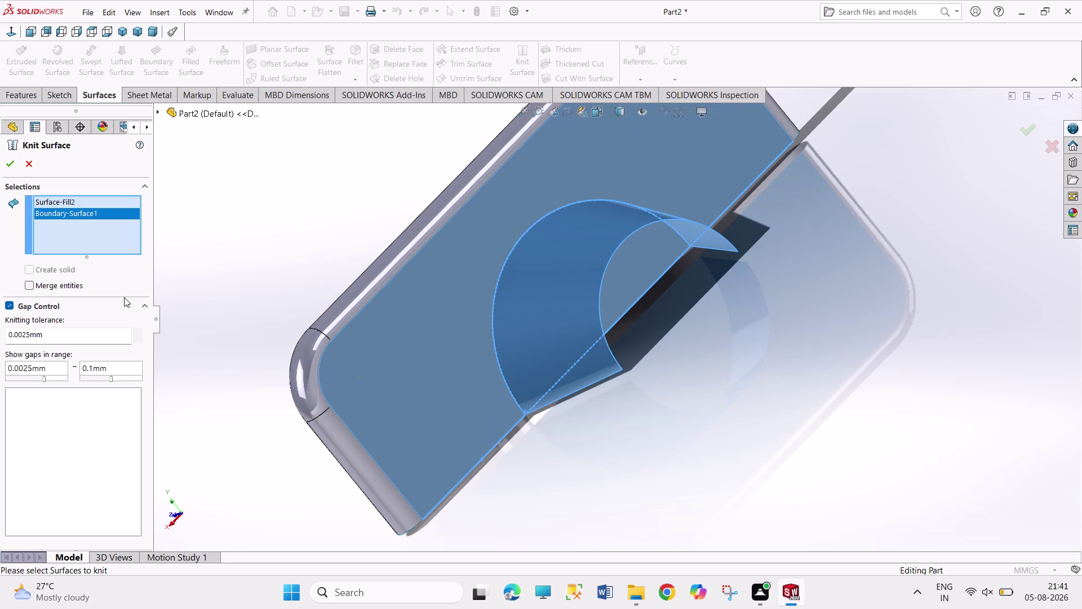
click(20, 164)
click(14, 164)
click(28, 169)
click(235, 254)
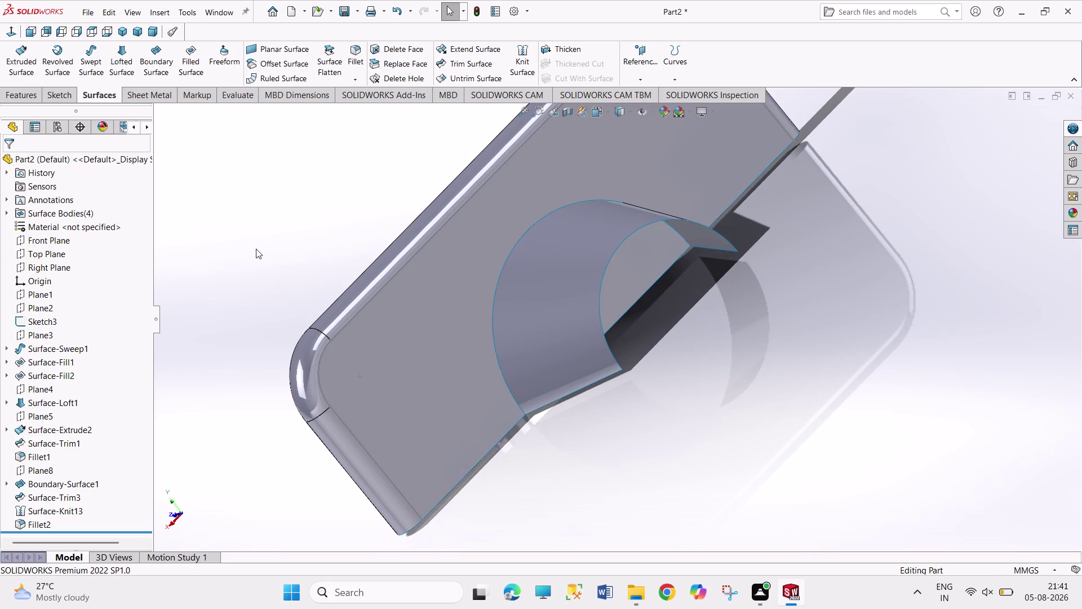
Orbit and zoom around the model to inspect the cone side.
middle_drag(259, 250, 330, 203)
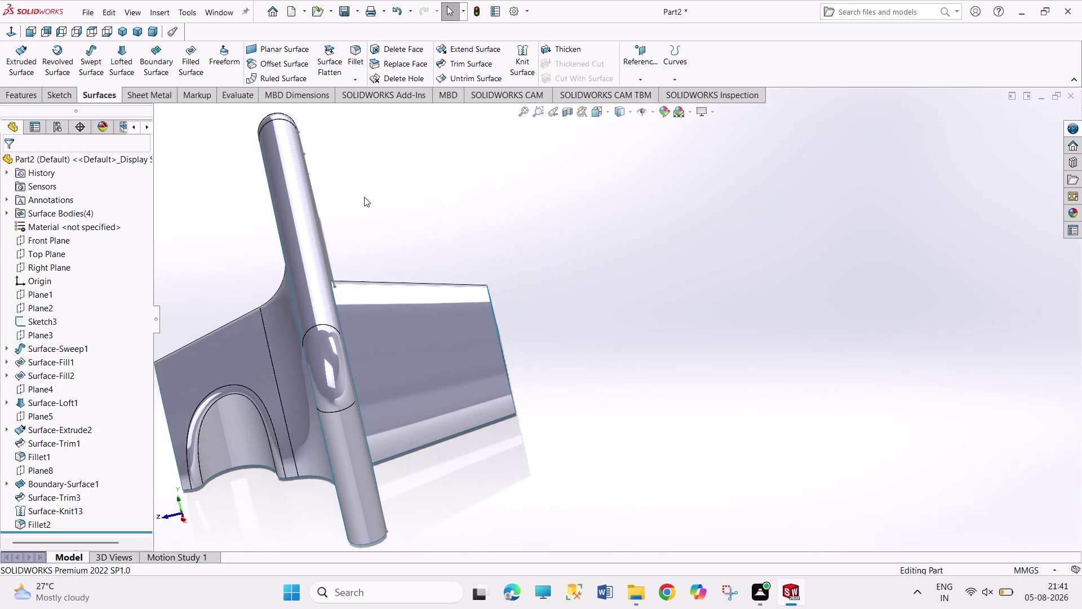
middle_drag(399, 218, 432, 217)
scroll(up, 3)
middle_drag(390, 197, 371, 192)
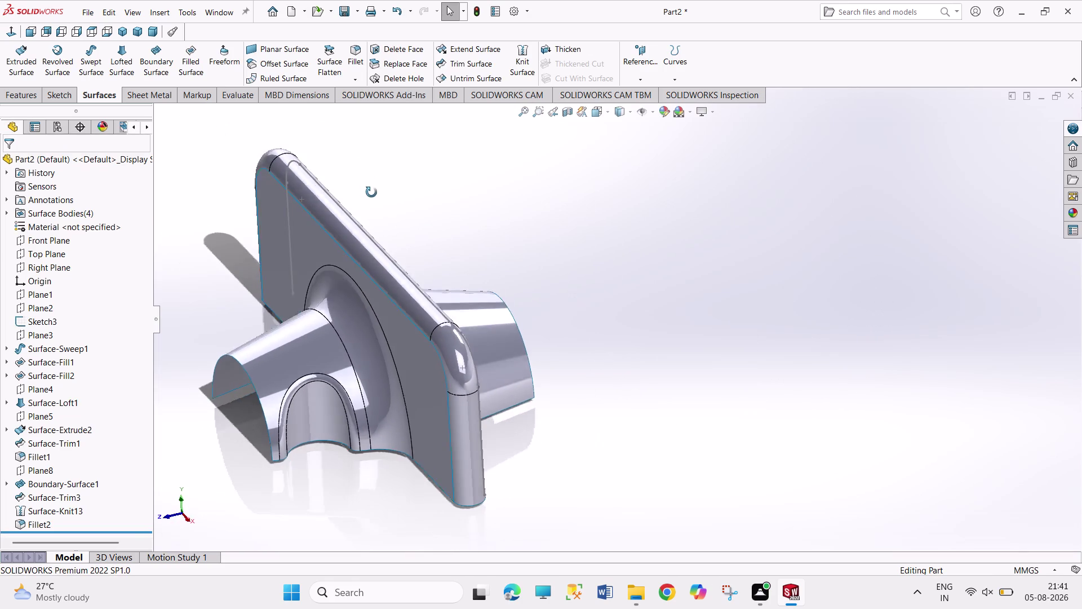
middle_drag(371, 192, 337, 180)
scroll(down, 3)
scroll(up, 3)
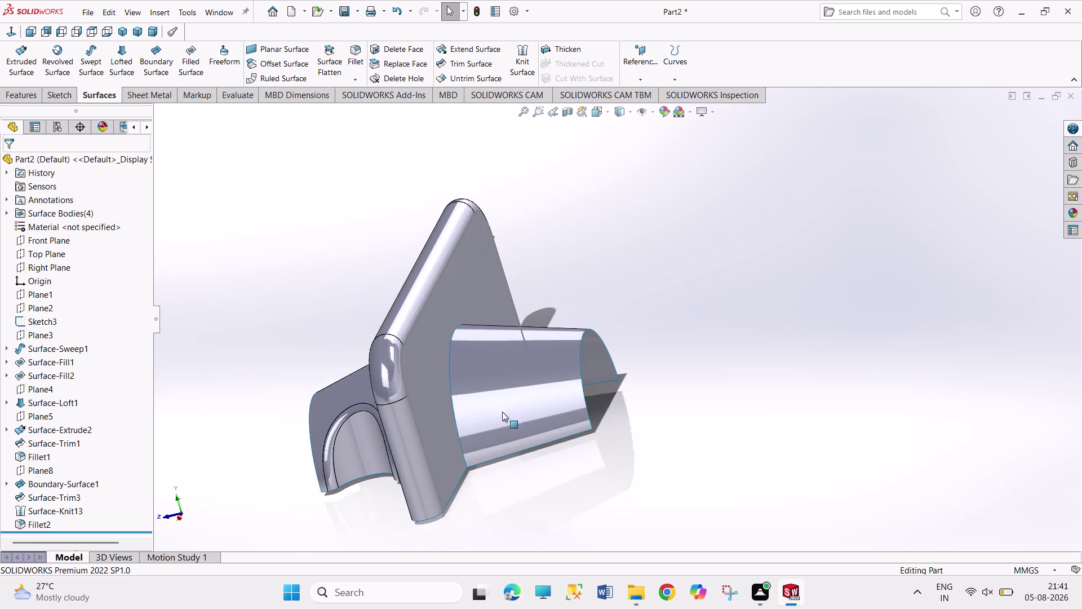
scroll(down, 3)
scroll(down, 3)
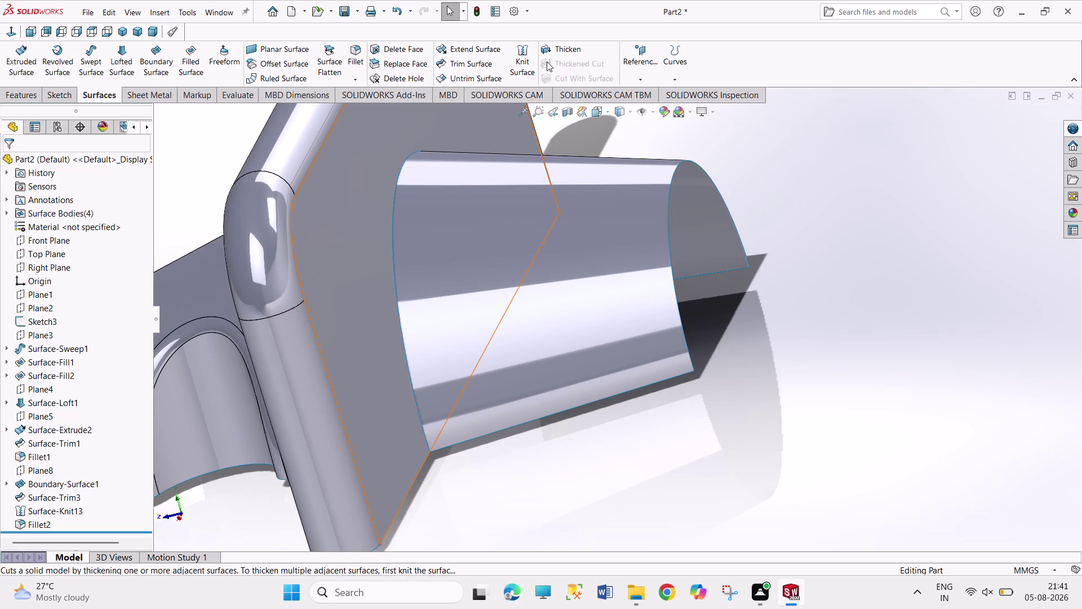
Retry knitting the flat Surface-Fill2 with the cone Boundary-Surface1 and apply it.
click(521, 68)
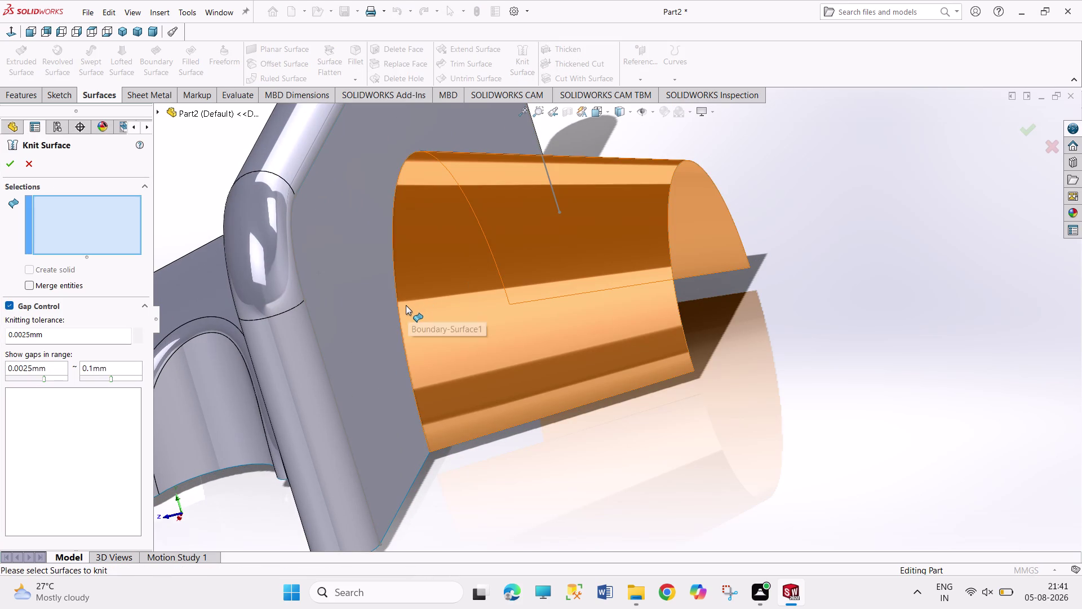
click(396, 305)
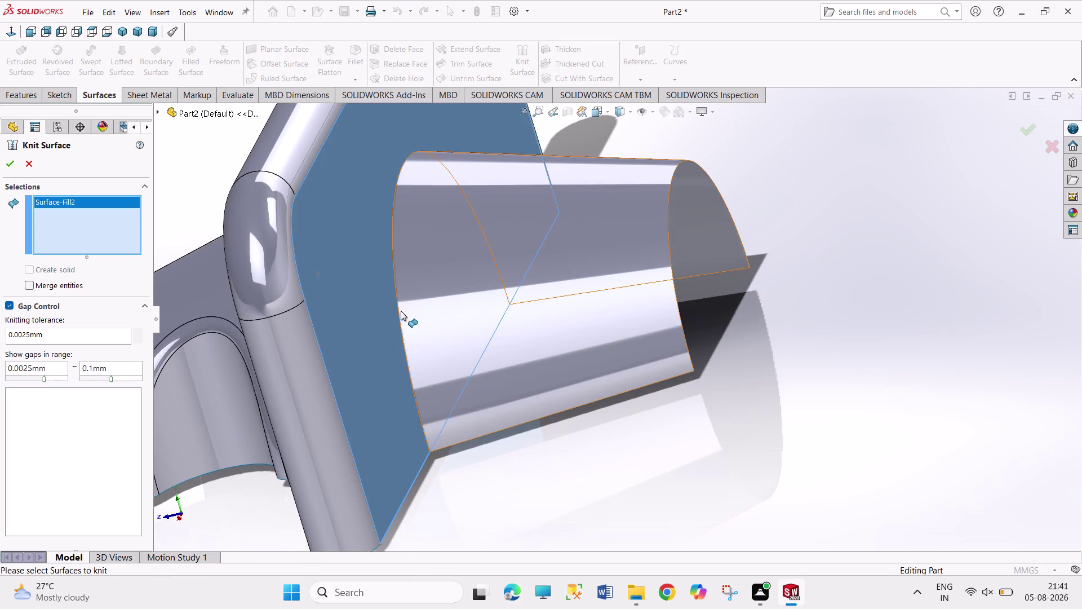
click(401, 310)
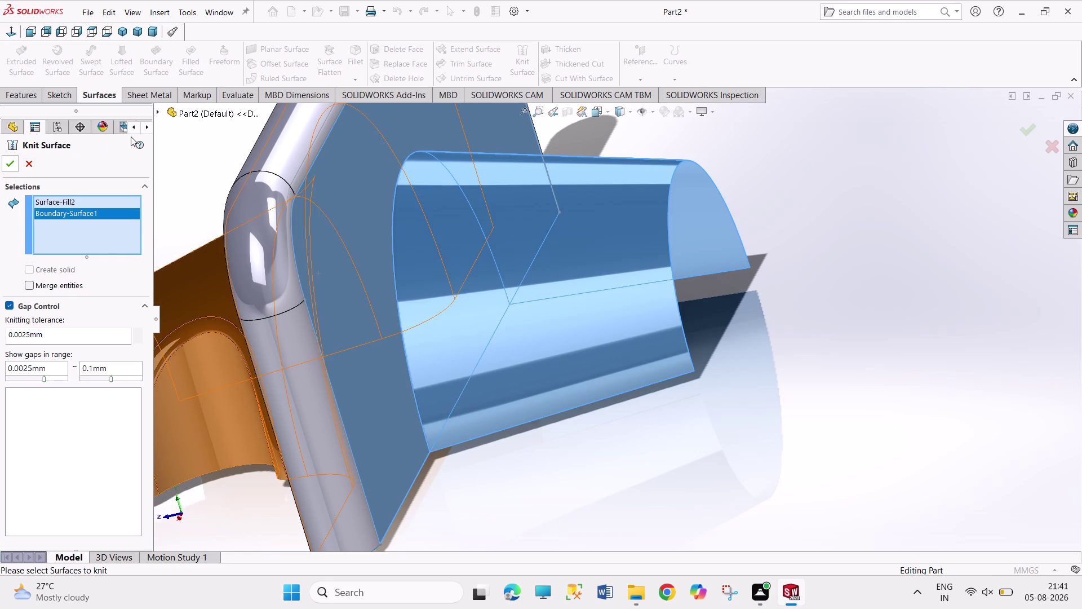
click(7, 163)
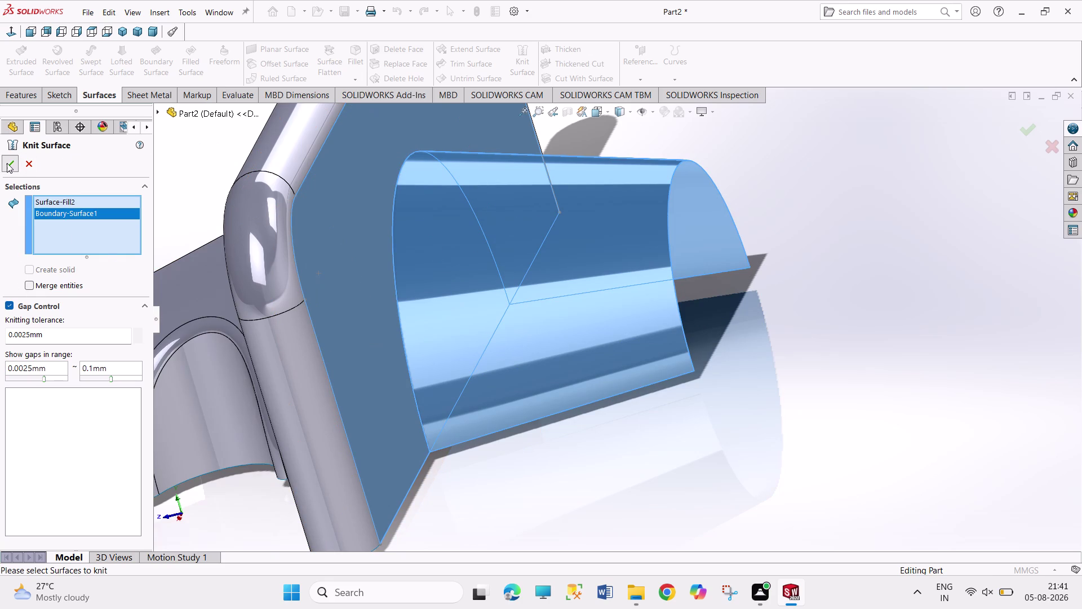
click(33, 160)
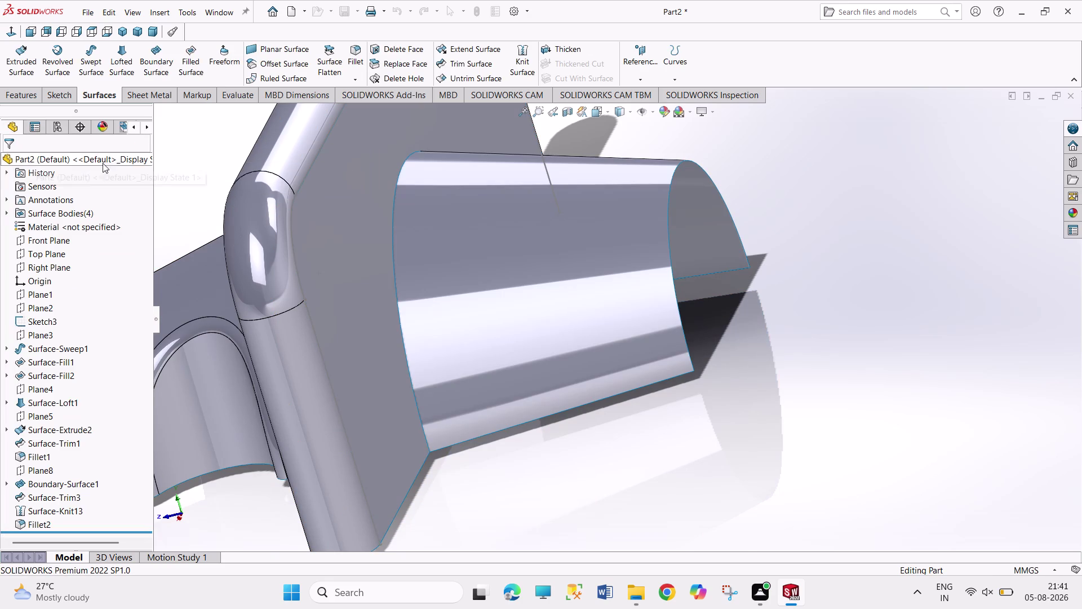
Zoom the view and bring up a mutual Trim Surface.
scroll(up, 3)
scroll(up, 3)
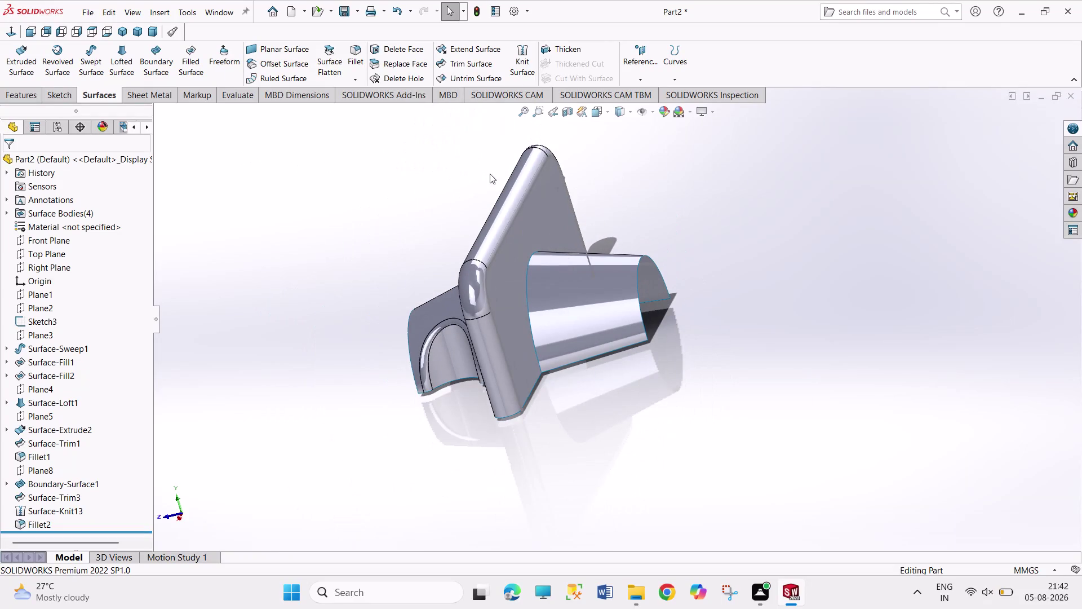
scroll(down, 3)
scroll(down, 3)
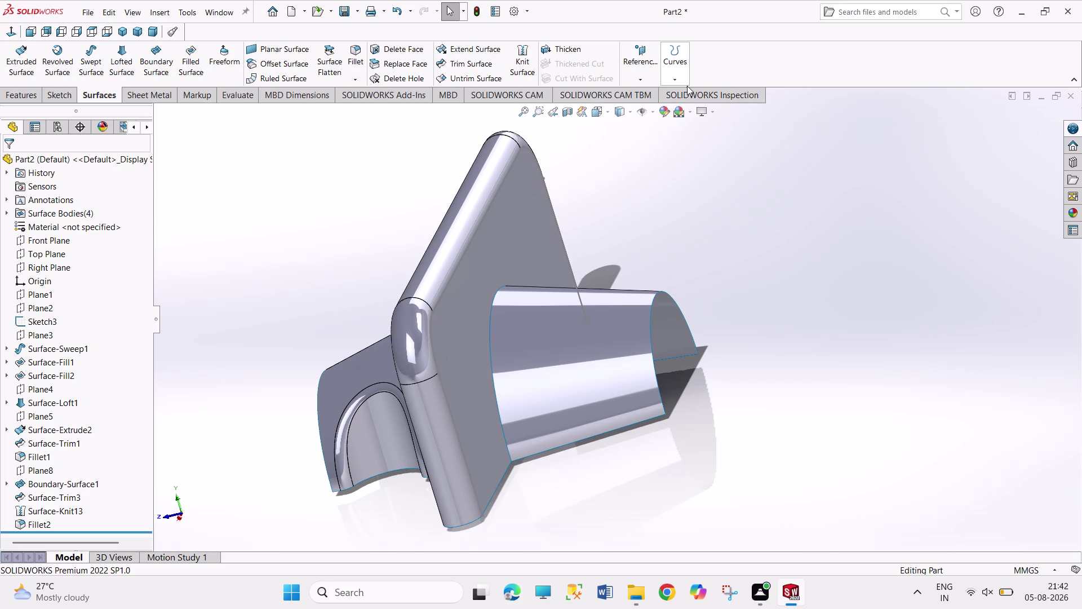
scroll(up, 3)
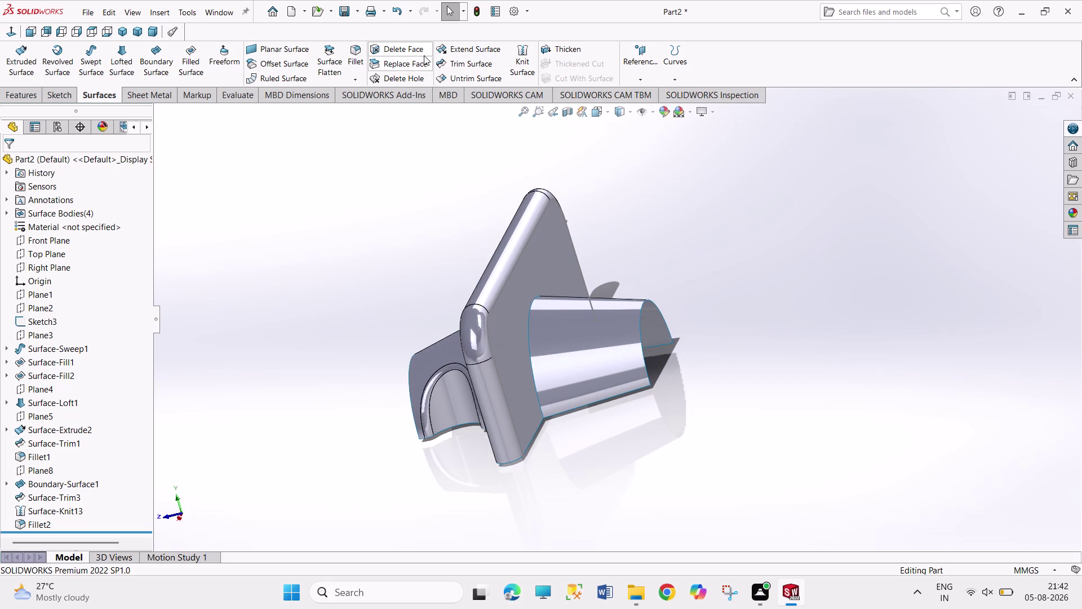
click(466, 62)
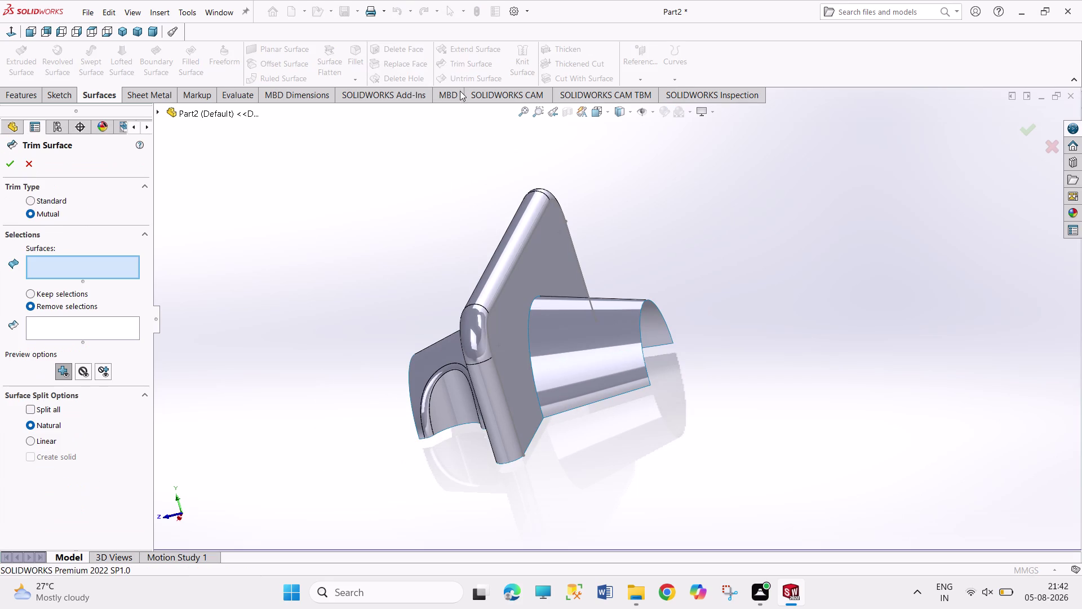
Box-select all four surface bodies for the mutual trim and orbit to find pieces to remove.
drag(319, 157, 712, 515)
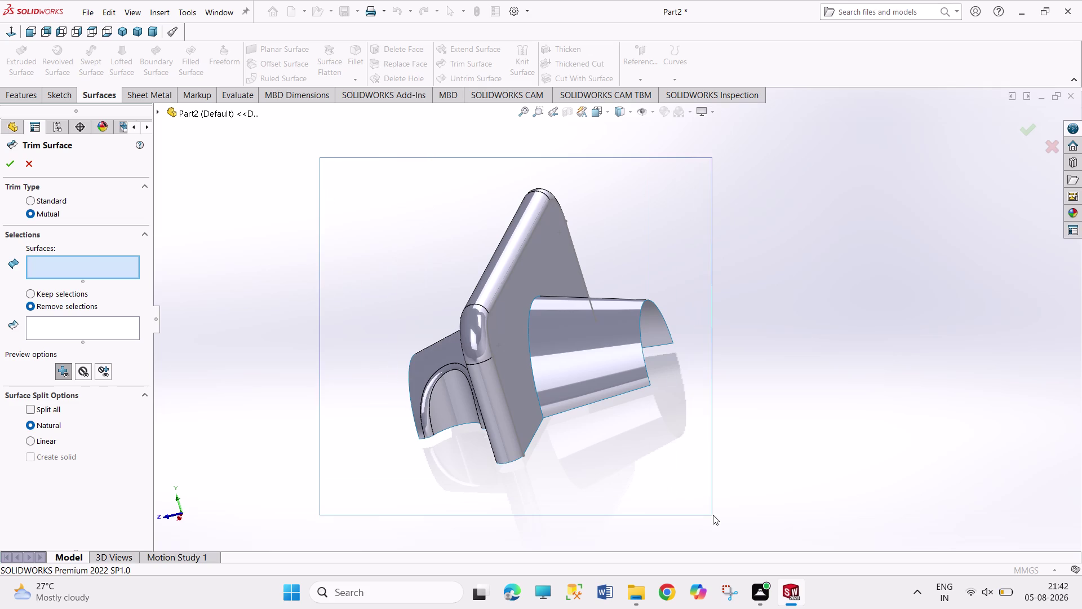
drag(712, 514, 713, 515)
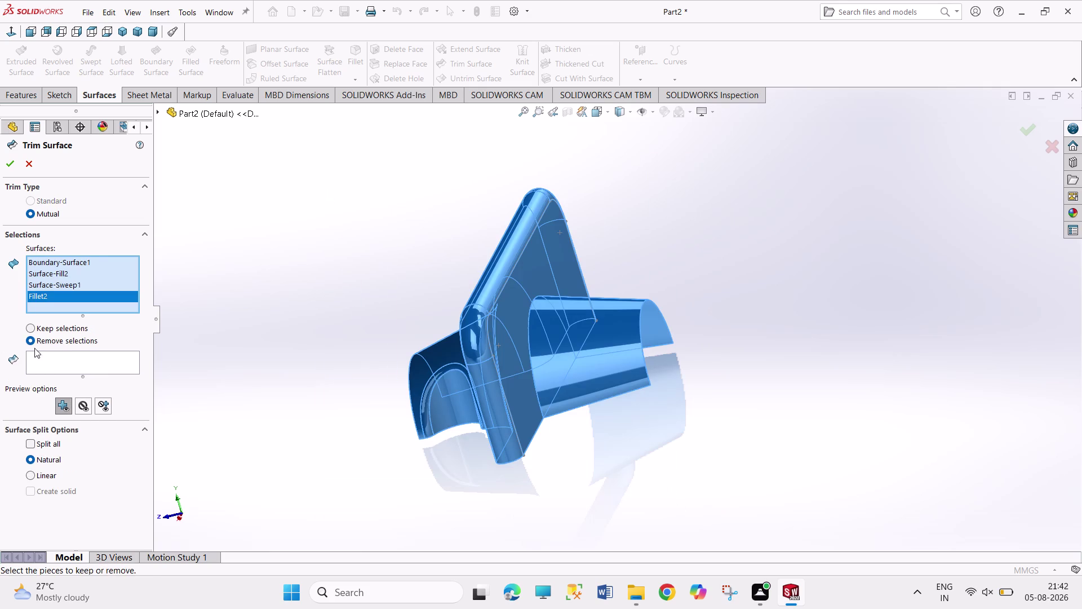
click(96, 360)
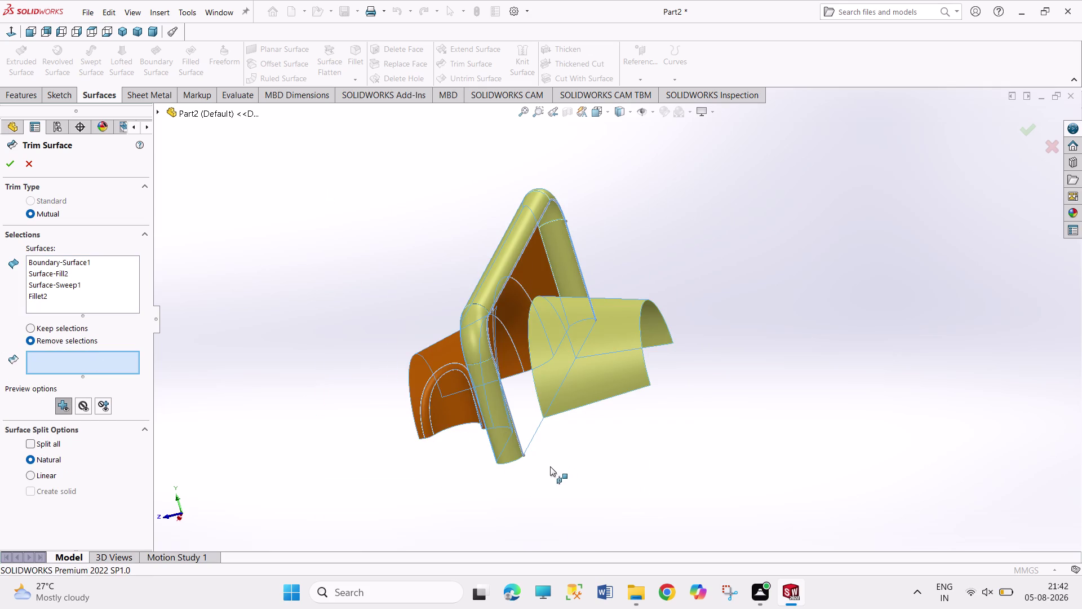
middle_drag(373, 398, 320, 381)
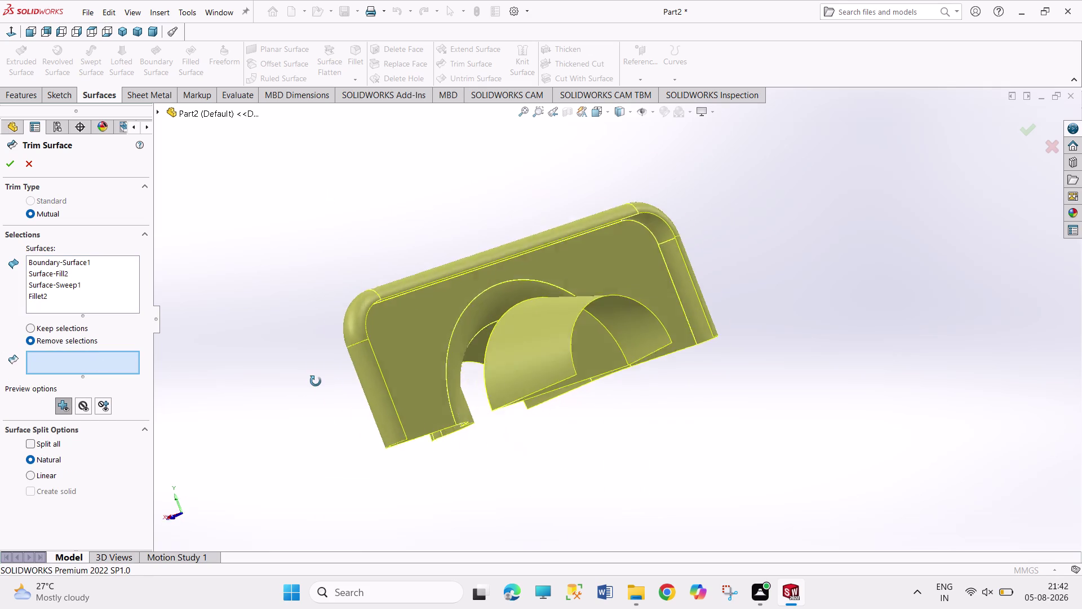
middle_drag(319, 380, 316, 381)
scroll(down, 3)
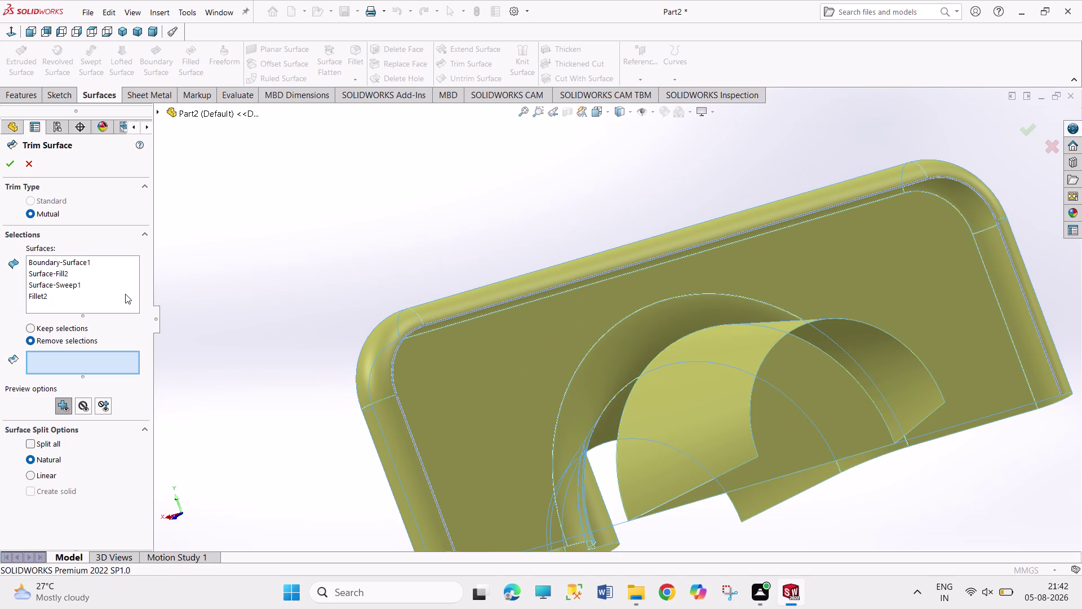
Dismiss the trim rebuild error and close Trim Surface without applying it.
click(15, 165)
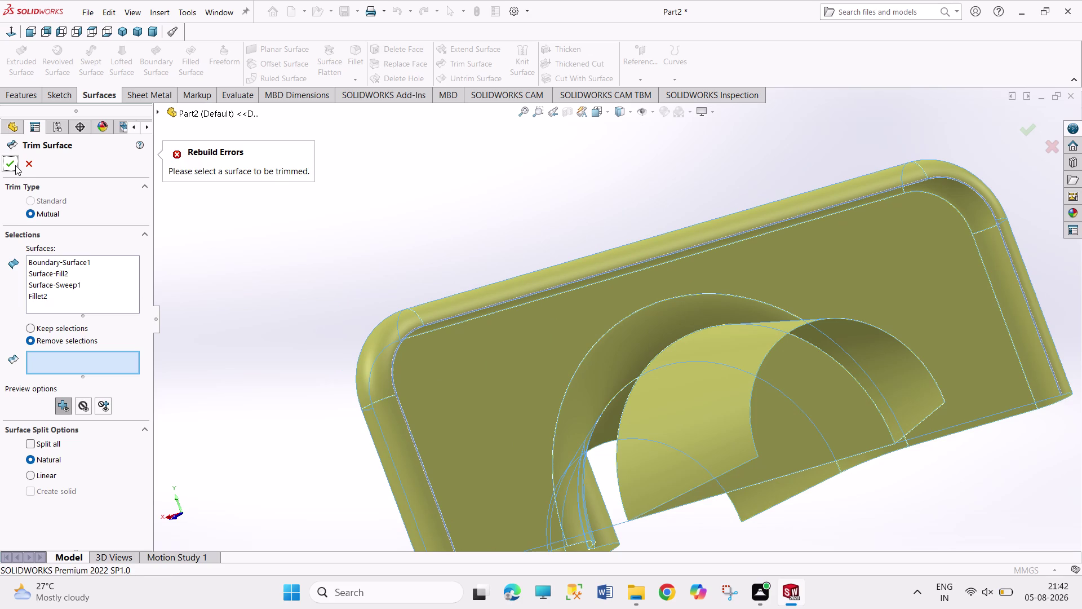
click(27, 162)
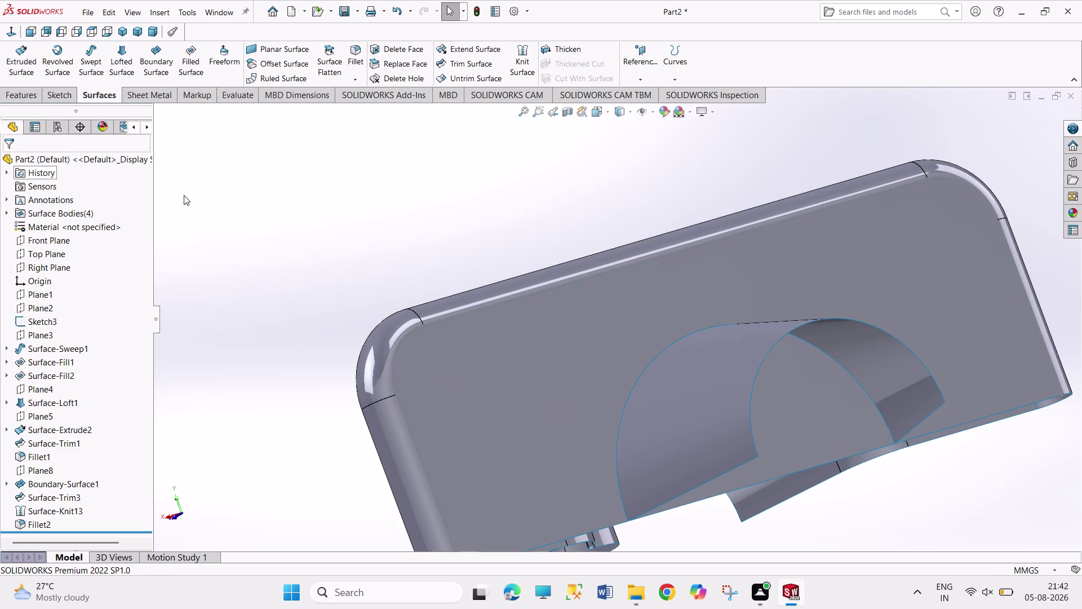
click(323, 198)
middle_drag(334, 203, 377, 251)
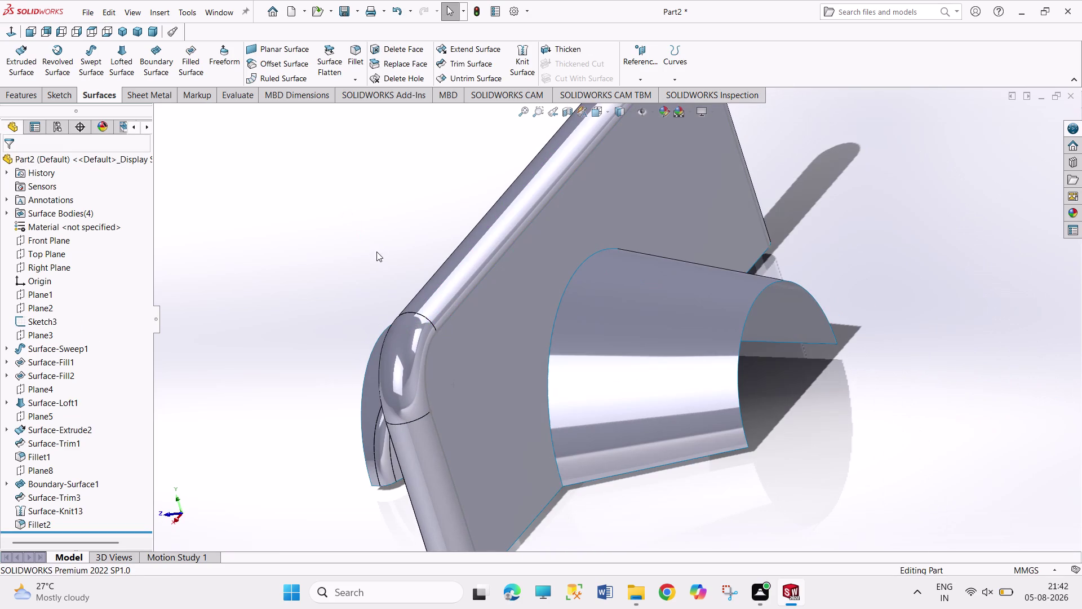
scroll(up, 3)
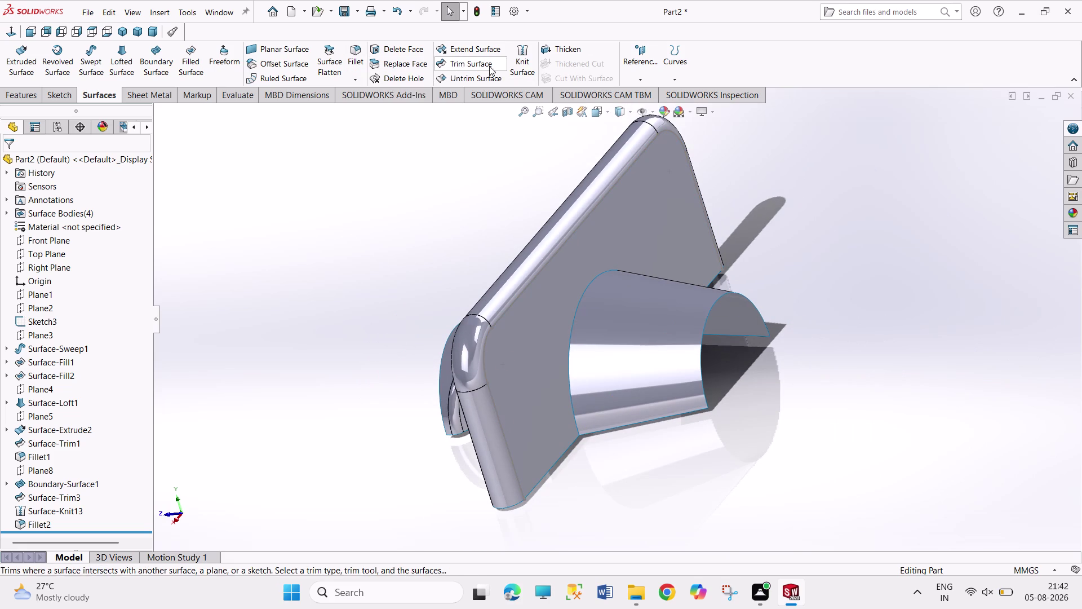
click(355, 53)
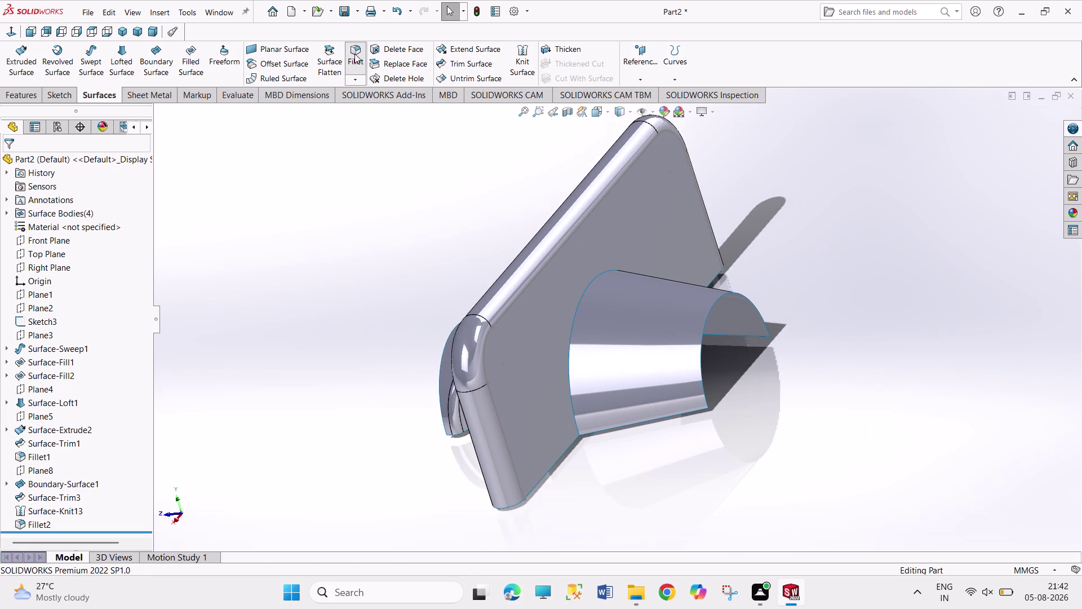
click(603, 277)
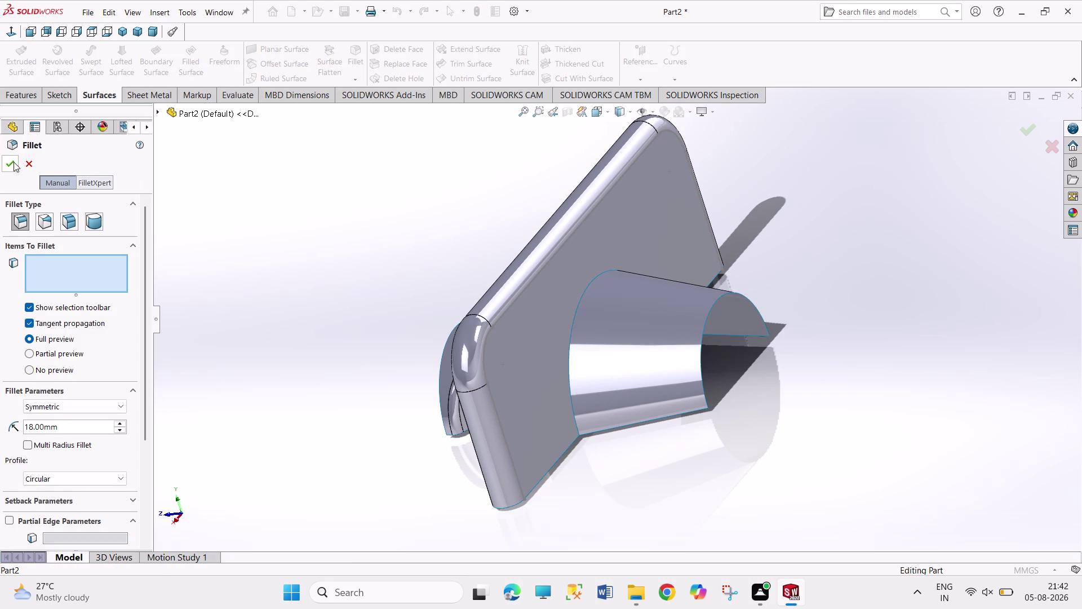
click(27, 162)
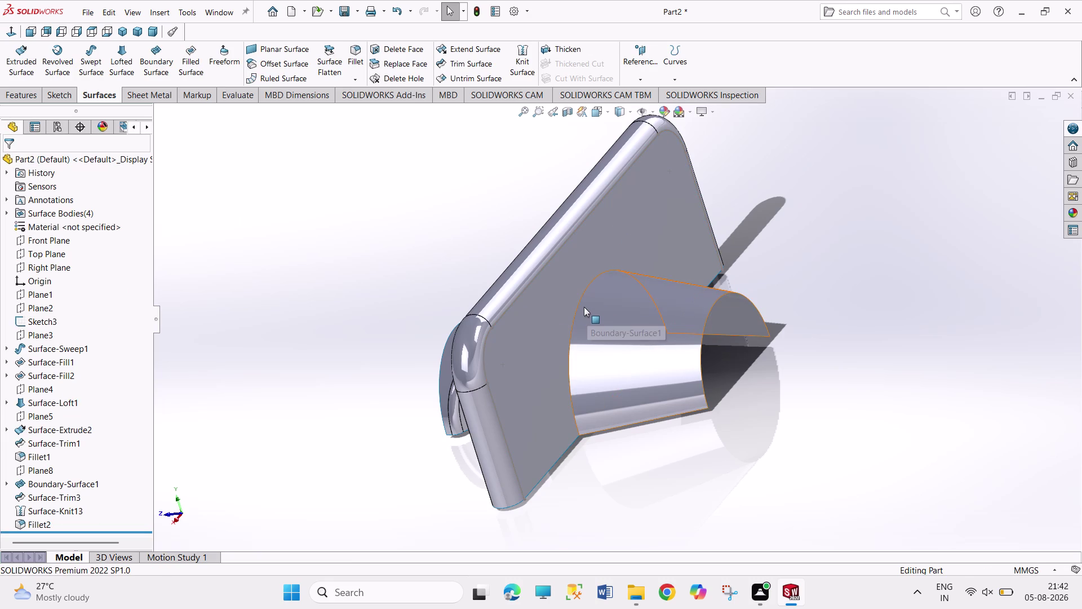
click(579, 301)
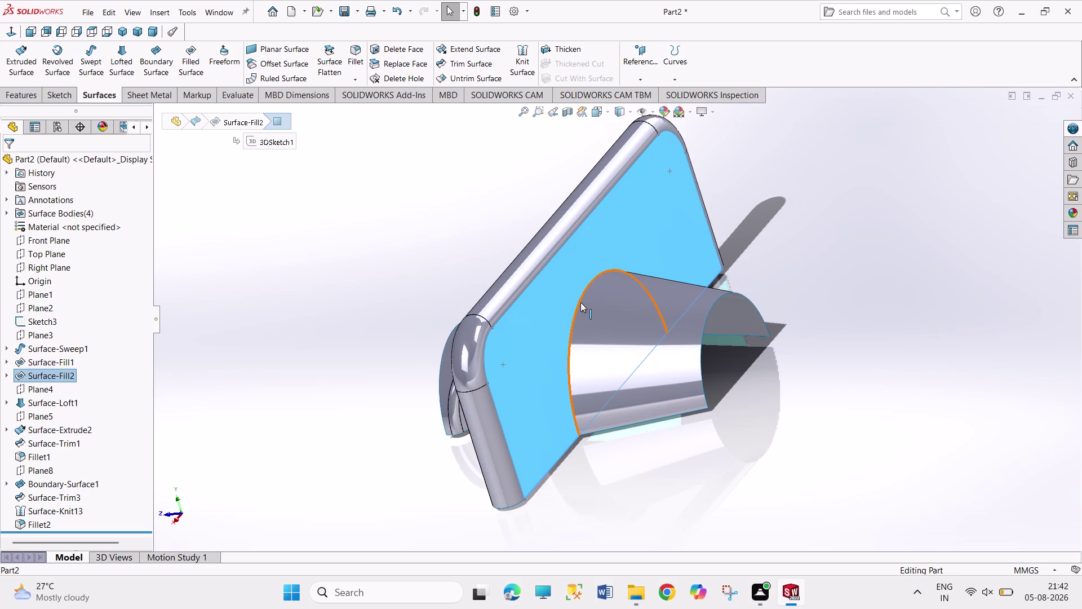
click(581, 302)
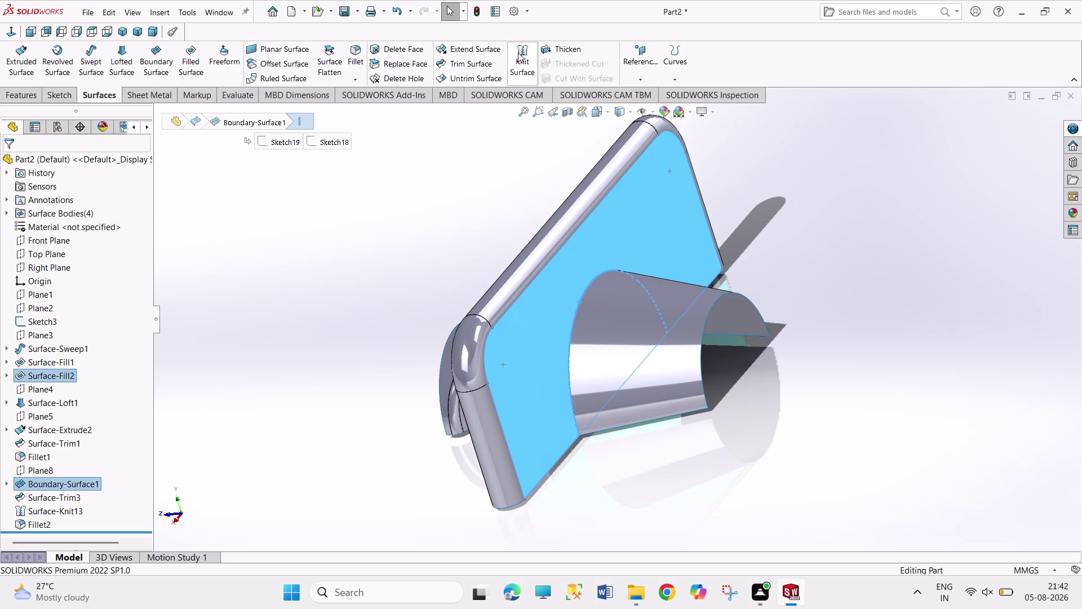
click(518, 52)
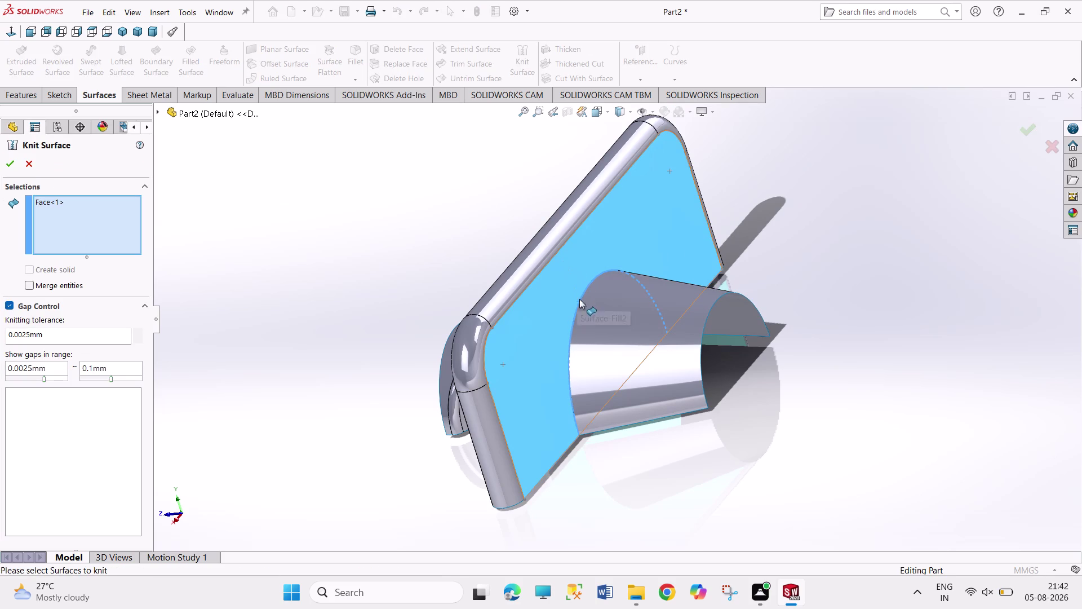
scroll(down, 3)
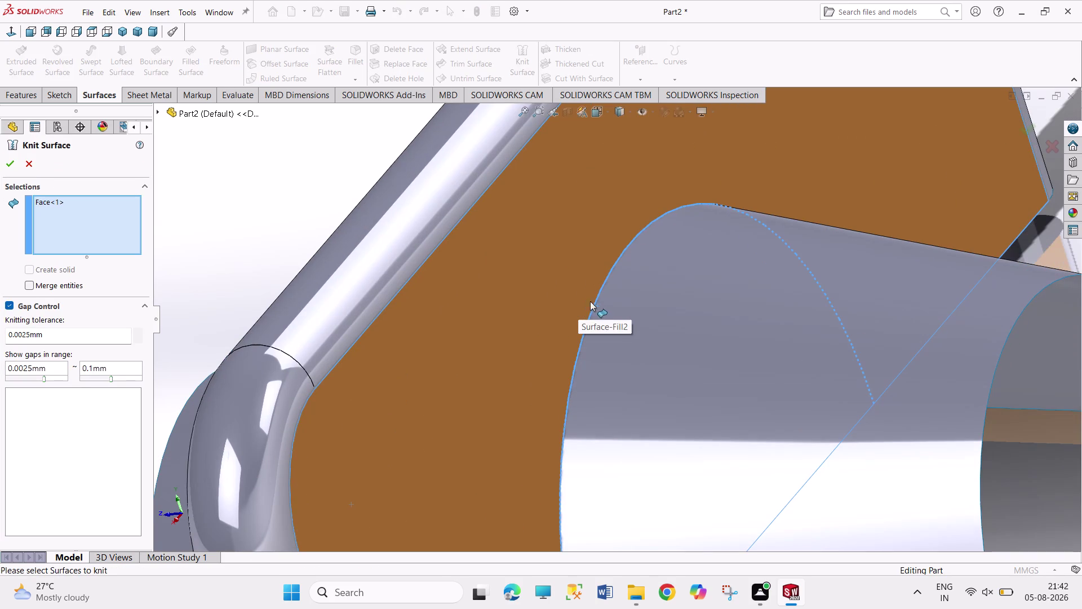
click(601, 294)
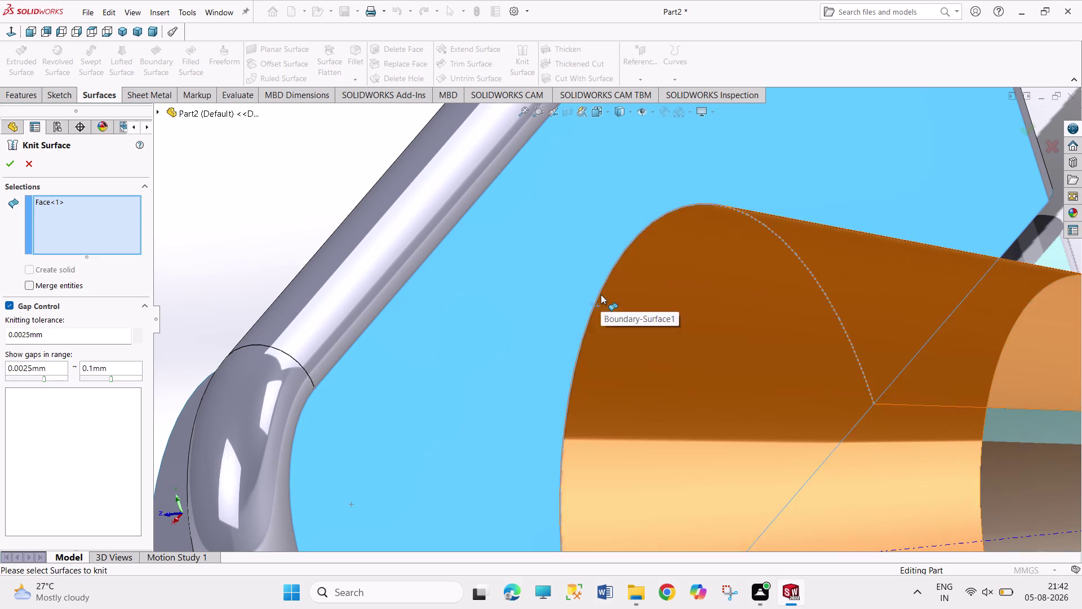
click(7, 167)
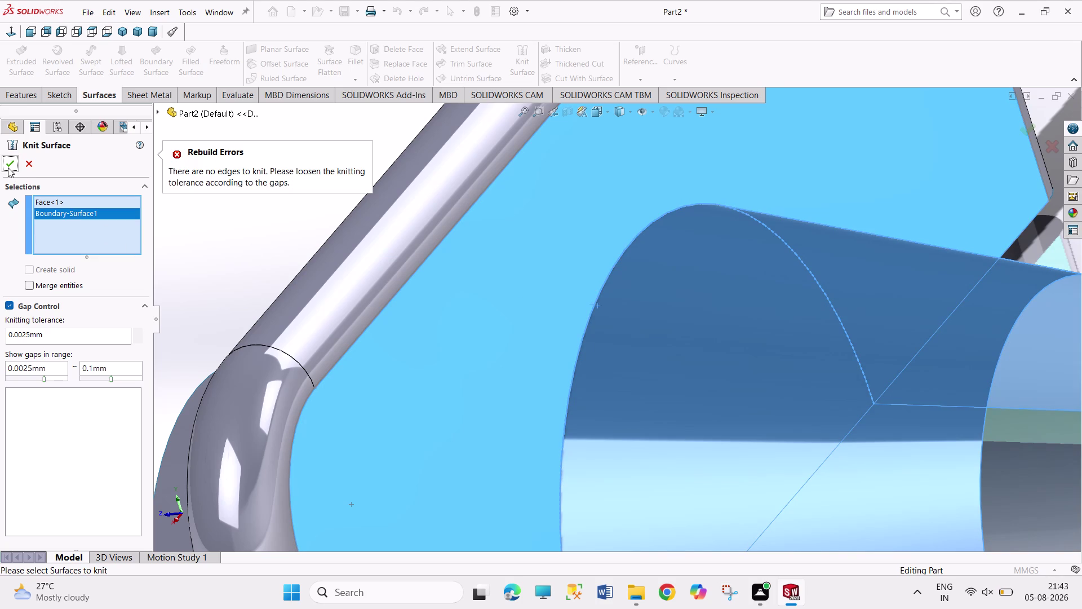
click(30, 165)
scroll(up, 3)
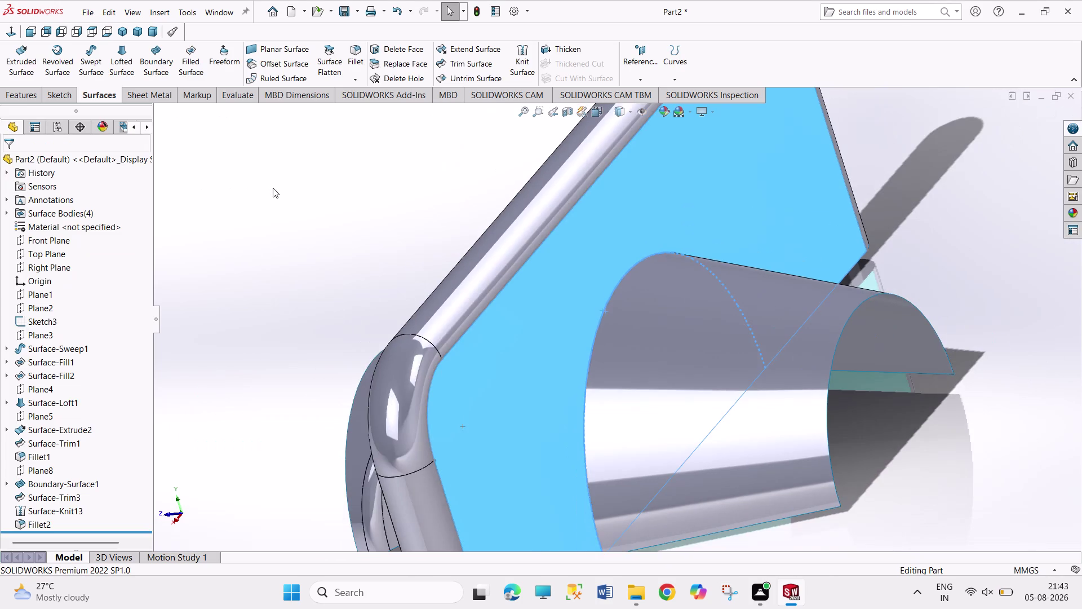
scroll(up, 3)
click(327, 195)
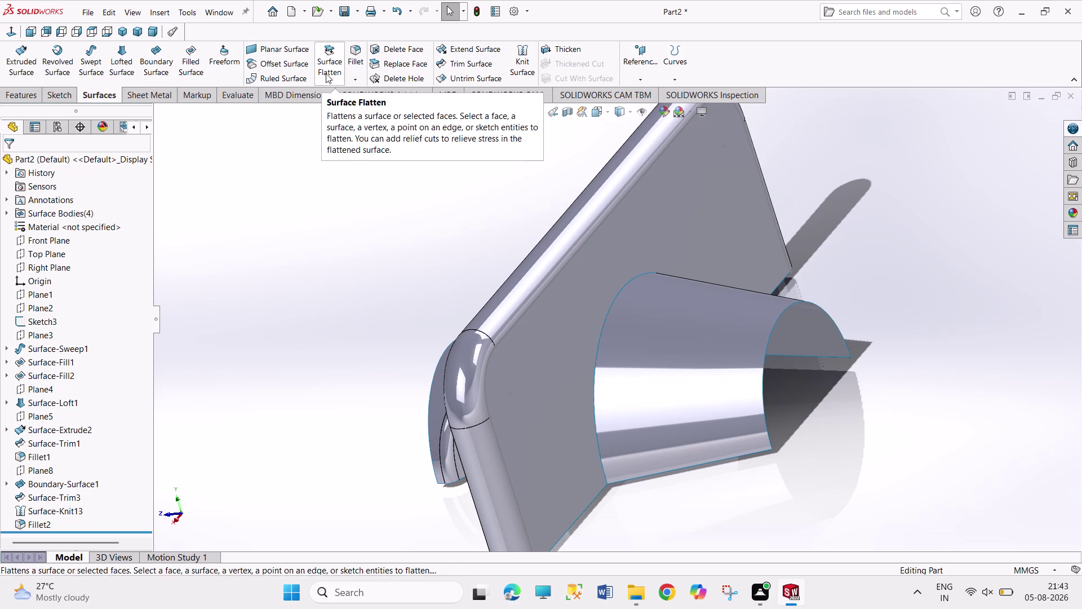
middle_drag(450, 196, 445, 118)
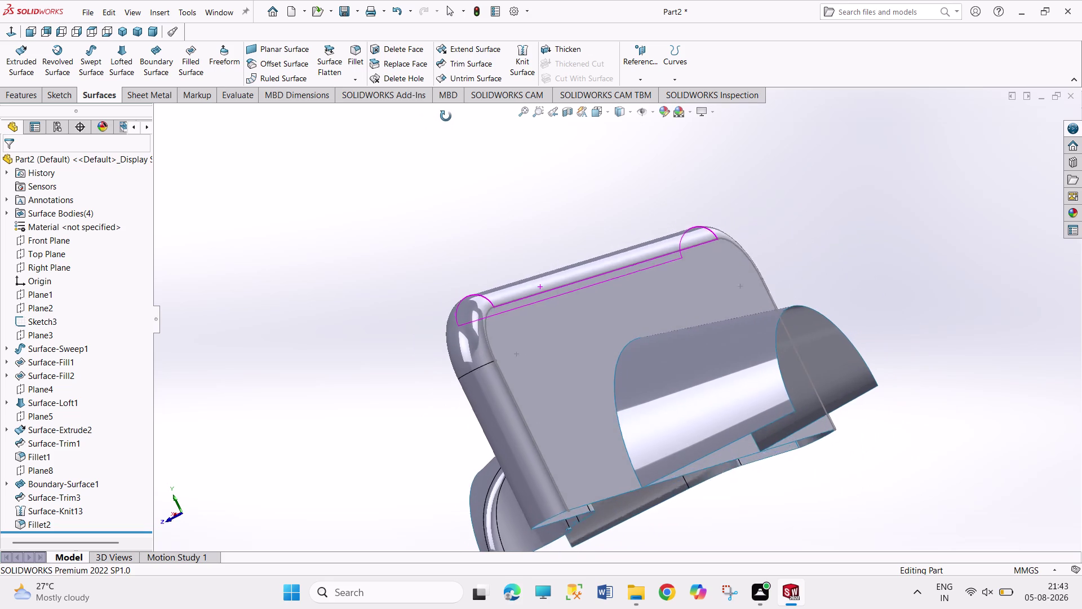
middle_drag(446, 118, 522, 155)
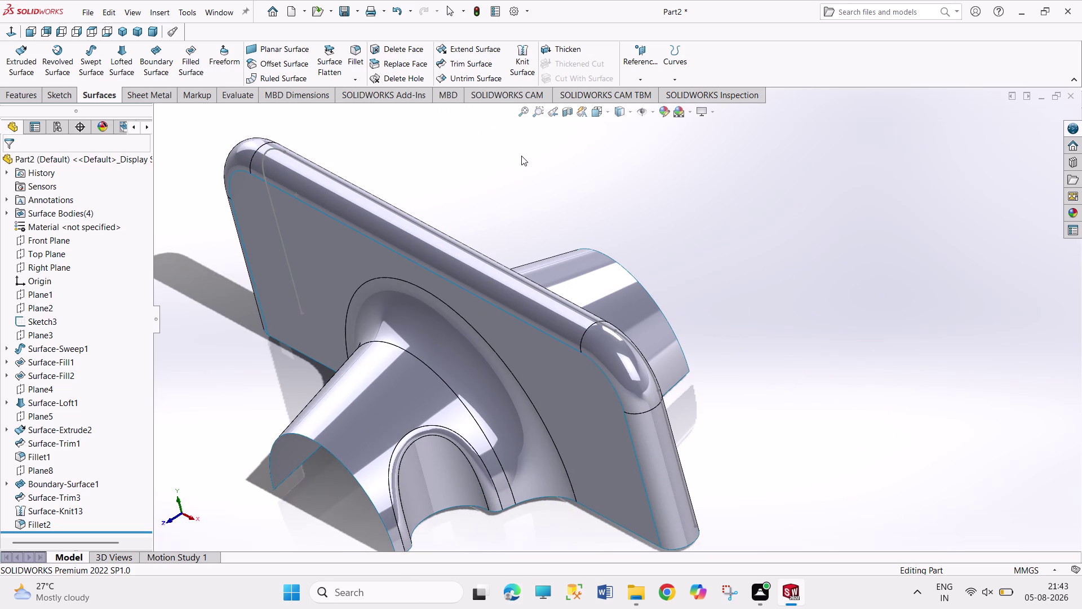
middle_drag(524, 168, 423, 162)
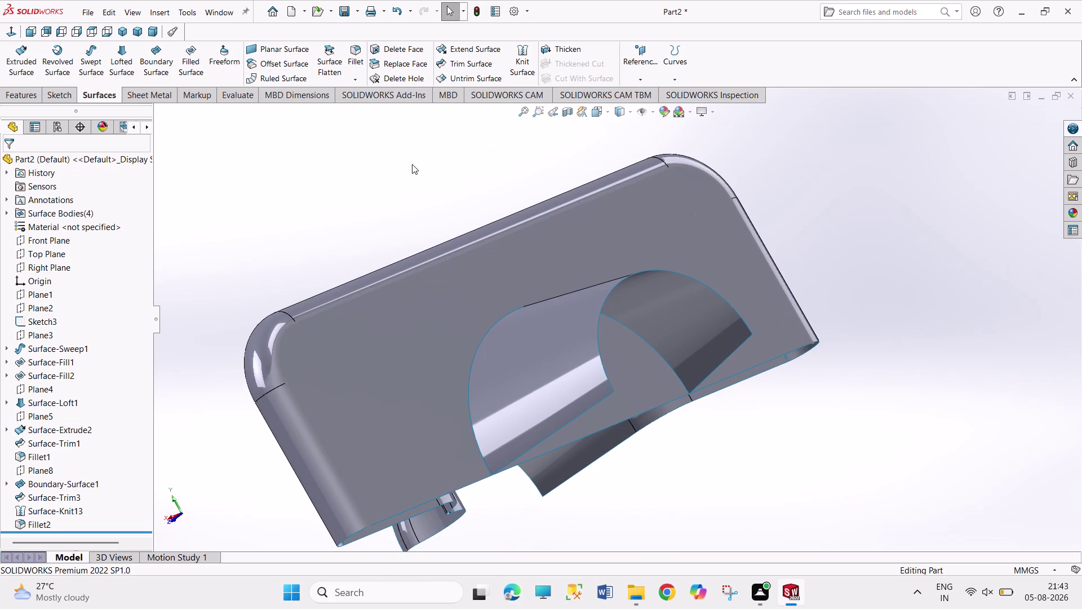
middle_drag(421, 169, 434, 186)
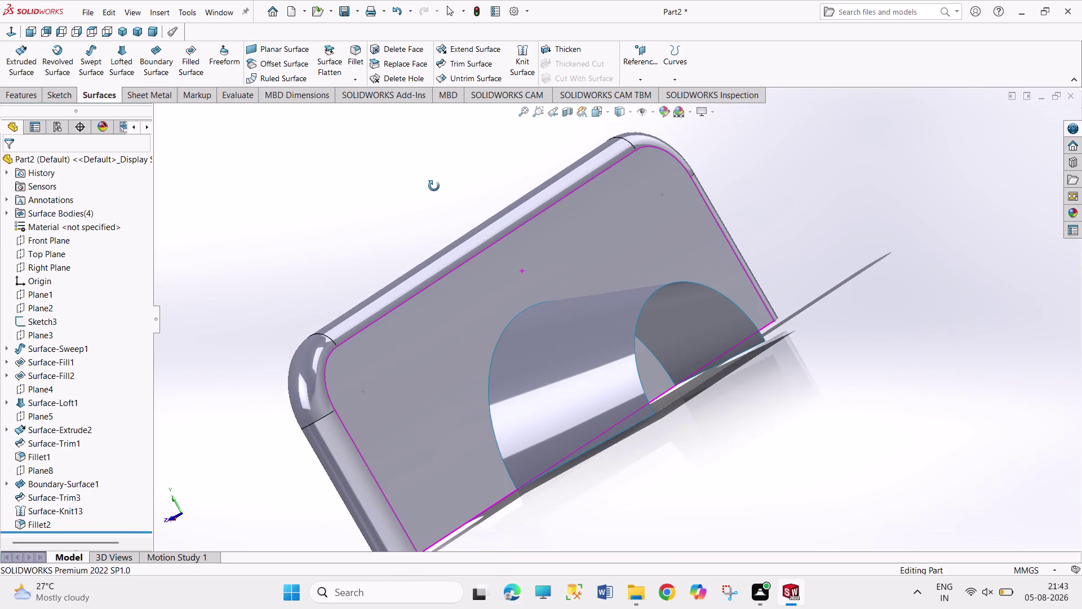
middle_drag(434, 186, 435, 187)
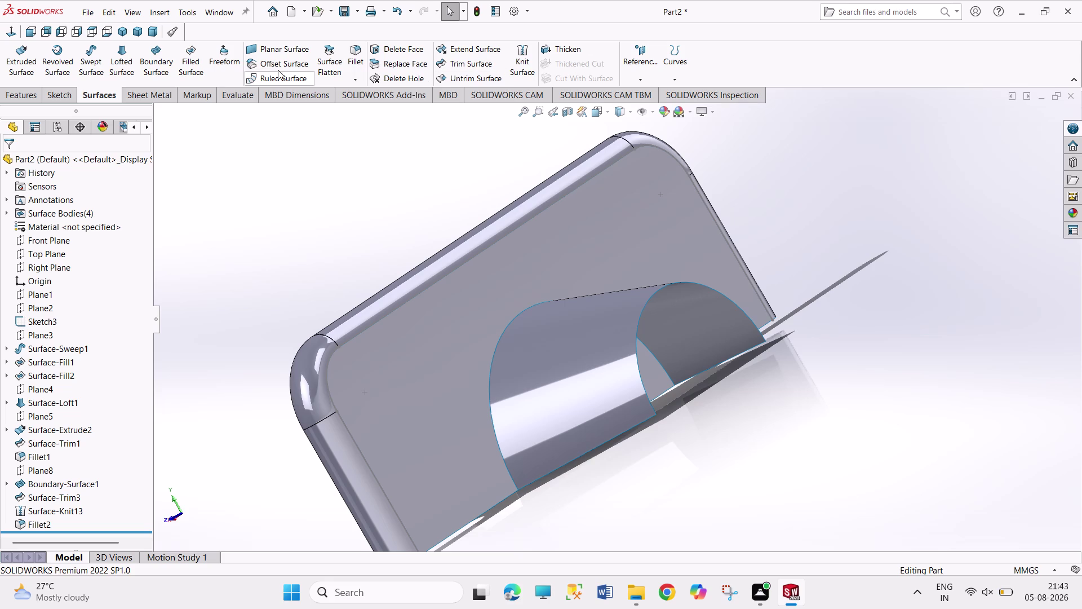
click(180, 73)
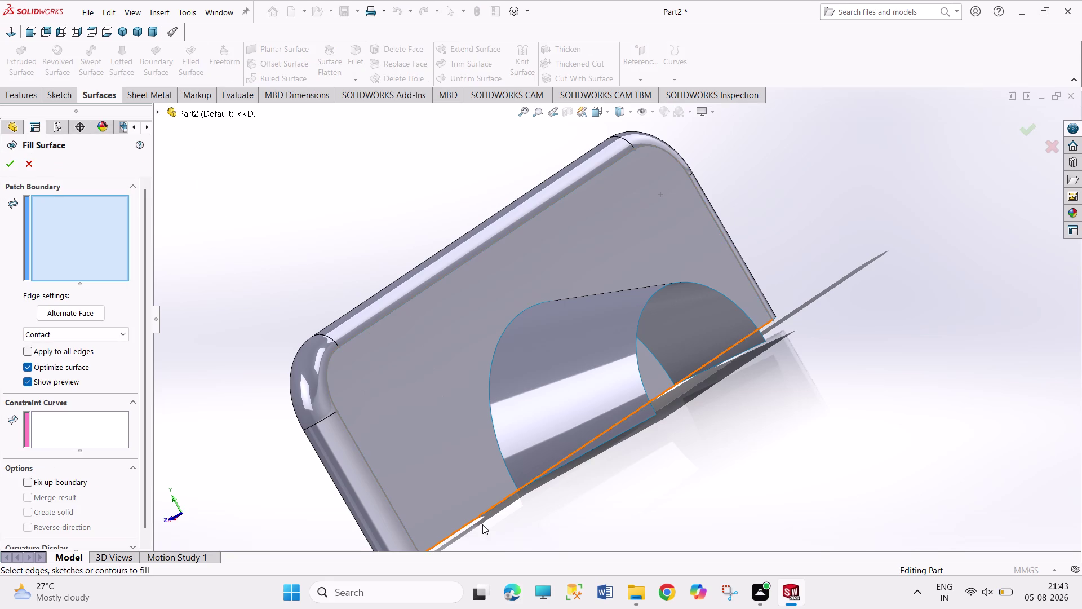
middle_drag(483, 525, 468, 407)
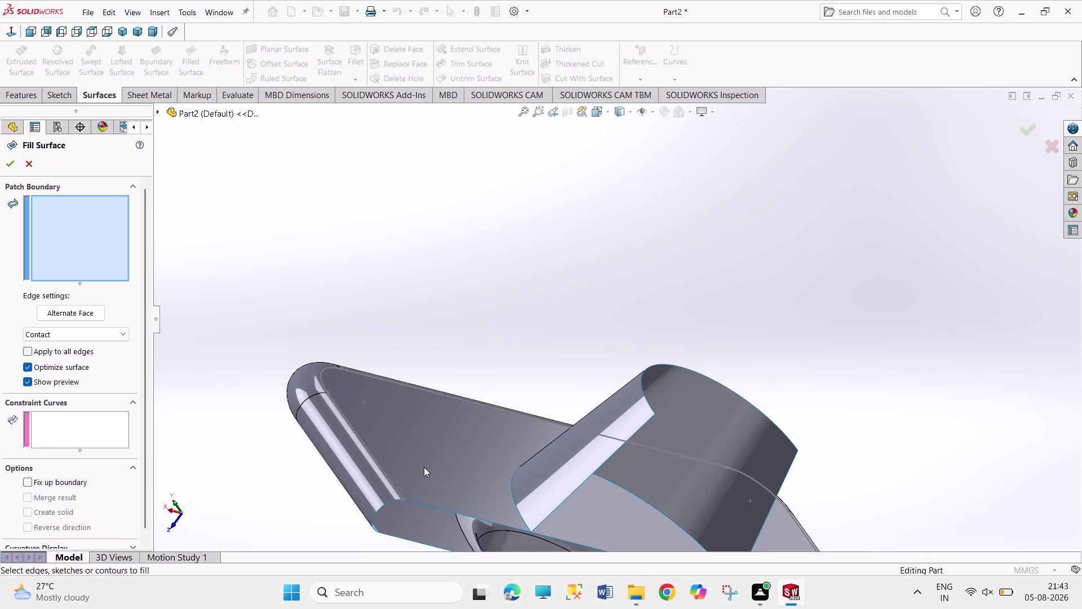
click(422, 504)
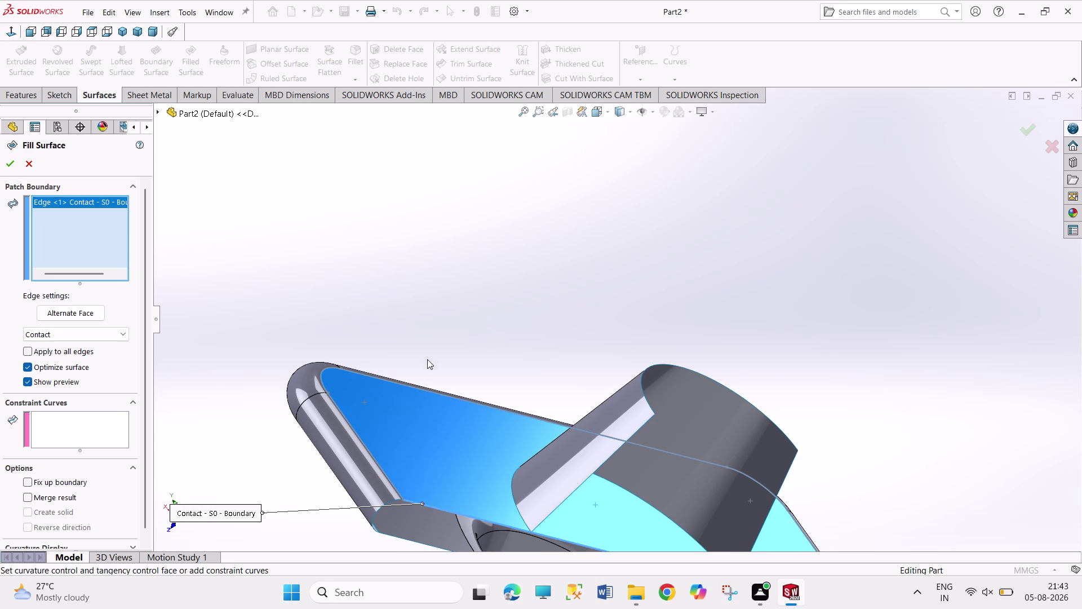
middle_drag(437, 339, 459, 390)
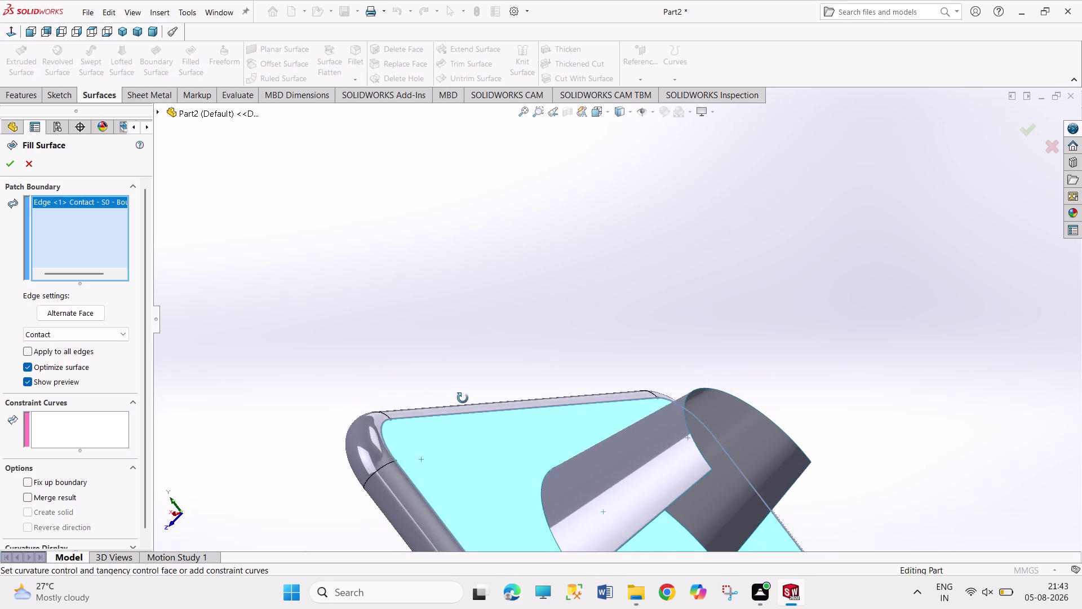
middle_drag(459, 390, 469, 413)
scroll(down, 3)
scroll(down, 3)
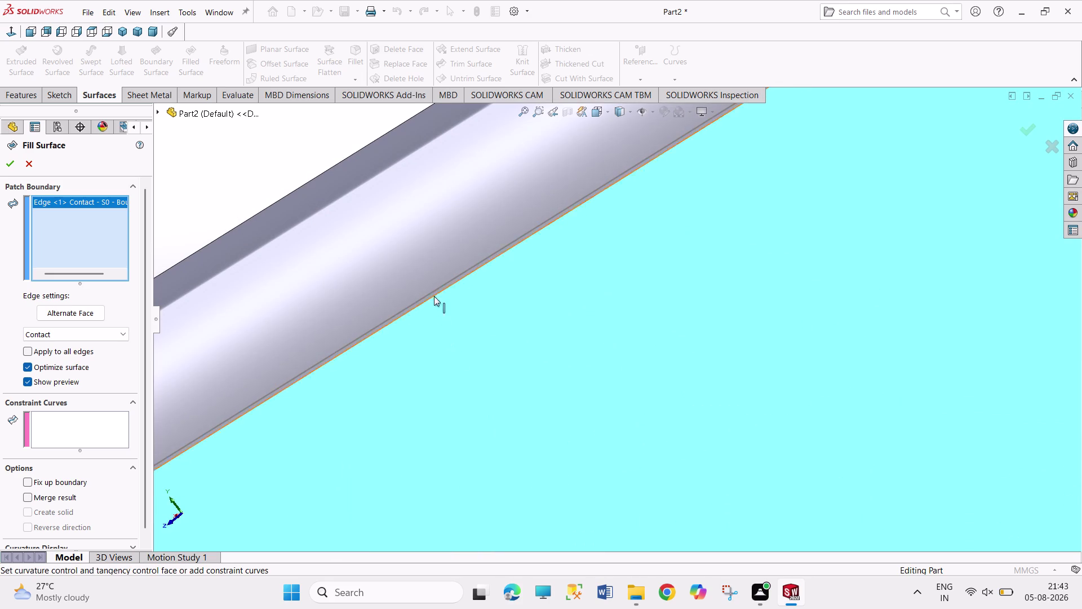
click(433, 292)
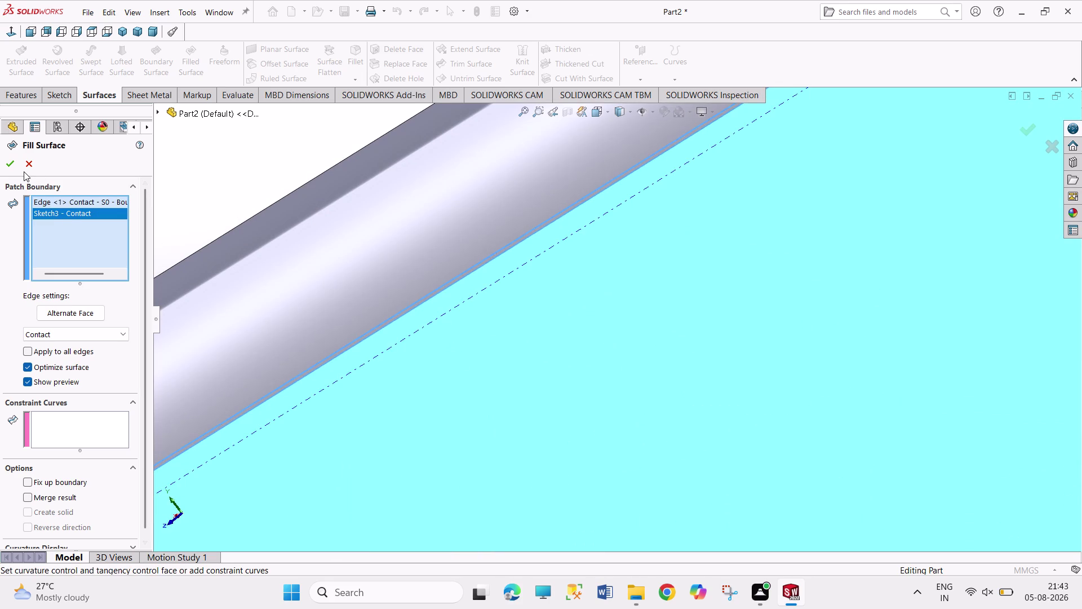
click(14, 171)
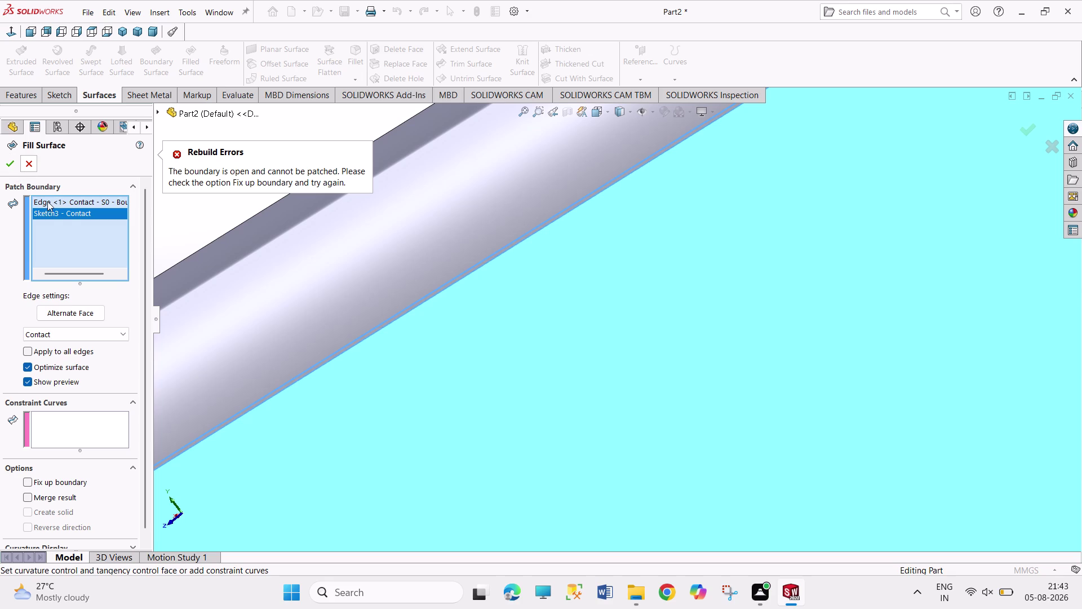
right_click(63, 215)
click(73, 223)
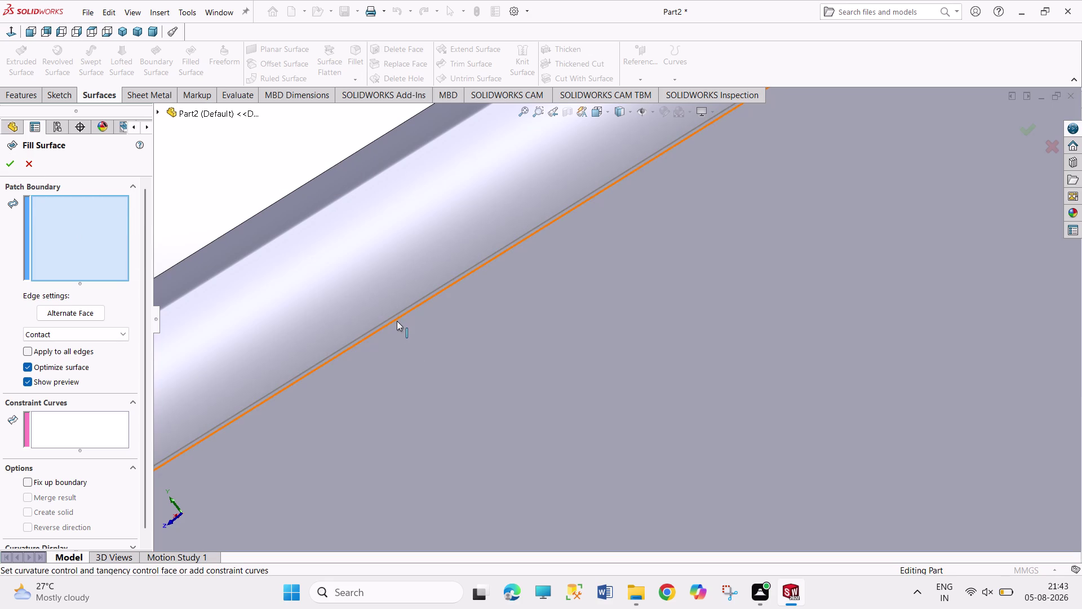
click(397, 321)
scroll(up, 3)
scroll(up, 3)
scroll(up, 3)
scroll(up, 3)
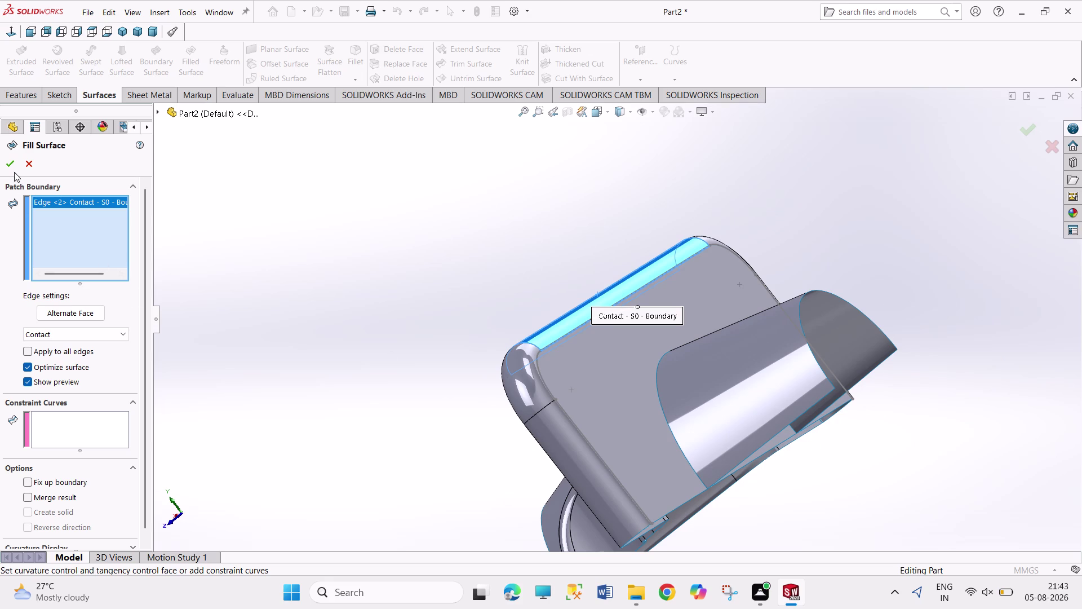
click(11, 169)
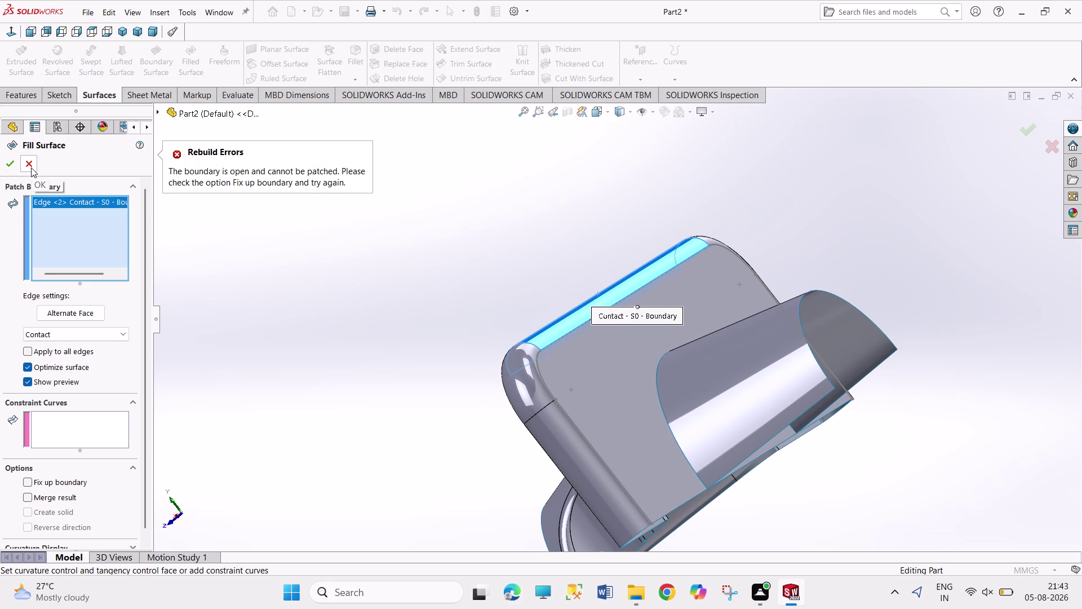
click(32, 167)
click(371, 294)
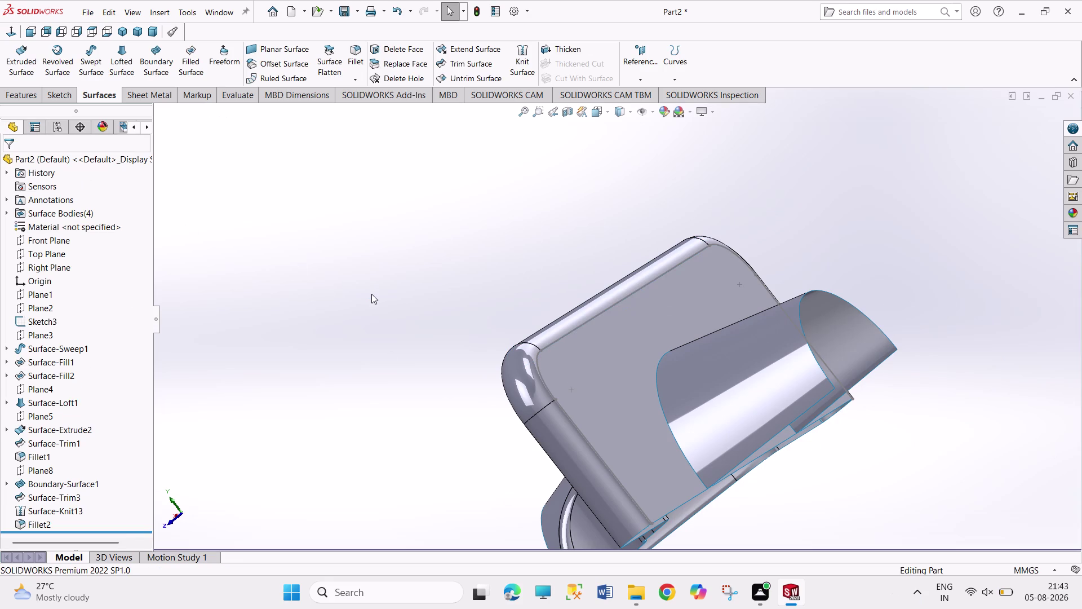
Orbit around the part to inspect the plate underside, rounded end and back.
middle_drag(389, 306, 371, 233)
middle_drag(492, 403, 478, 370)
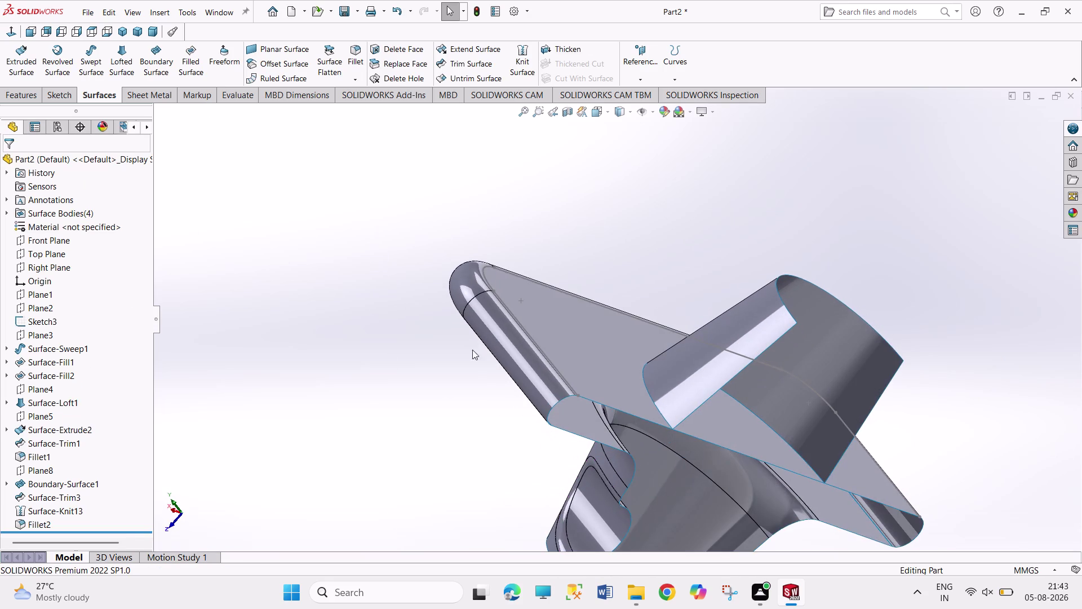
middle_drag(479, 370, 460, 228)
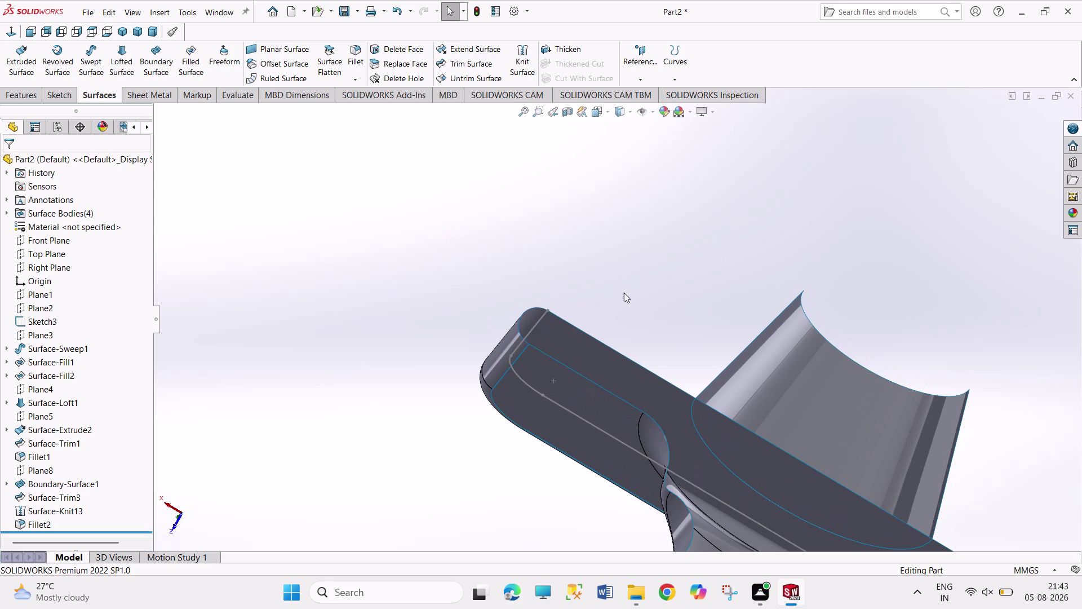
middle_drag(618, 295, 569, 464)
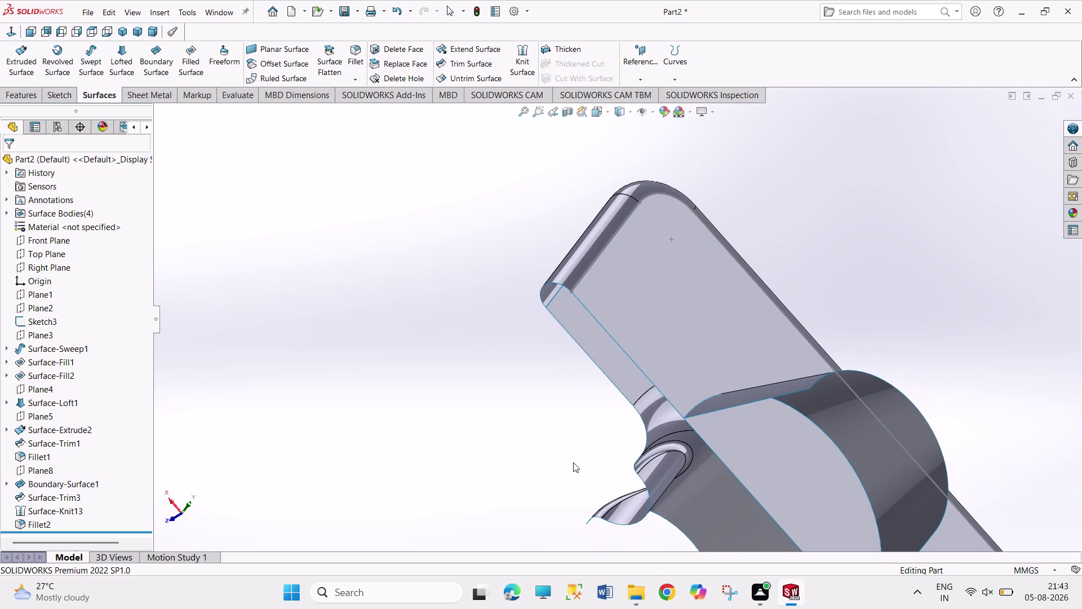
middle_drag(712, 185, 580, 236)
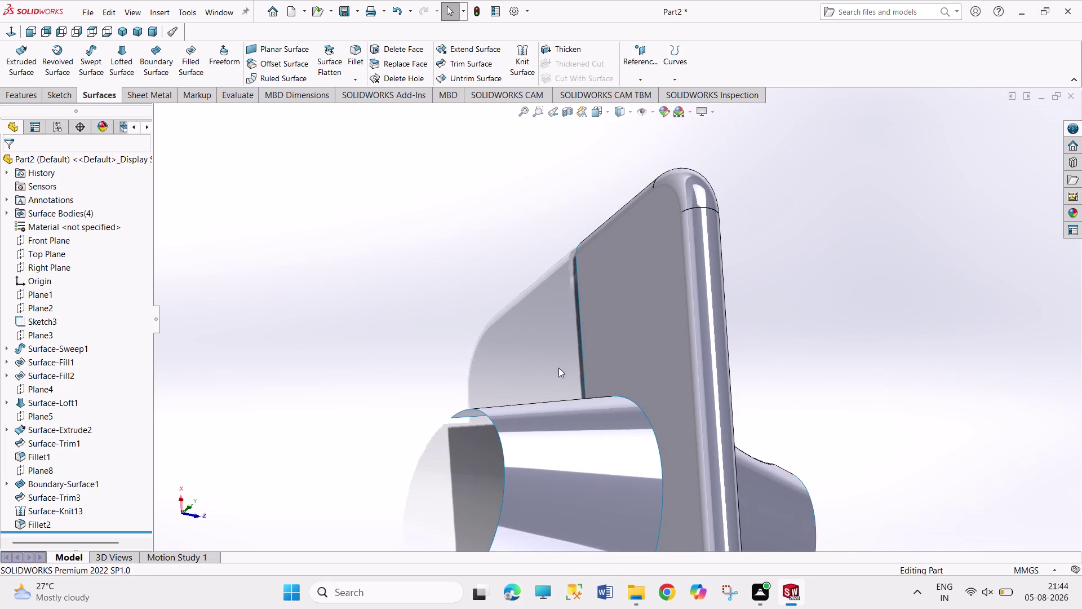
middle_drag(562, 365, 561, 346)
scroll(up, 3)
Turn toward the Boundary-Surface1 cone face, select it and start a knit.
middle_drag(466, 444, 552, 443)
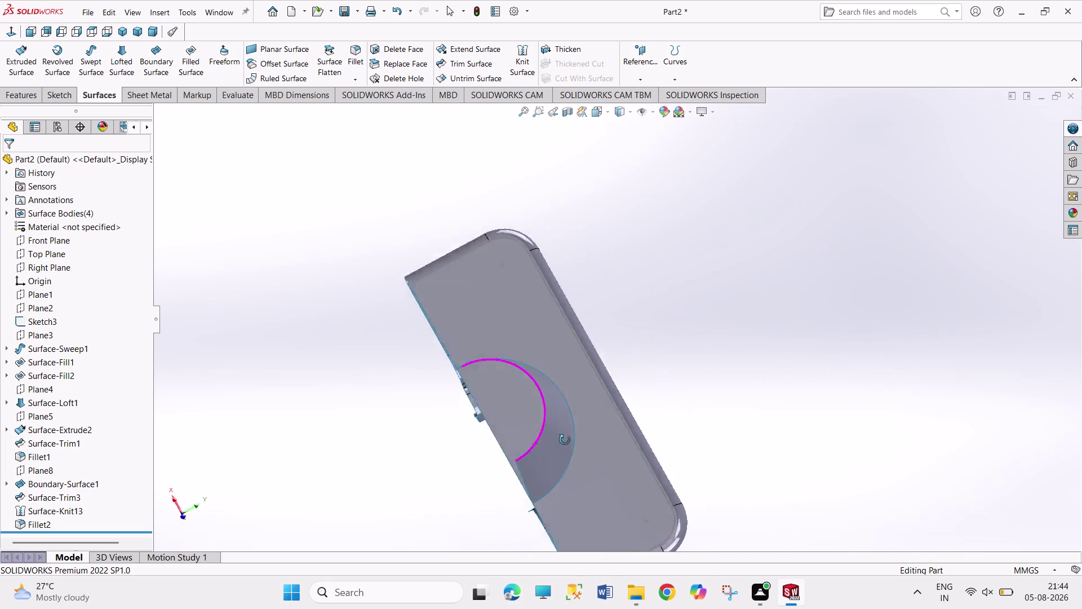
middle_drag(552, 442, 570, 432)
scroll(up, 3)
middle_drag(648, 367, 552, 390)
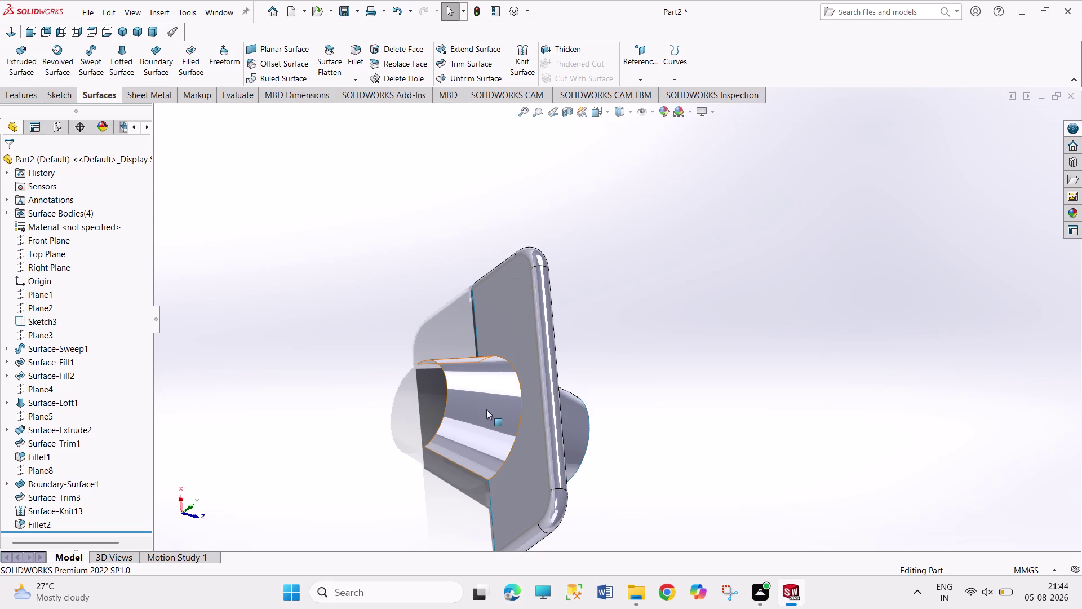
click(486, 409)
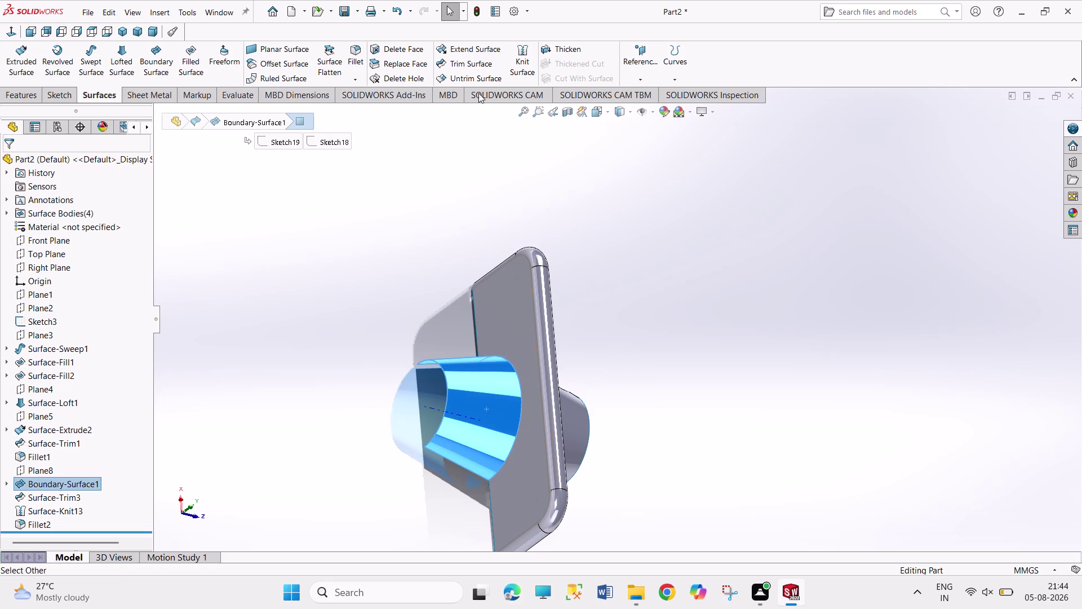
click(510, 68)
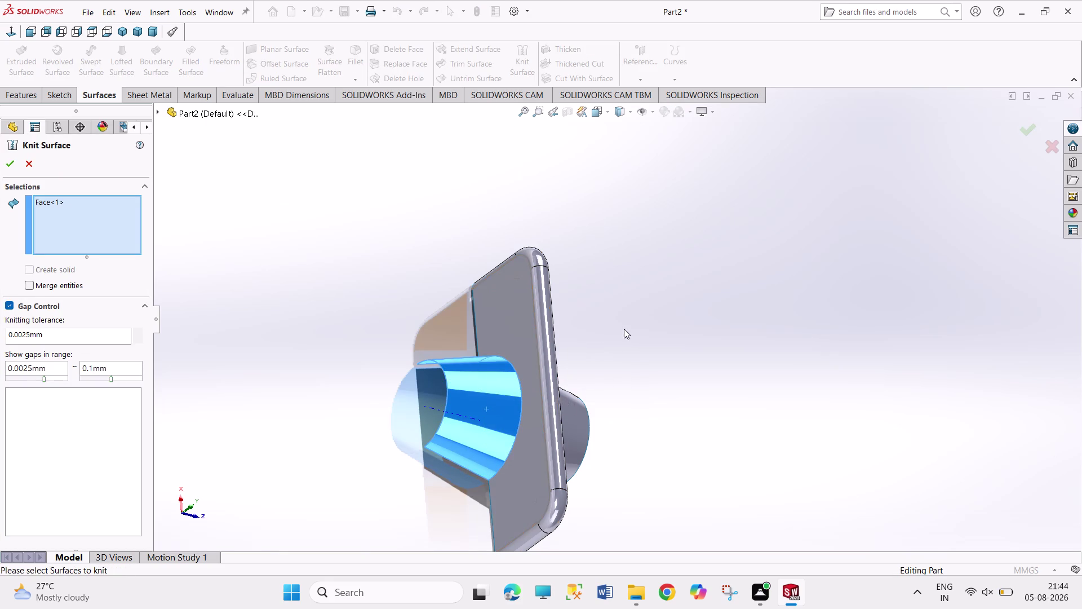
Add Fillet2, Surface-Fill2 and Surface-Sweep1 to the knit alongside the cone face.
middle_drag(624, 329, 549, 302)
click(578, 310)
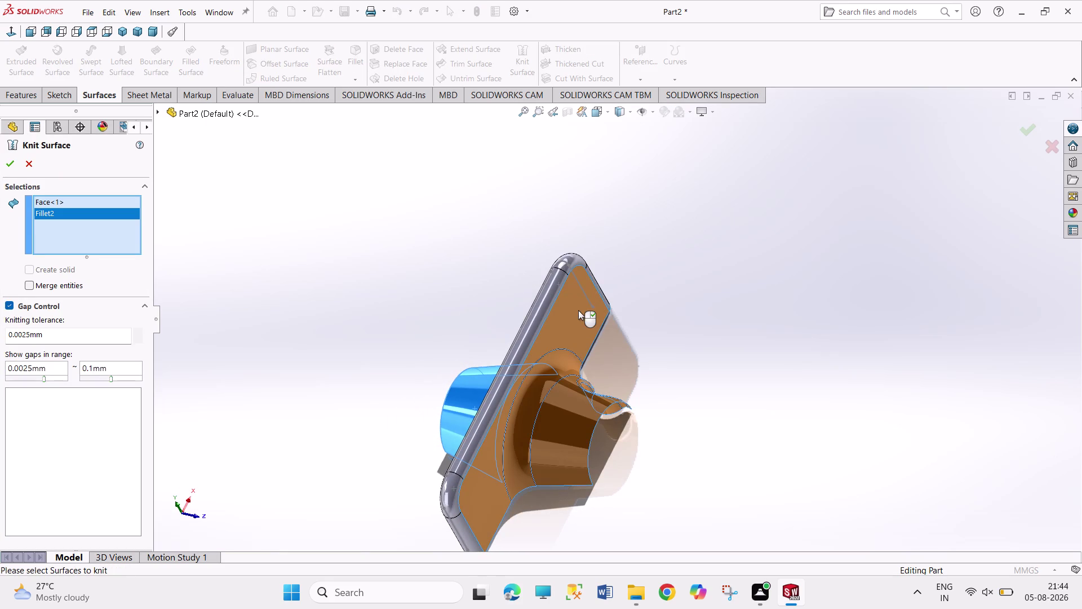
click(9, 164)
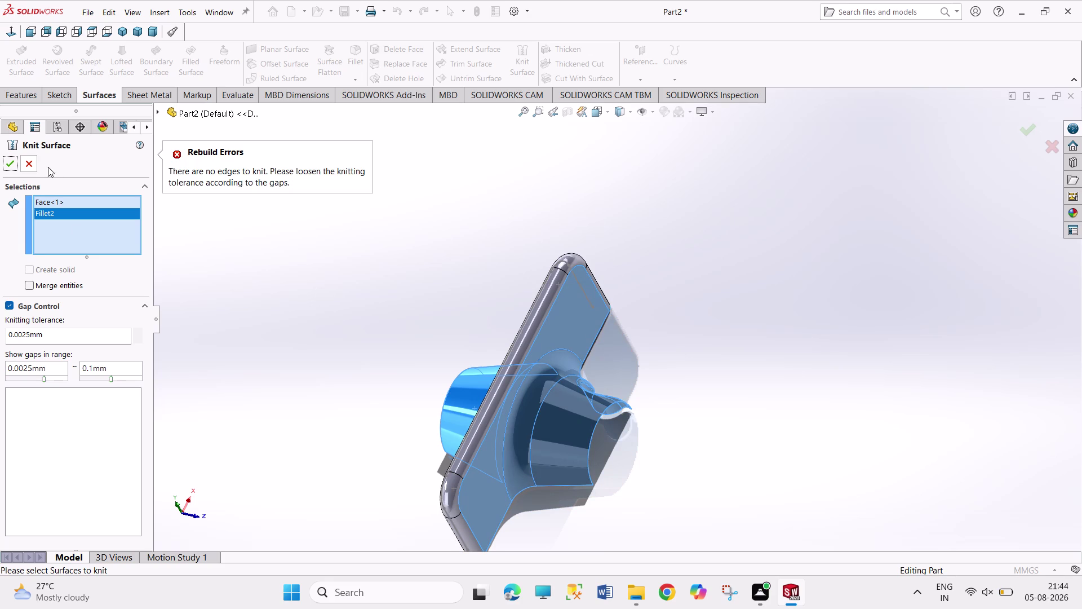
middle_drag(358, 290, 439, 313)
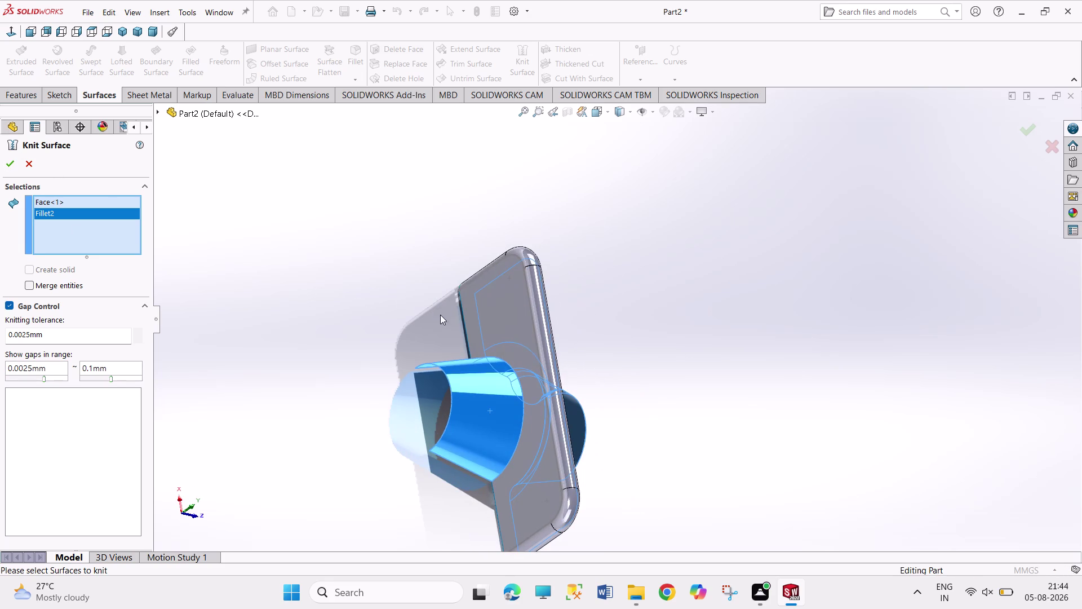
click(538, 337)
click(523, 338)
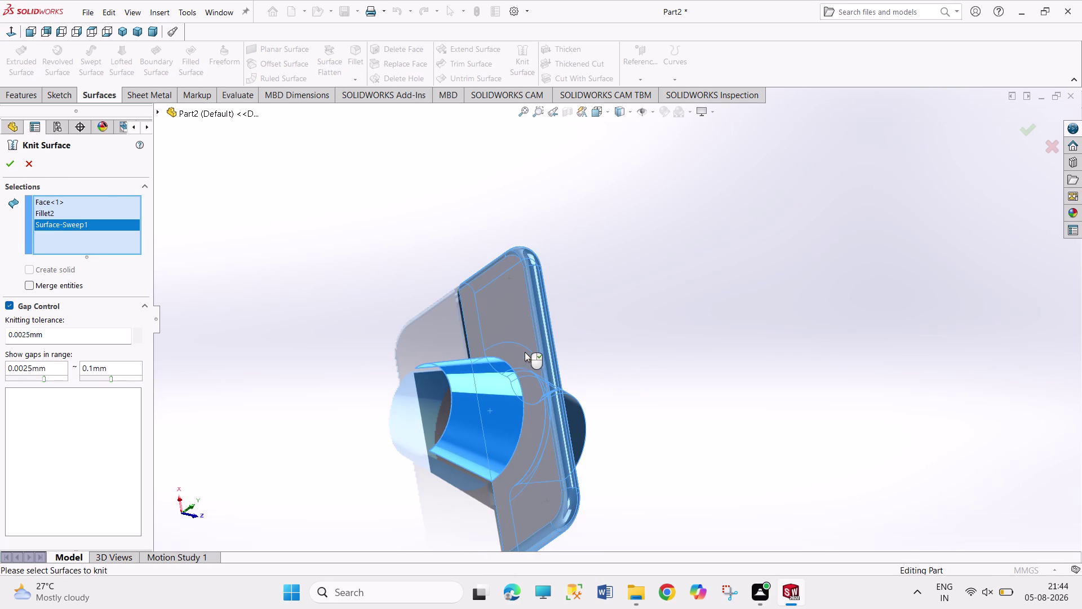
Apply the four-surface knit and dismiss the 'cannot be knitted' rebuild error.
middle_drag(596, 344, 511, 159)
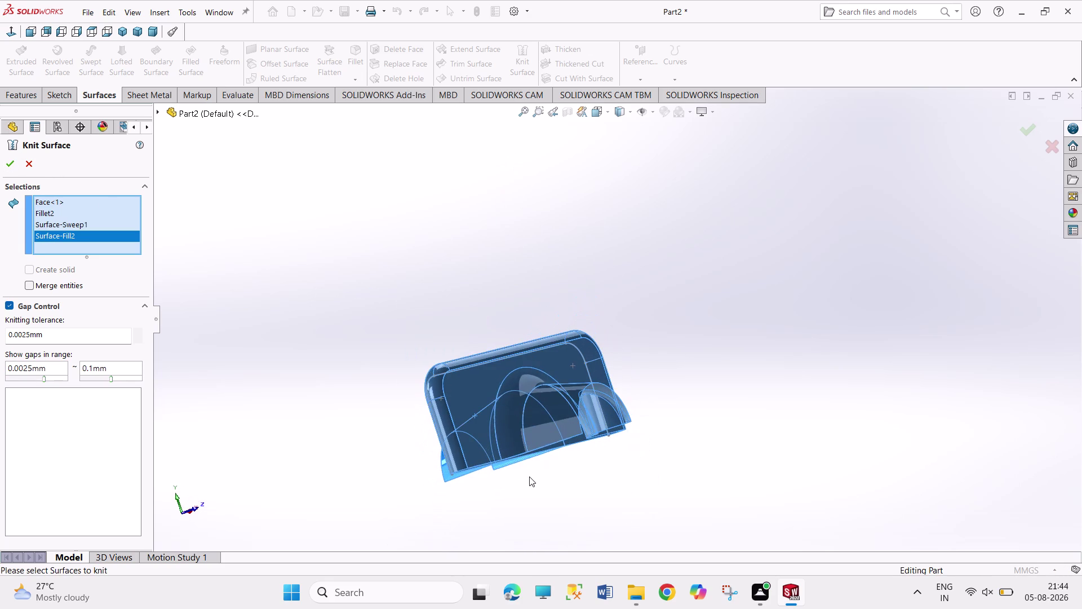
middle_drag(529, 476, 506, 327)
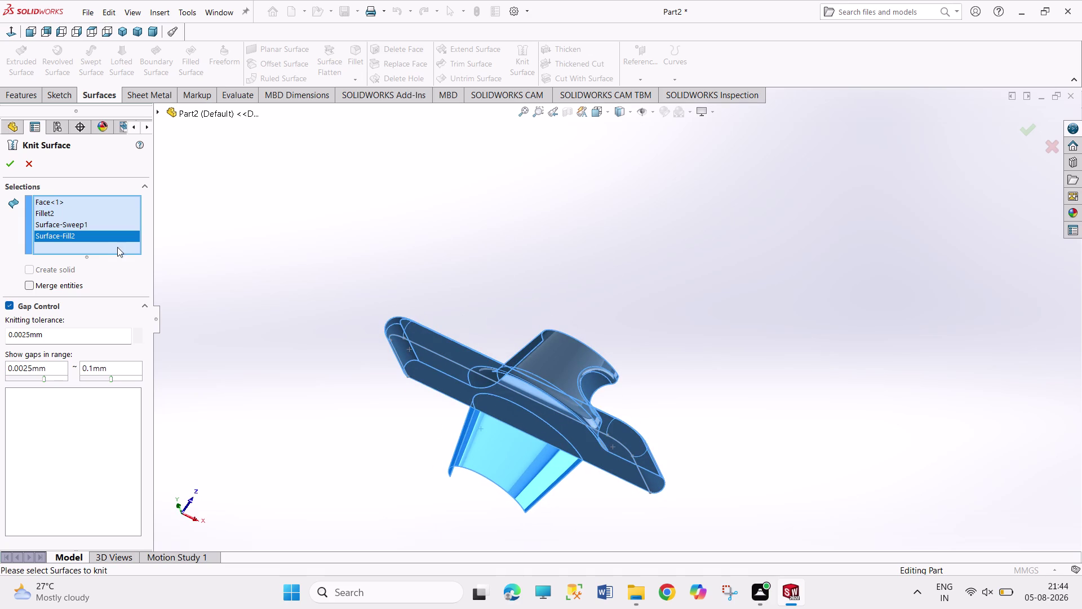
click(9, 166)
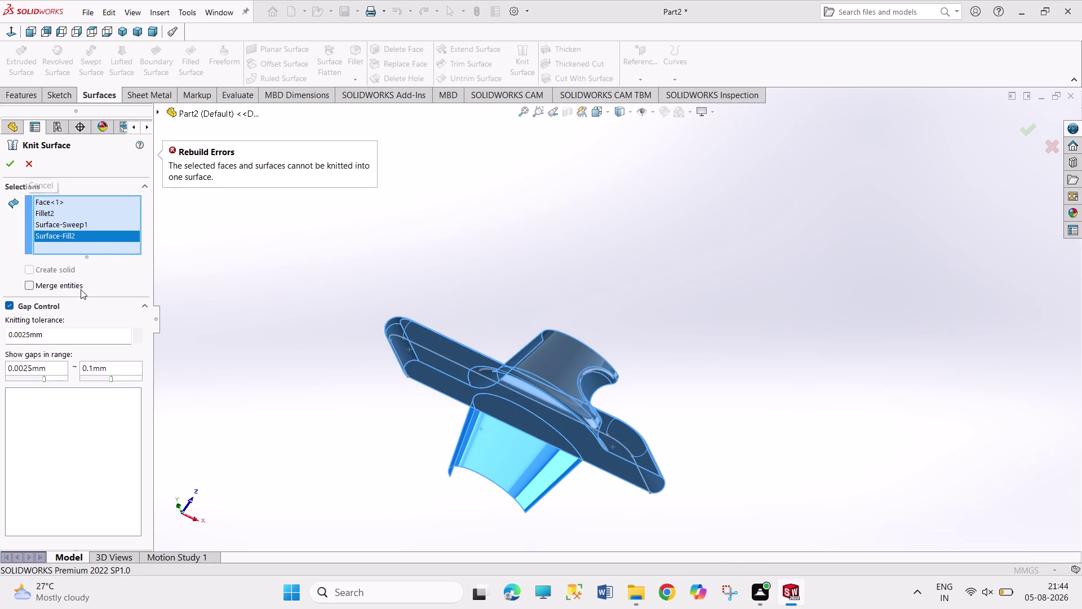
scroll(down, 3)
click(84, 405)
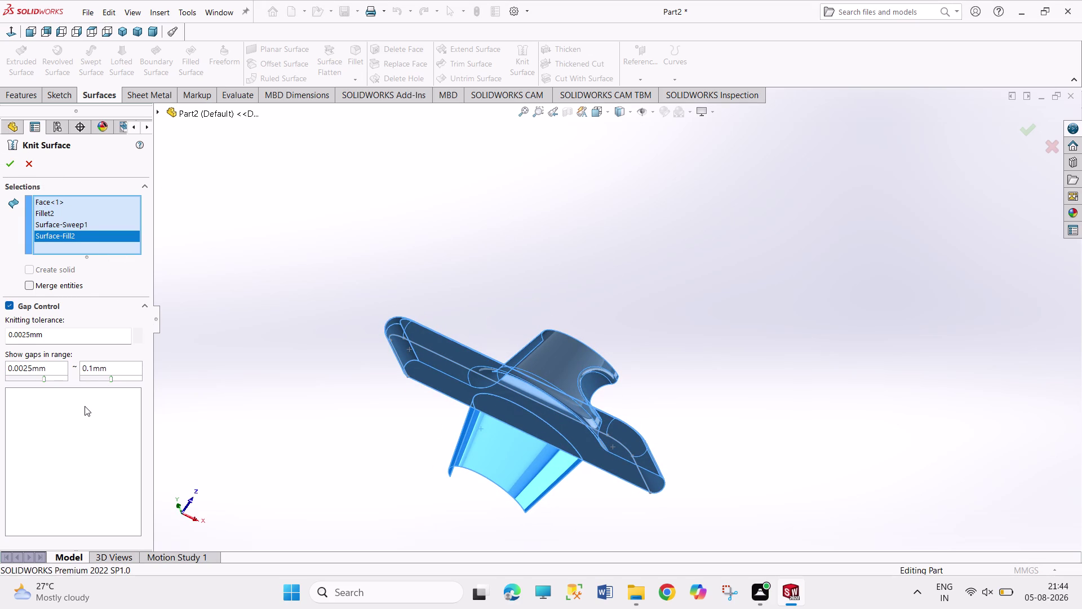
triple_click(84, 404)
double_click(85, 405)
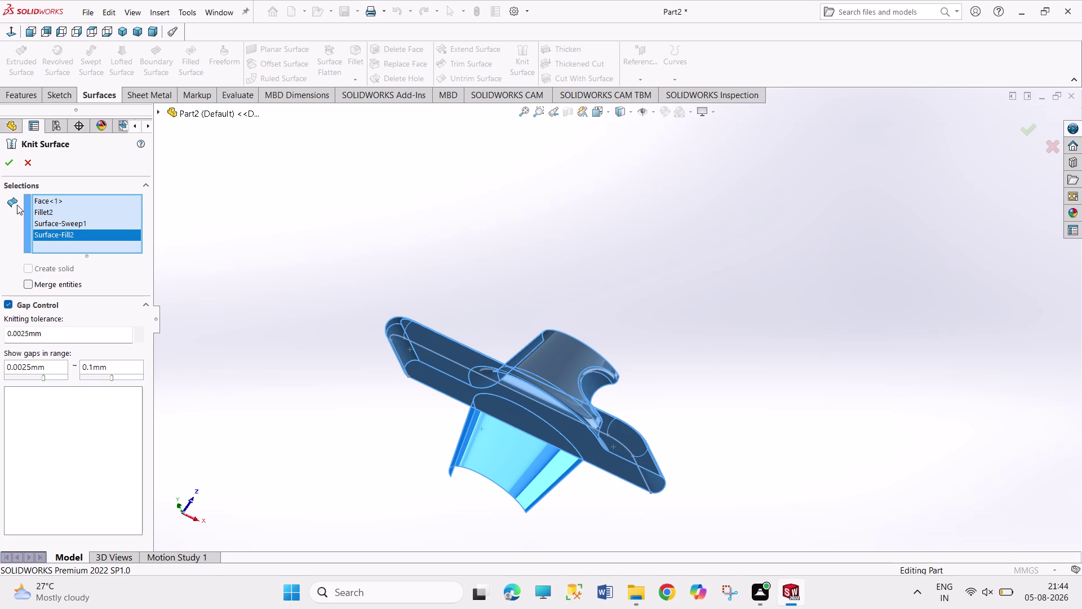
click(9, 161)
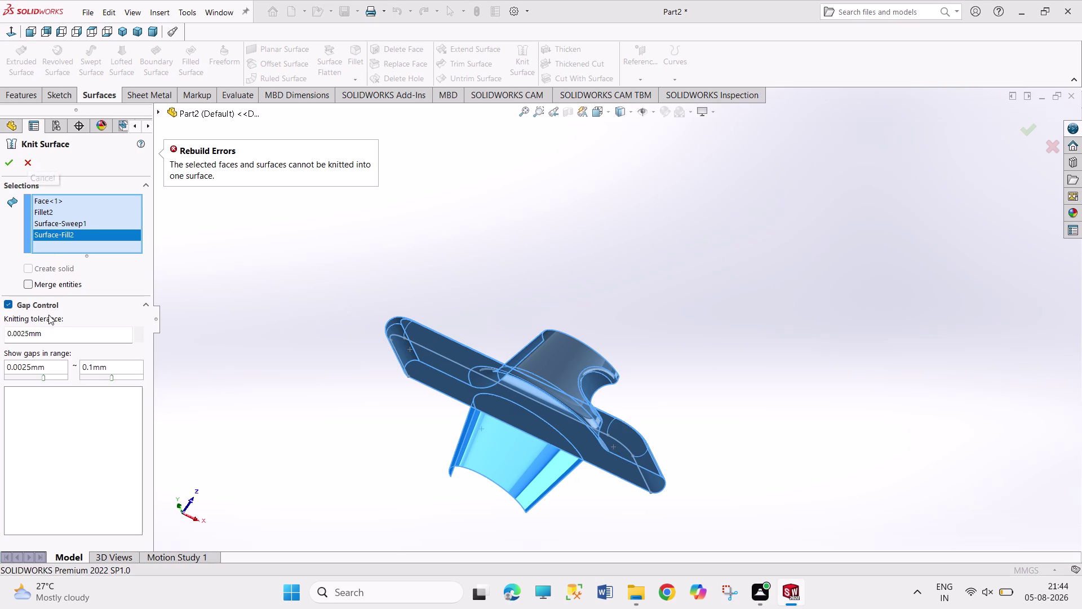
click(21, 333)
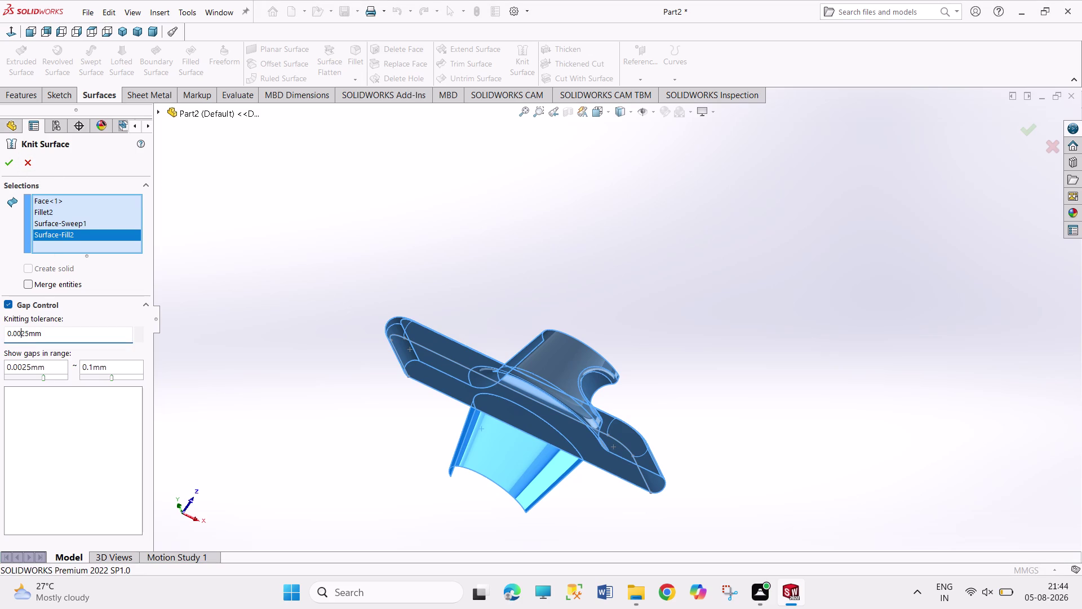
Loosen the knitting tolerance to 0.025 mm and retry the knit.
key(BackSpace)
key(Return)
key(Return)
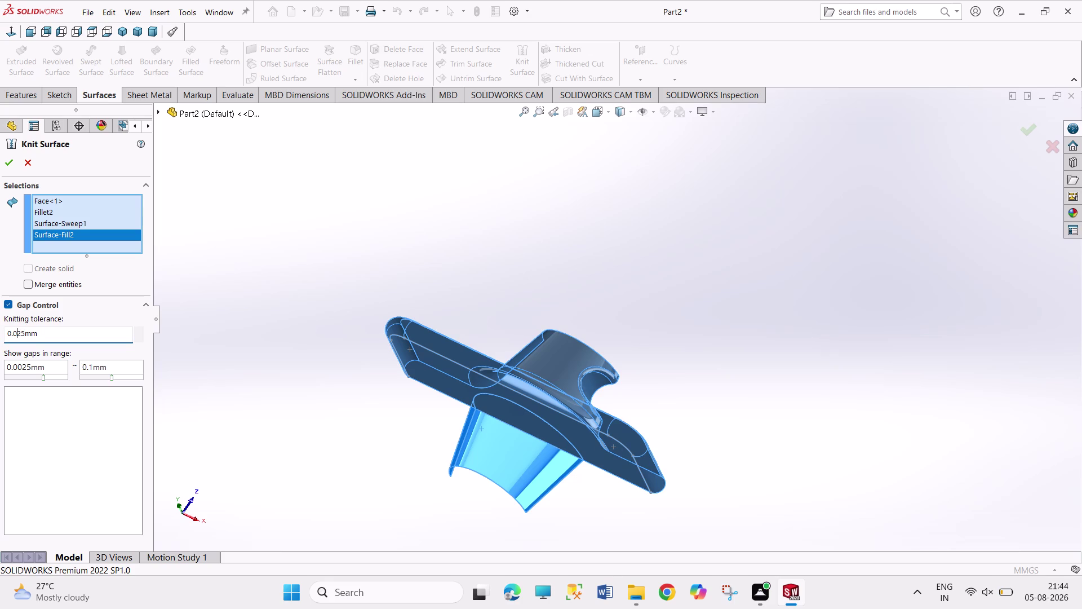
click(8, 158)
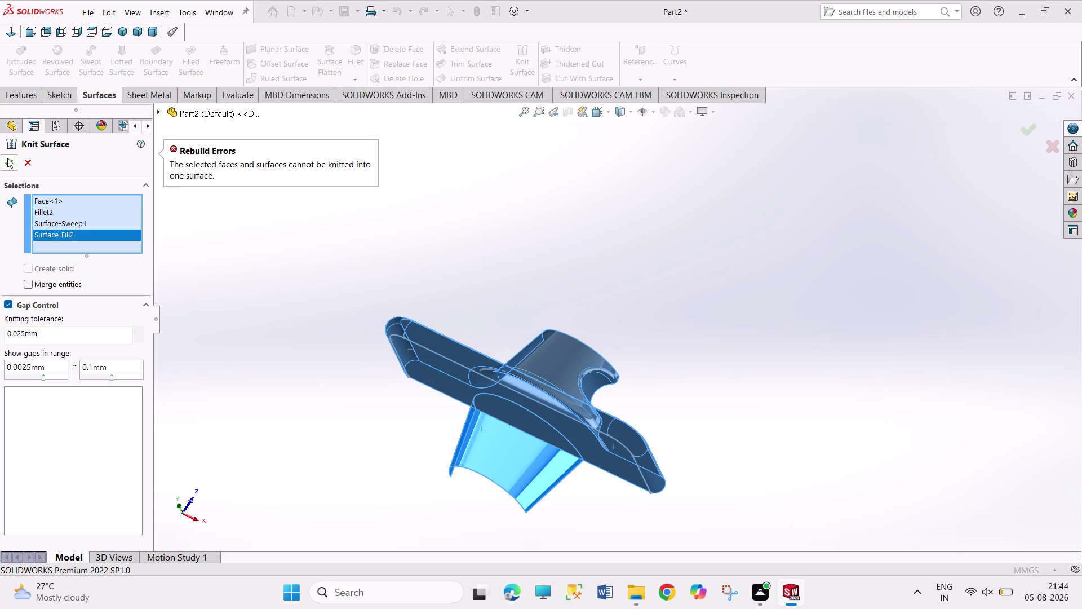
Restore the 0.0025 mm knitting tolerance and cancel the knit.
click(16, 338)
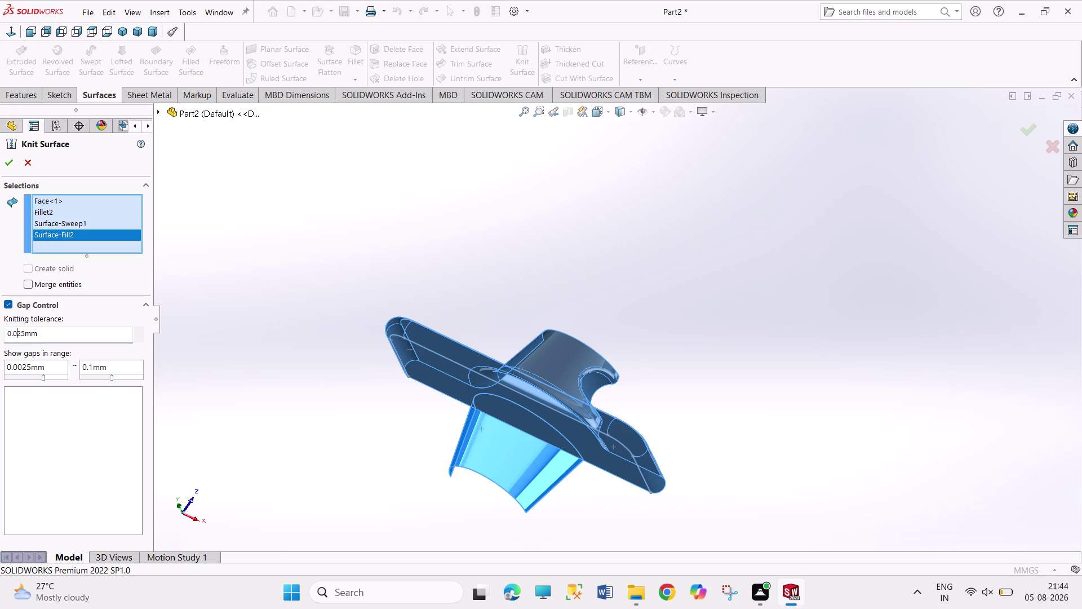
key(0)
key(Return)
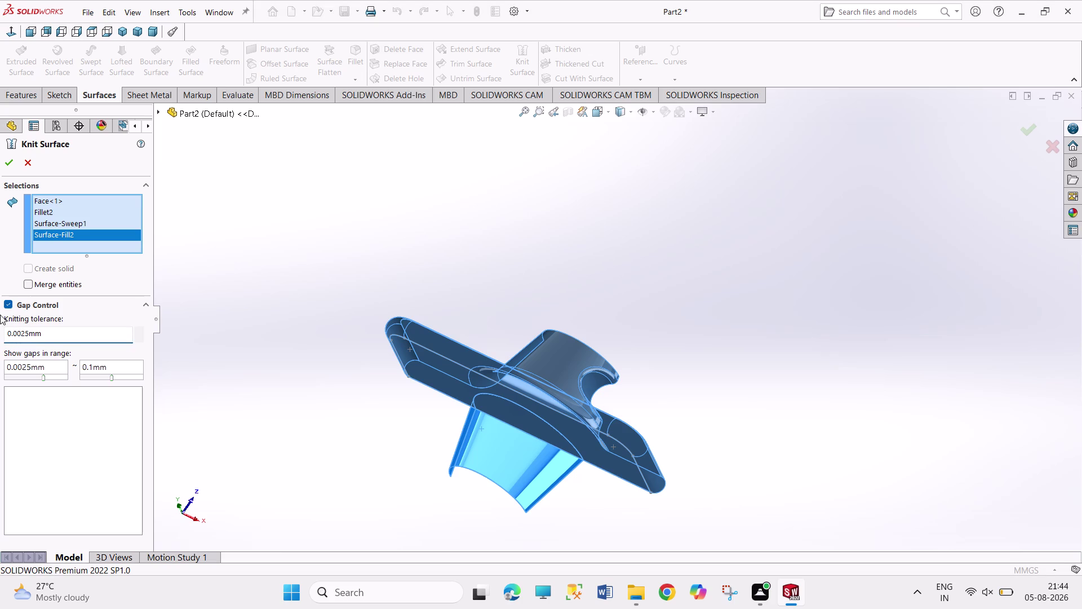
click(12, 163)
click(27, 166)
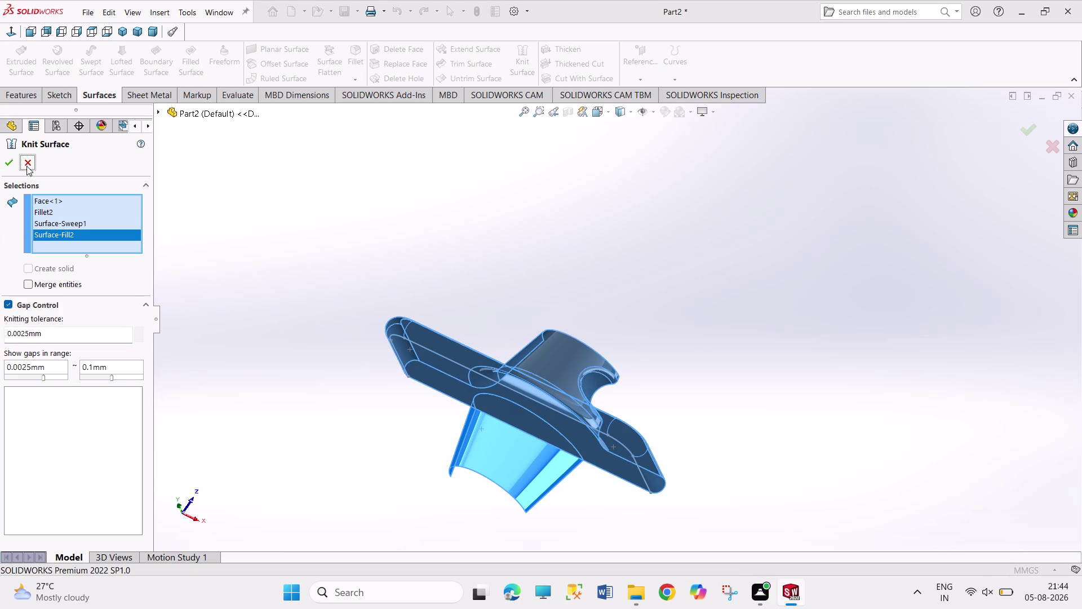
click(228, 233)
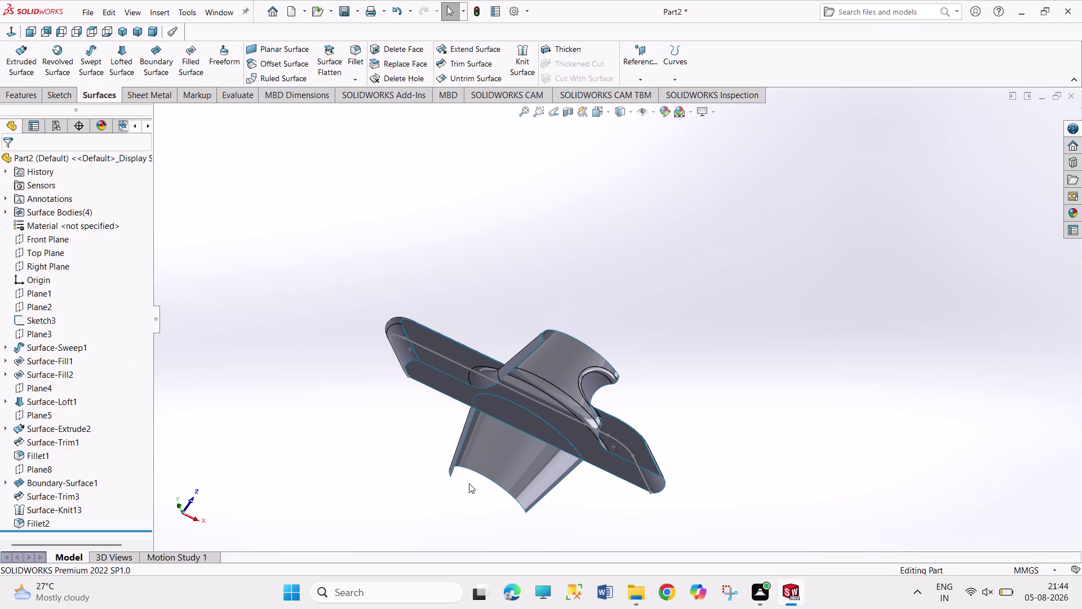
Orbit, switch to the Isometric view, zoom, and select Sketch3 in the tree.
middle_drag(469, 483, 397, 537)
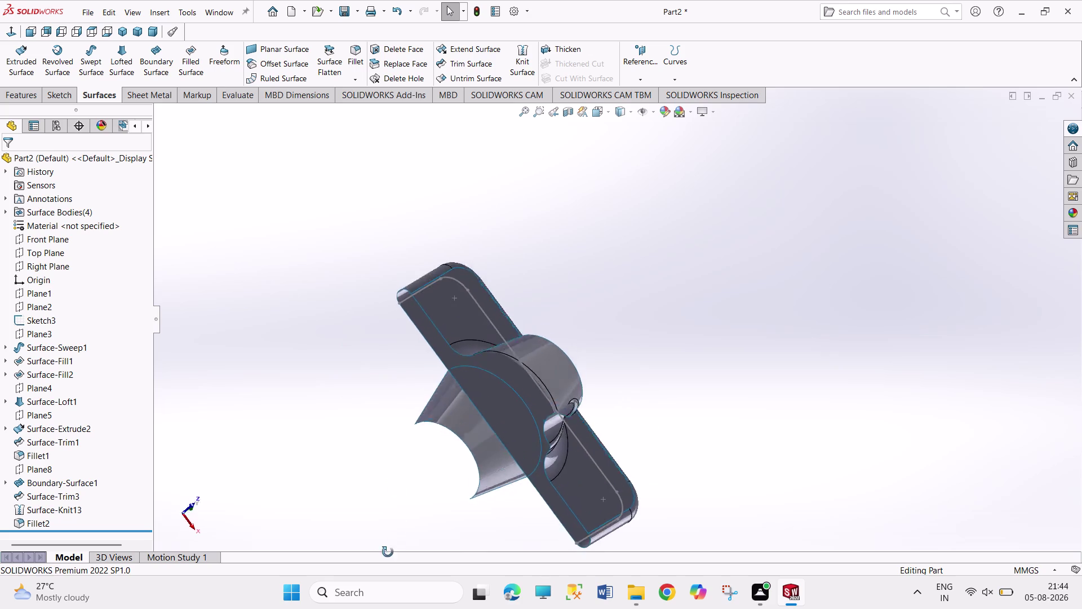
middle_drag(397, 537, 308, 461)
scroll(up, 3)
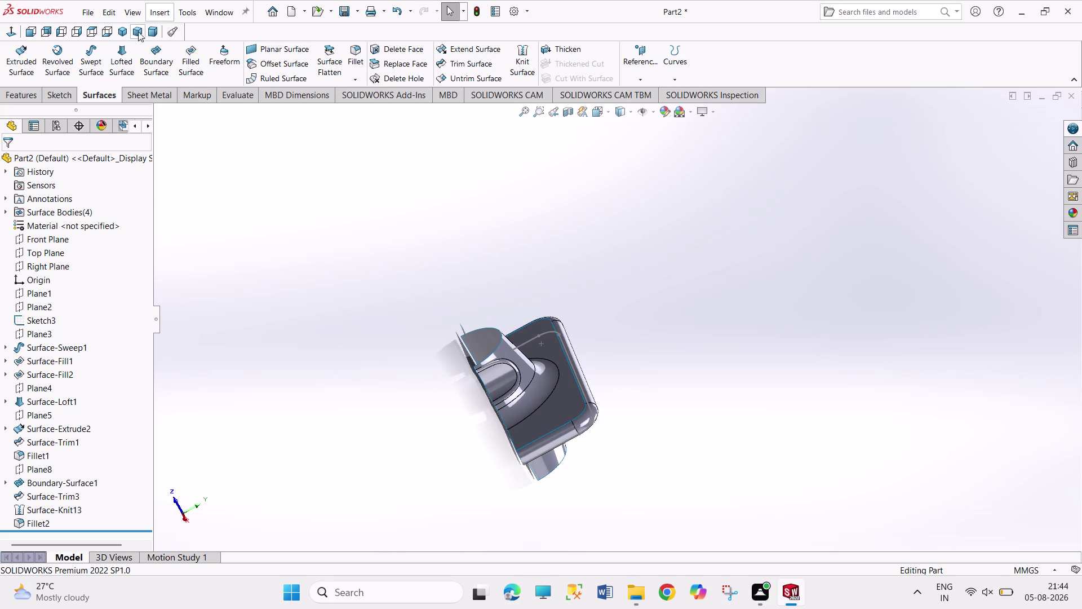
click(118, 27)
scroll(up, 3)
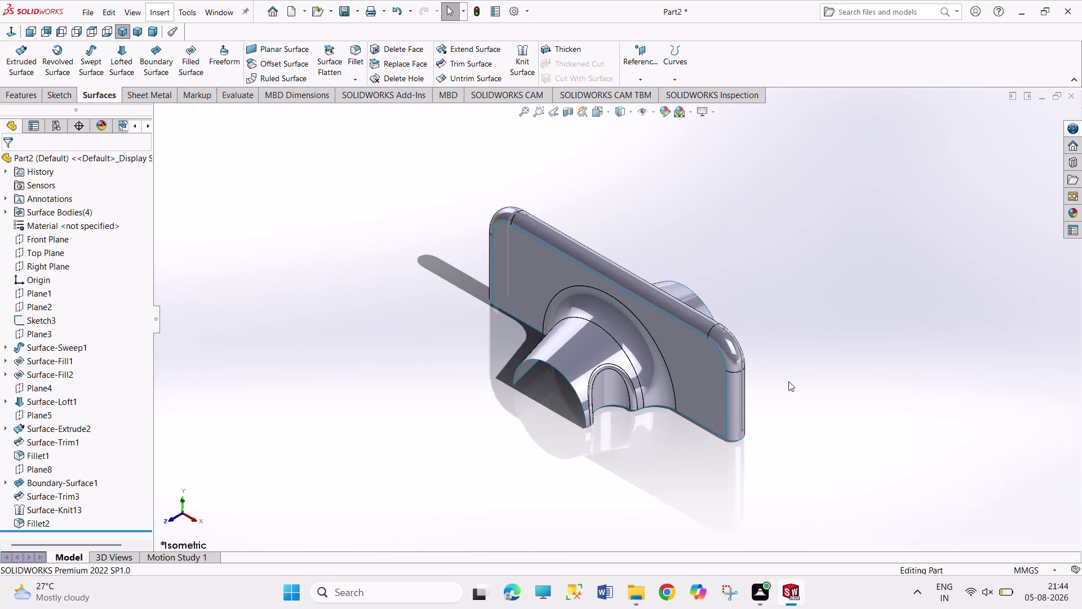
scroll(down, 3)
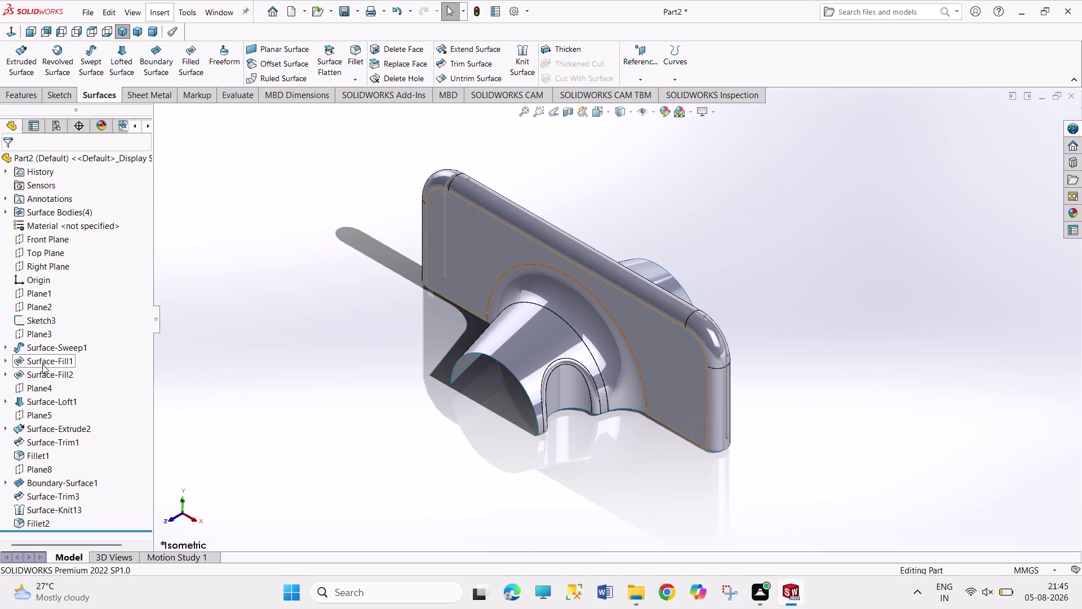
click(41, 318)
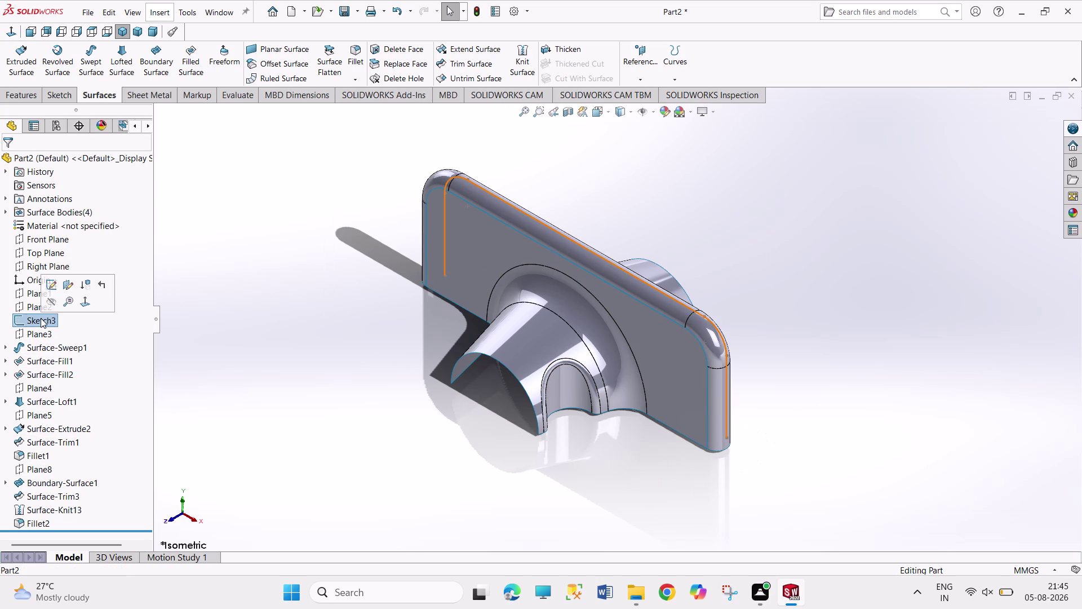
click(50, 290)
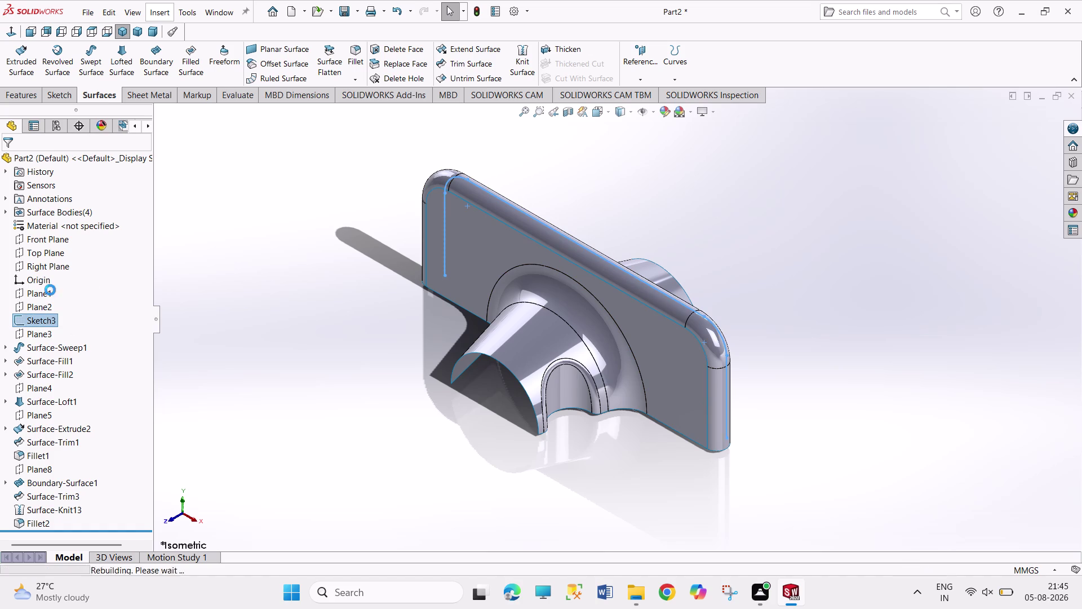
Select Sketch3 in the tree and open it for editing.
scroll(up, 3)
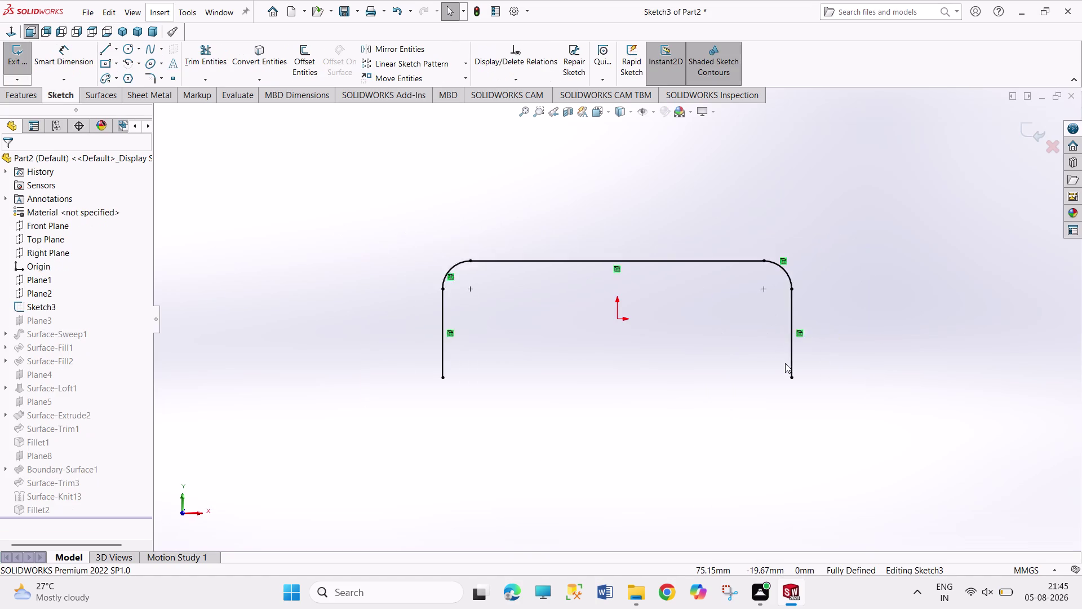
scroll(up, 3)
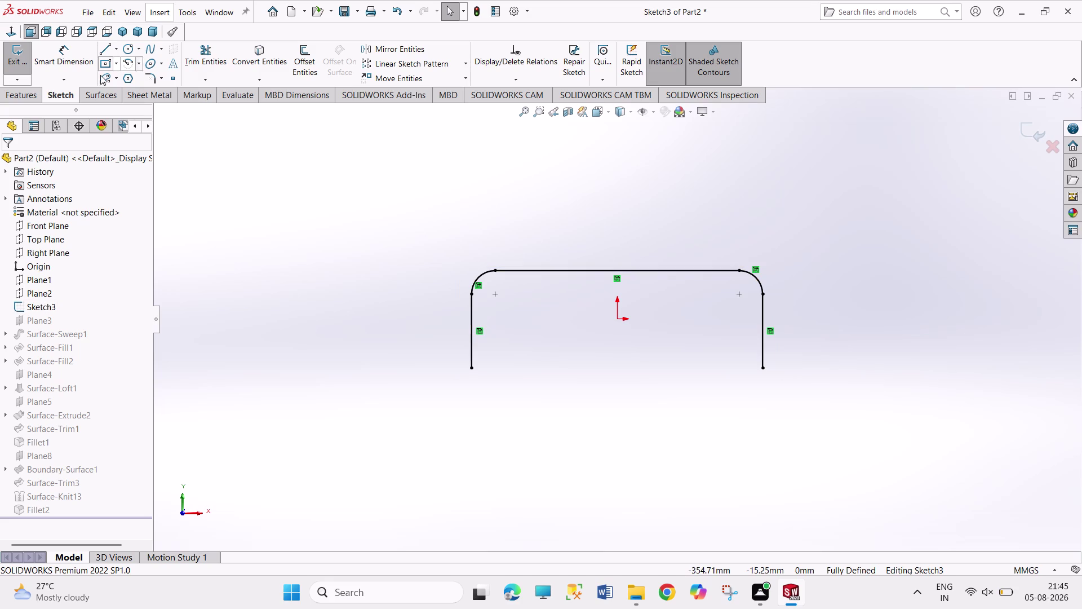
click(43, 303)
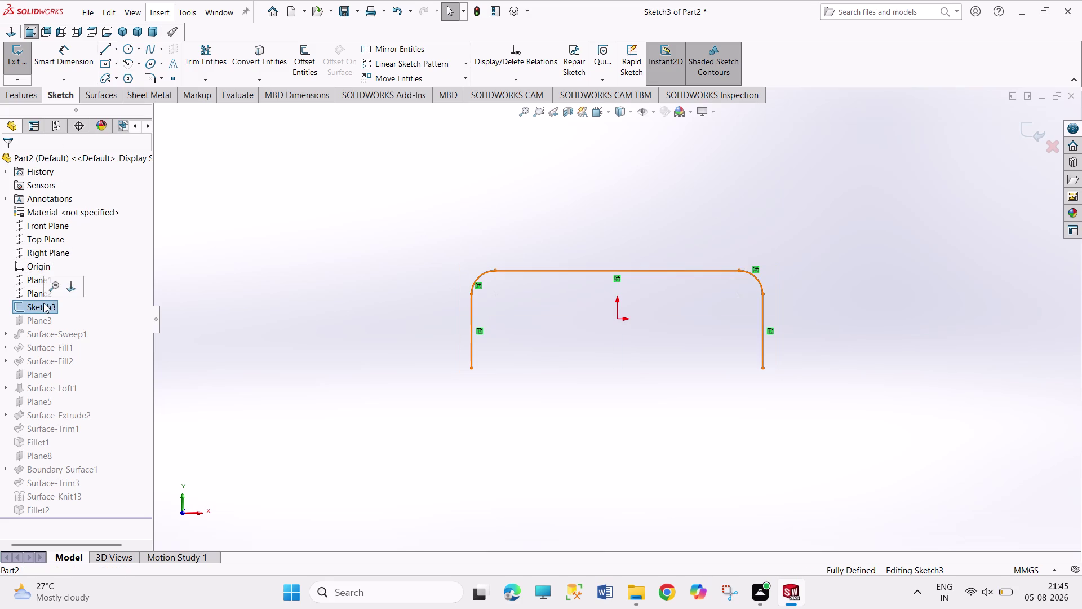
click(278, 250)
click(14, 66)
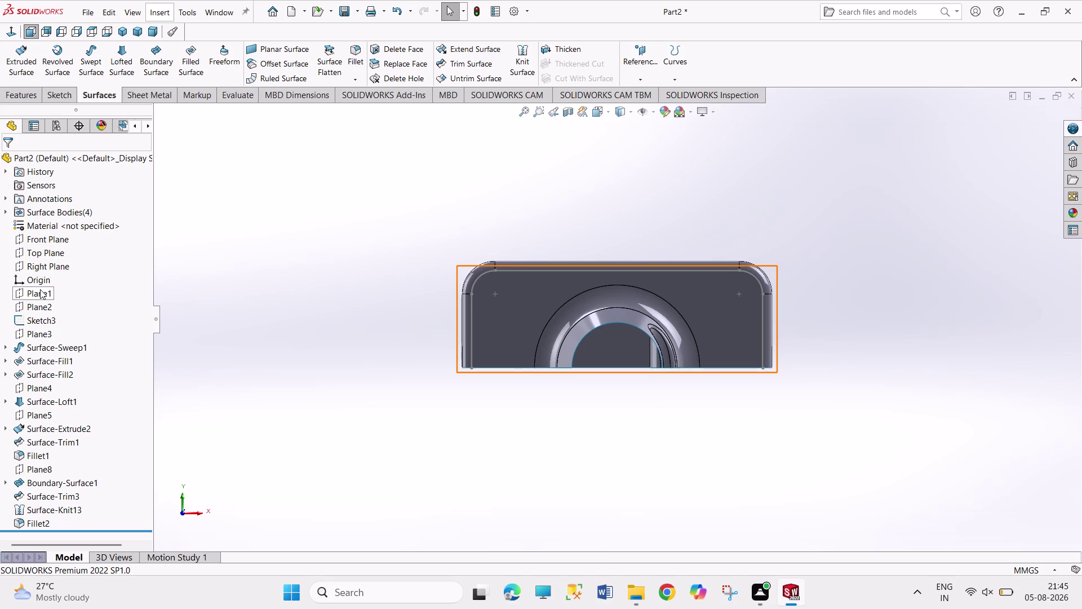
click(40, 318)
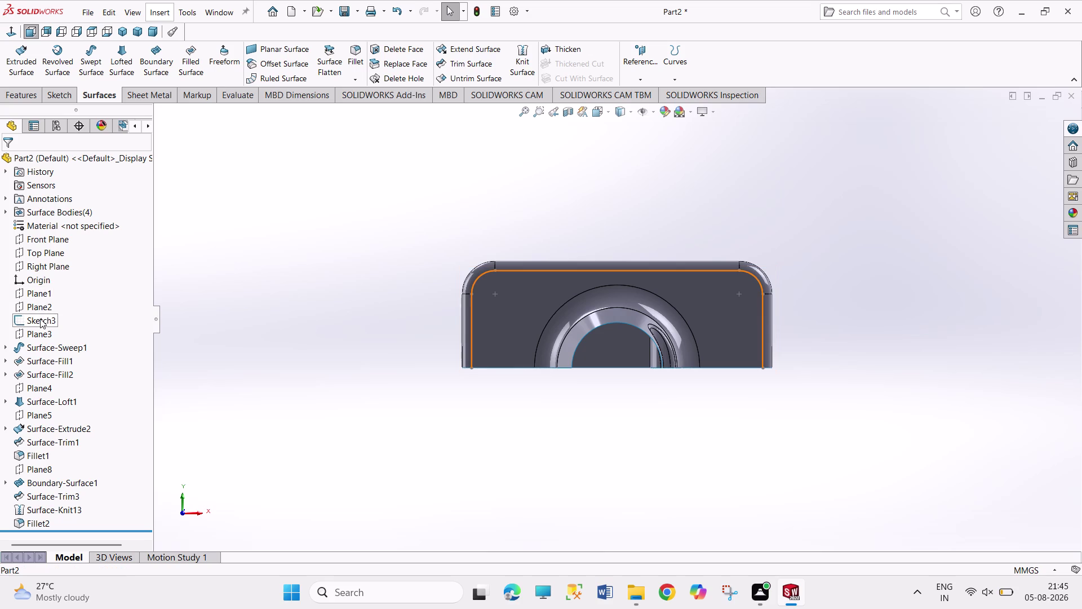
click(52, 288)
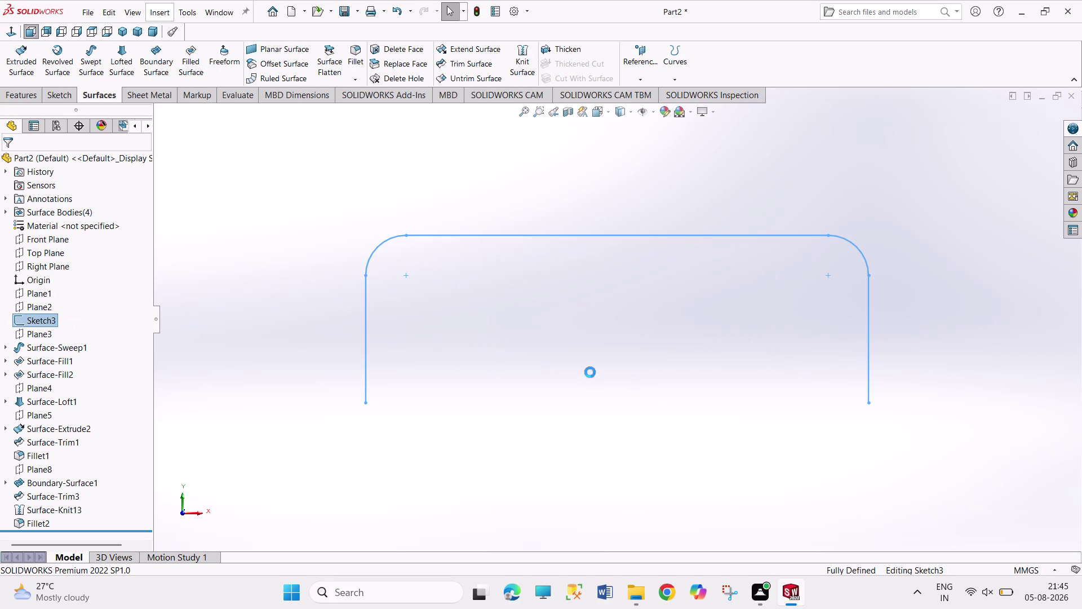
Try a 75 mm height dimension on the right line, then discard it.
scroll(up, 3)
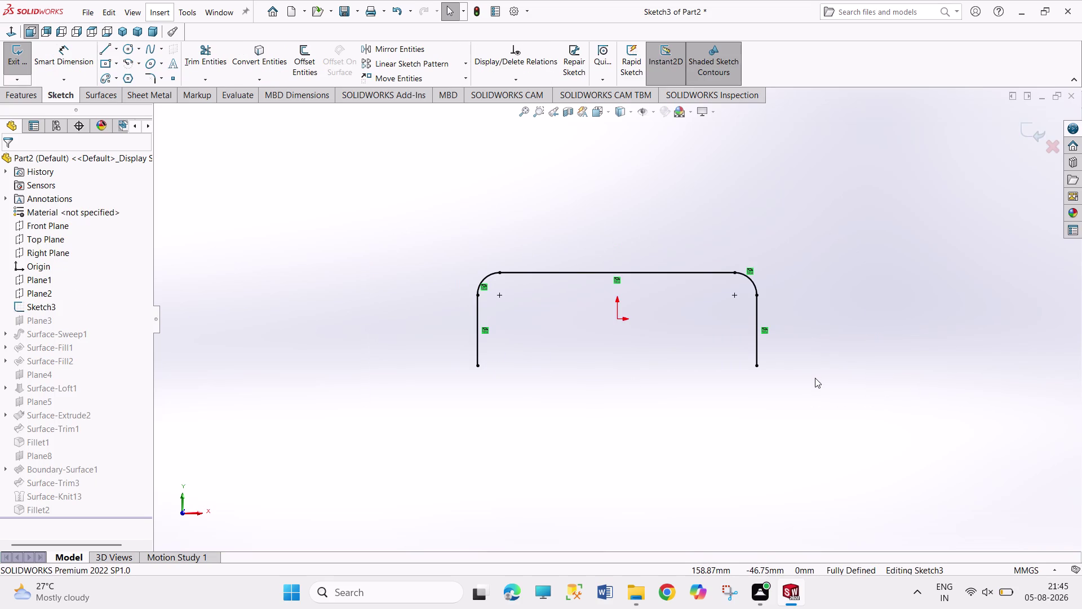
right_drag(814, 377, 814, 192)
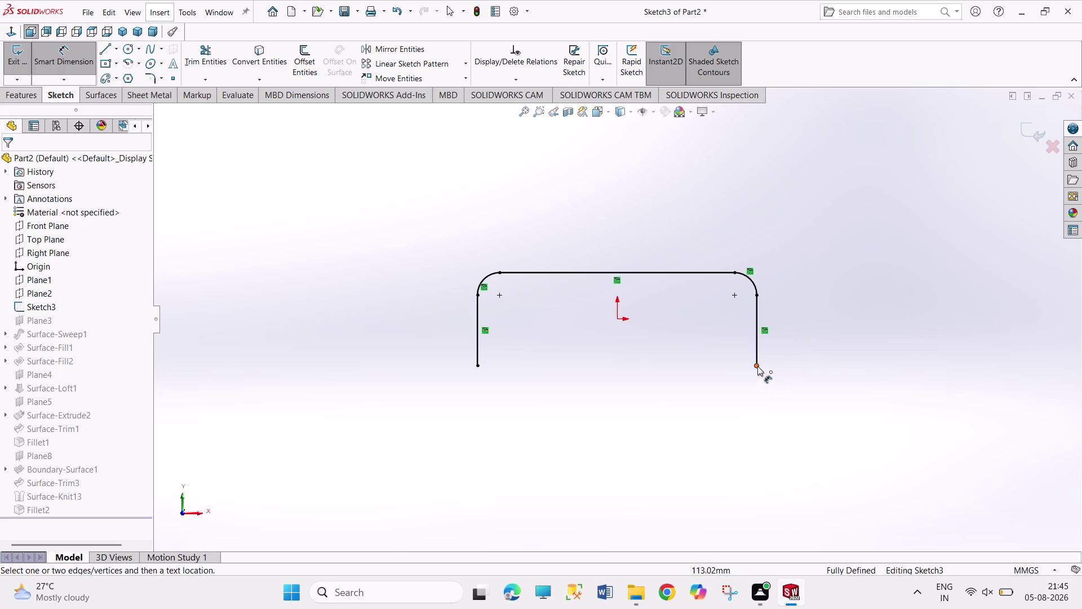
click(757, 365)
click(692, 273)
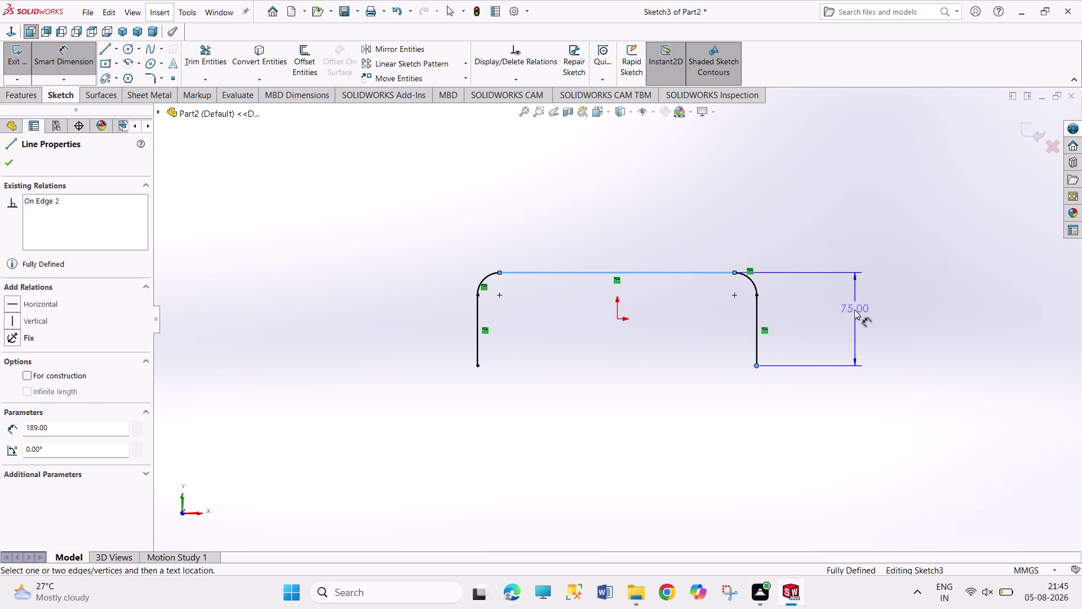
click(854, 310)
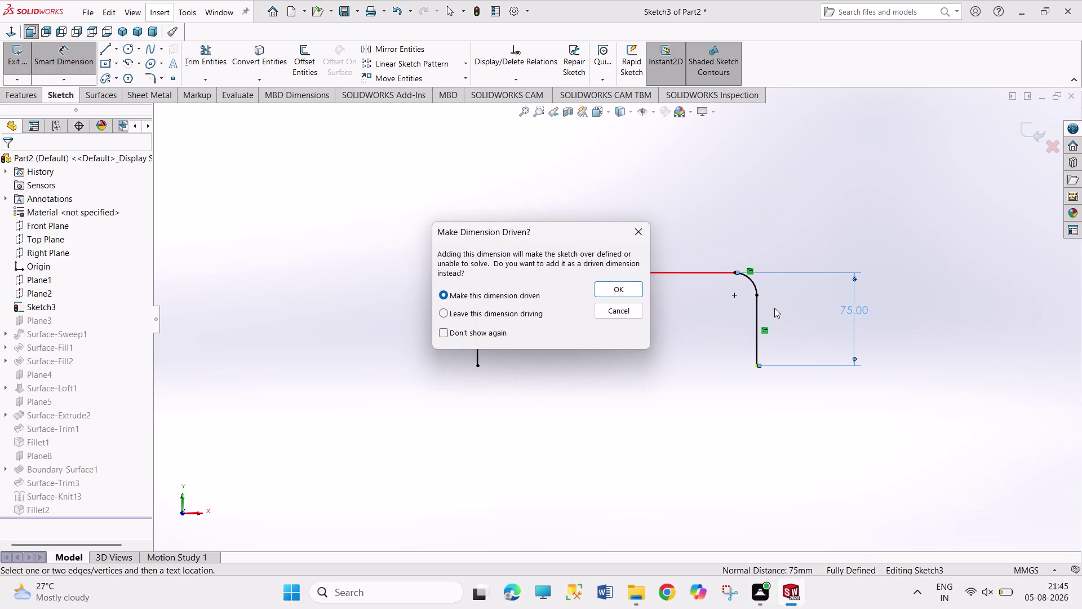
click(645, 235)
click(790, 211)
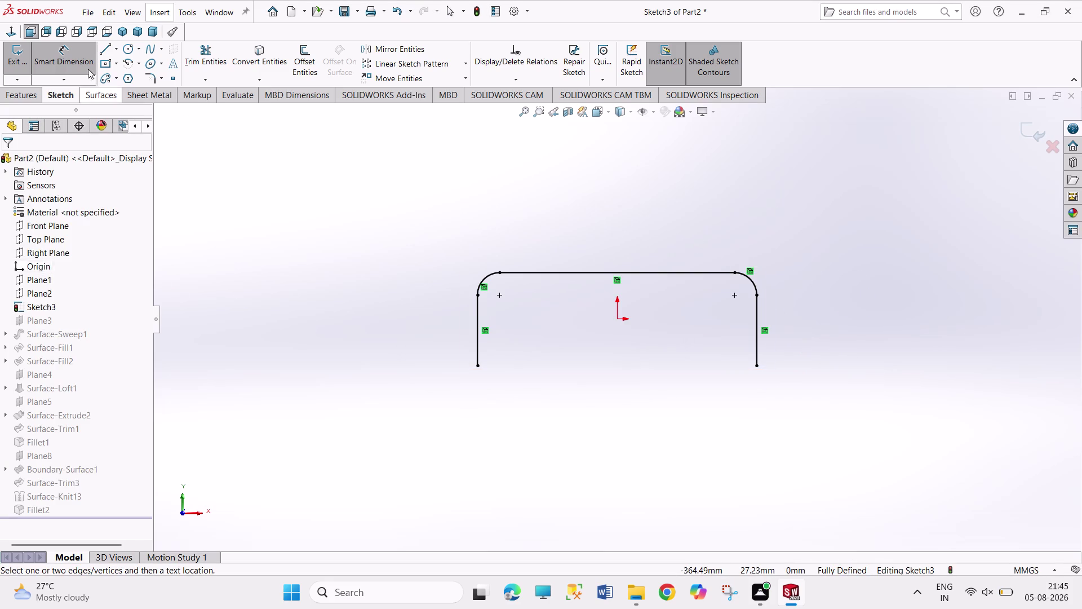
Stop dimensioning, exit Sketch3 and return to a 3D view.
click(26, 57)
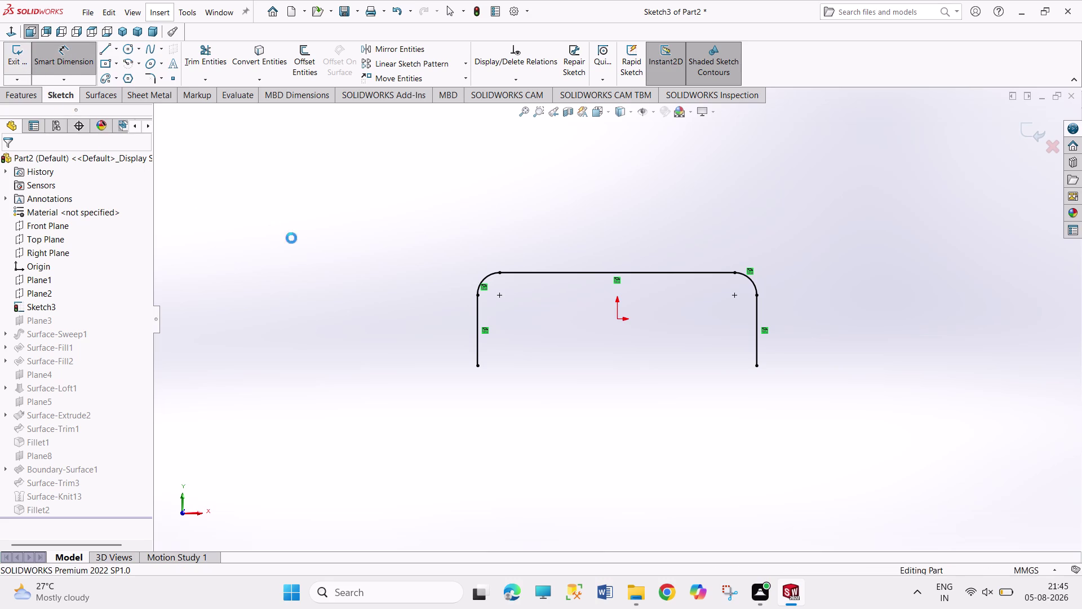
click(472, 13)
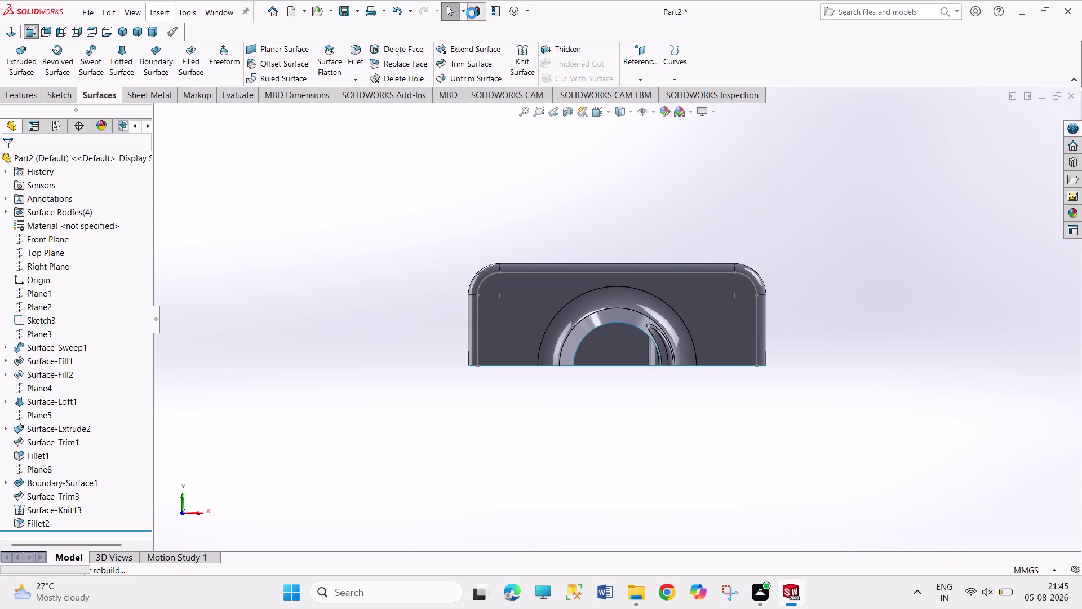
click(127, 32)
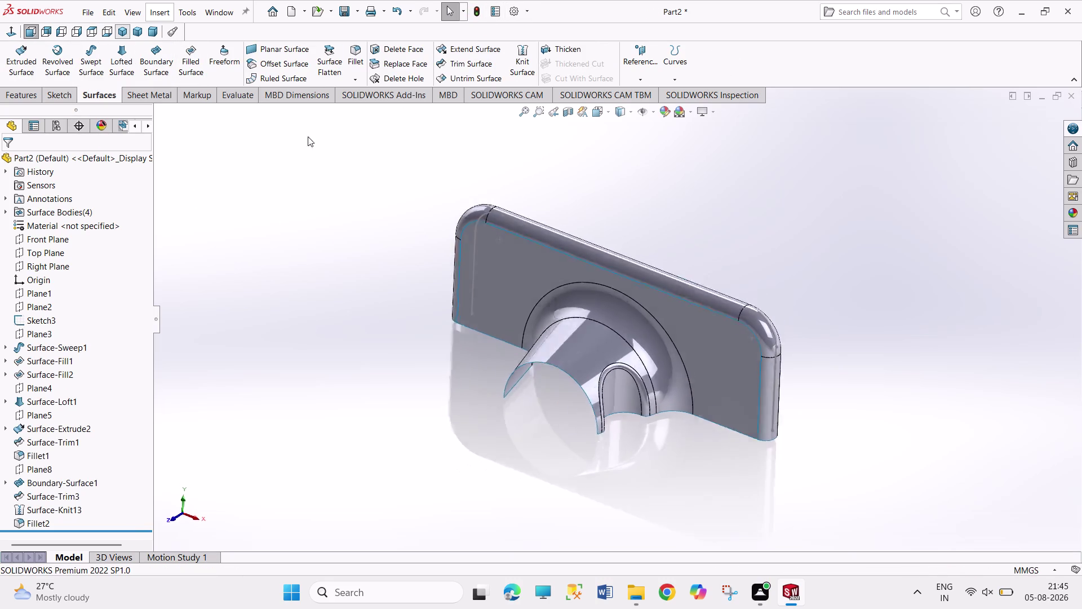
middle_drag(930, 389, 840, 439)
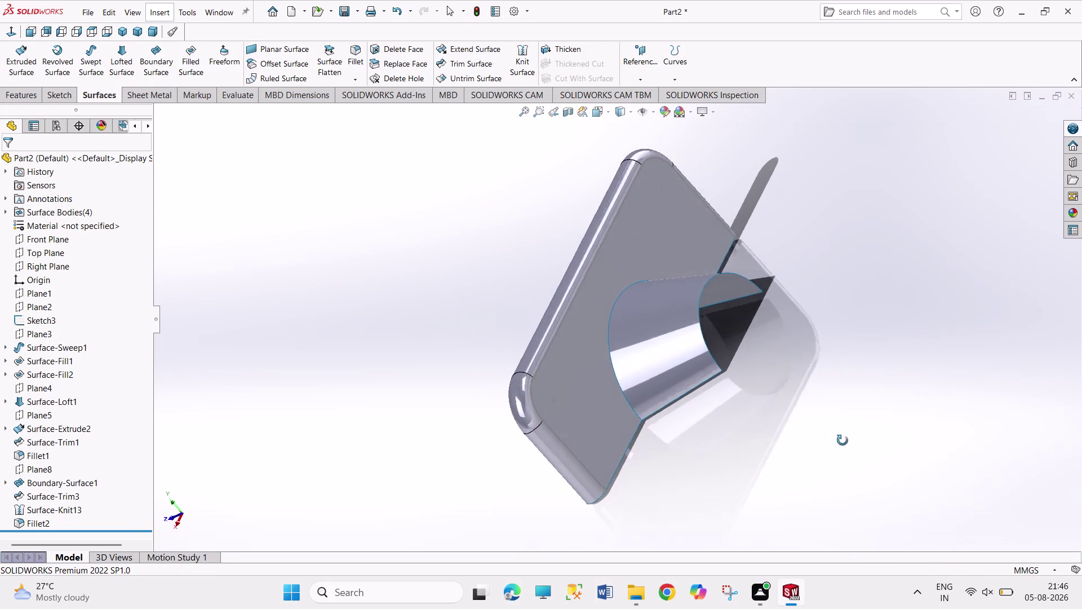
middle_drag(840, 439, 844, 431)
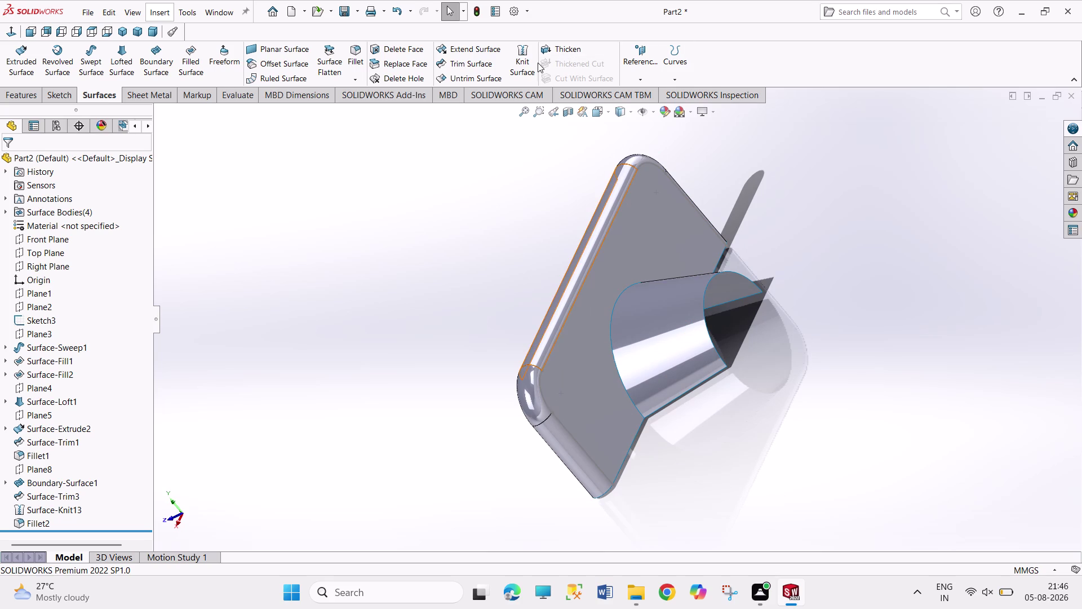
click(525, 63)
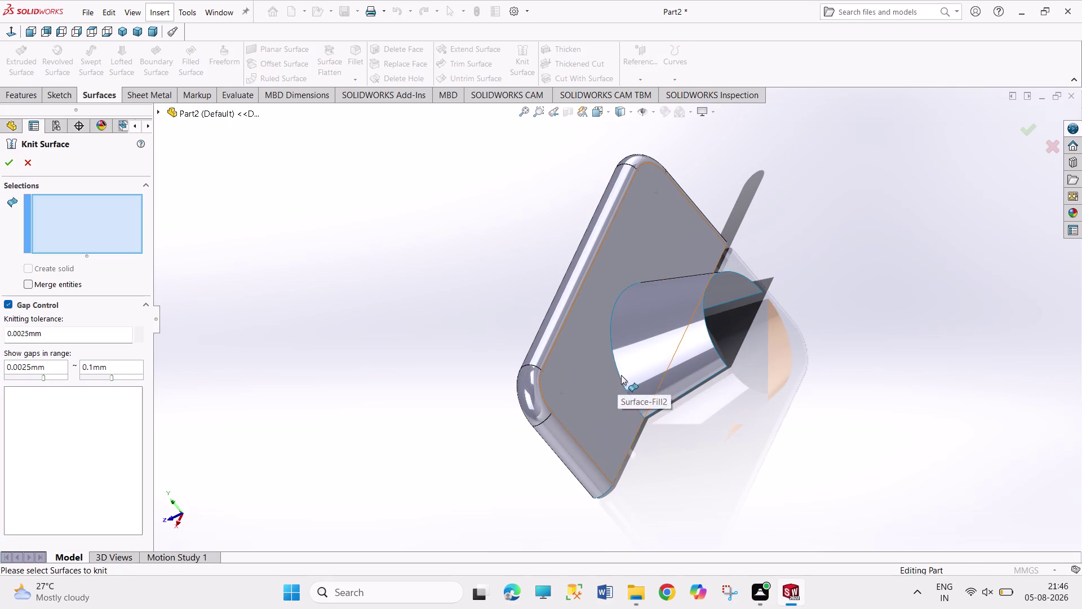
middle_drag(689, 466, 660, 451)
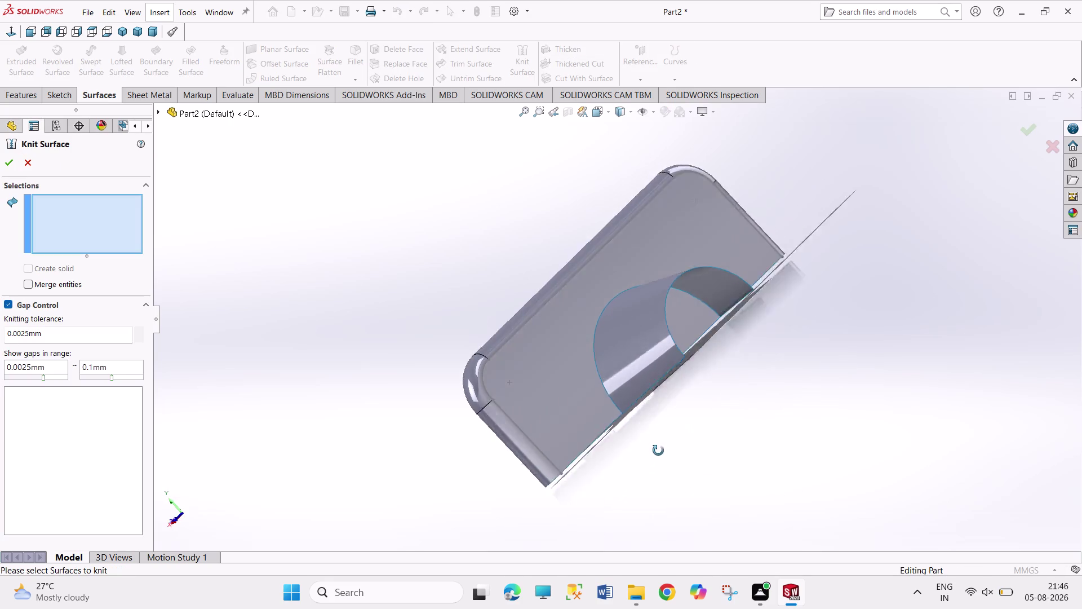
middle_drag(660, 451, 649, 441)
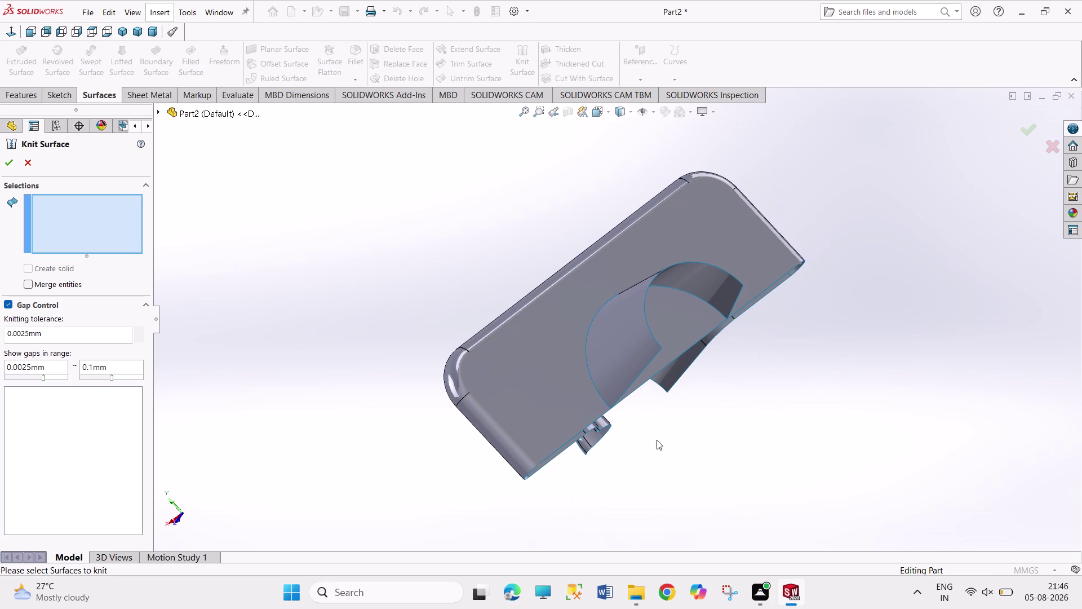
key(Escape)
key(Escape)
key(Escape)
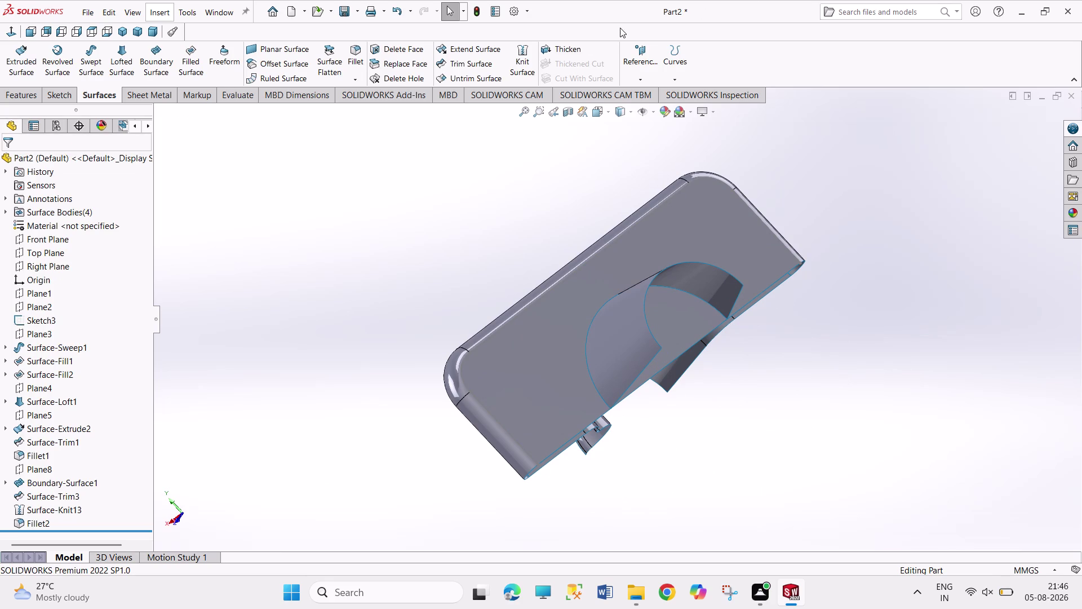
click(522, 70)
scroll(down, 3)
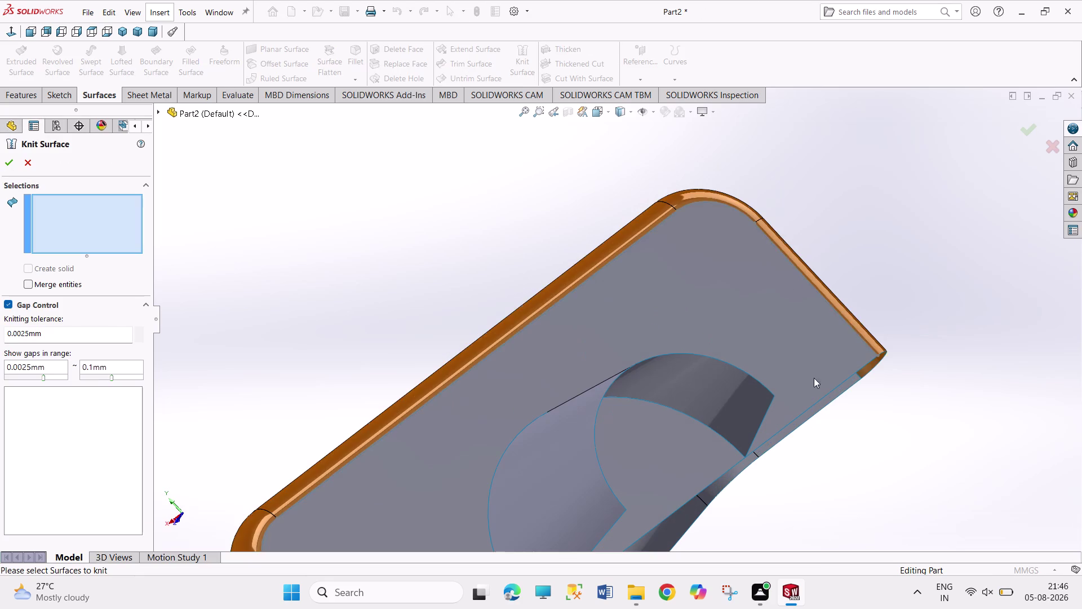
middle_drag(808, 542, 767, 467)
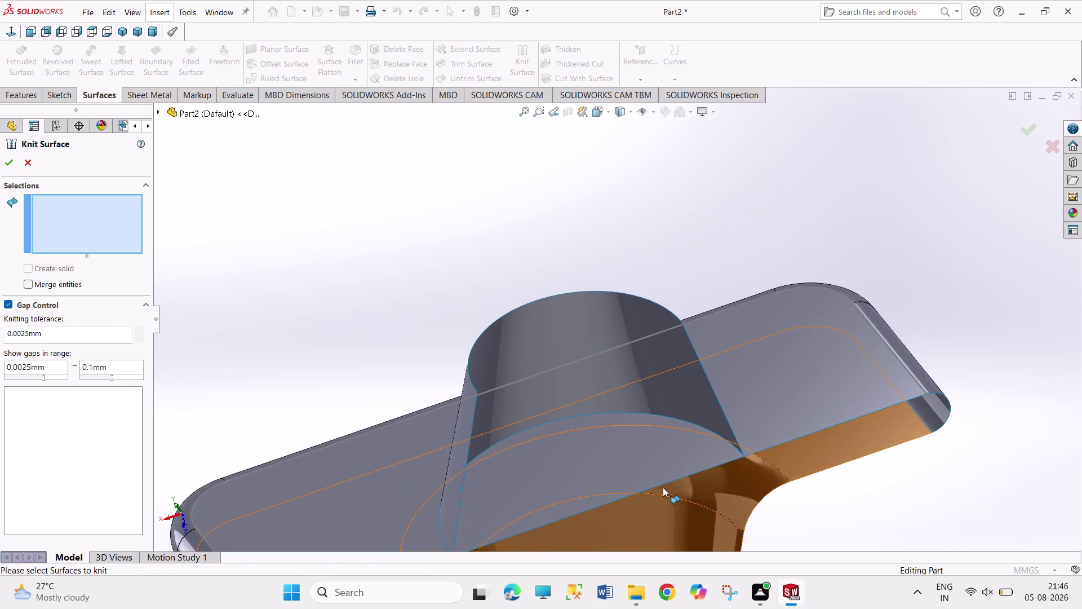
click(664, 483)
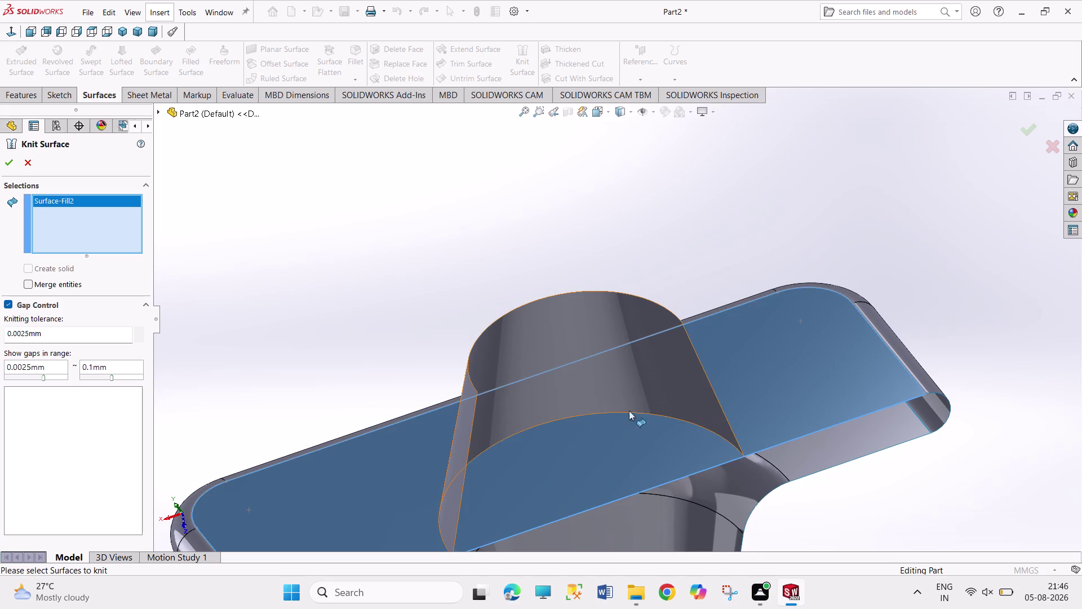
click(575, 418)
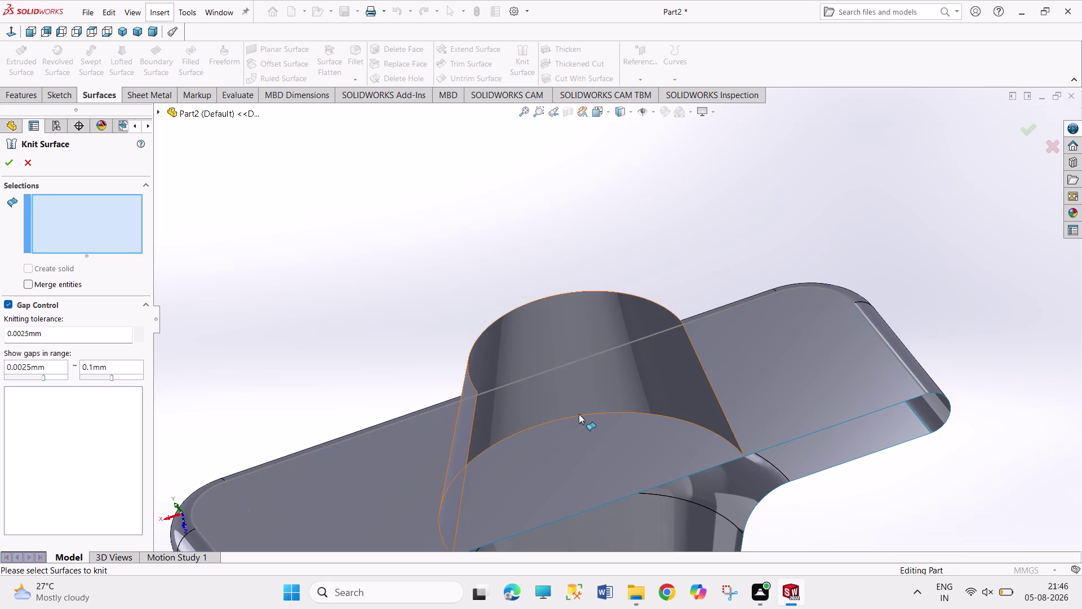
click(579, 413)
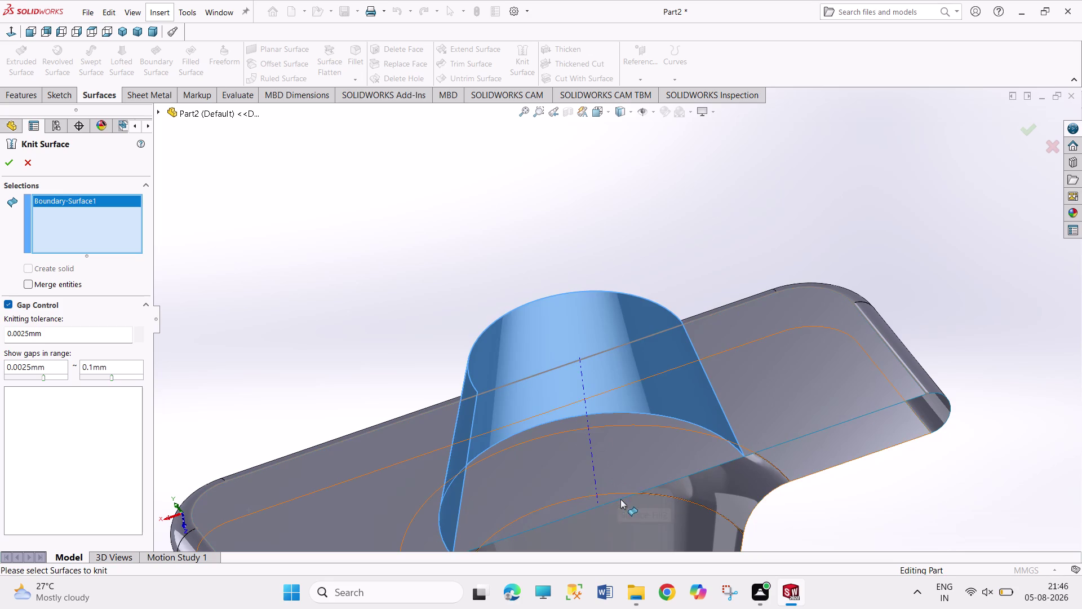
click(813, 432)
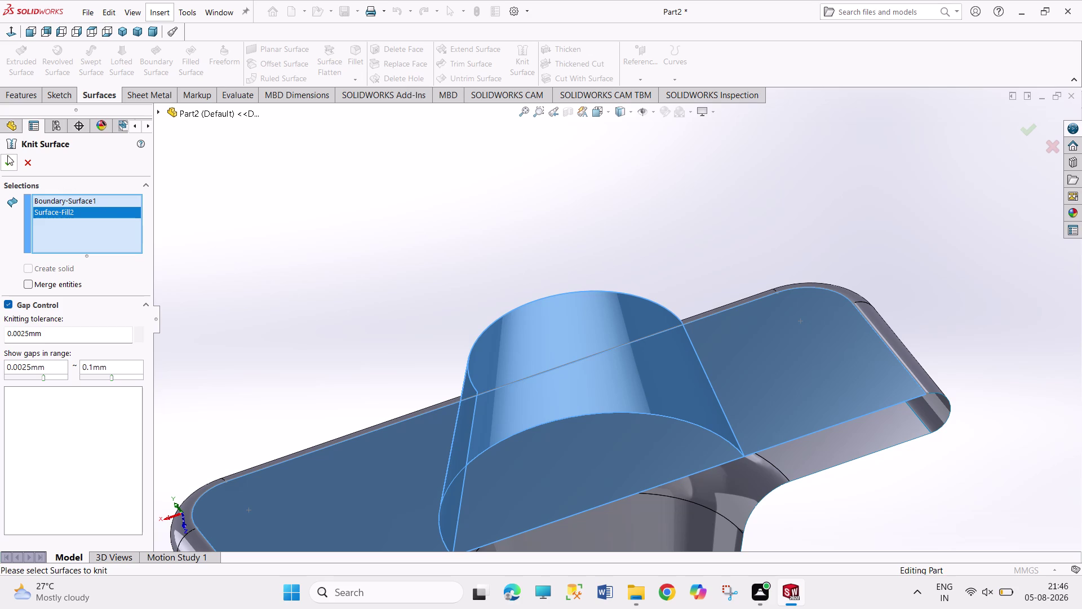
click(8, 155)
click(46, 283)
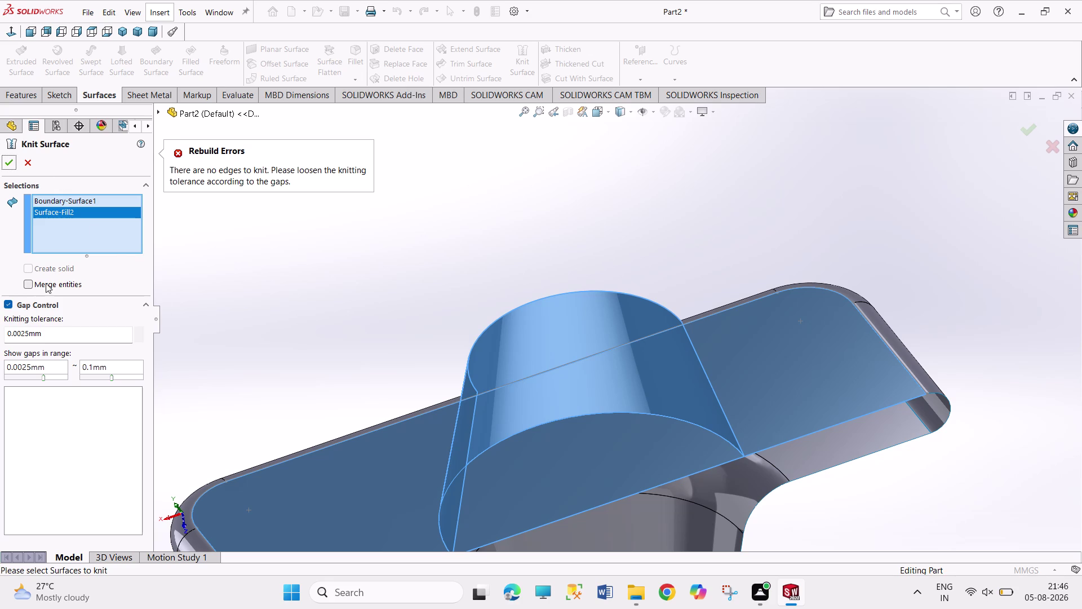
click(6, 166)
key(Escape)
key(Escape)
key(Escape)
key(Escape)
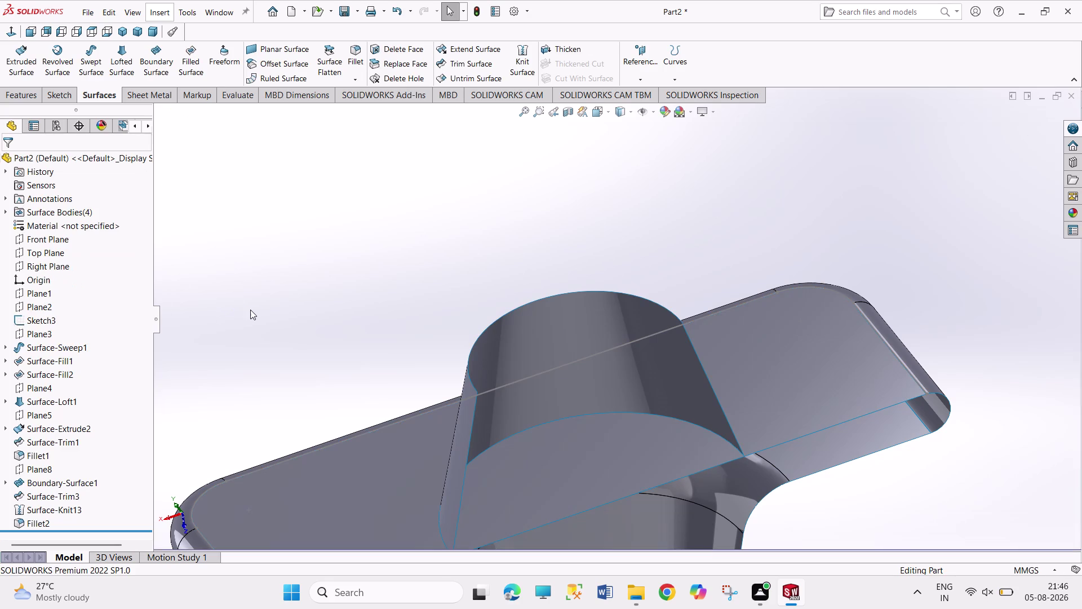
key(Escape)
key(Escape)
click(119, 32)
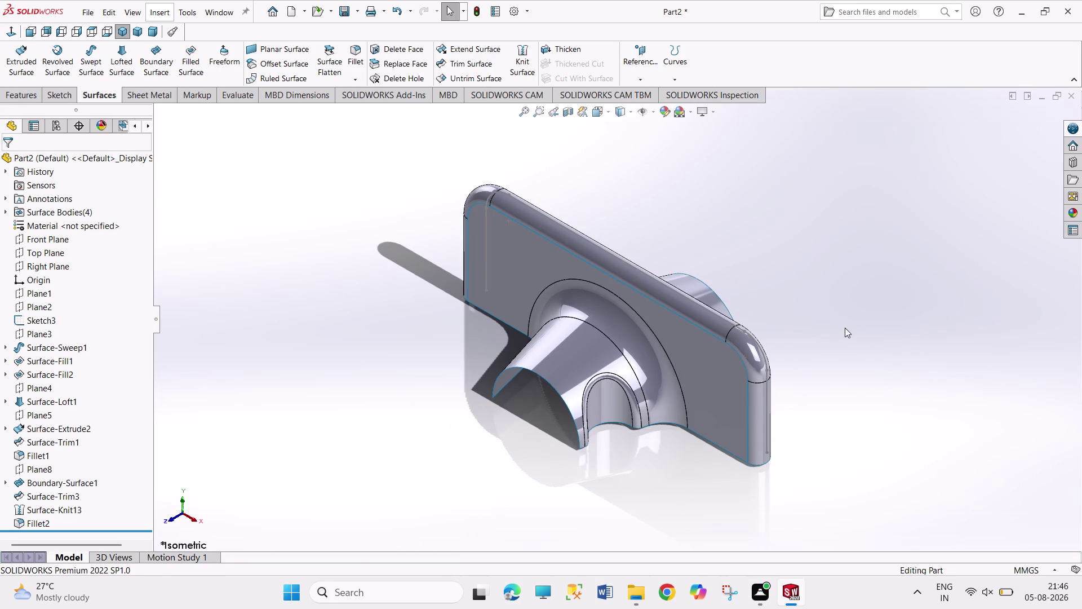
scroll(down, 3)
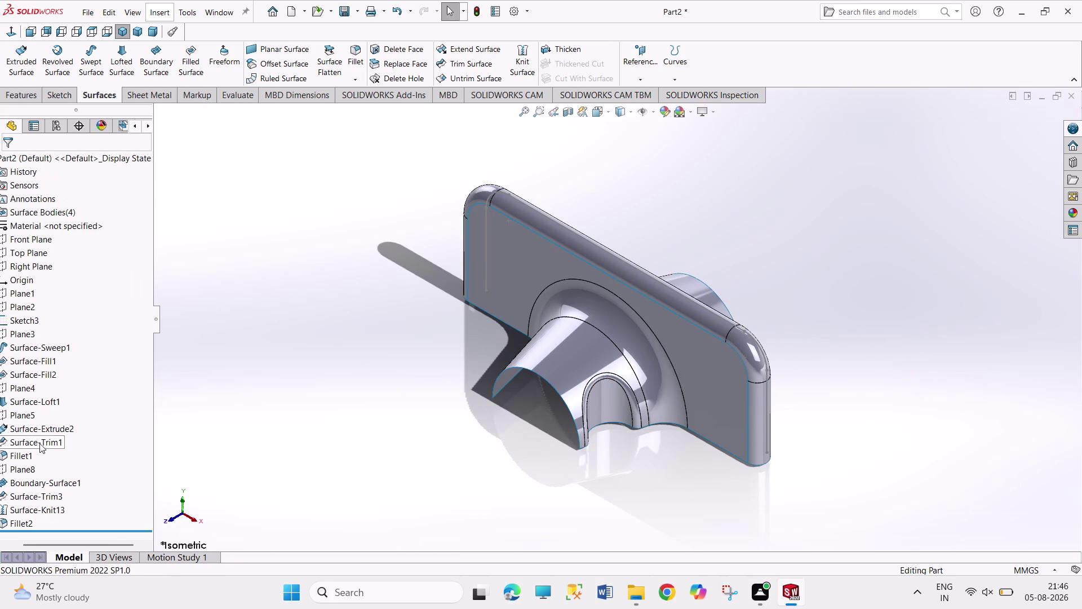
scroll(up, 3)
click(35, 519)
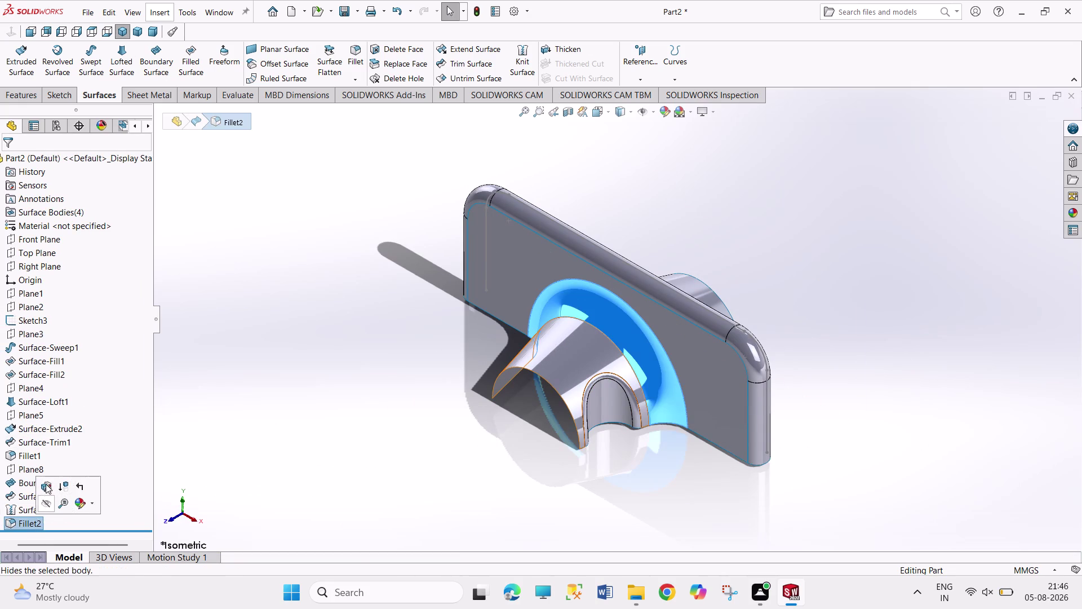
click(46, 478)
click(33, 522)
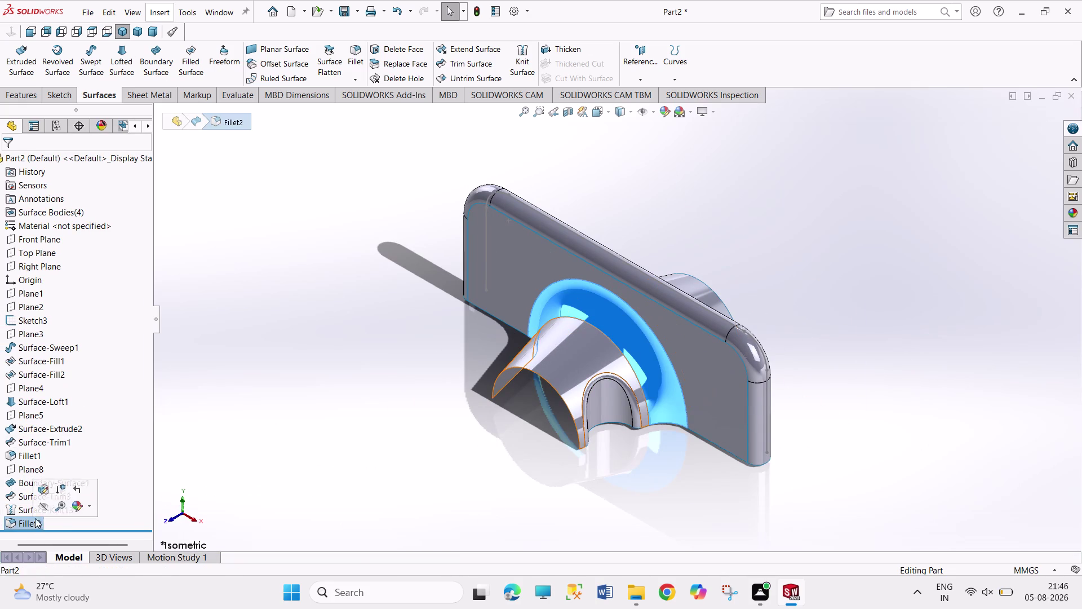
click(205, 480)
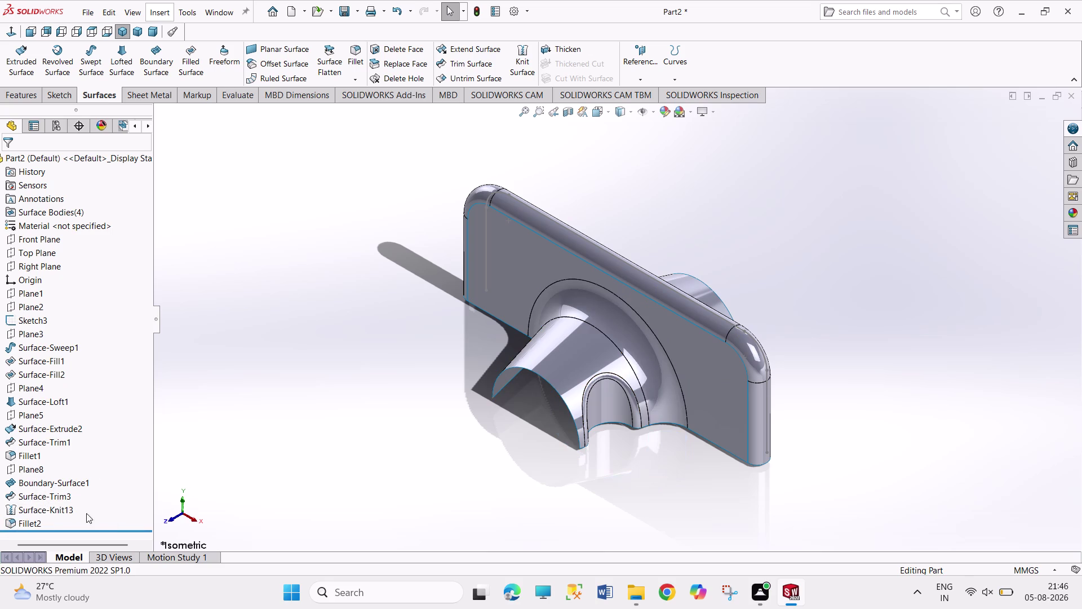
click(29, 524)
click(37, 492)
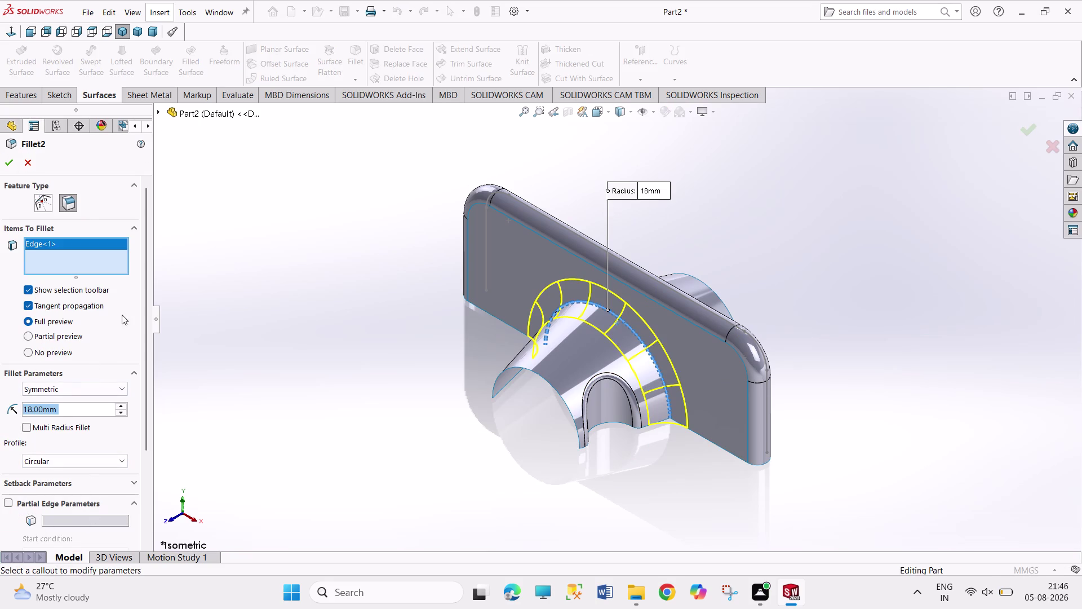
click(9, 164)
click(198, 263)
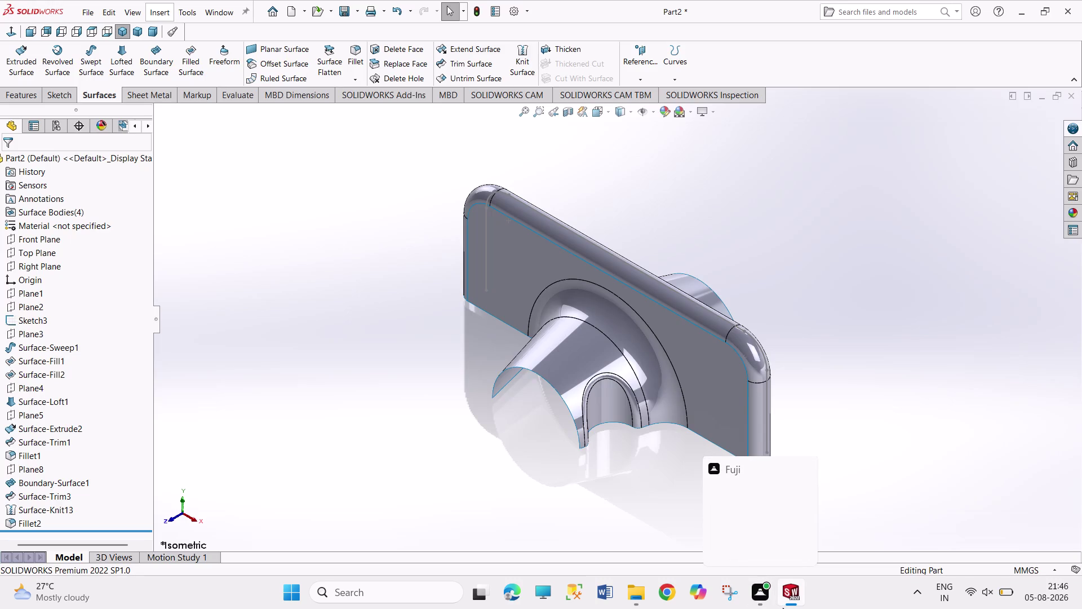
Orbit the model to inspect its other sides and back face.
drag(803, 319, 885, 459)
drag(848, 305, 847, 304)
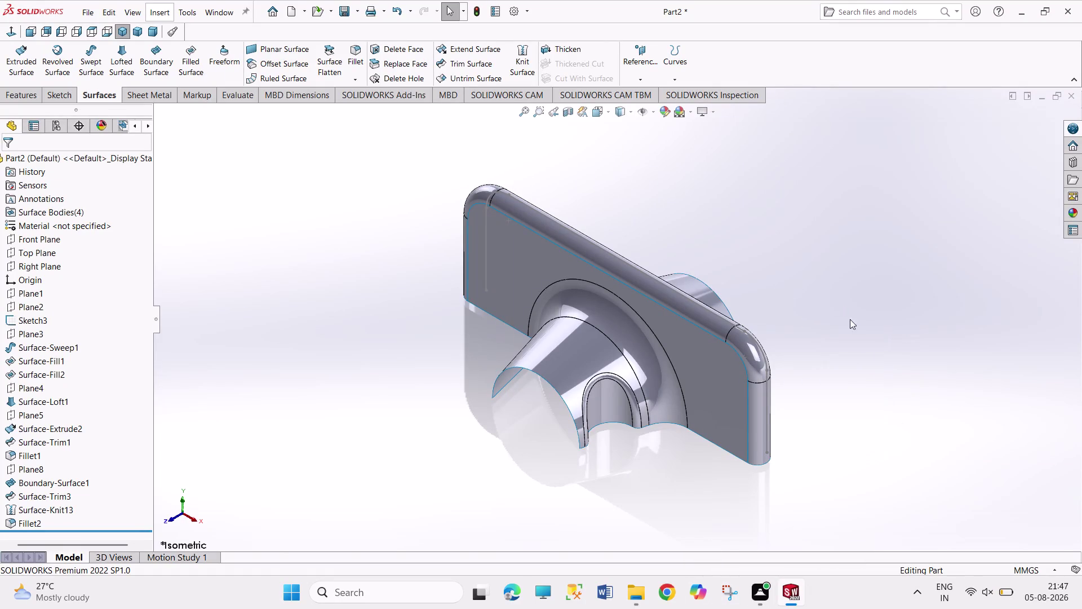
drag(847, 305, 928, 472)
drag(838, 310, 909, 469)
drag(841, 326, 929, 486)
drag(847, 347, 932, 488)
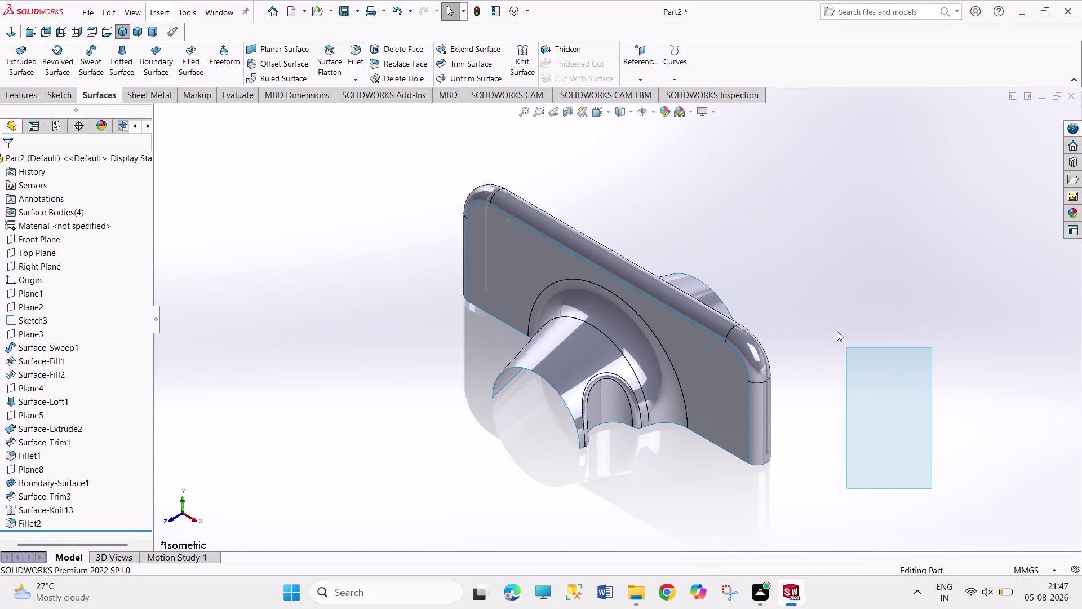
drag(831, 328, 920, 488)
drag(825, 313, 884, 459)
drag(827, 310, 875, 461)
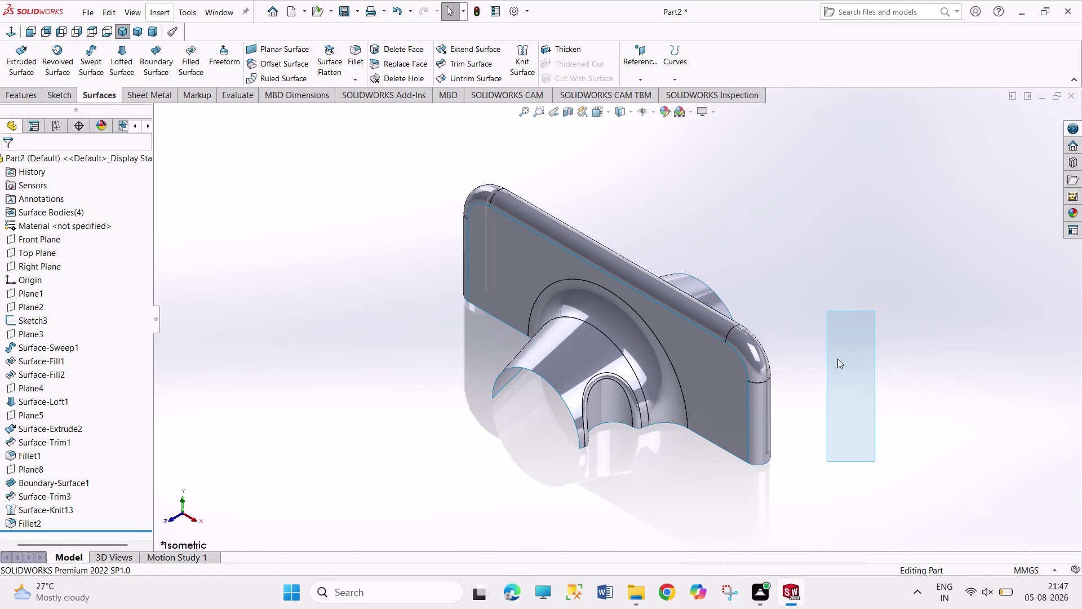
middle_drag(821, 353, 754, 381)
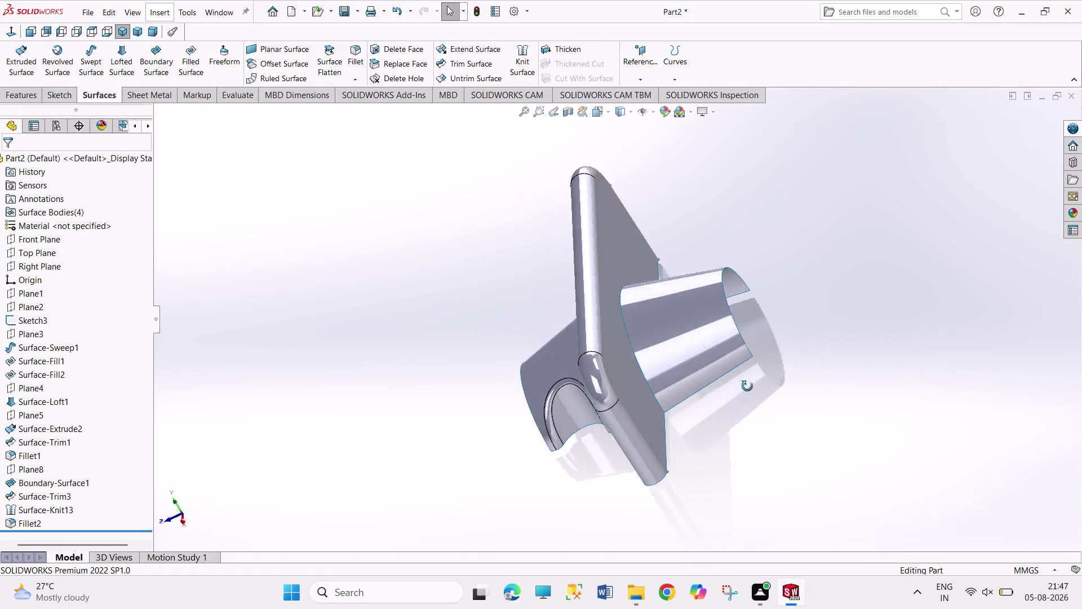
middle_drag(753, 380, 688, 316)
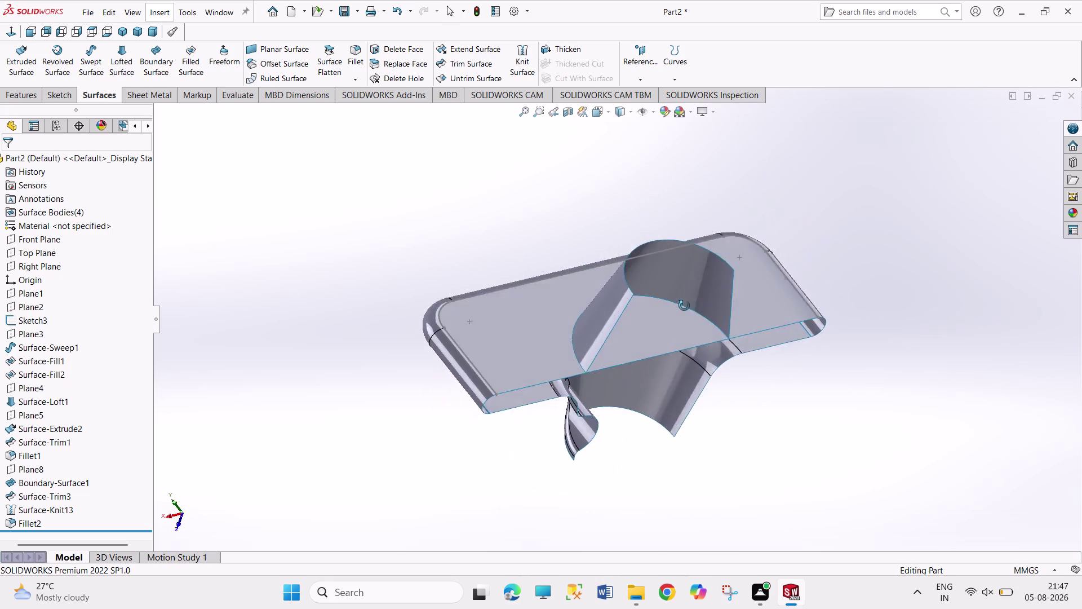
middle_drag(688, 316, 678, 266)
middle_drag(677, 266, 709, 245)
middle_drag(574, 218, 622, 241)
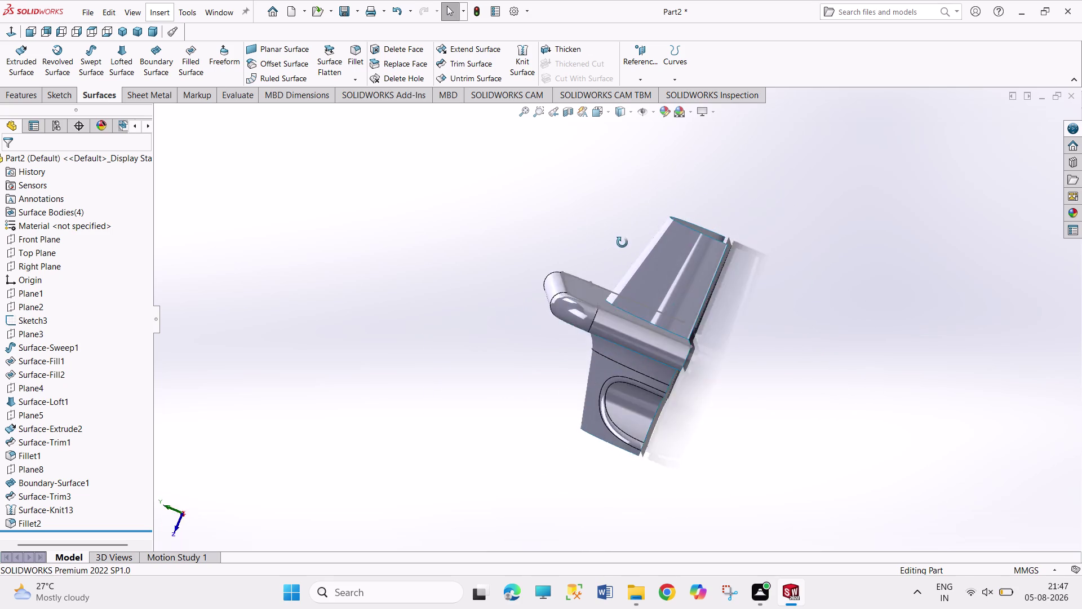
middle_drag(621, 241, 527, 461)
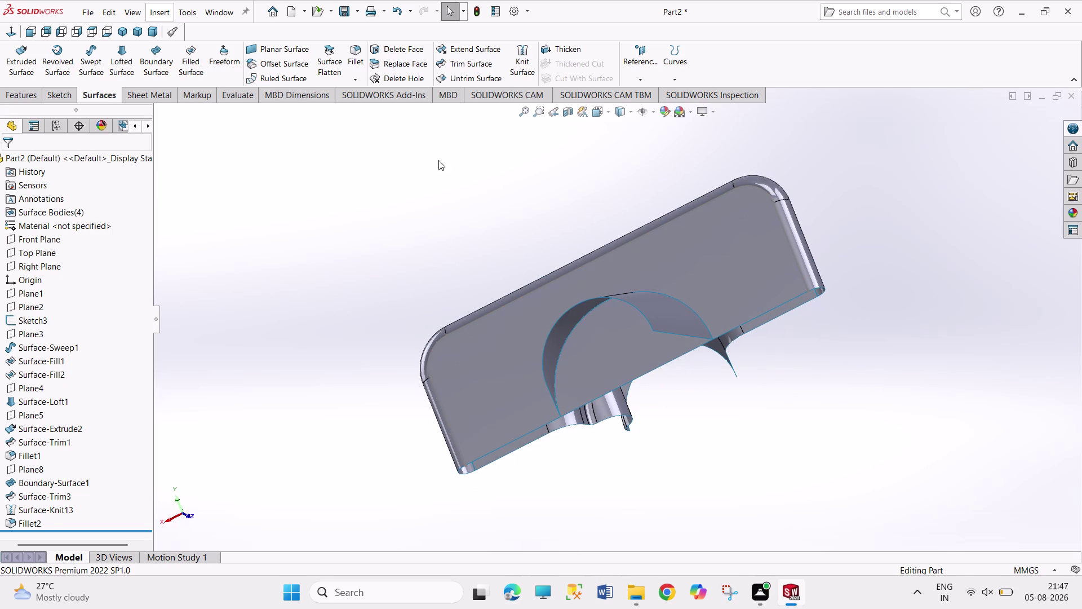
Start a mutual Trim Surface from the surface tools, with no surfaces chosen.
scroll(up, 3)
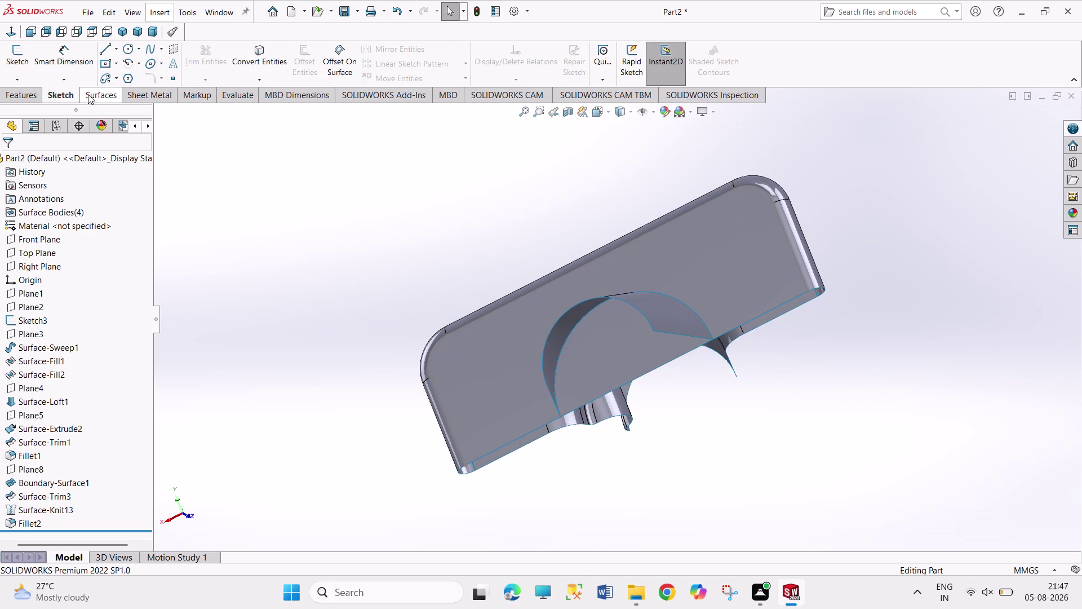
click(89, 94)
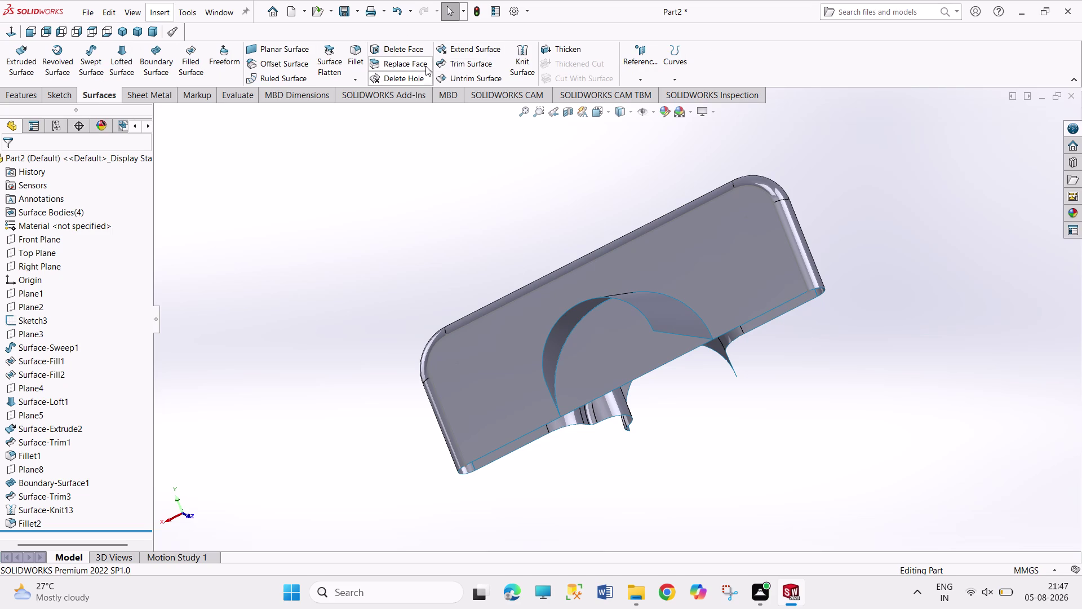
click(481, 64)
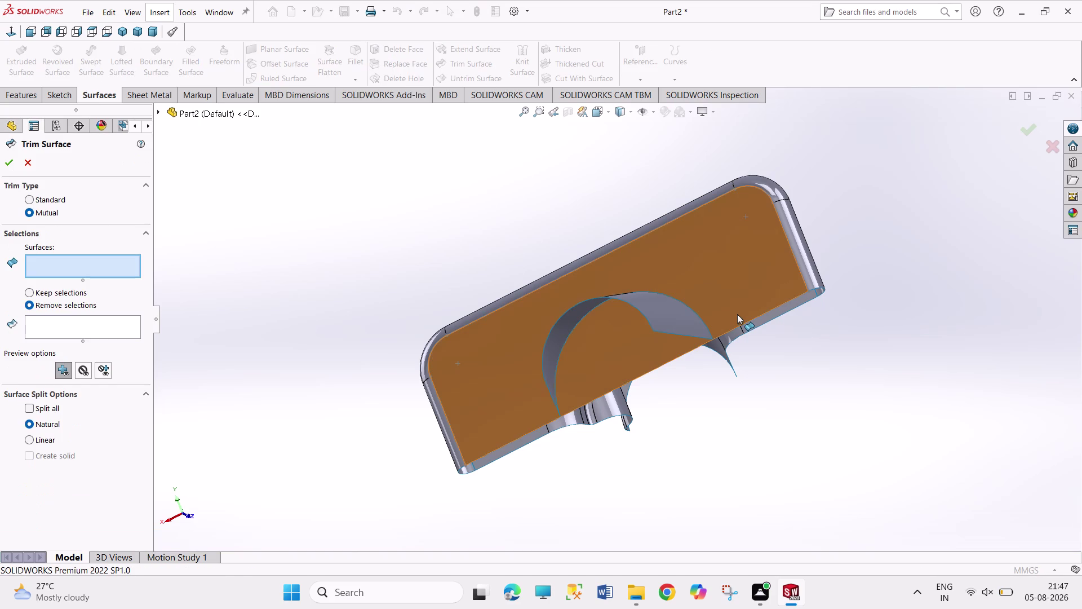
Mutually trim Surface-Fill2 and Boundary-Surface1, removing the back face inside the cone.
click(737, 314)
click(669, 314)
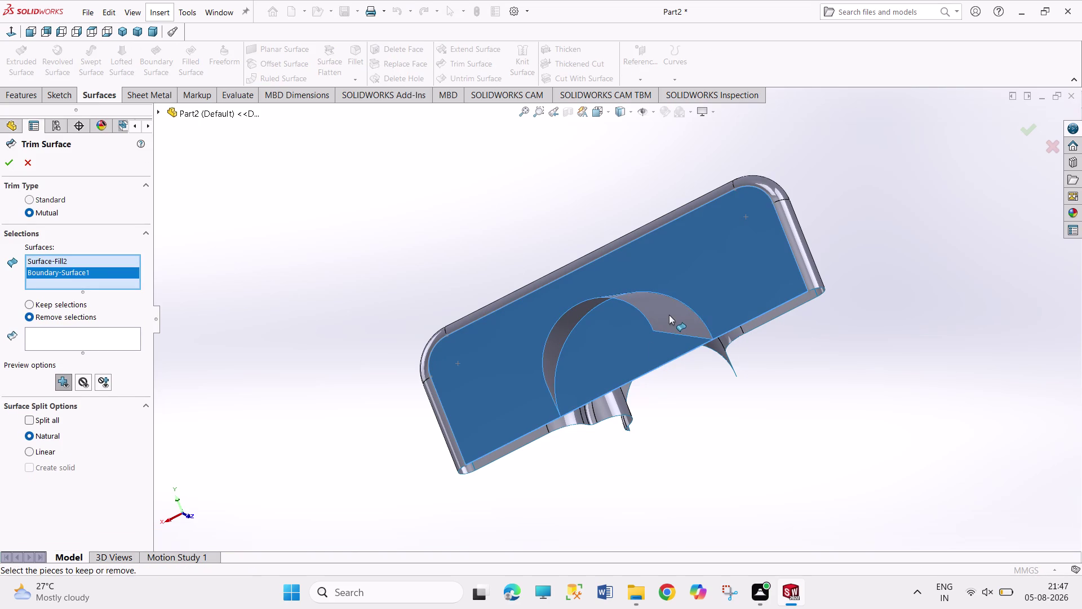
click(94, 336)
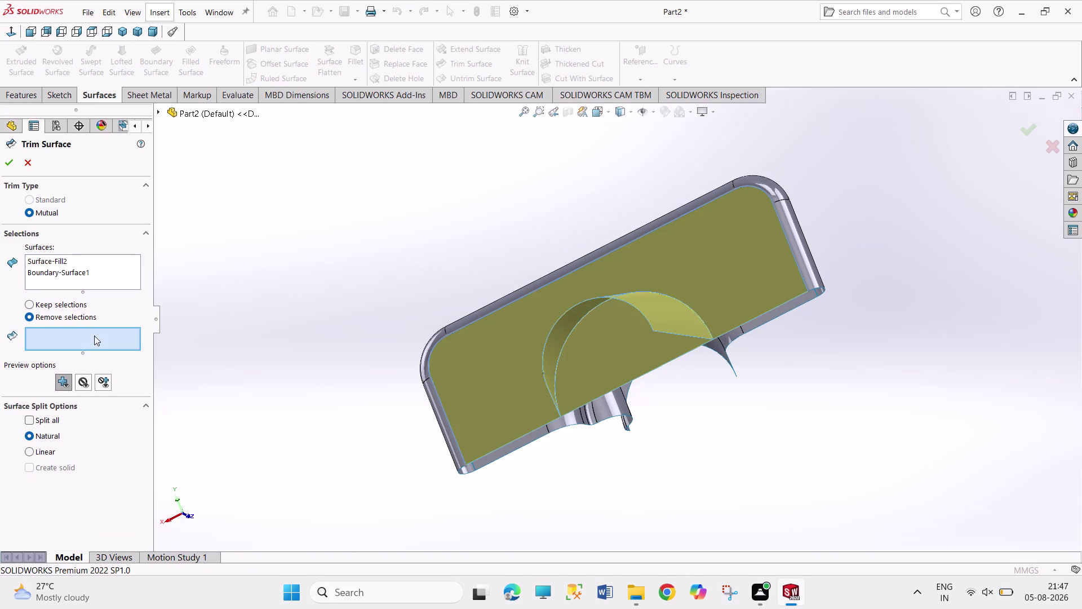
click(613, 375)
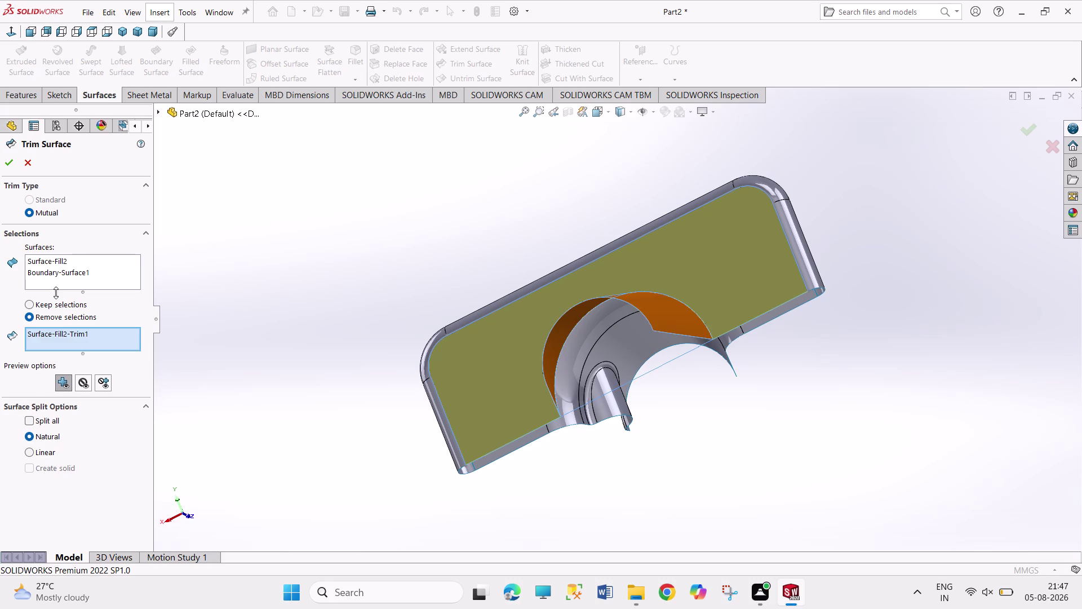
click(5, 163)
click(291, 215)
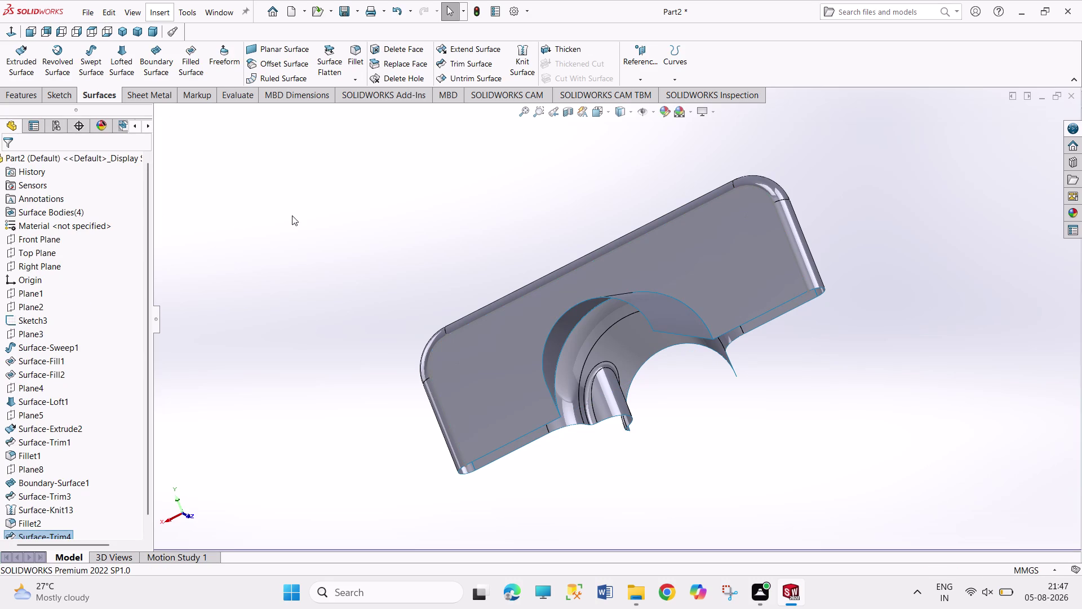
Orbit the part to check the trim, then start a surface knit.
middle_drag(301, 212, 387, 161)
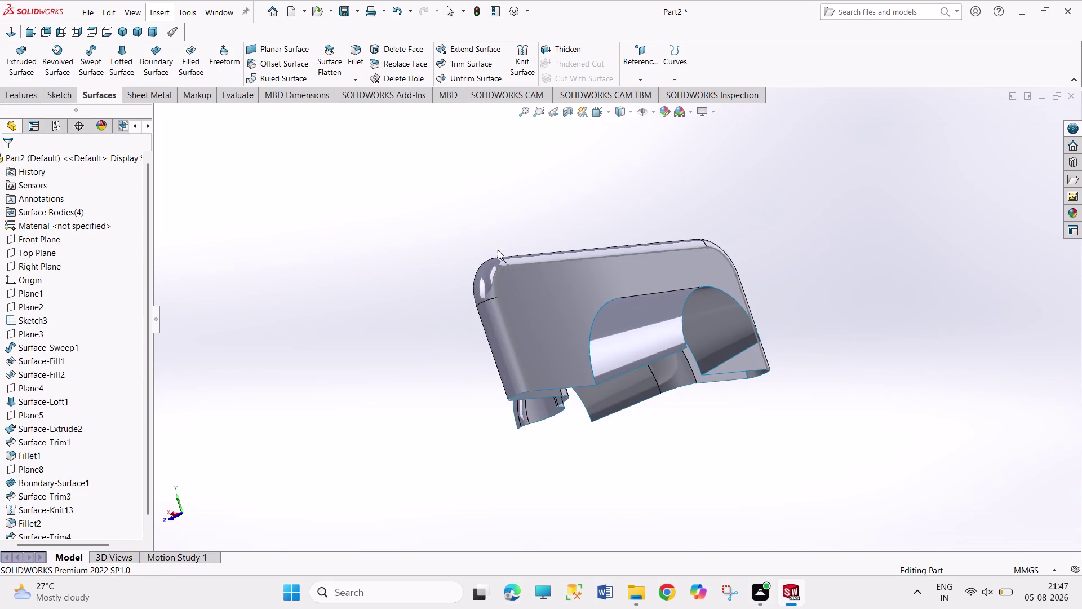
middle_drag(498, 249, 466, 363)
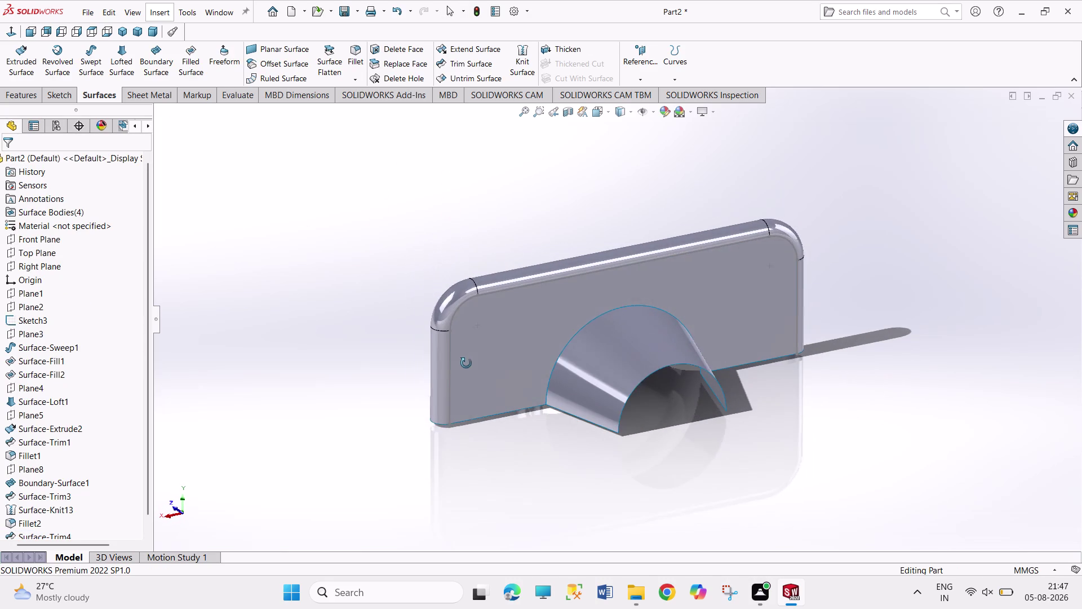
middle_drag(466, 363, 469, 365)
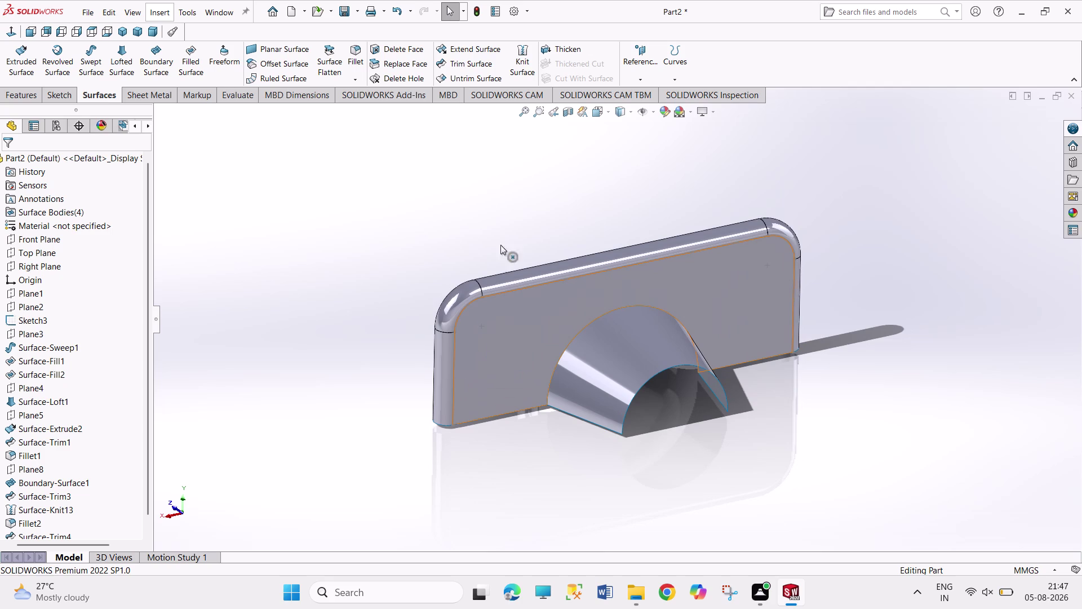
click(527, 57)
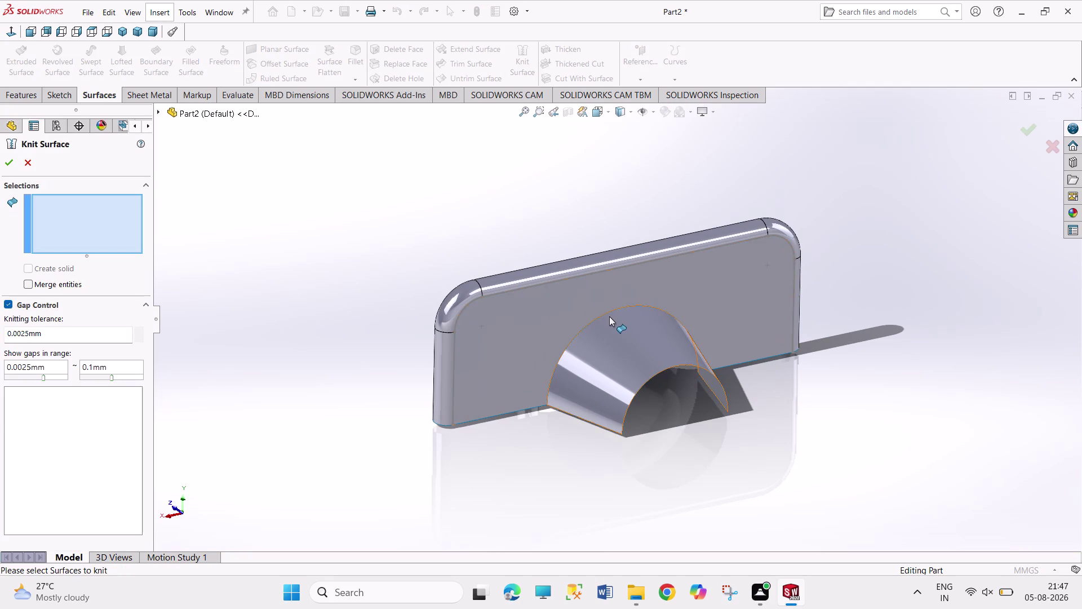
Knit Surface-Trim4, leaving three surface bodies.
click(609, 310)
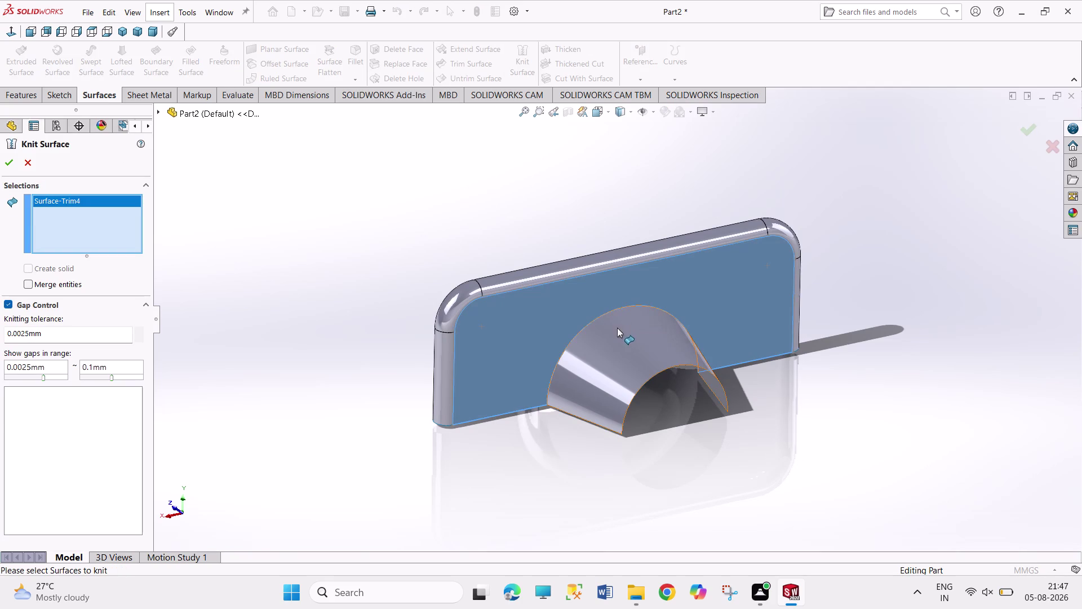
click(617, 327)
click(9, 159)
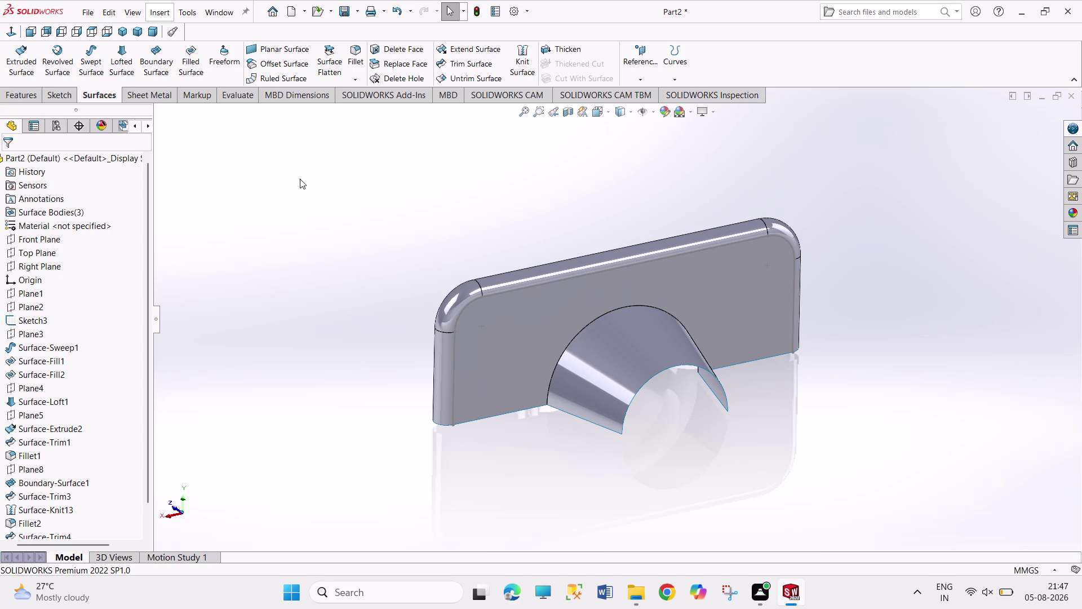
Select the cone face and start an 18 mm fillet on it.
middle_drag(320, 188, 293, 155)
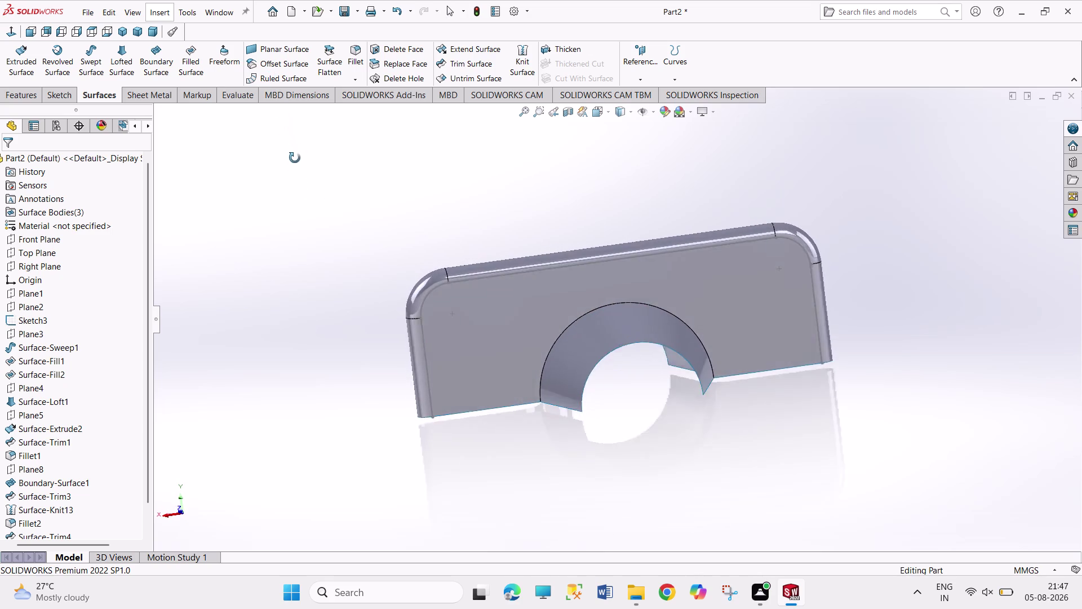
middle_drag(293, 154, 305, 197)
click(363, 56)
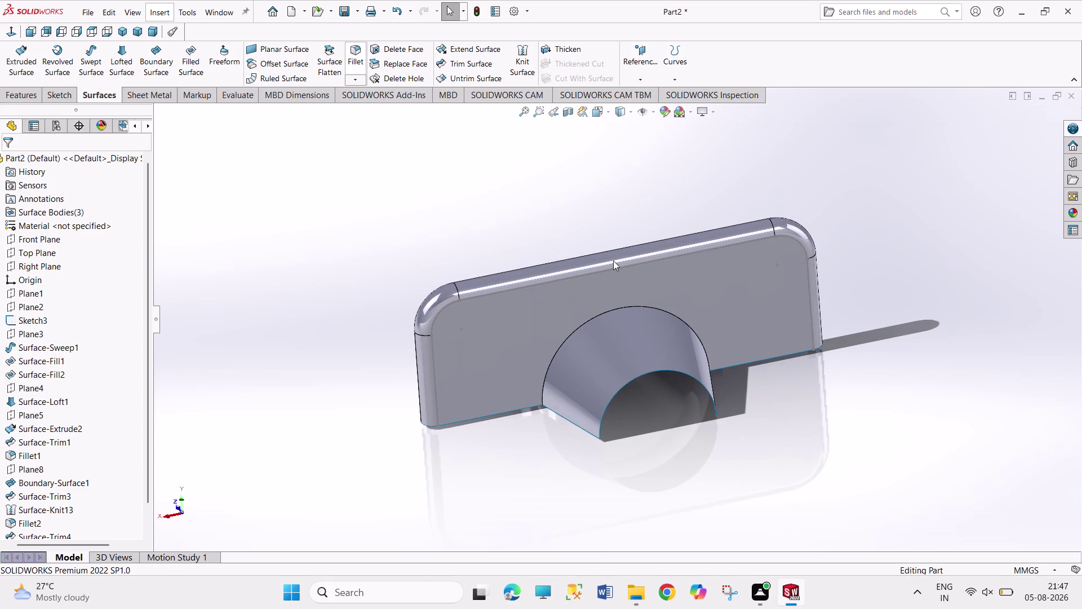
click(623, 310)
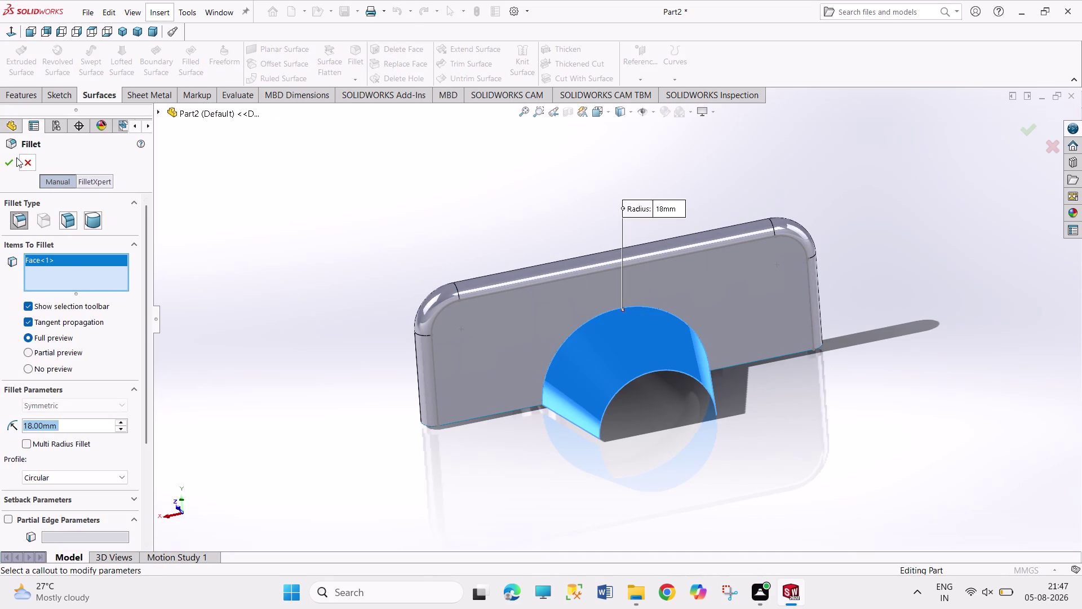
right_click(70, 259)
click(89, 263)
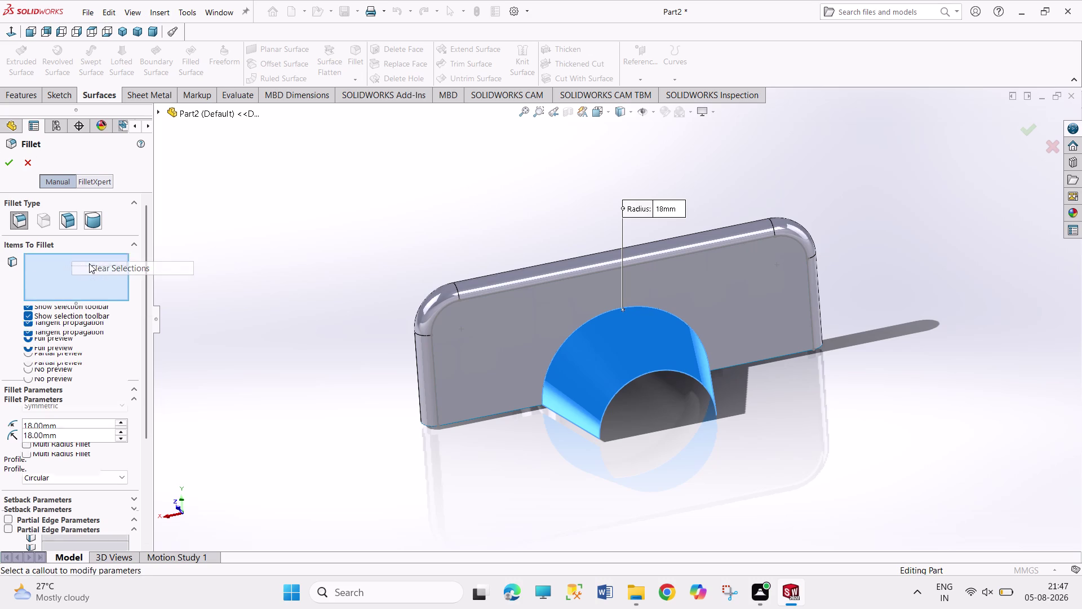
click(622, 308)
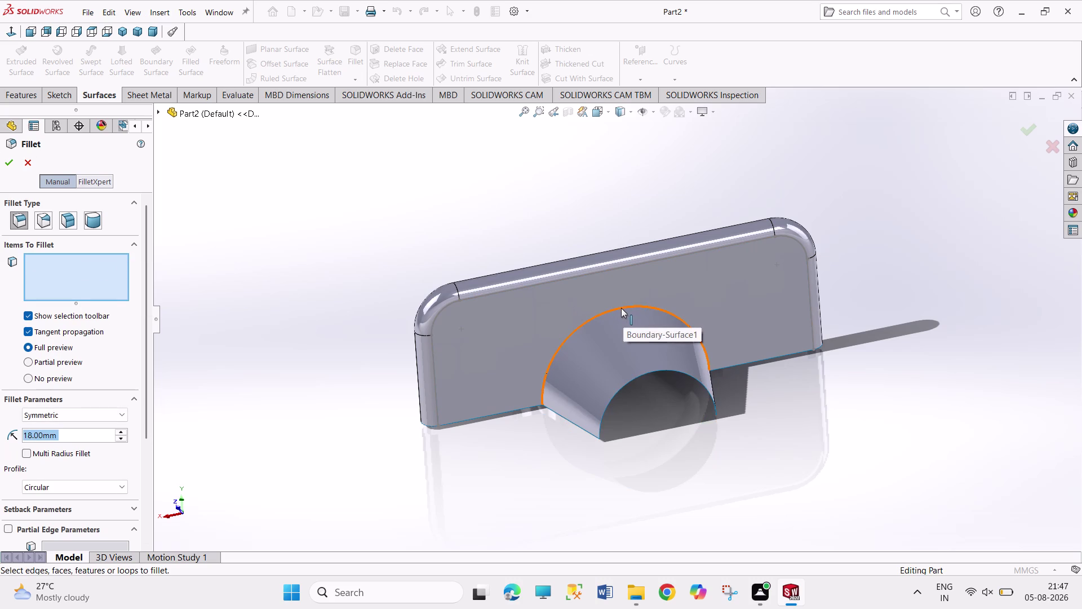
click(6, 169)
click(276, 170)
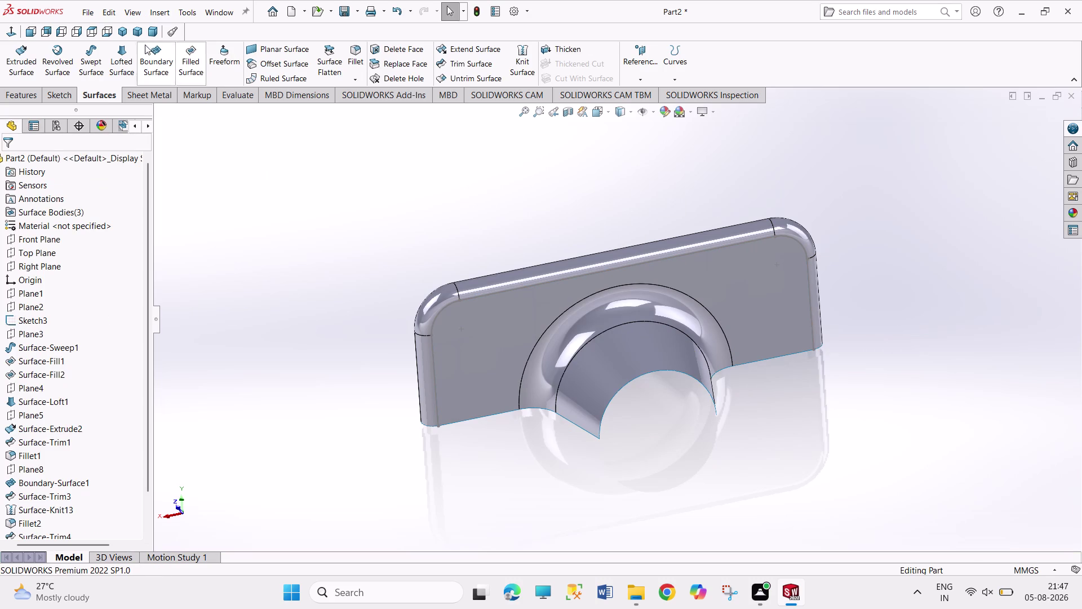
click(117, 33)
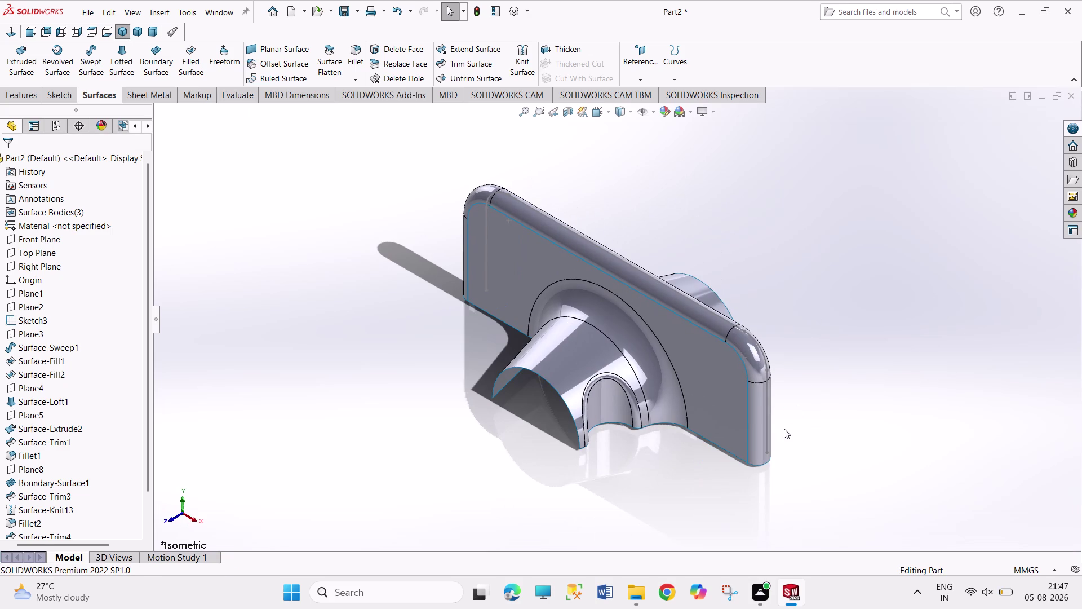
scroll(up, 3)
scroll(up, 3)
scroll(down, 3)
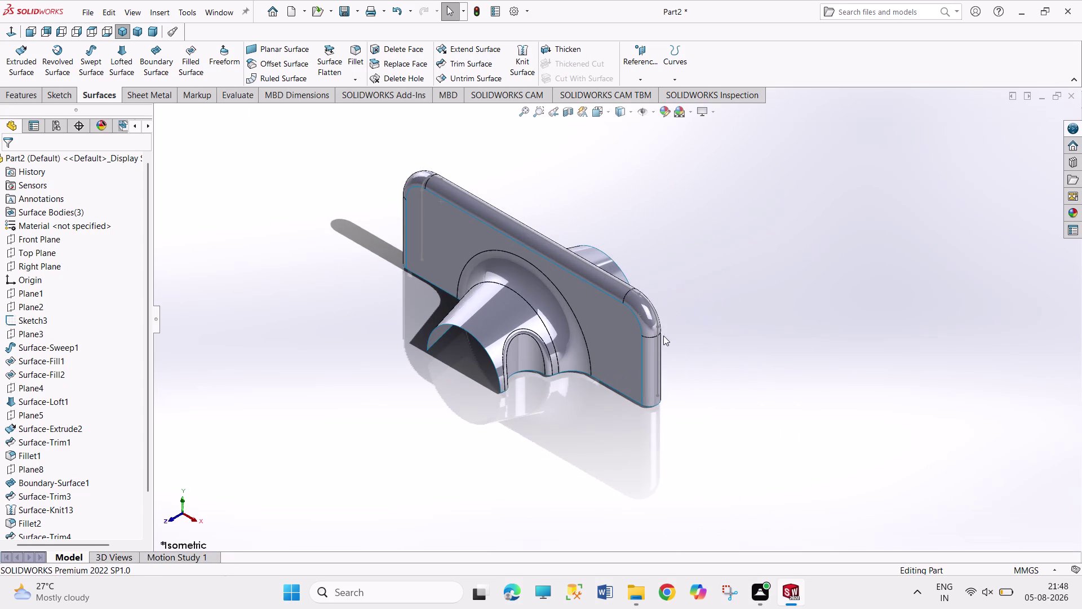
scroll(up, 3)
scroll(down, 3)
scroll(down, 3)
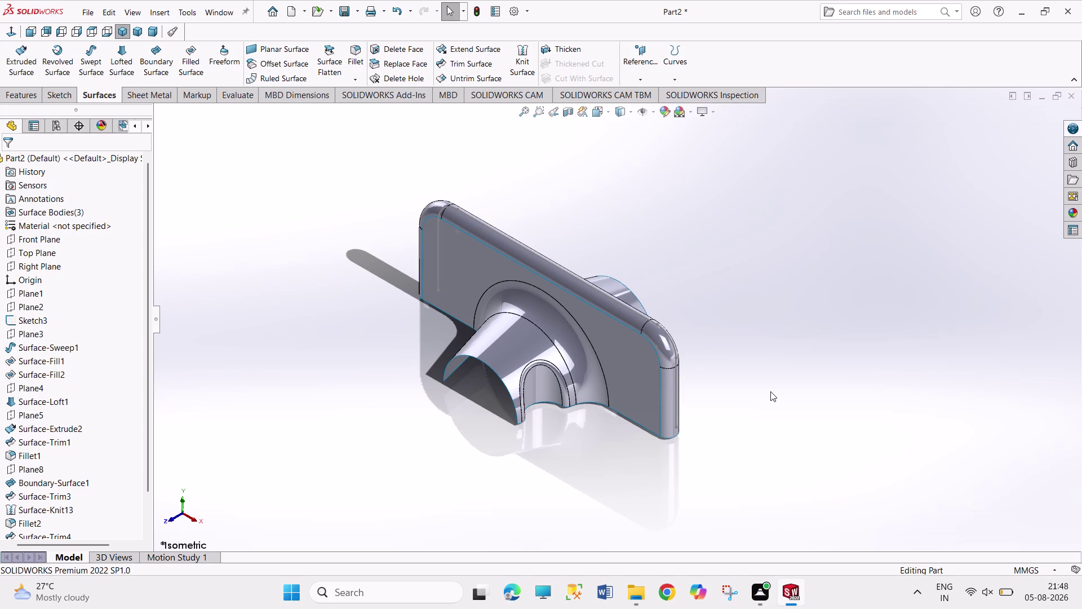
Undo the trim, knit and fillet, returning to four surface bodies ending at Fillet2.
key(ctrl+z)
key(ctrl+z)
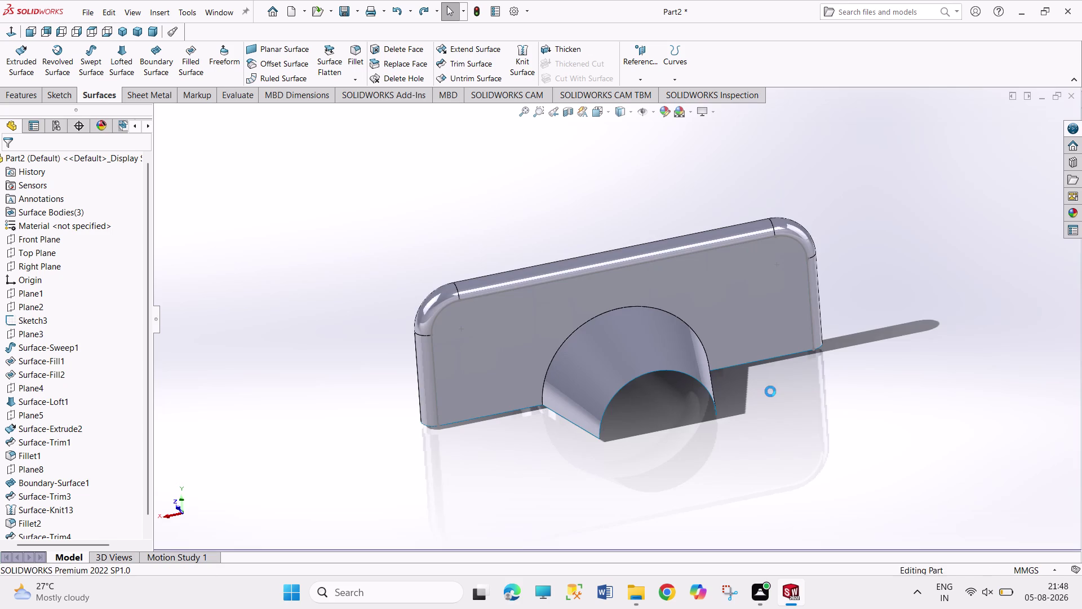
middle_drag(787, 395, 763, 314)
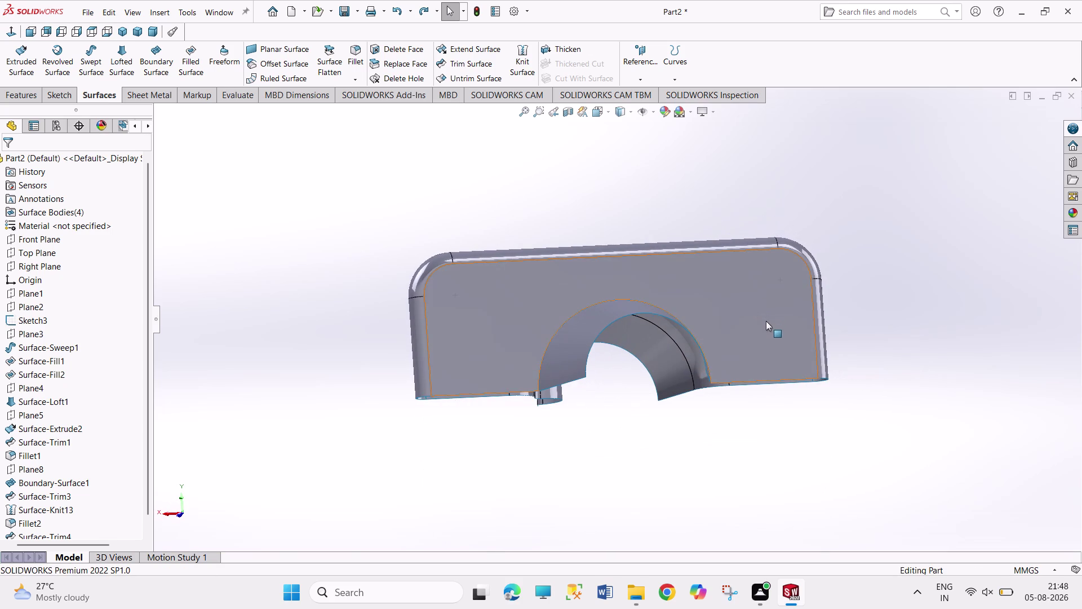
key(ctrl+z)
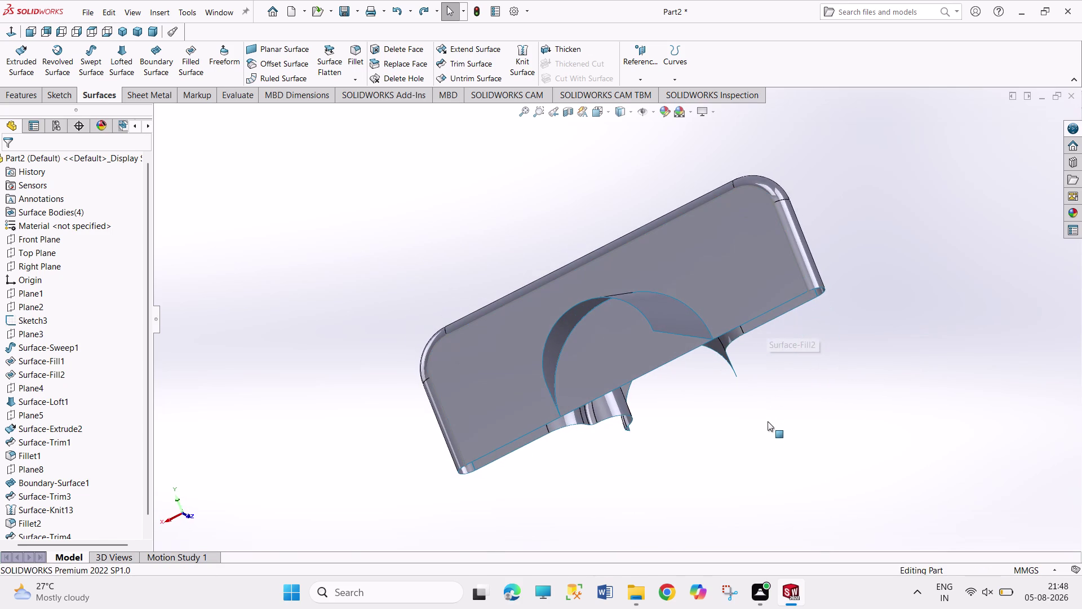
click(118, 31)
middle_drag(881, 363, 648, 431)
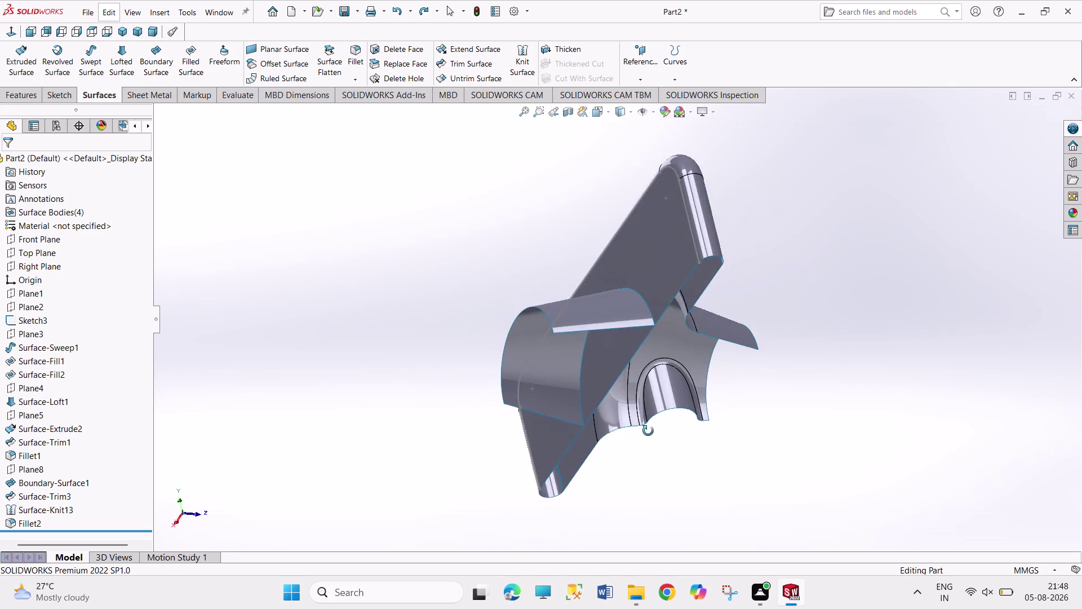
middle_drag(648, 431, 644, 378)
middle_drag(566, 185, 667, 257)
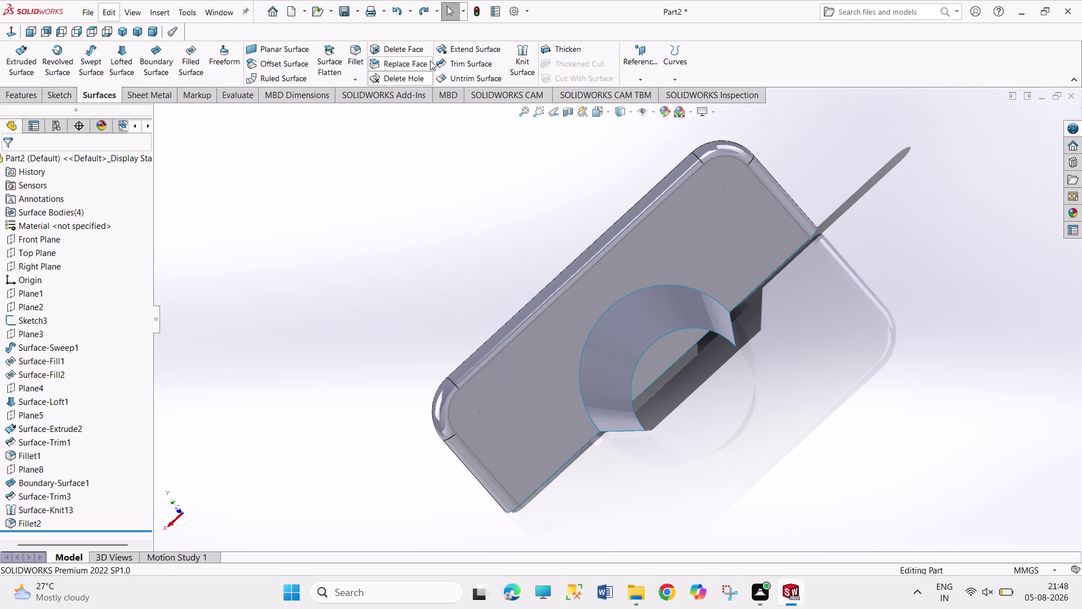
Mutually trim Surface-Fill2 and Boundary-Surface1, discarding the plate disc inside the boss.
click(469, 63)
click(708, 244)
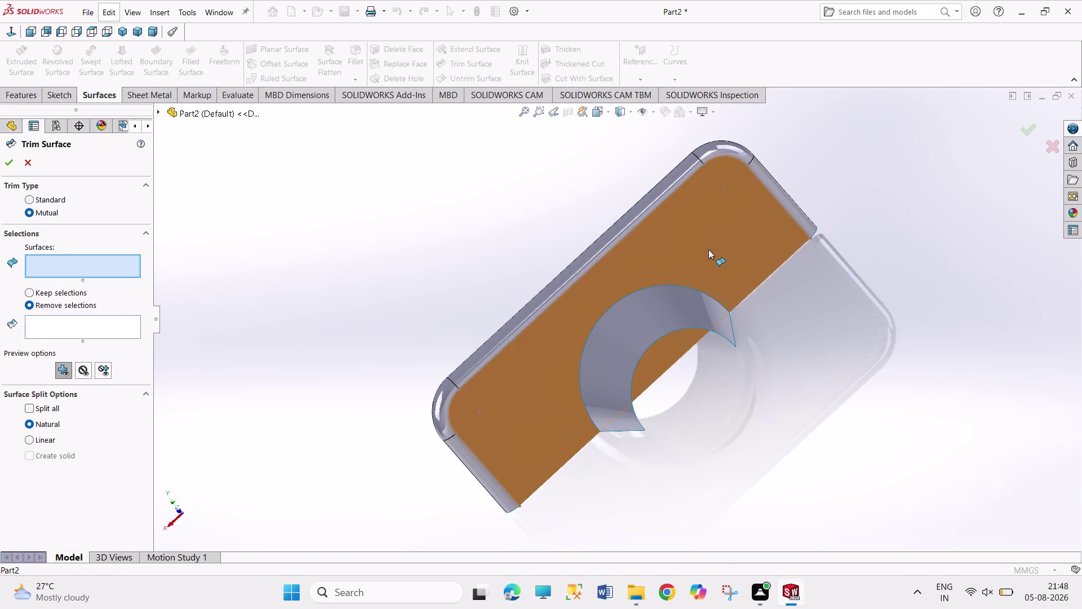
click(657, 316)
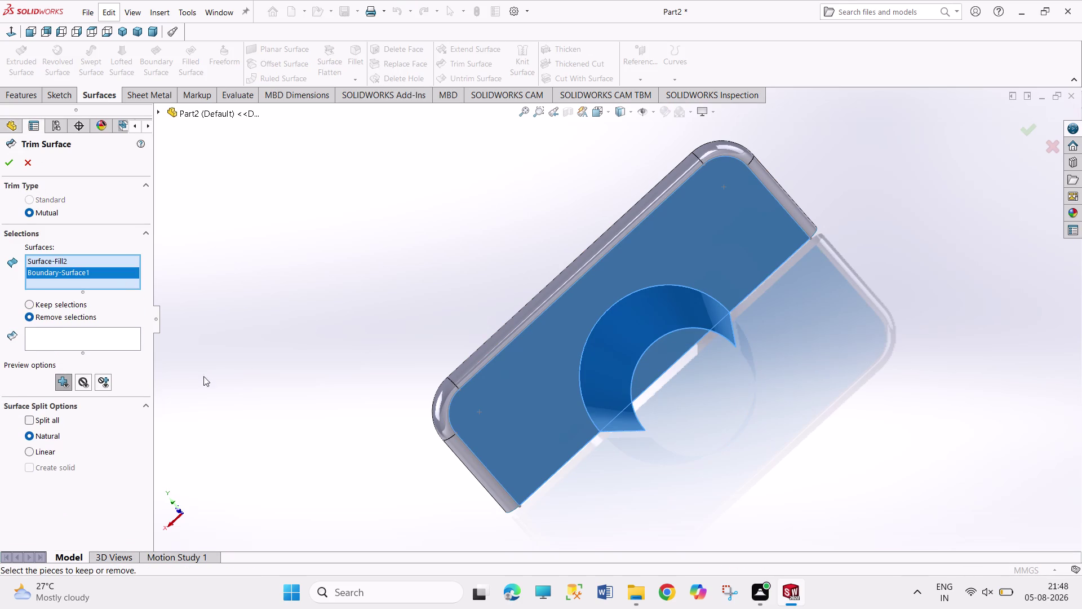
click(87, 333)
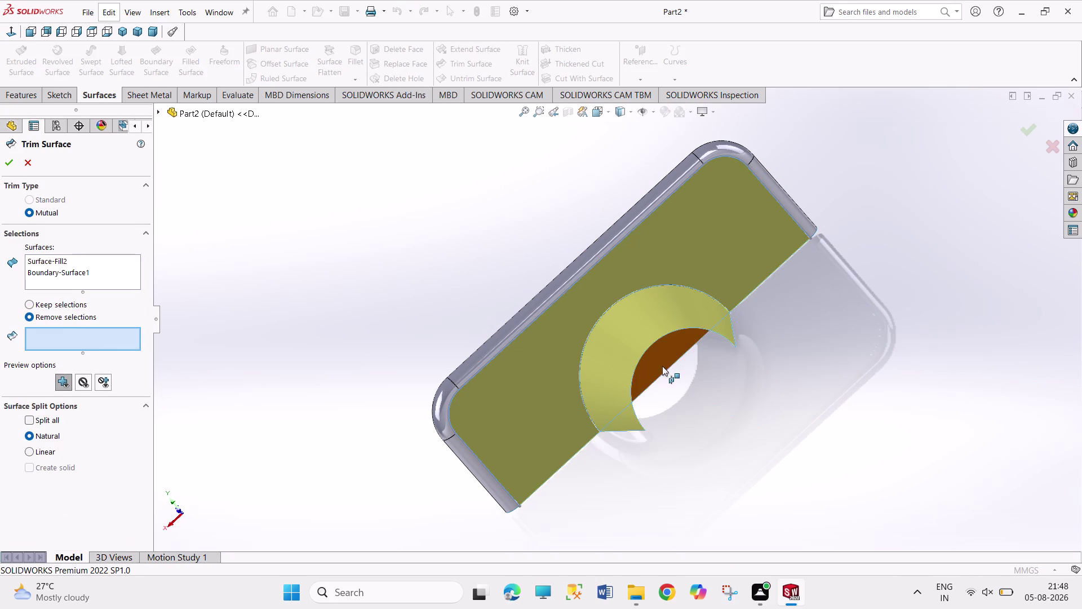
click(662, 365)
click(8, 158)
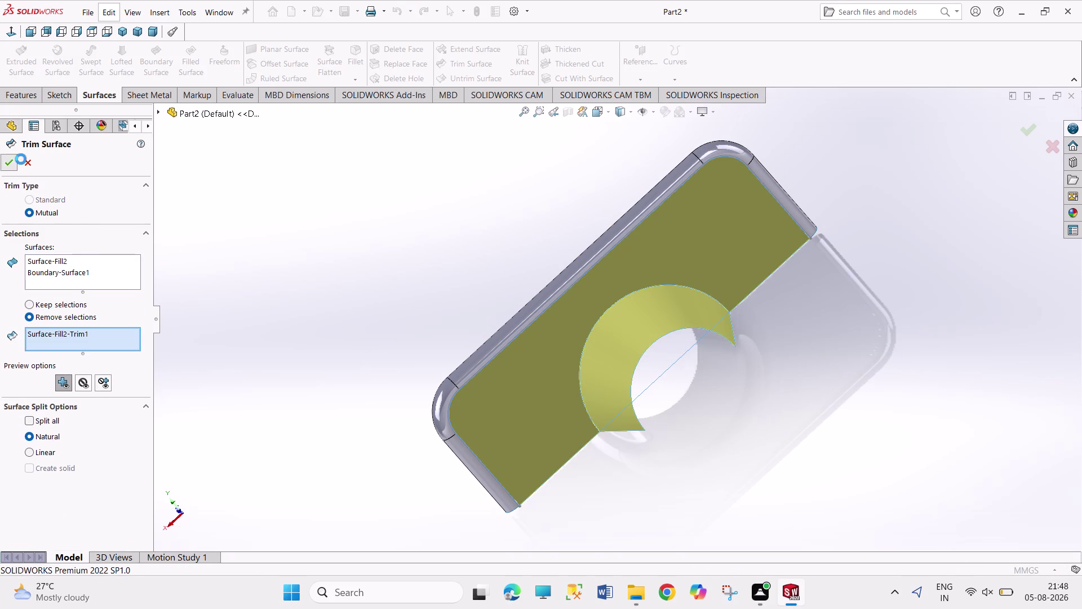
click(518, 224)
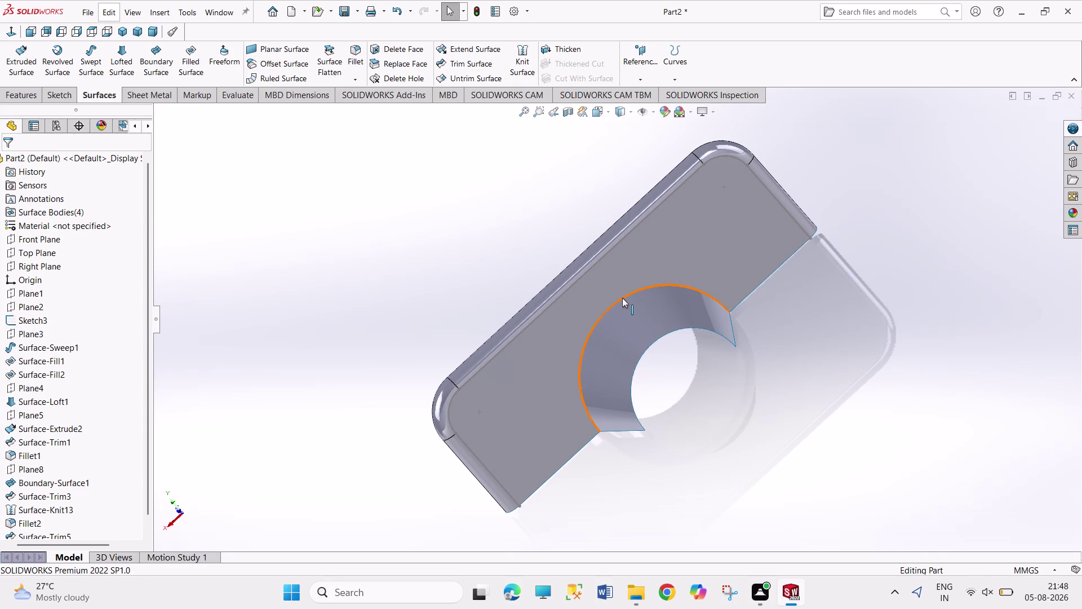
Knit the boss and trimmed plate into one surface, then start a fillet.
click(515, 57)
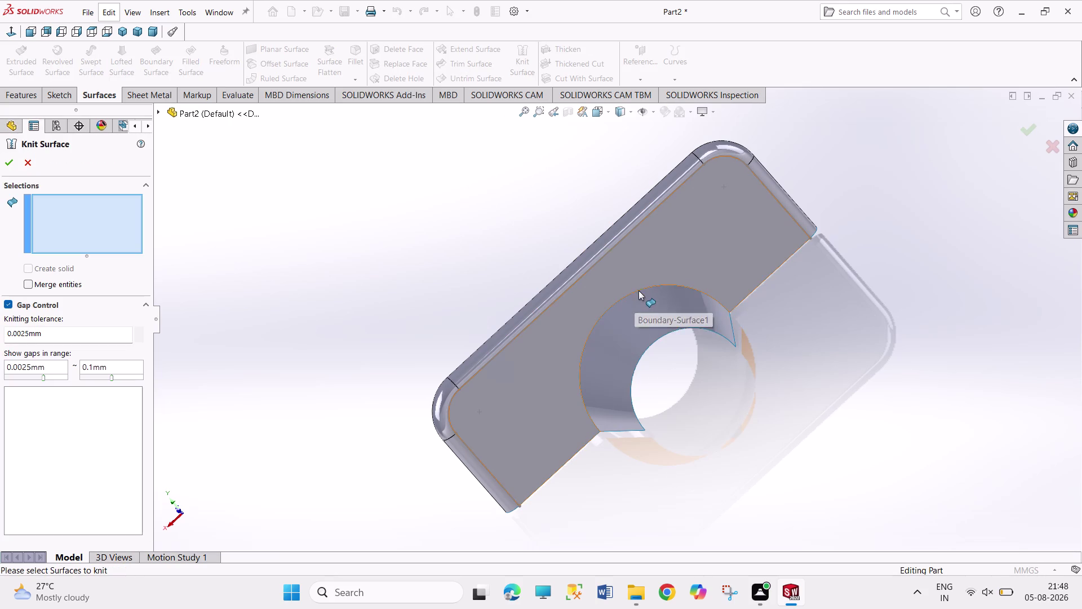
click(643, 320)
click(659, 264)
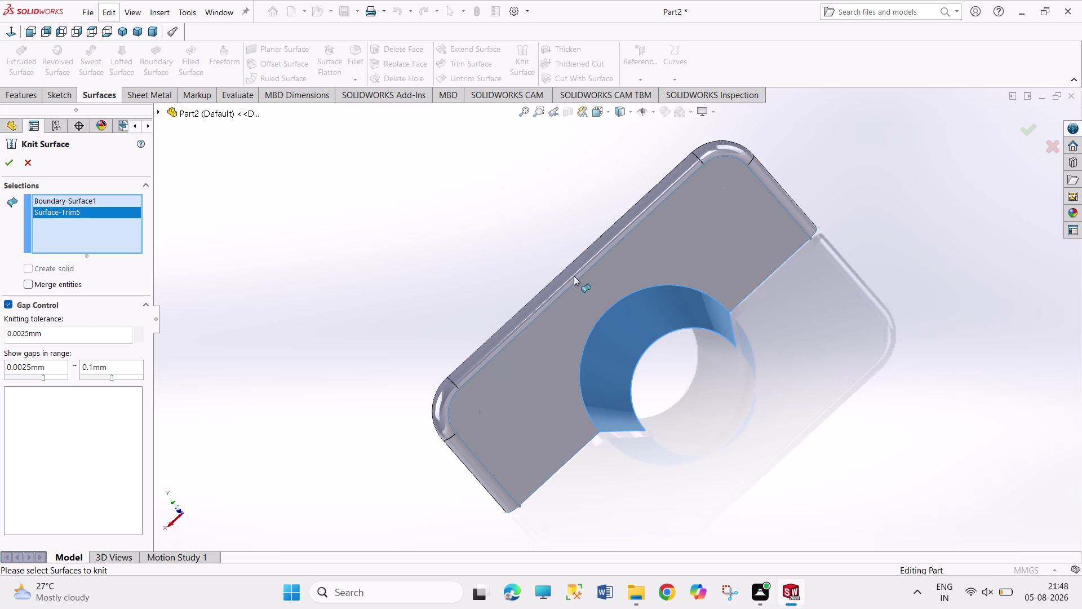
click(7, 163)
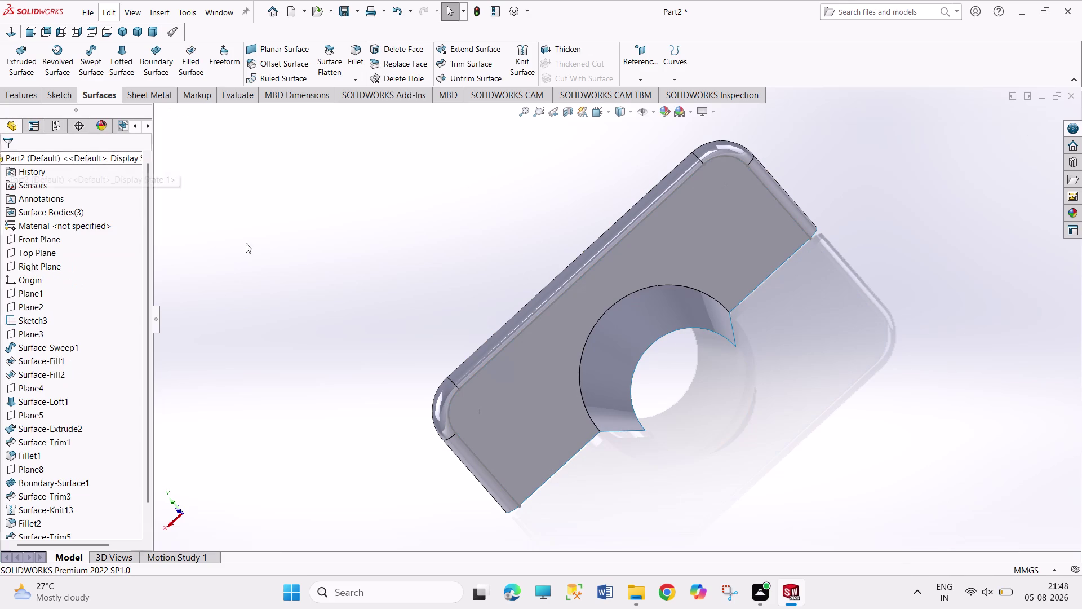
click(377, 271)
middle_drag(464, 250, 496, 281)
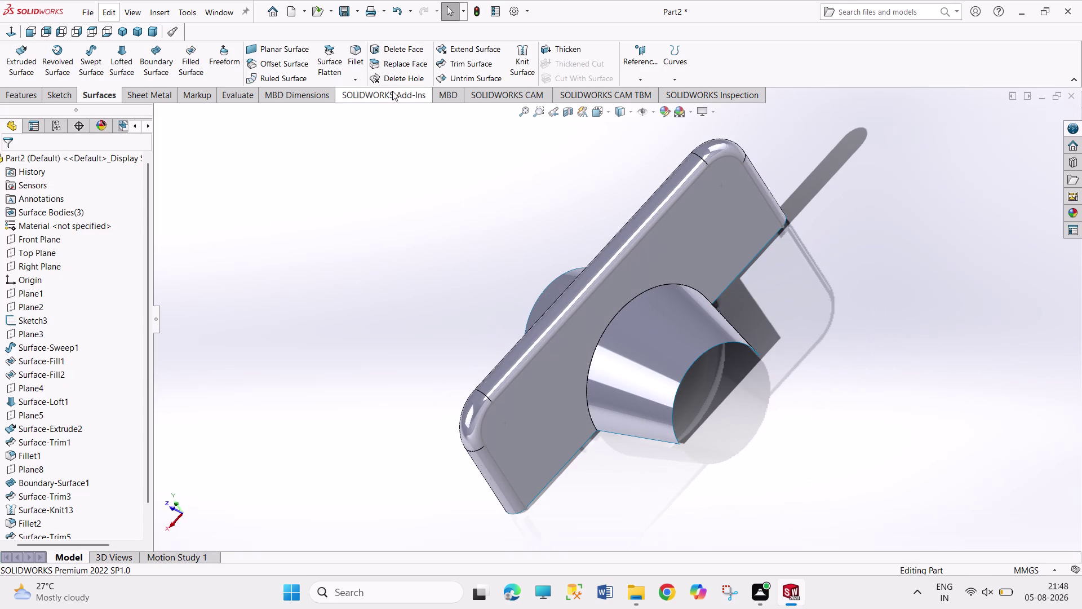
click(348, 60)
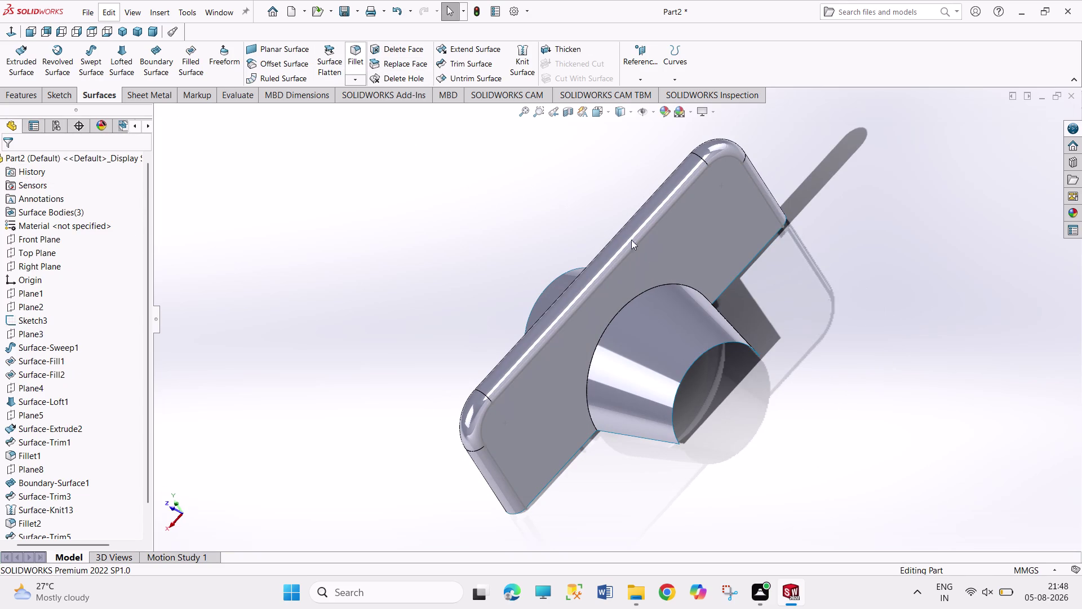
scroll(down, 3)
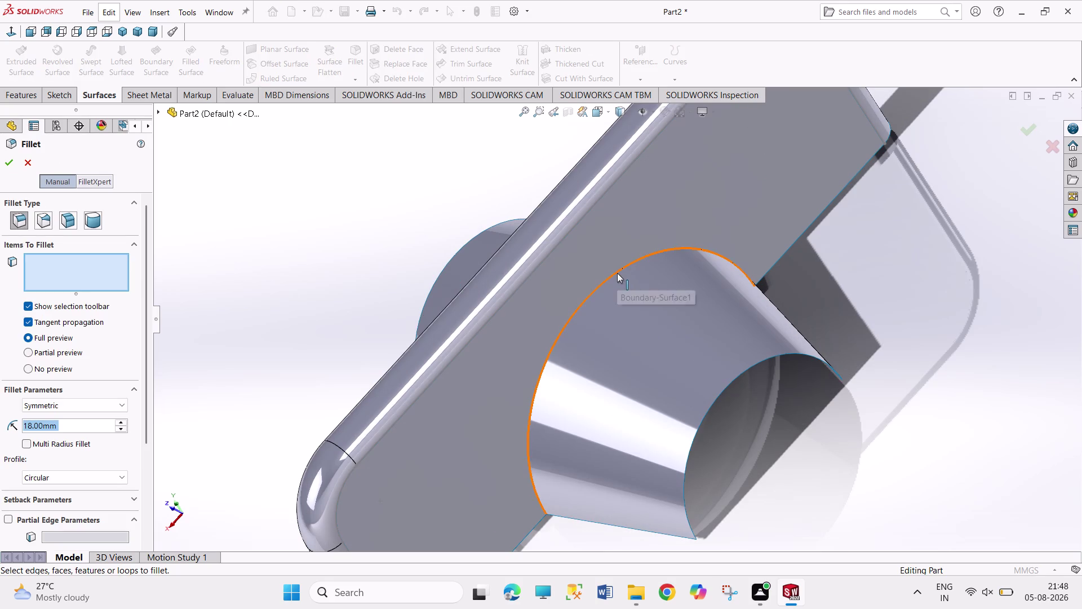
Fillet the boss-to-plate edge at 18 mm, switch to isometric, and start saving.
click(617, 272)
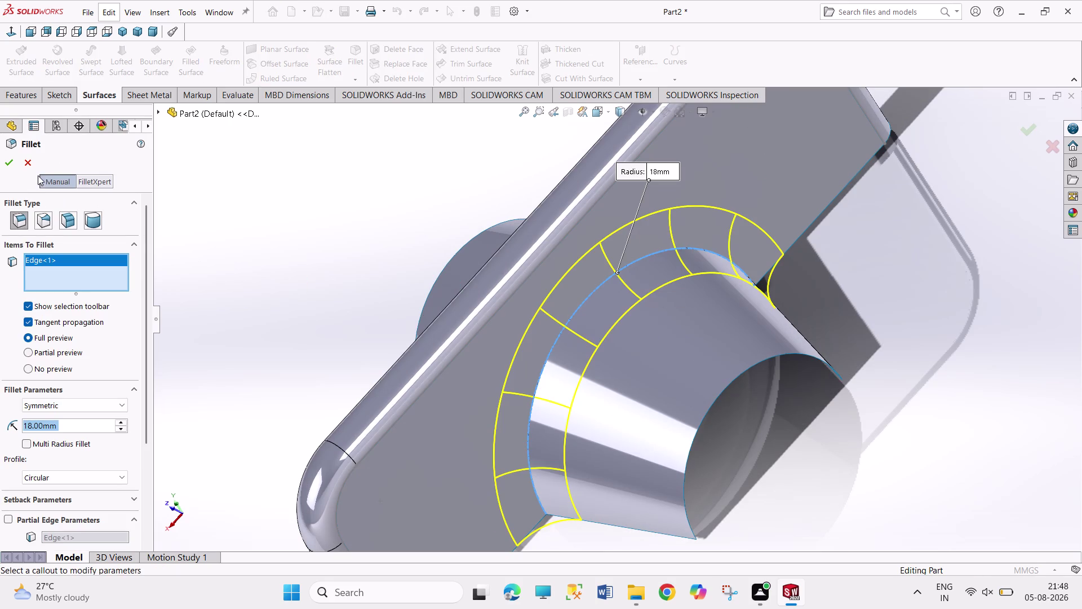
click(6, 163)
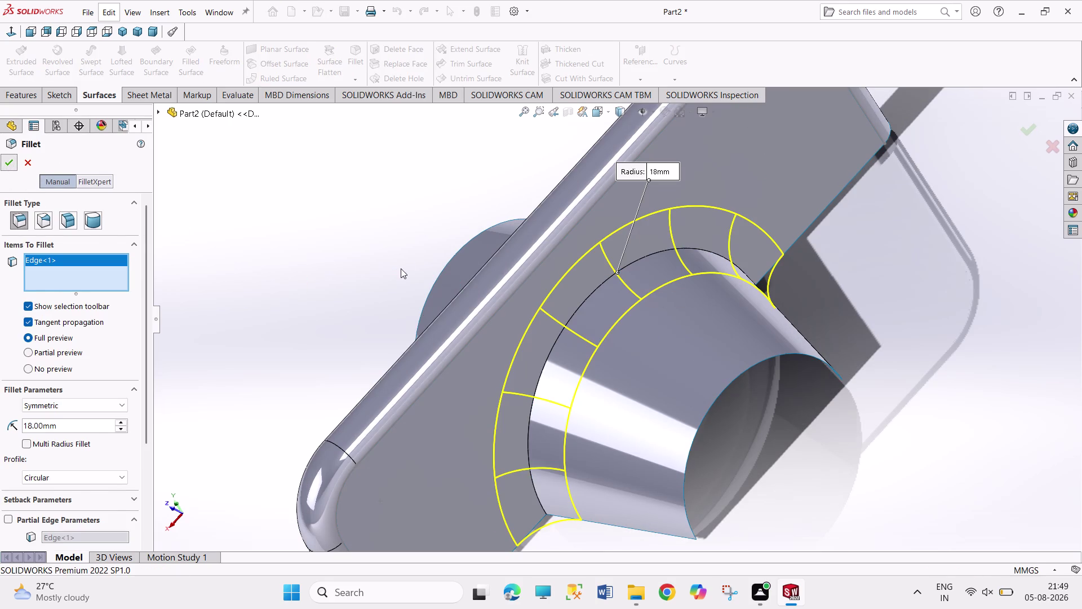
click(403, 264)
click(127, 35)
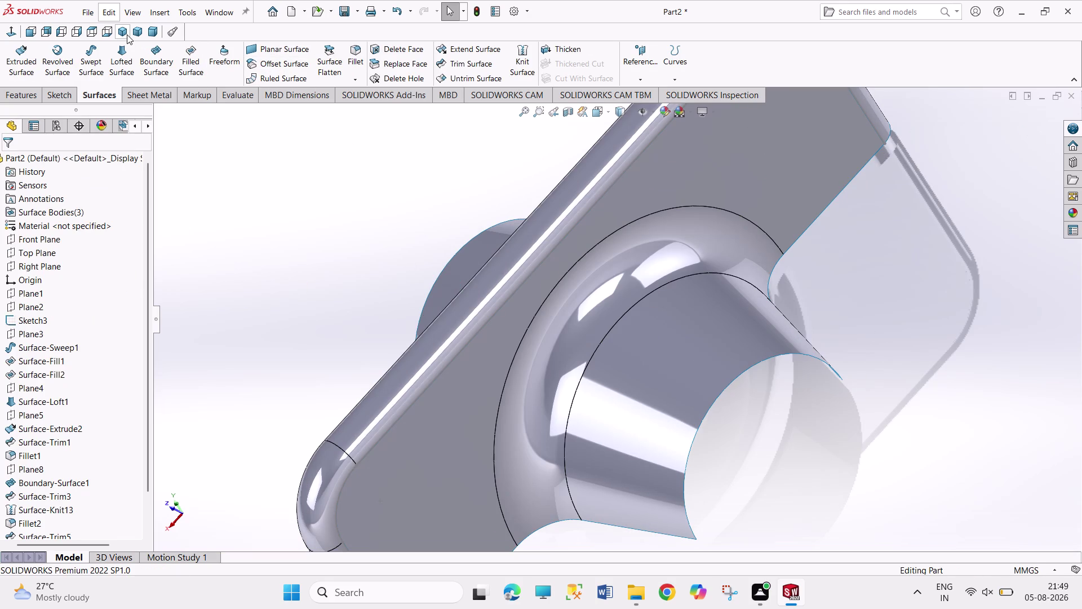
key(ctrl+s)
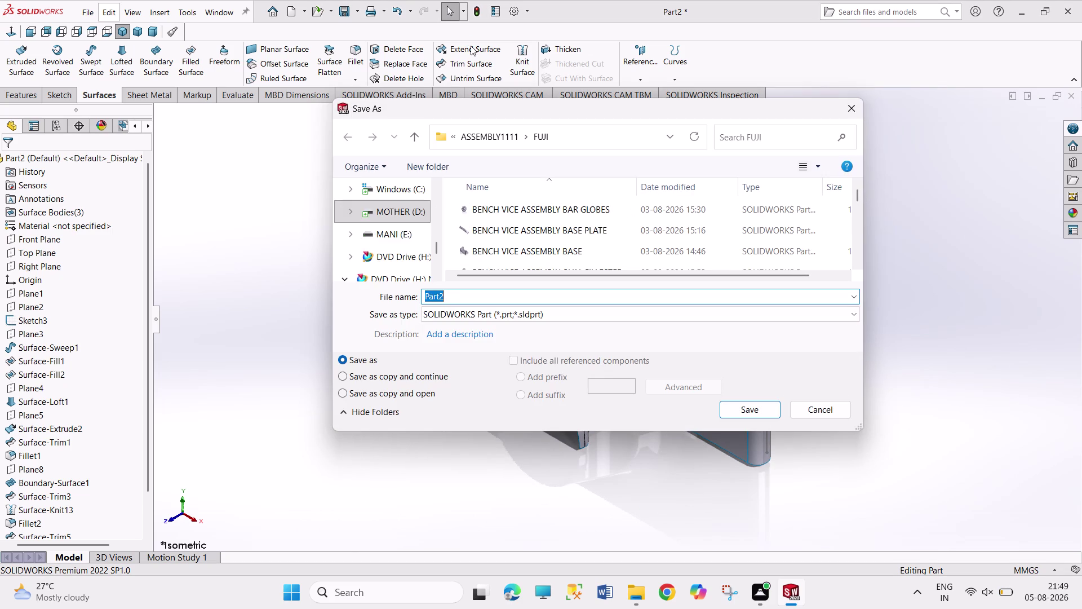
Enter 'SURFACE 4' as the file name, fixing the leading-letter typo, and save.
text(WU)
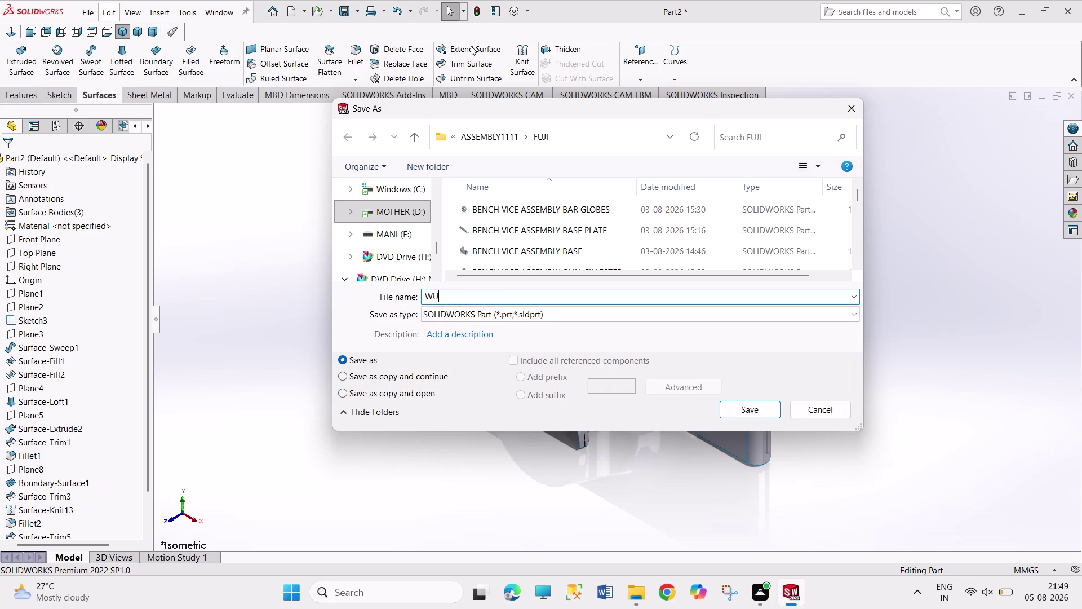
text(RFACE)
key(space)
text(4)
key(Left)
key(Left)
key(Left)
key(Left)
key(BackSpace)
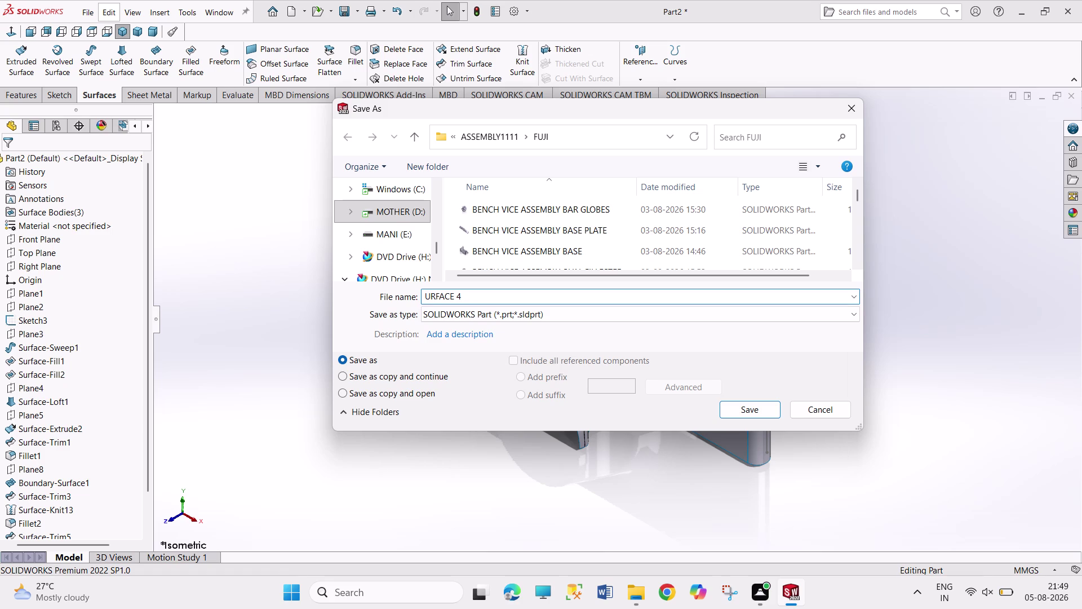
key(s)
key(Right)
key(Right)
key(Right)
key(Return)
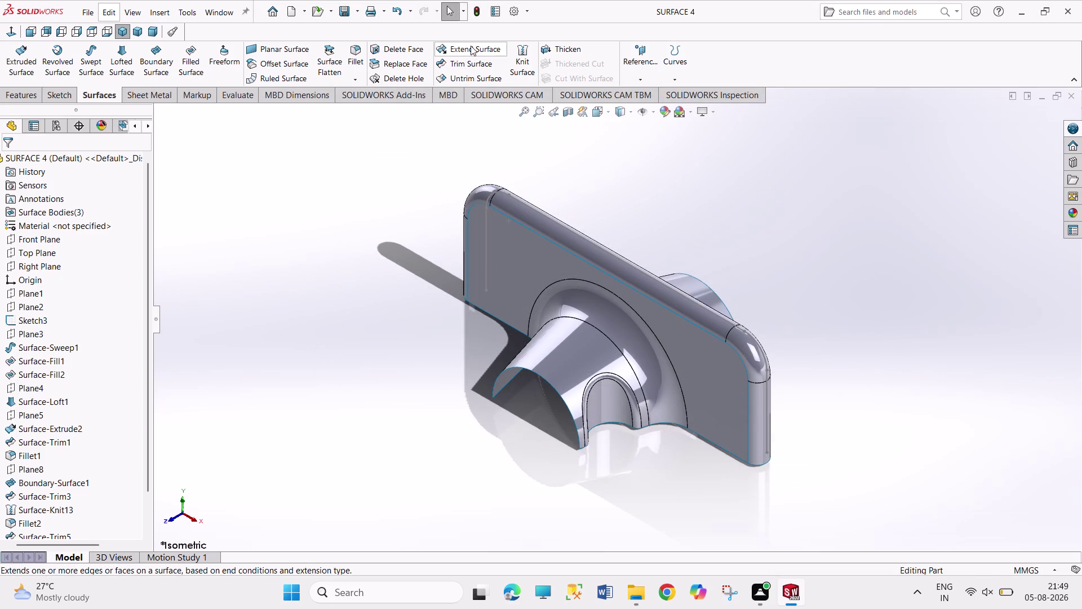
Create a new Drawing document.
key(ctrl+n)
key(Right)
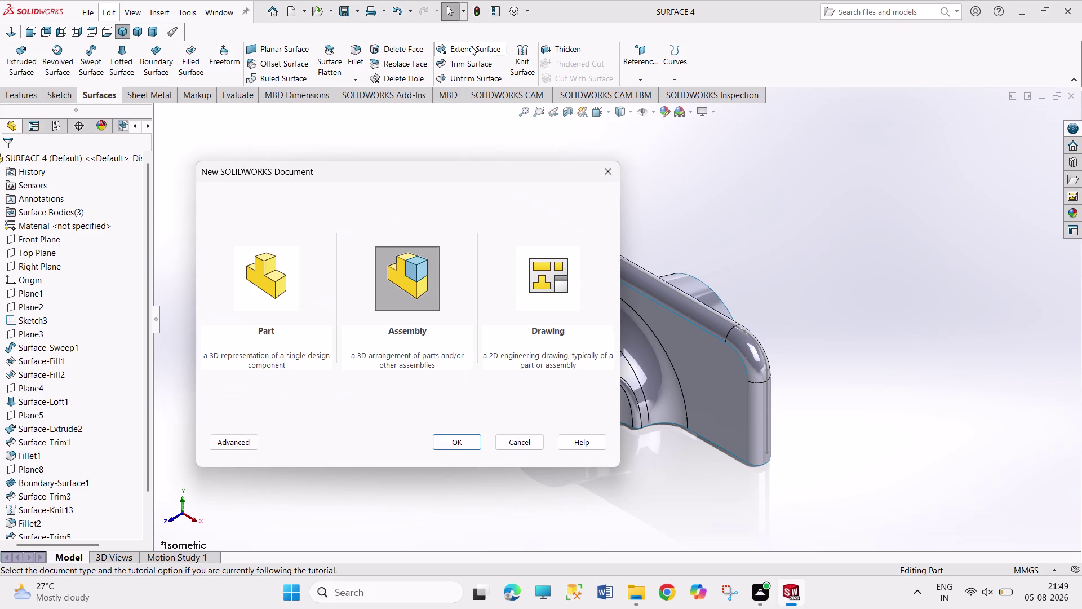
key(Right)
key(Return)
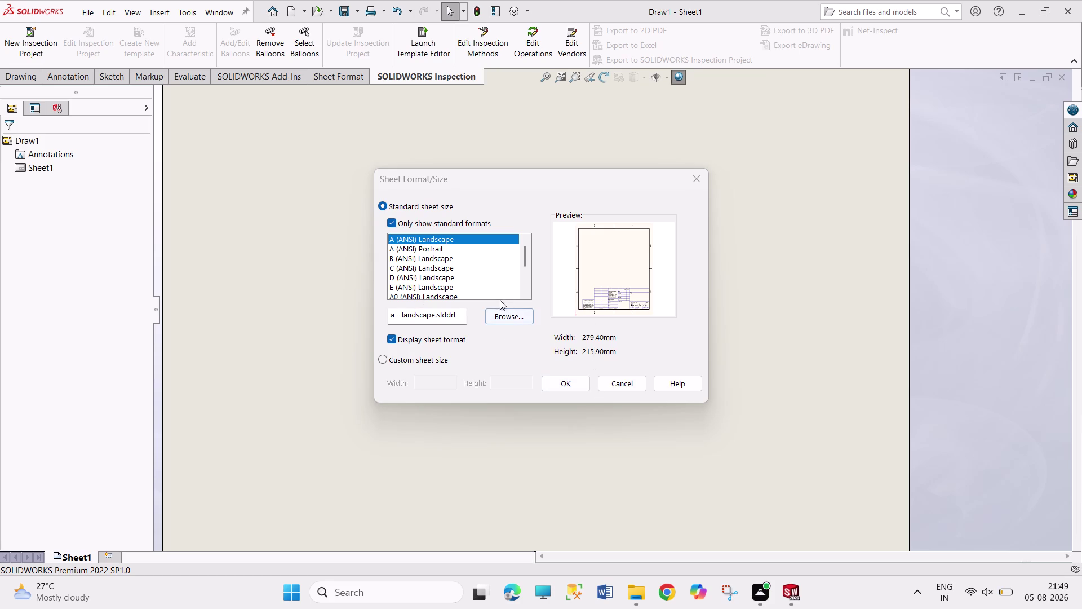
Choose the A4 (ANSI) Landscape sheet format for the drawing.
drag(525, 263, 525, 278)
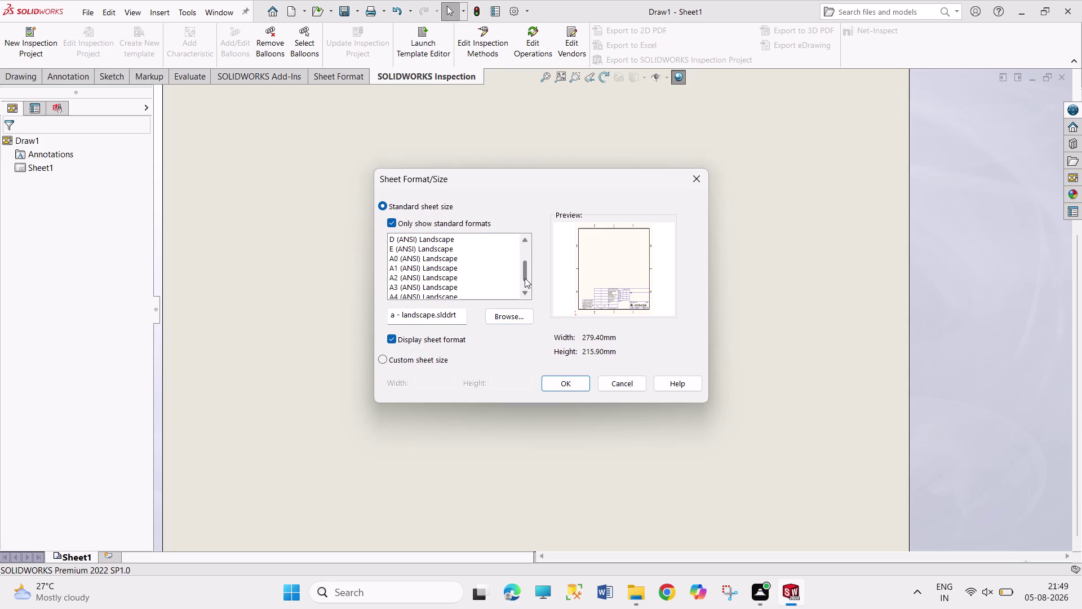
drag(525, 277, 526, 289)
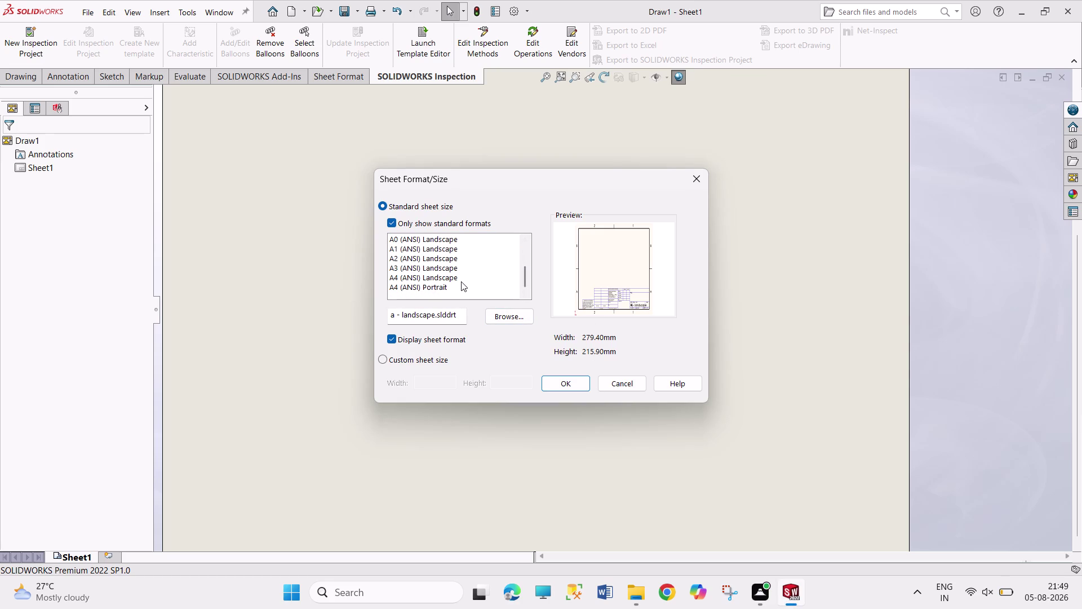
click(462, 277)
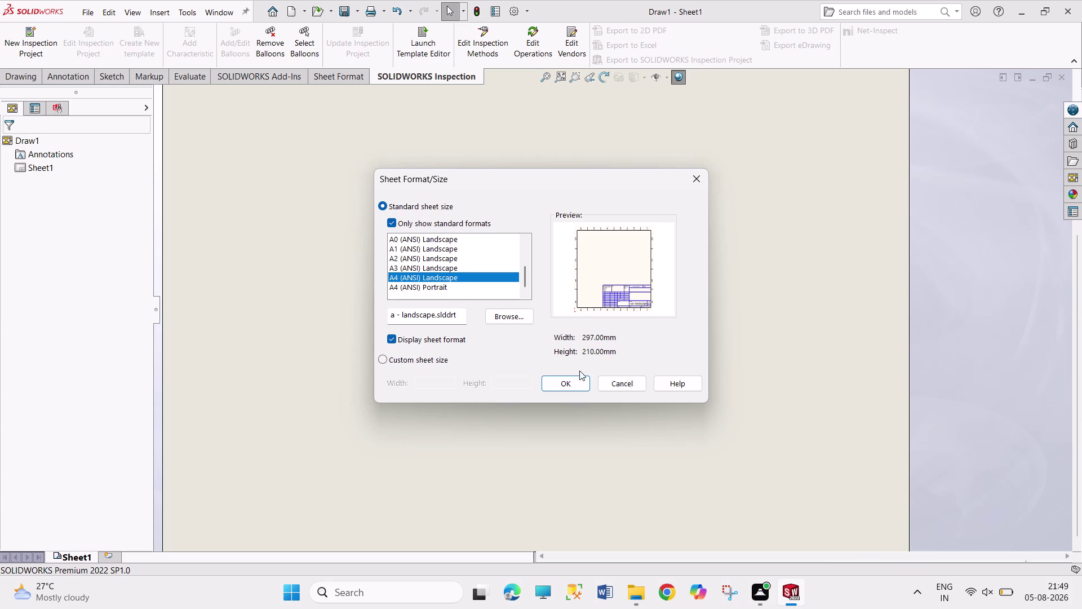
click(571, 384)
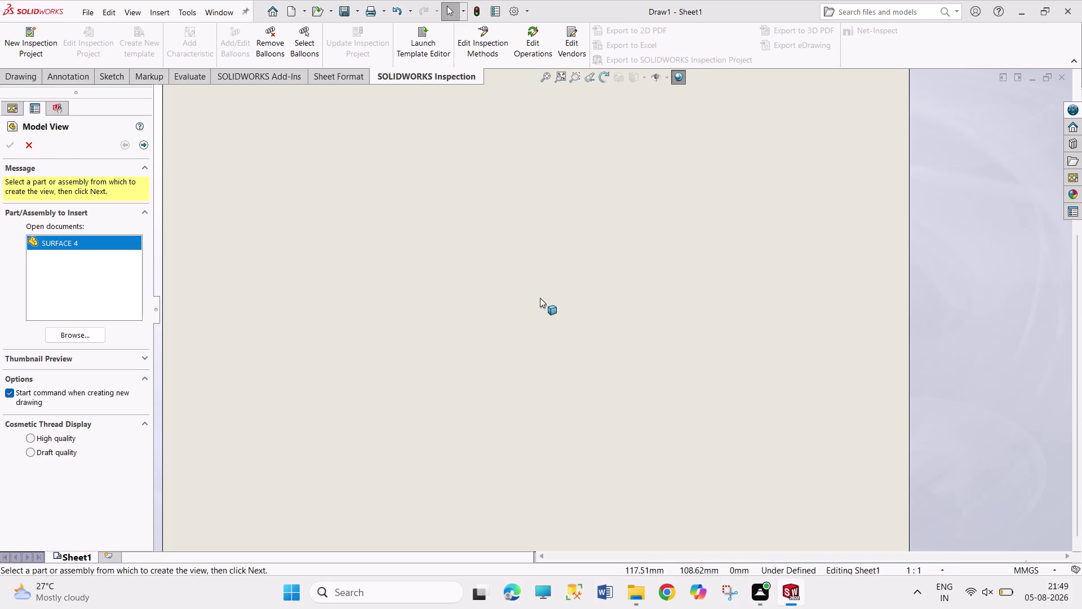
Place a trial SURFACE 4 front view at a custom scale ending in 3.
double_click(99, 241)
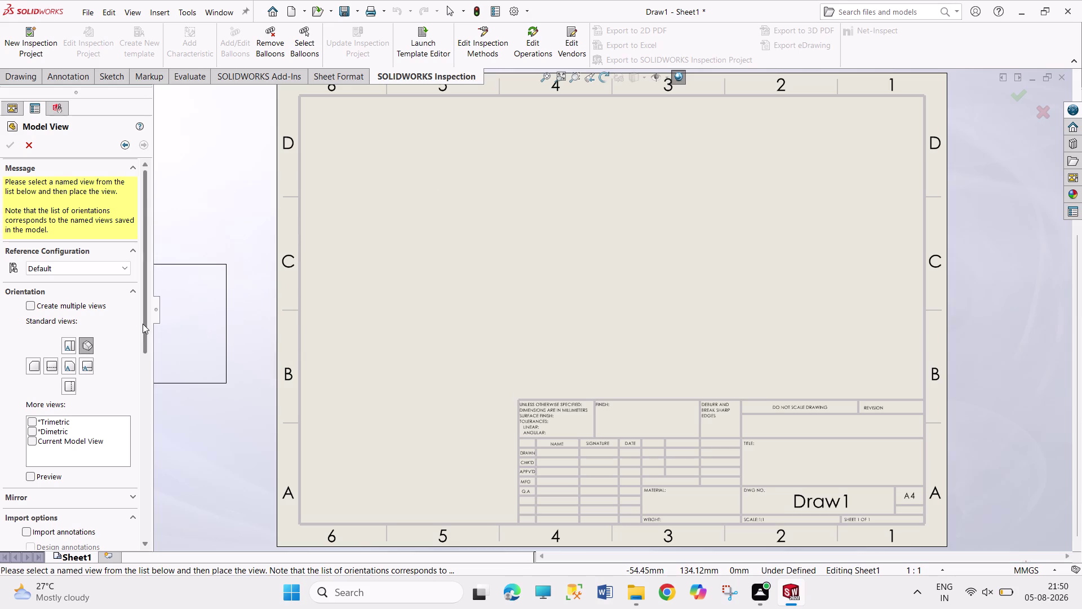
drag(143, 324, 122, 496)
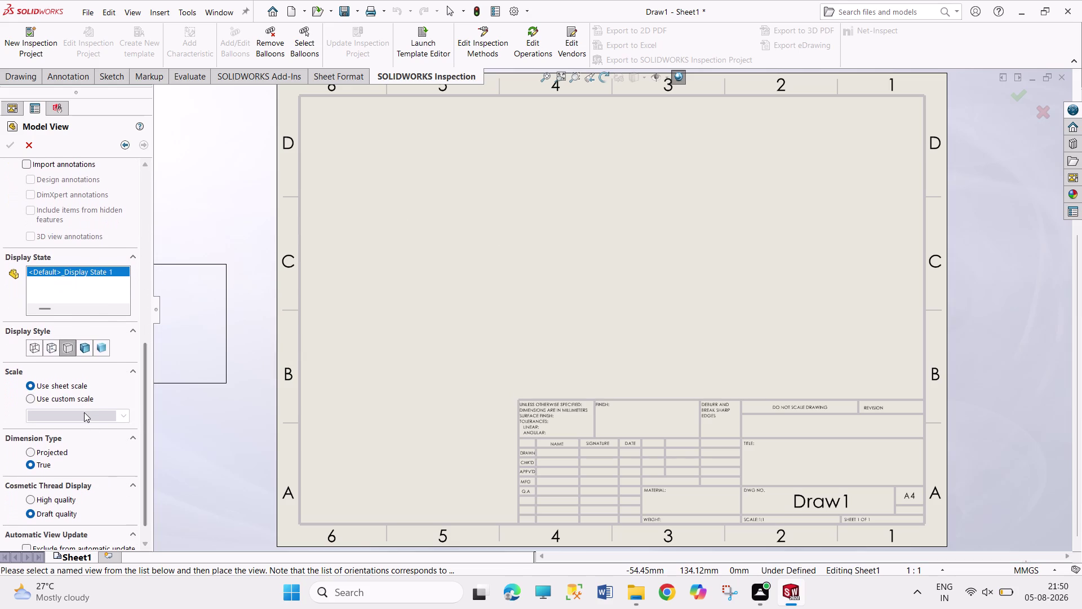
click(80, 397)
click(80, 412)
click(80, 412)
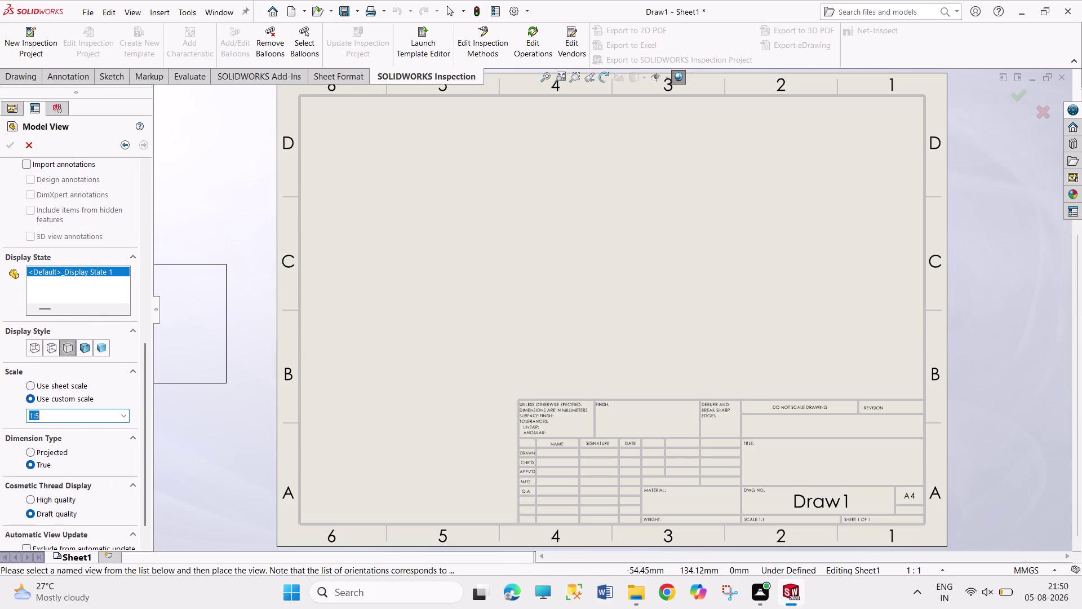
click(80, 412)
key(BackSpace)
key(3)
key(Return)
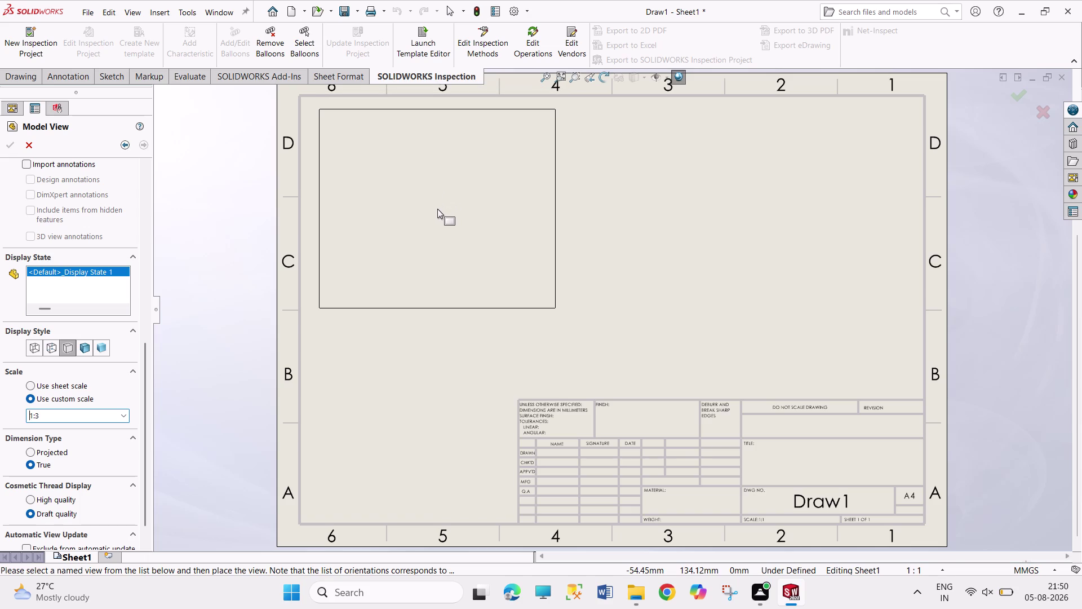
click(437, 208)
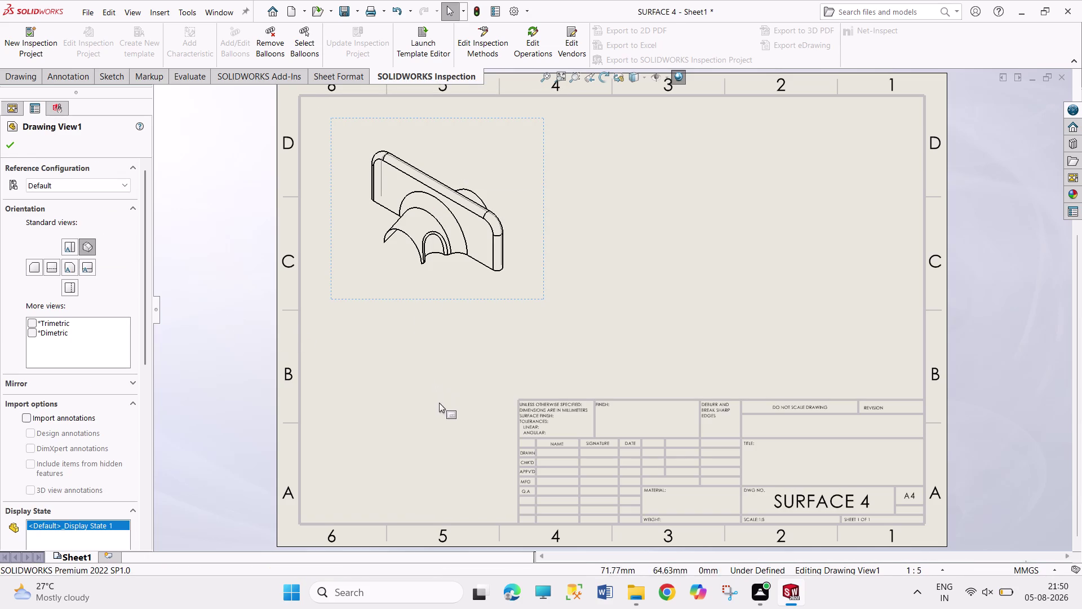
click(70, 271)
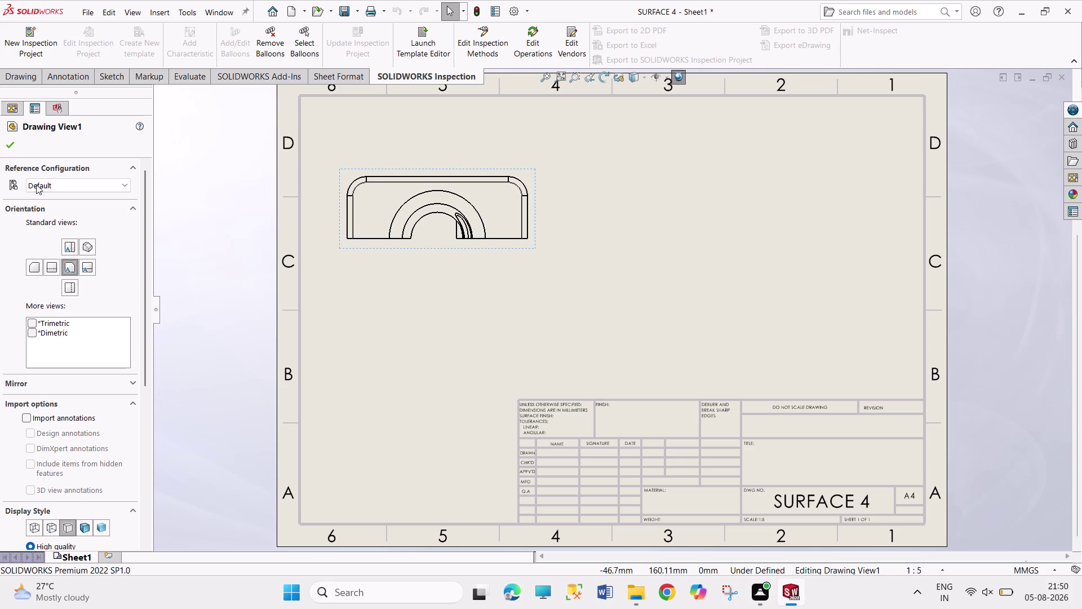
click(17, 147)
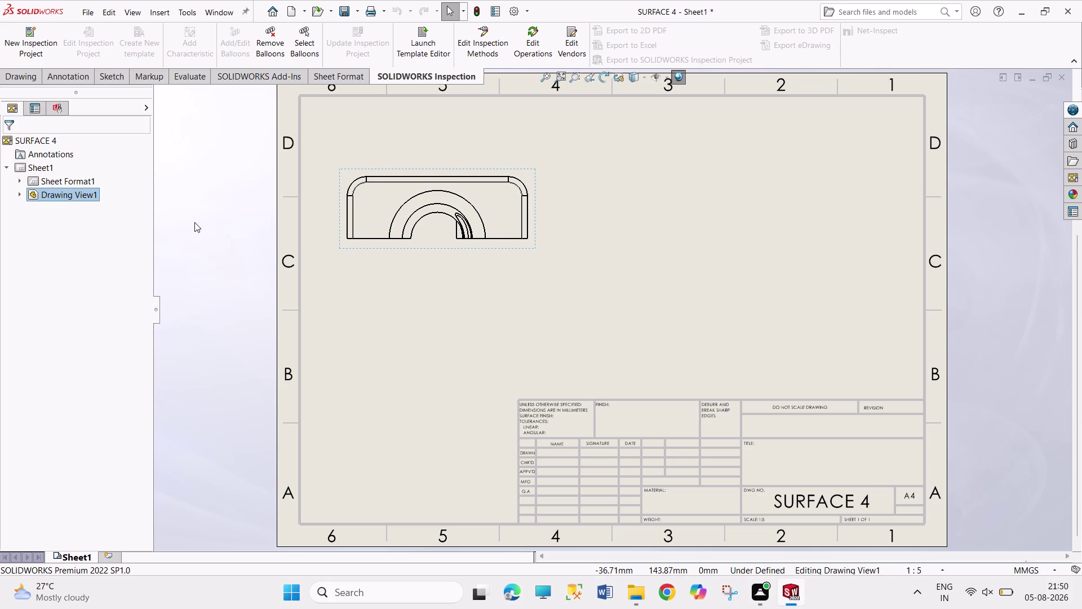
Undo and cancel the recent drawing view edits.
key(ctrl+z)
key(ctrl+z)
key(Escape)
key(Escape)
key(ctrl+z)
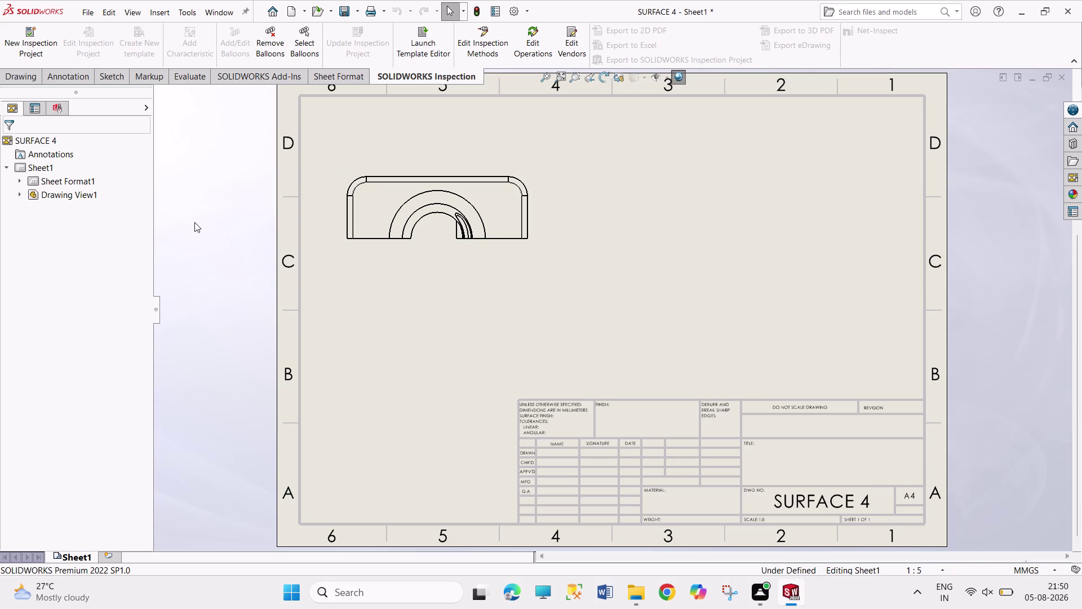
key(ctrl+z)
key(Escape)
key(Escape)
key(Escape)
key(Escape)
key(Escape)
key(ctrl+z)
key(ctrl+z)
key(ctrl+z)
key(ctrl+z)
Delete Drawing View1 and confirm, leaving Sheet1 with no views.
right_click(82, 197)
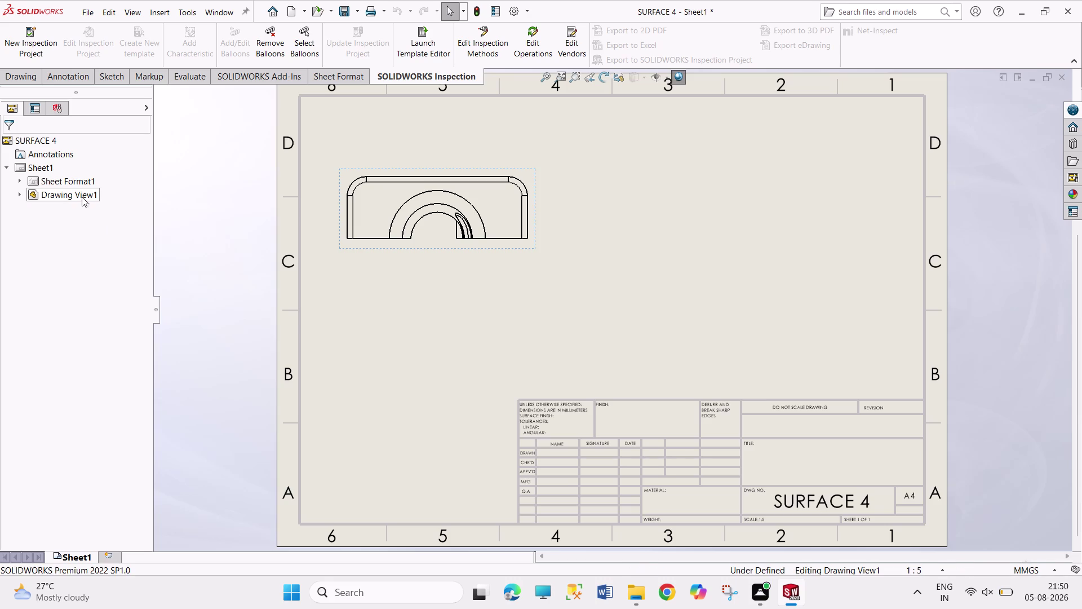
click(154, 375)
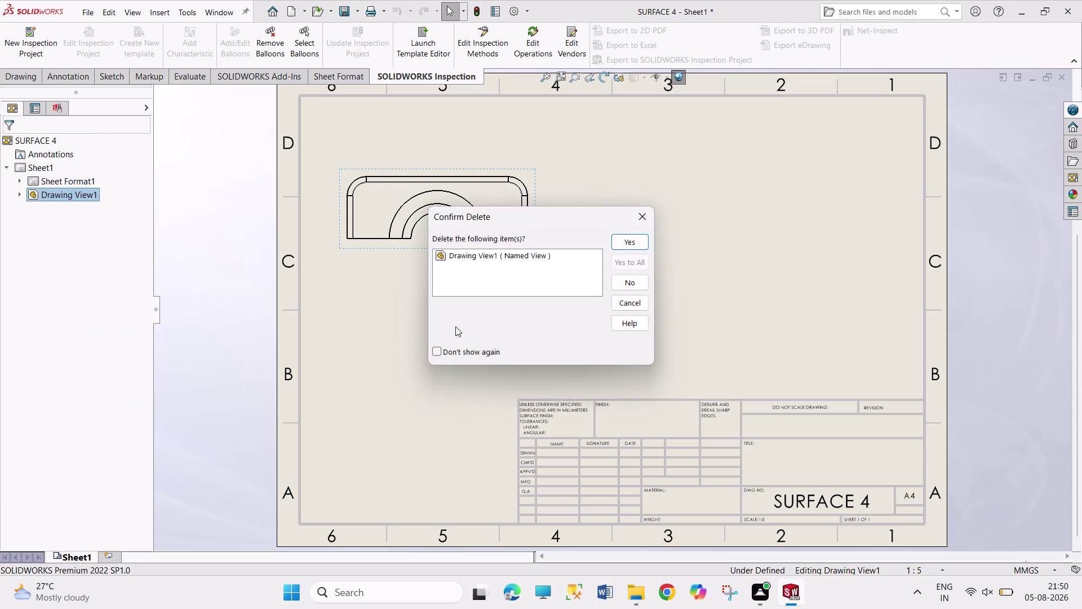
click(638, 246)
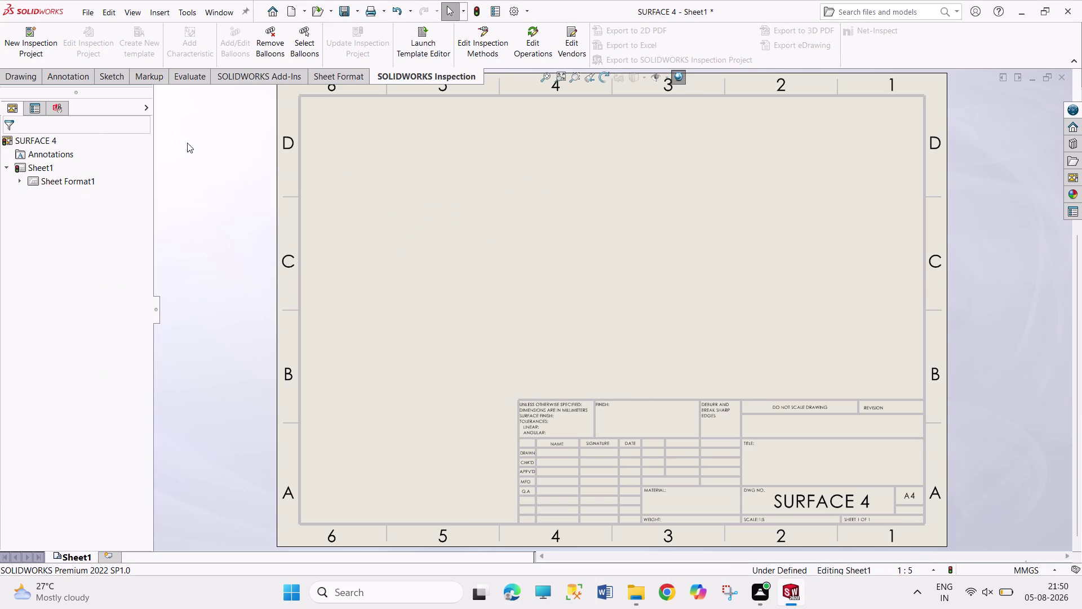
click(34, 79)
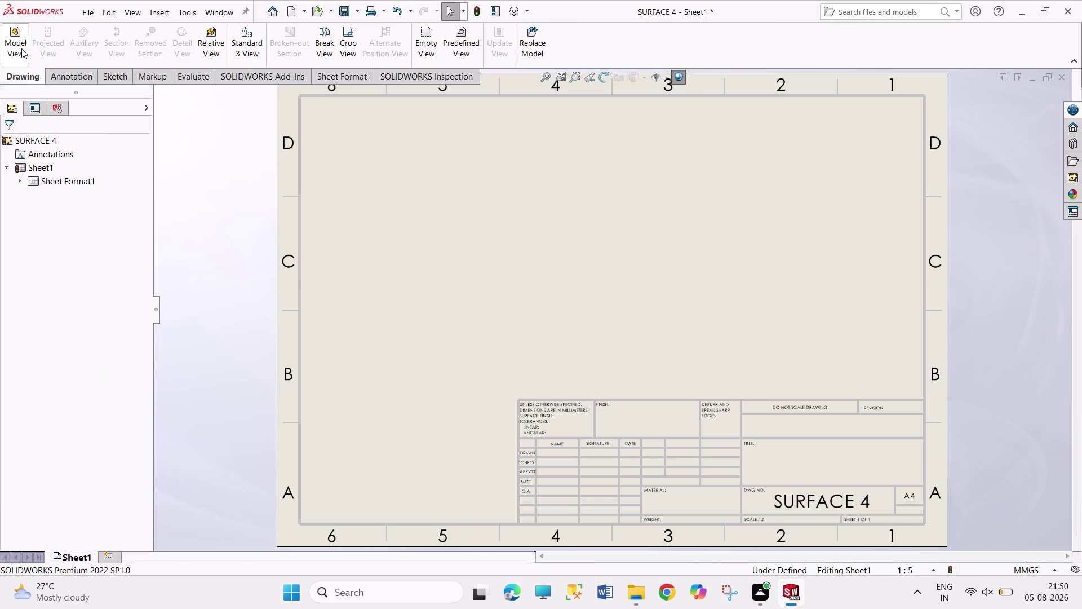
Set up a Front model view of SURFACE 4 with a custom scale ending in 2.
click(11, 46)
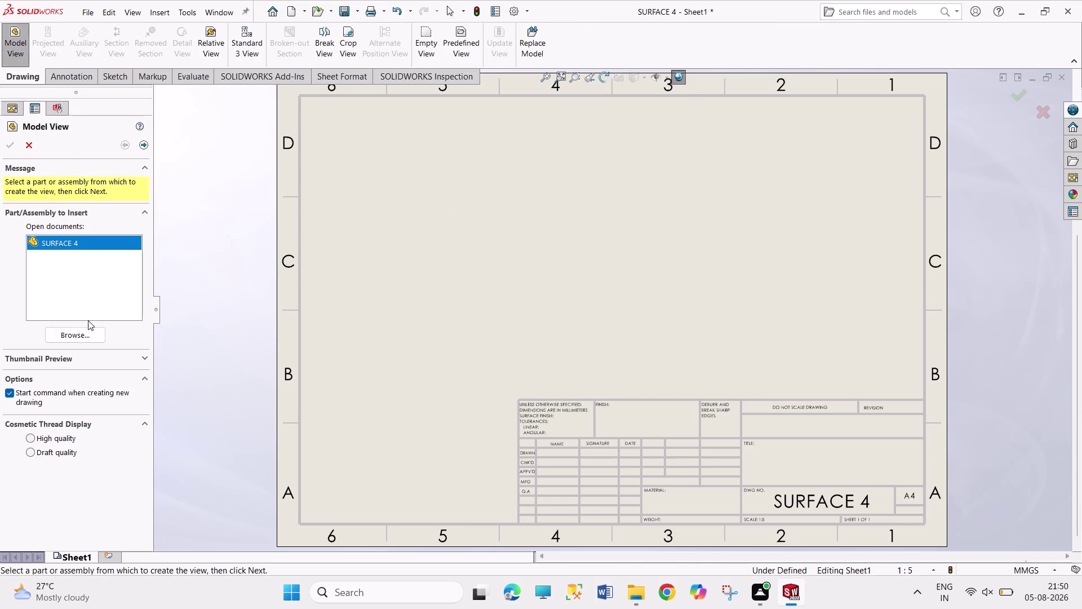
double_click(73, 244)
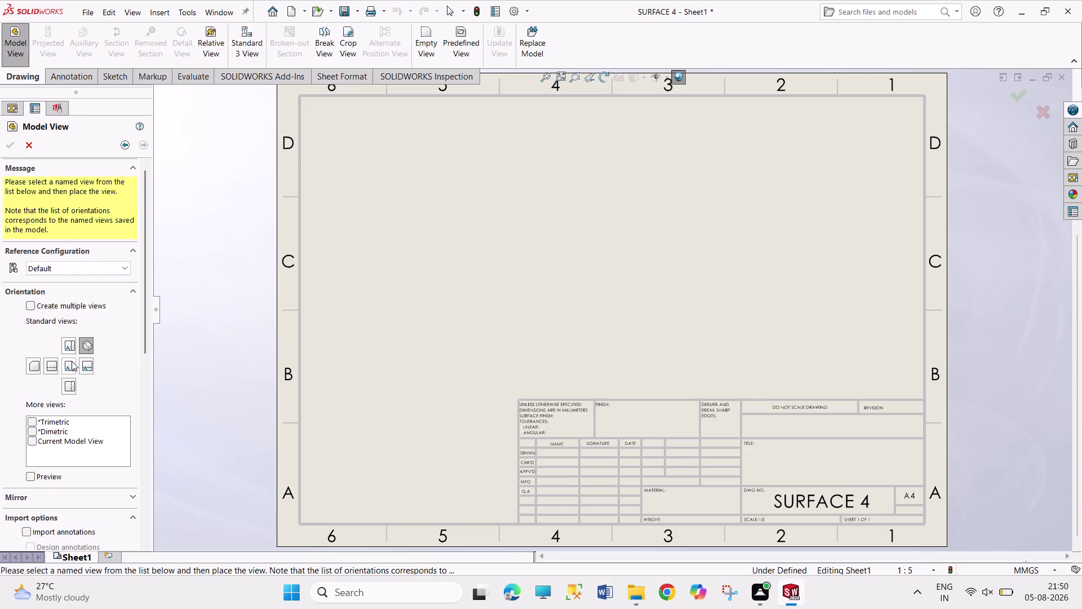
click(72, 360)
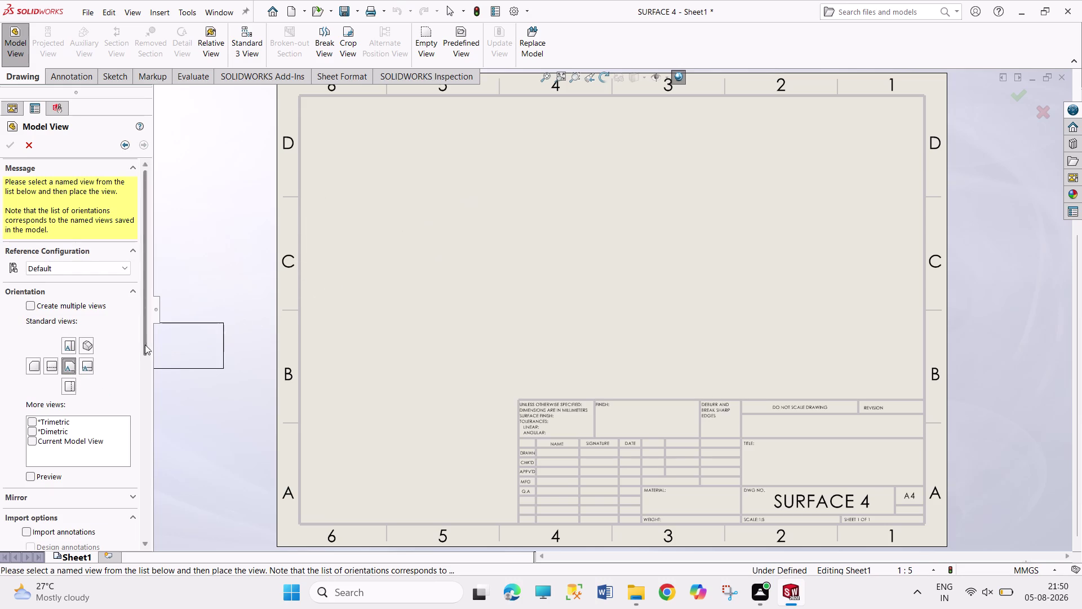
drag(143, 341, 137, 502)
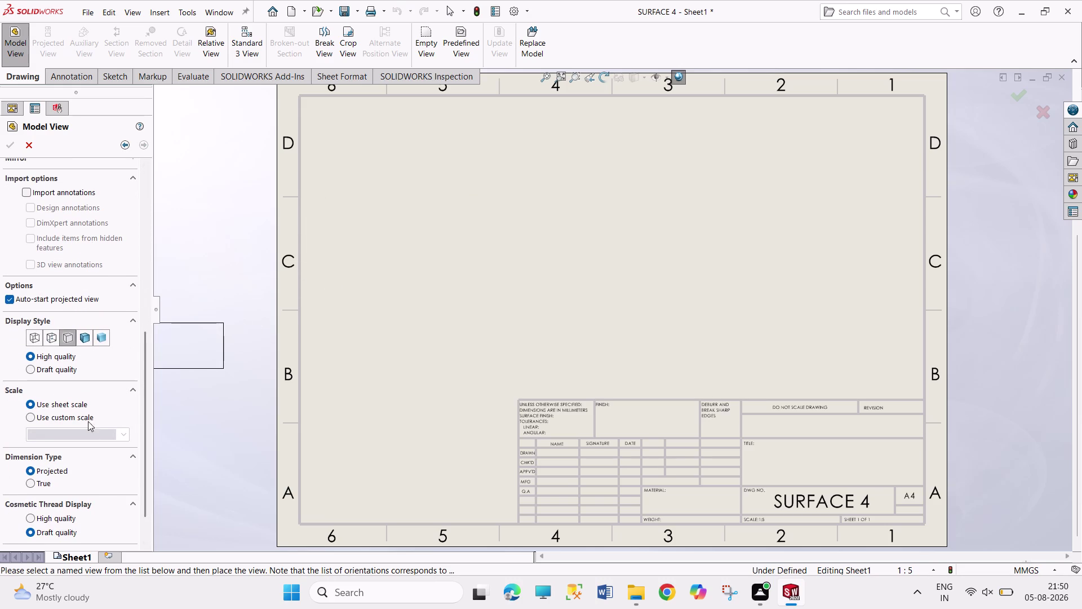
click(83, 417)
click(66, 403)
click(66, 403)
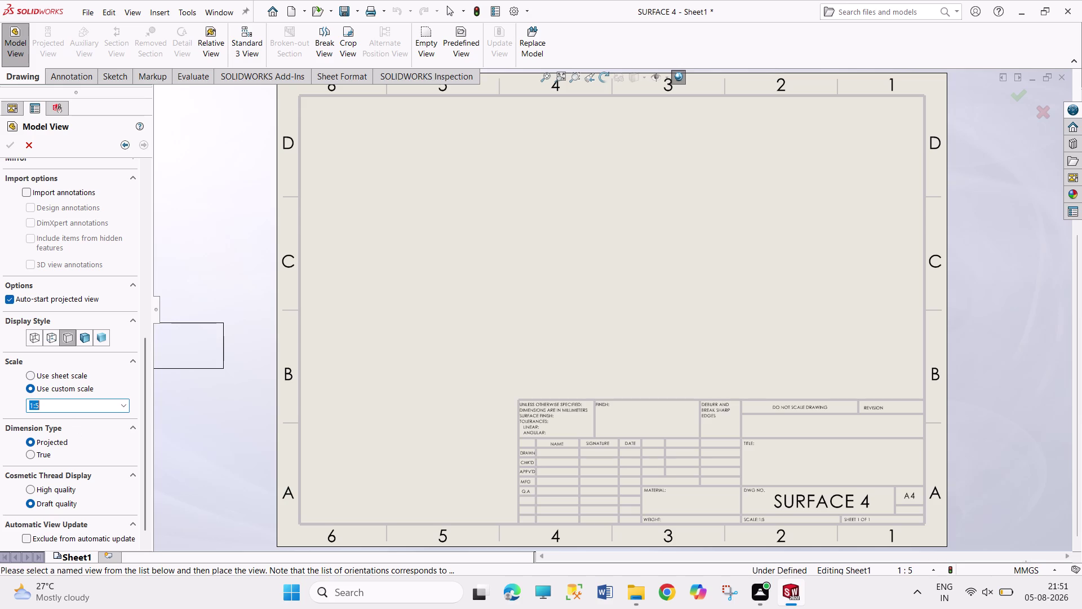
click(66, 403)
key(BackSpace)
key(2)
key(Return)
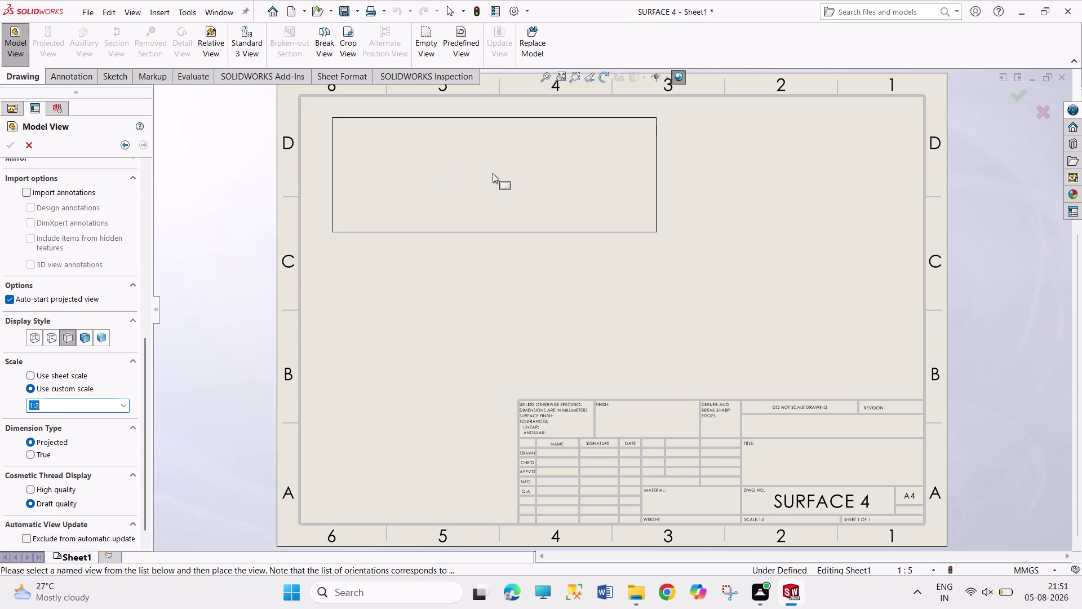
Place the front view top left, with its top view below and right view beside it.
click(492, 173)
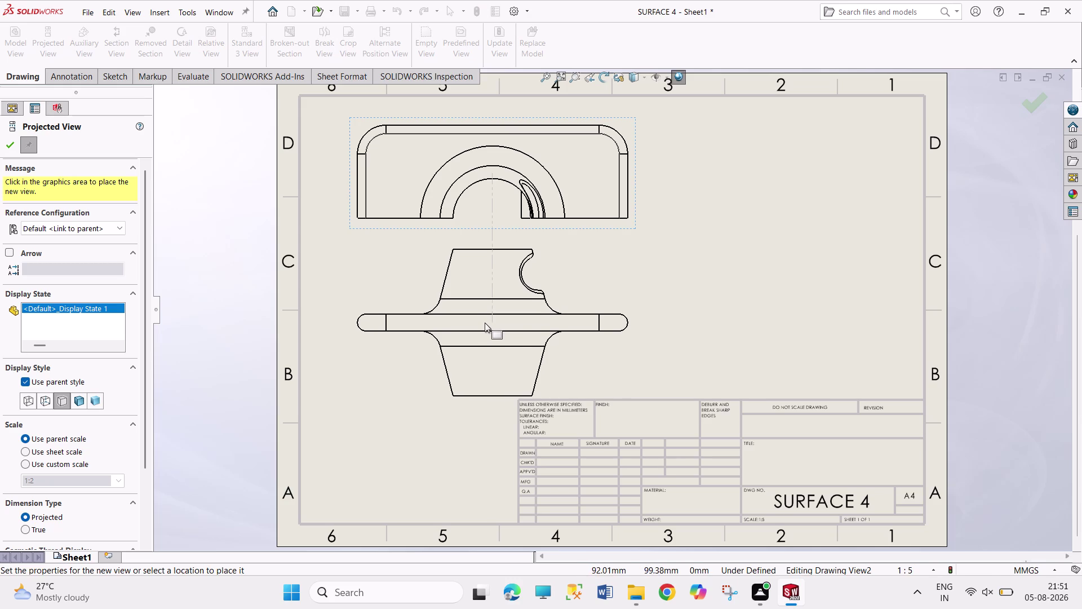
click(484, 323)
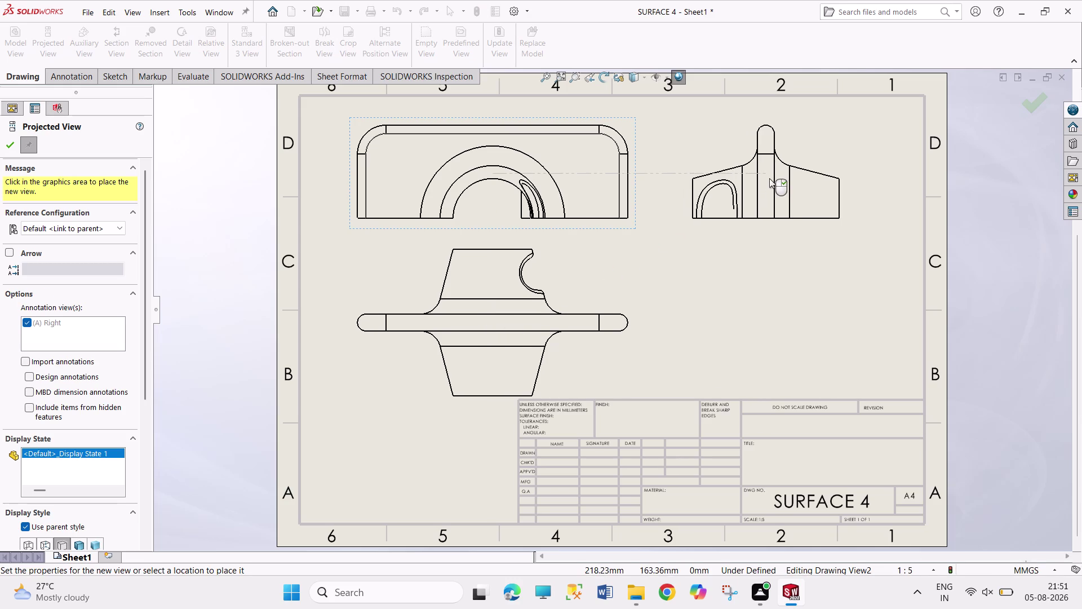
click(769, 178)
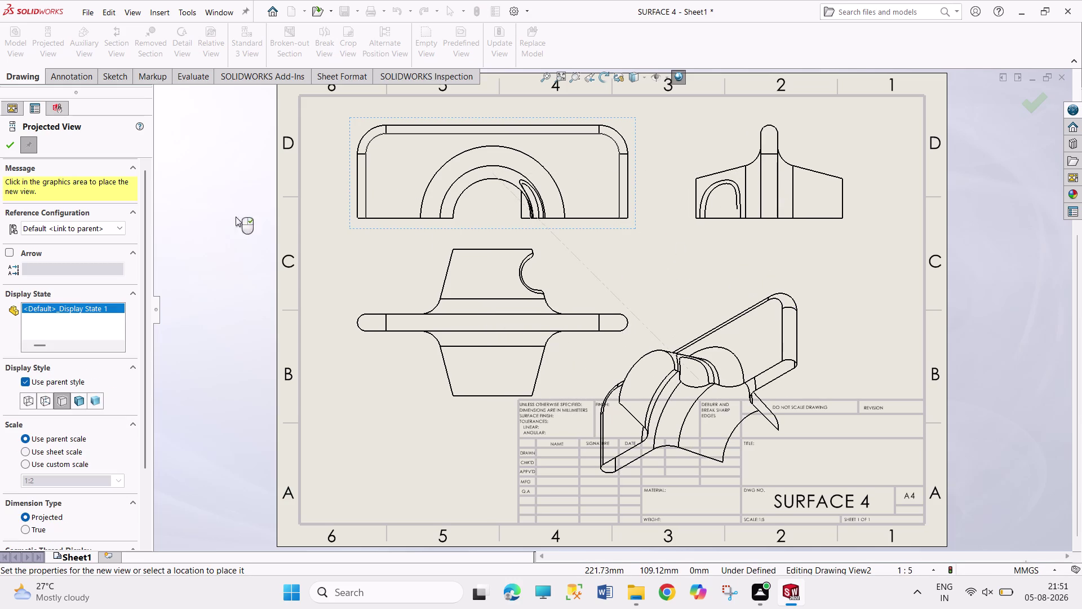
click(10, 147)
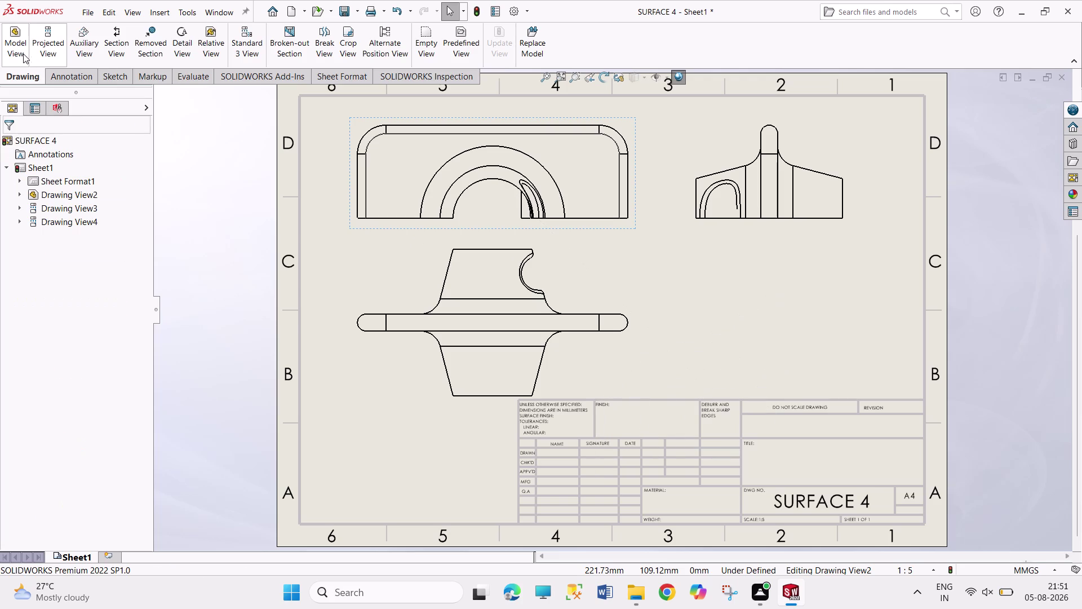
Start a SURFACE 4 model view set to Shaded With Edges with a custom scale.
click(20, 52)
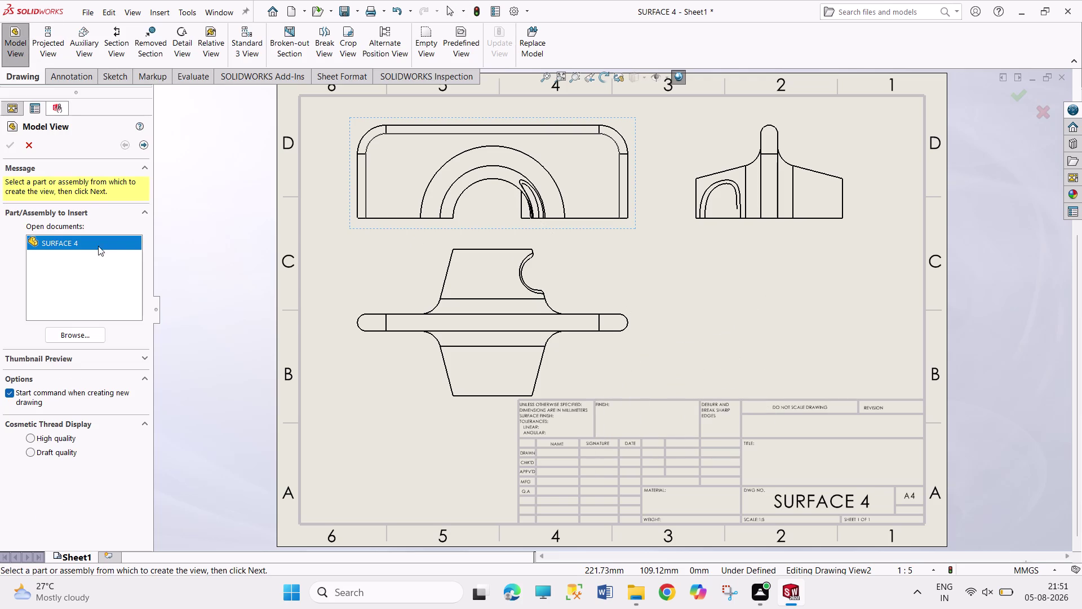
double_click(105, 244)
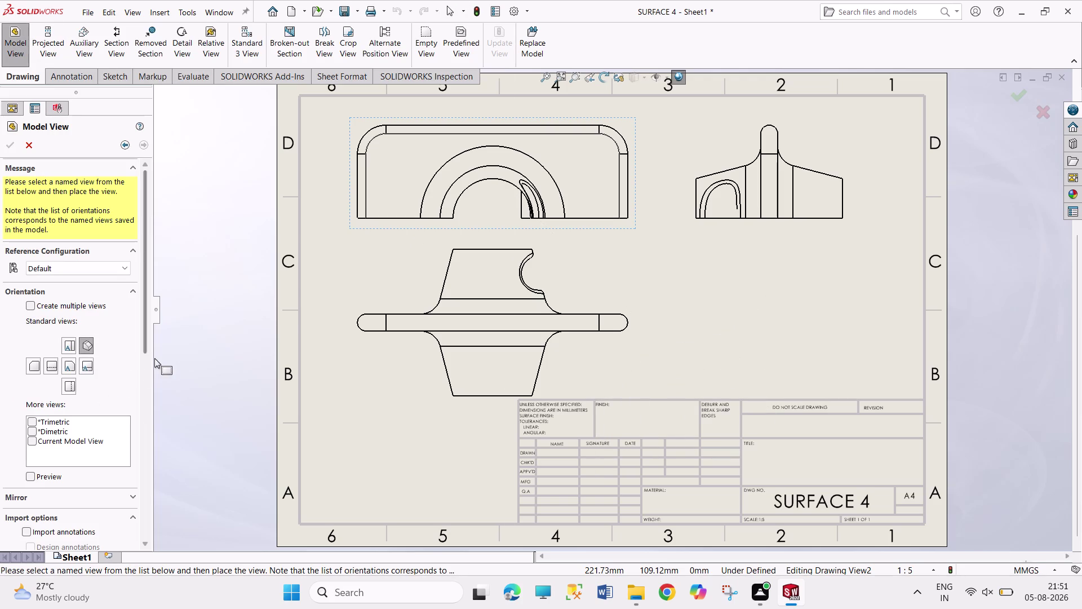
drag(146, 347, 143, 487)
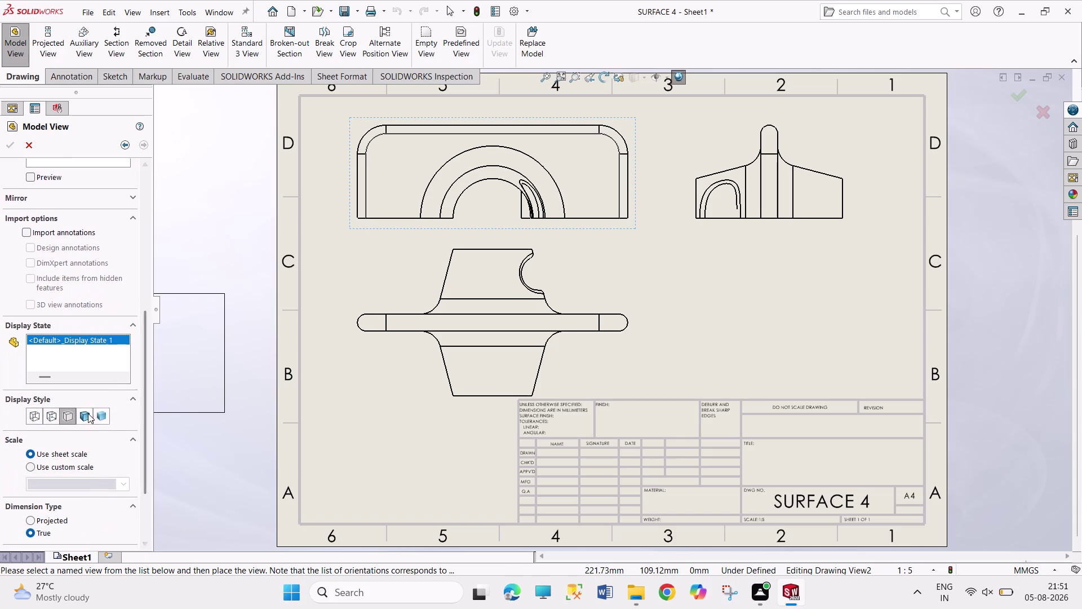
click(87, 413)
click(80, 467)
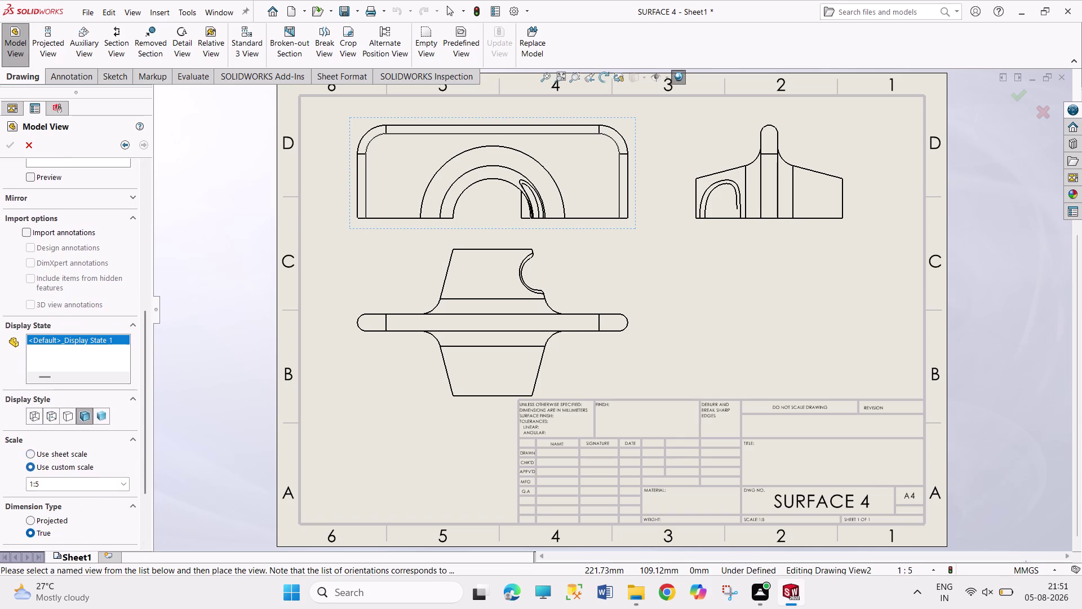
Enter custom scale 2, place the isometric at lower right, and nudge the front view left.
double_click(70, 483)
click(69, 483)
key(BackSpace)
key(2)
key(Return)
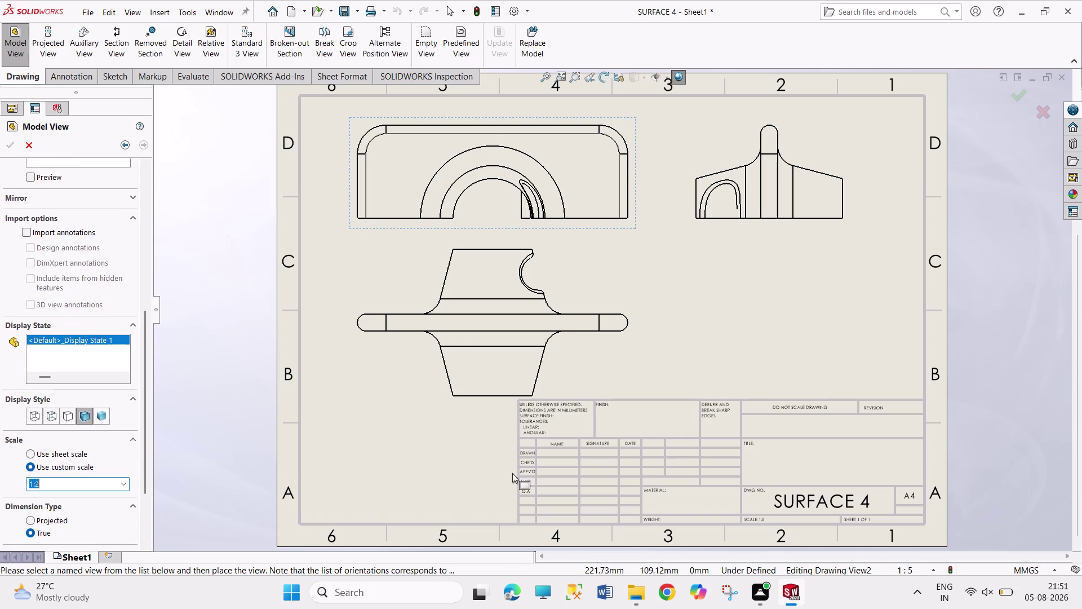
click(744, 332)
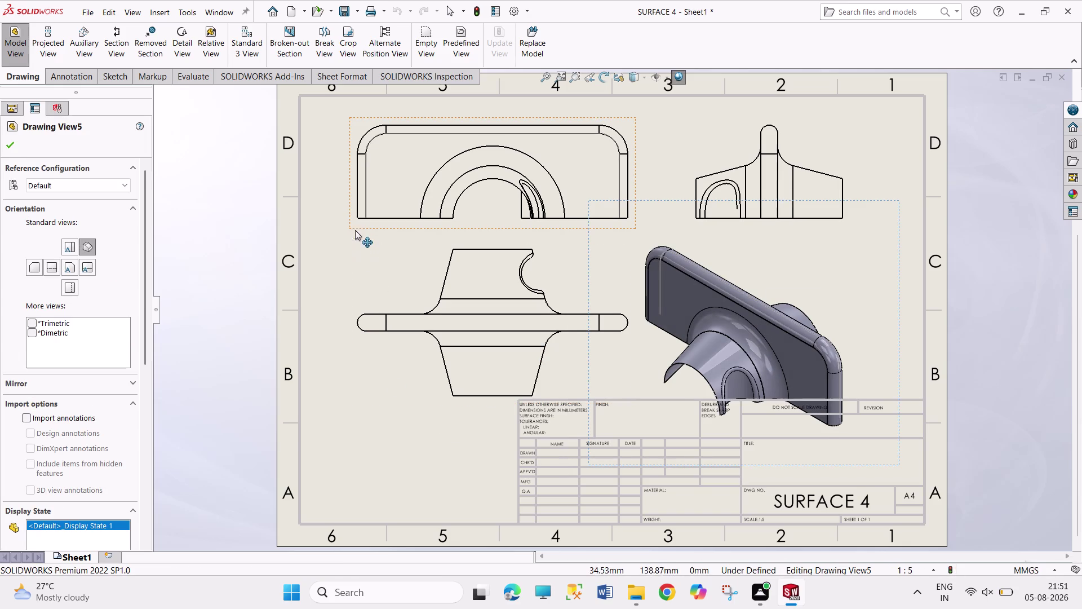
drag(356, 231, 334, 232)
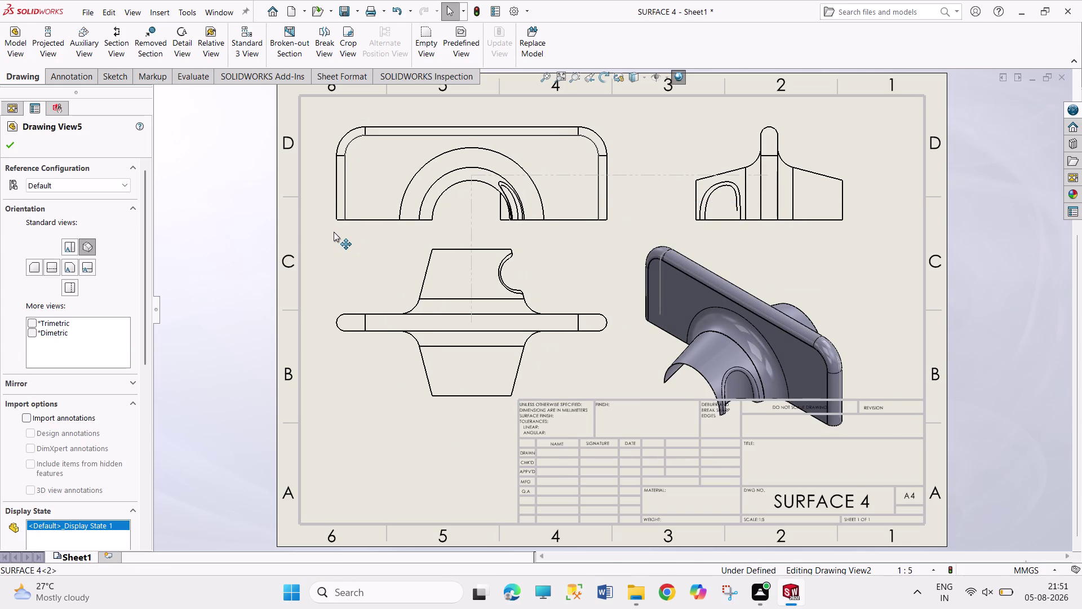
Shift the front and top views left, move the shaded isometric into place, and confirm it.
drag(335, 232, 329, 226)
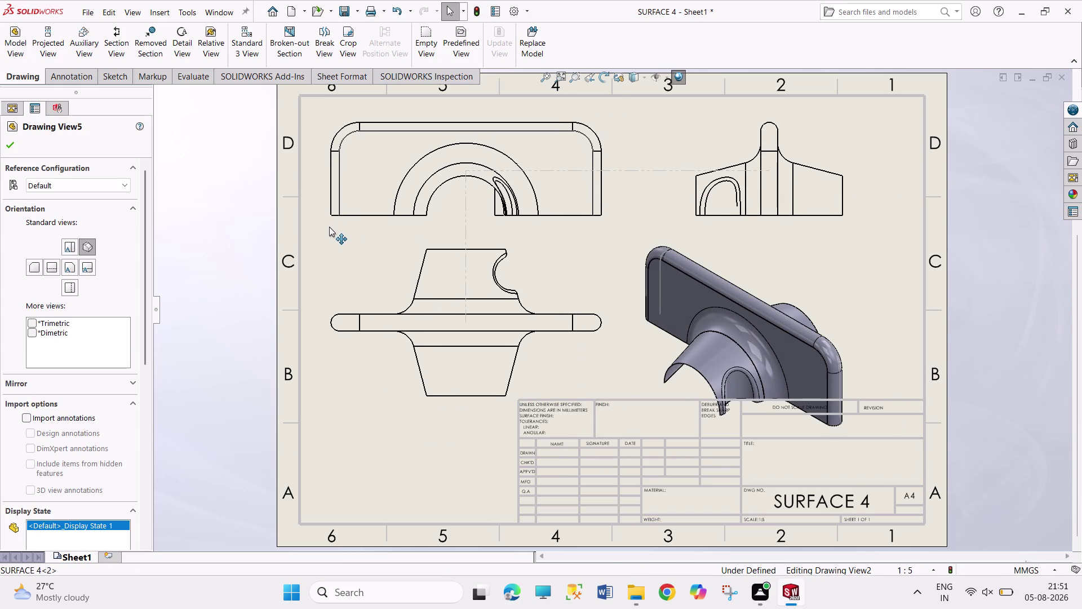
drag(329, 227, 331, 219)
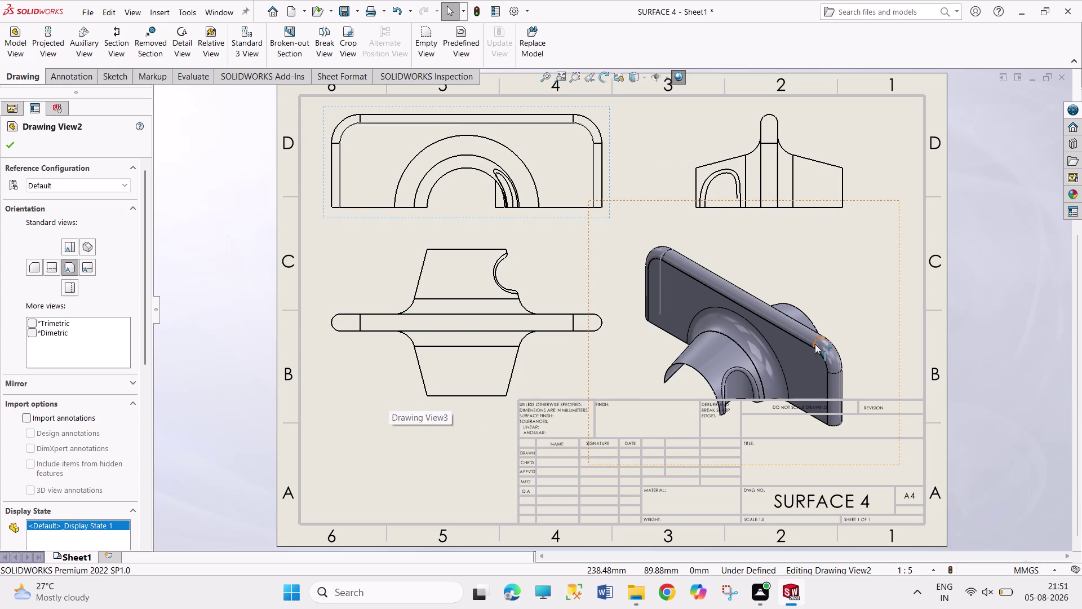
drag(814, 342, 835, 318)
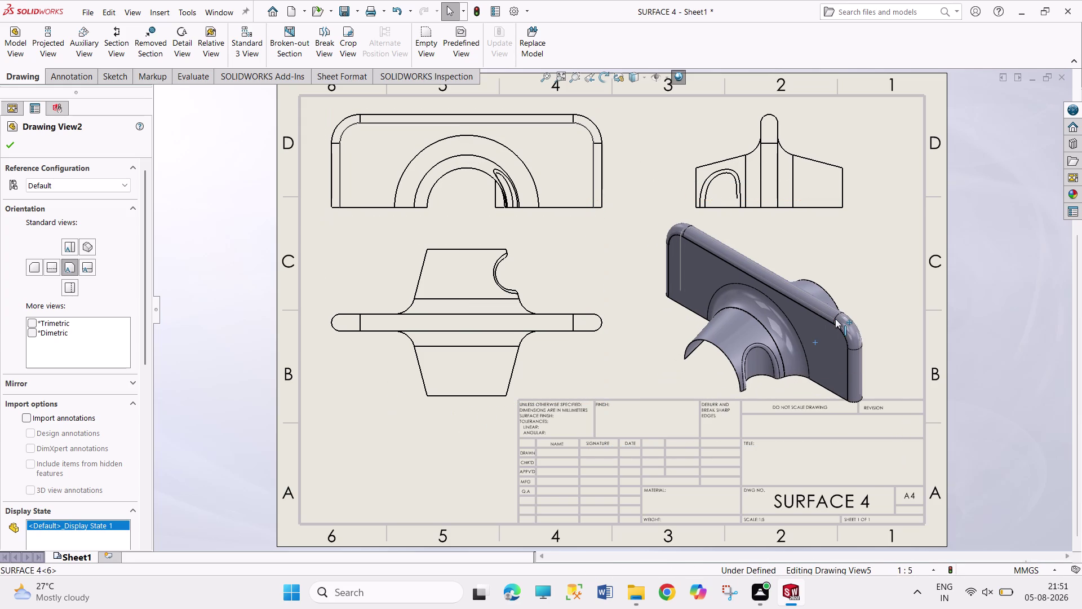
drag(835, 318, 836, 317)
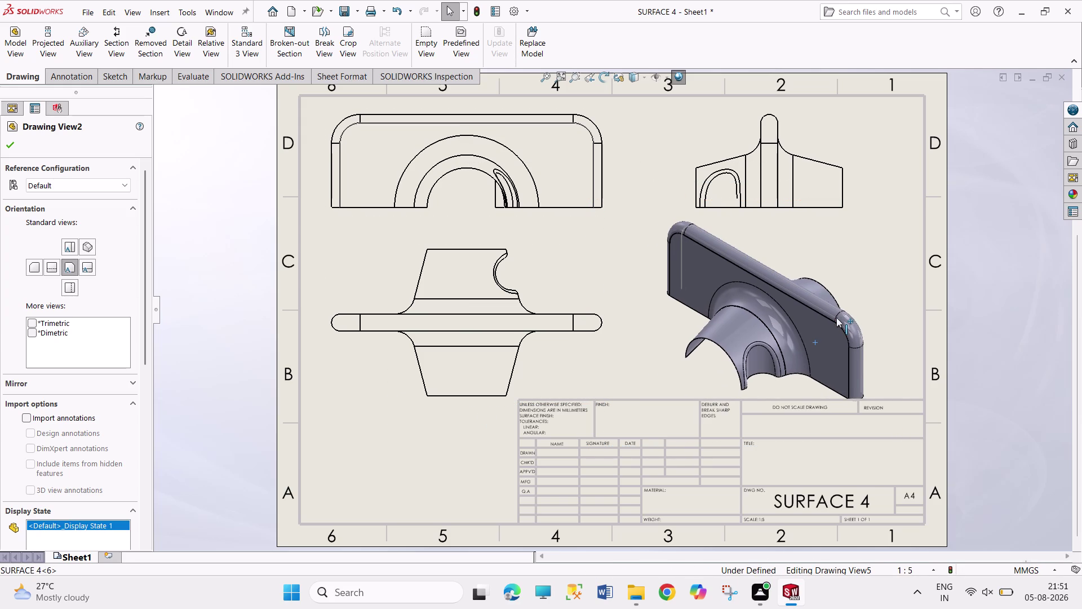
drag(837, 317, 847, 312)
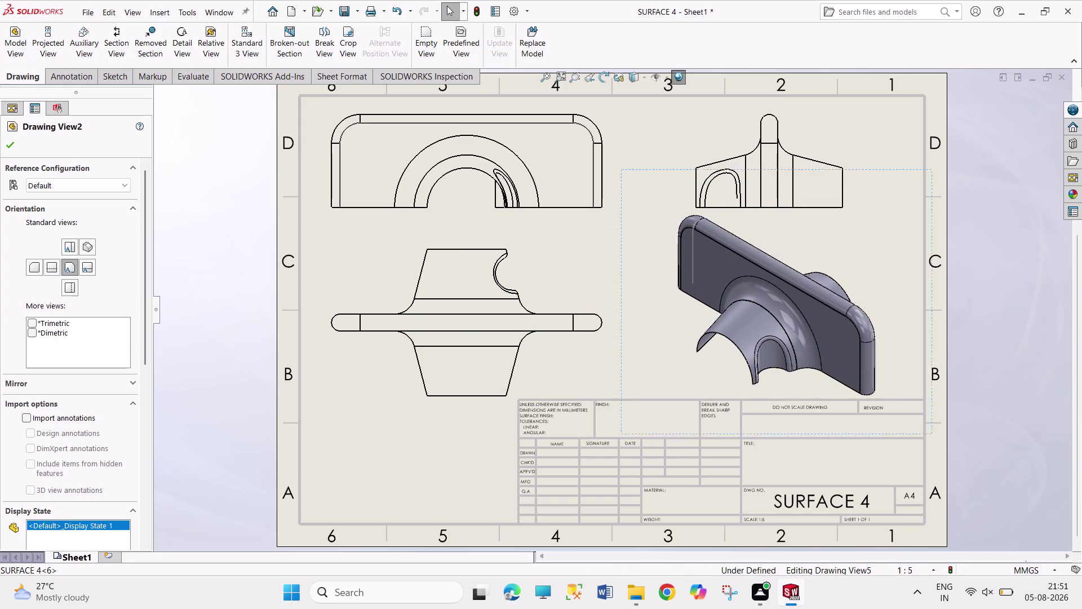
click(993, 340)
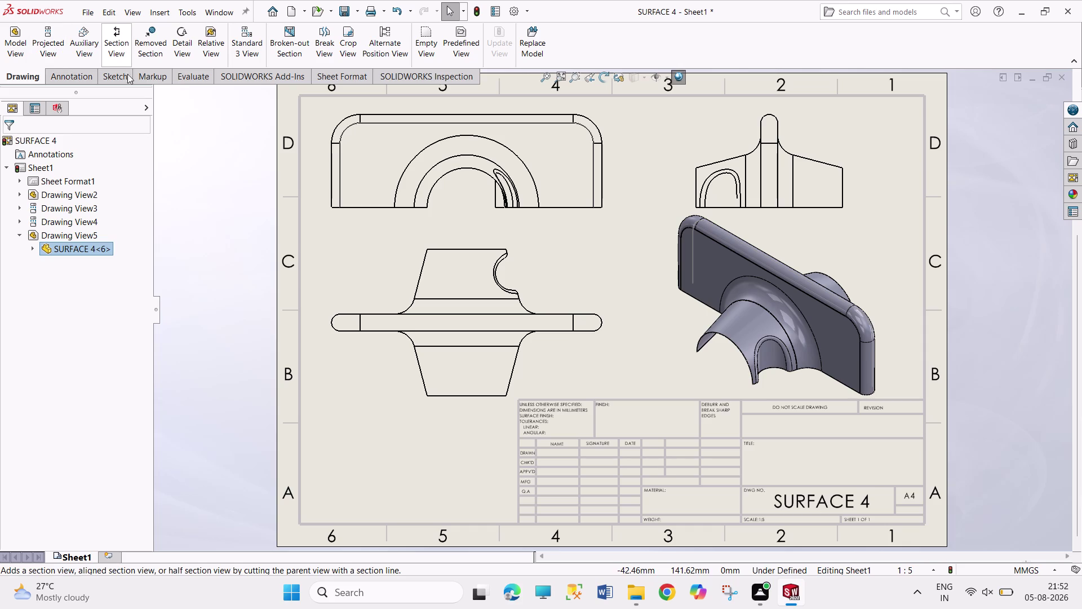
Give Drawing View3 its own Hidden Lines Removed style instead of the parent style.
click(424, 327)
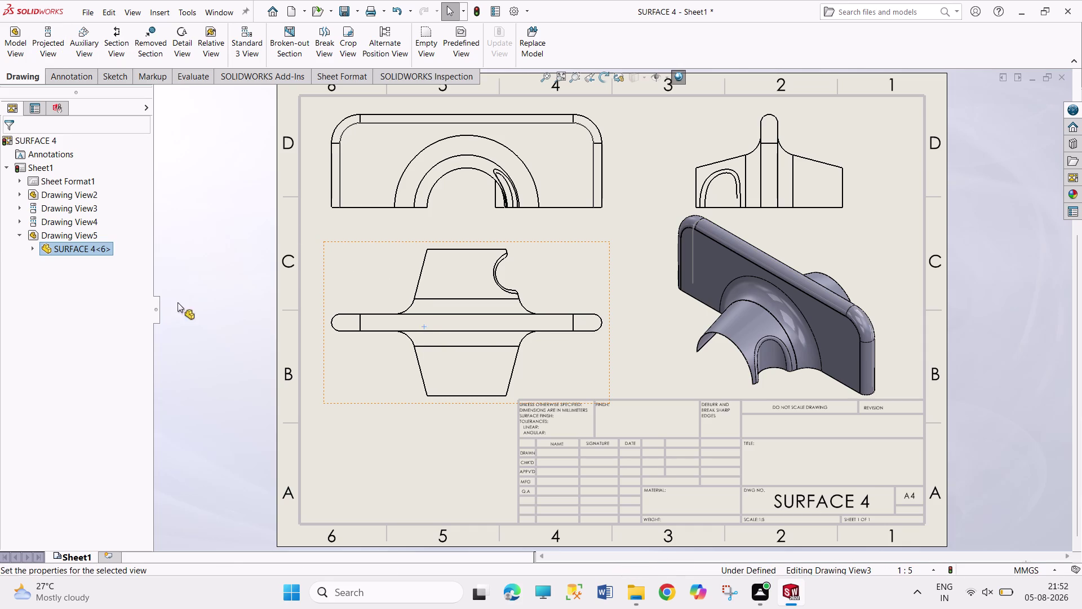
click(45, 358)
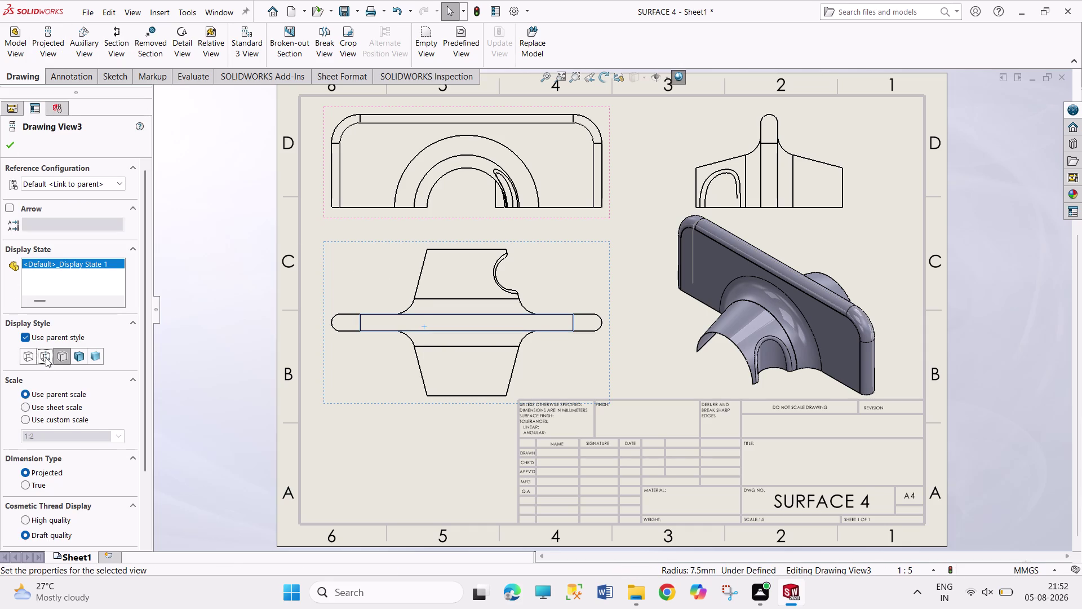
click(27, 358)
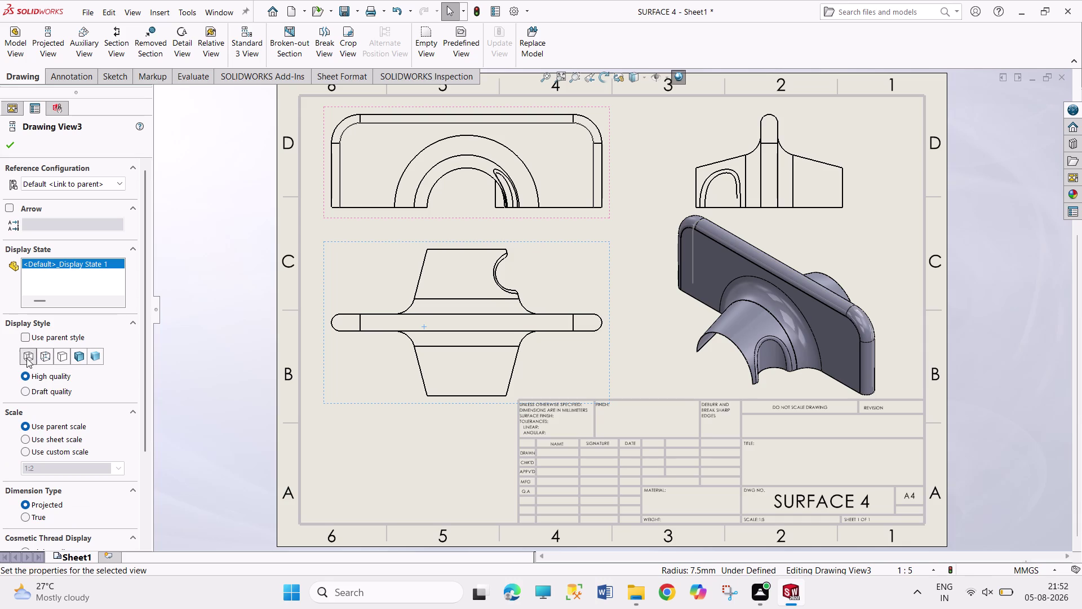
click(44, 355)
click(10, 150)
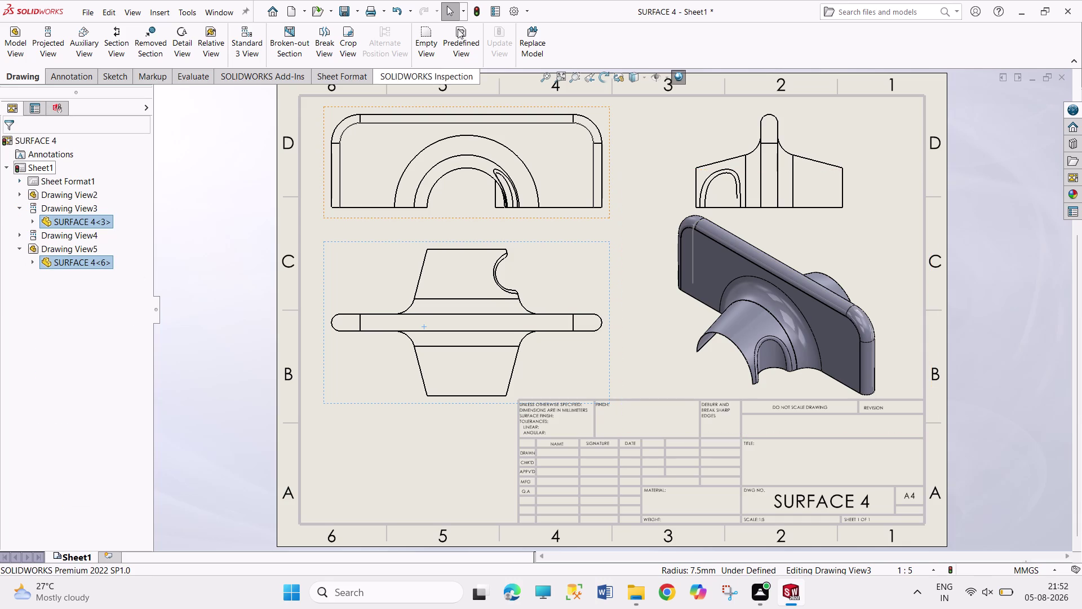
Revisit and confirm Drawing View3's display style, then select Drawing View2.
click(474, 13)
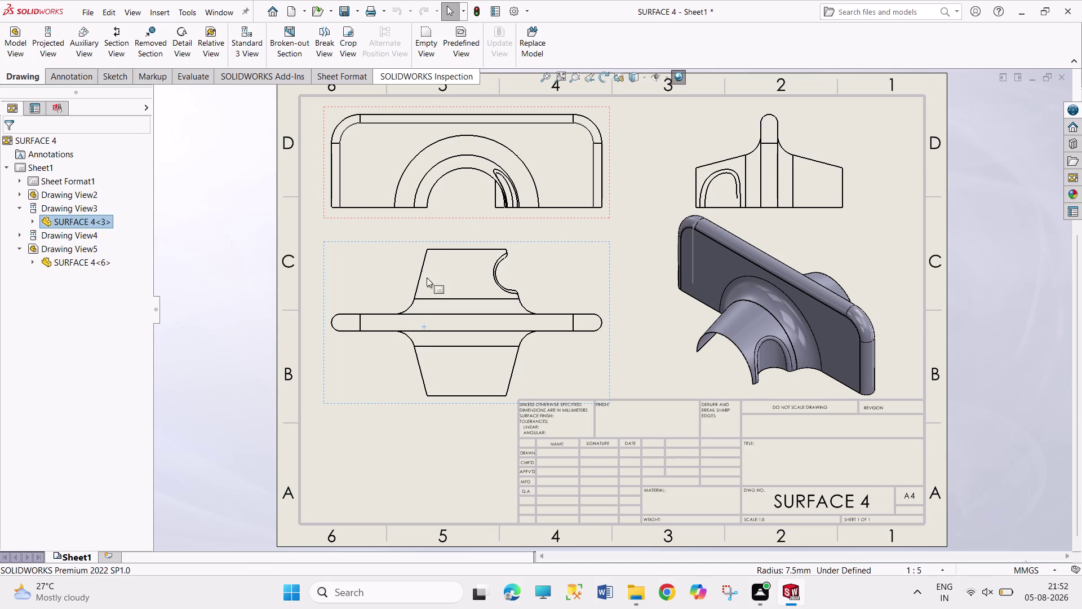
click(396, 401)
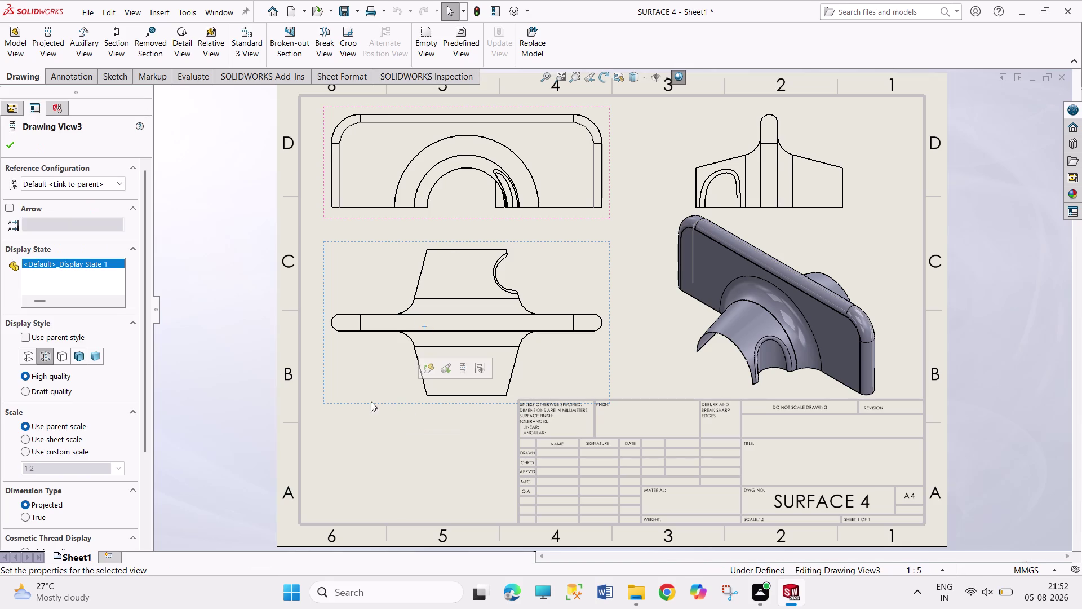
click(31, 358)
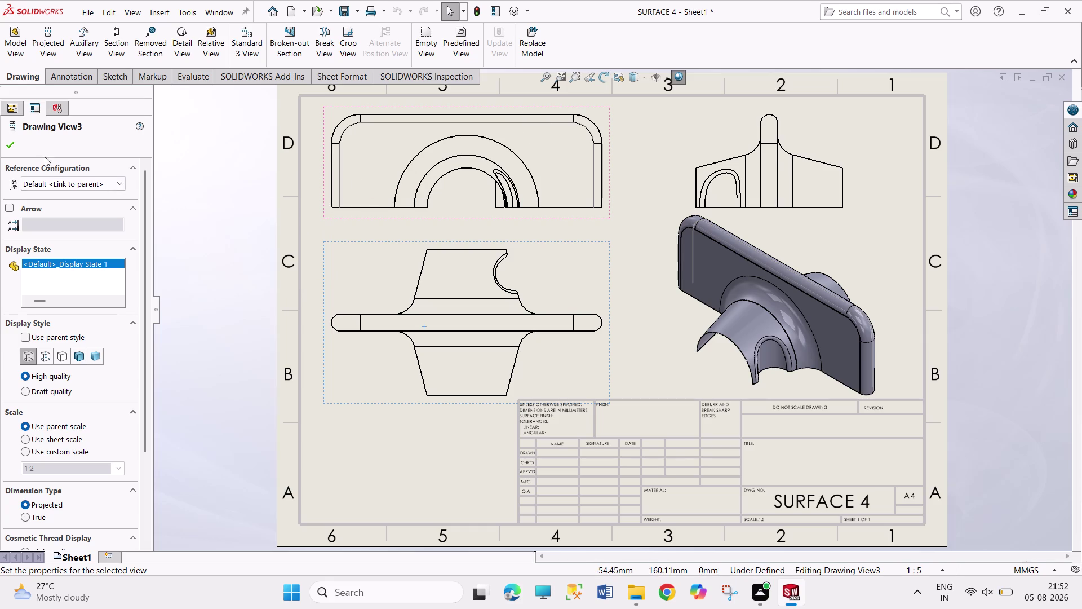
click(15, 149)
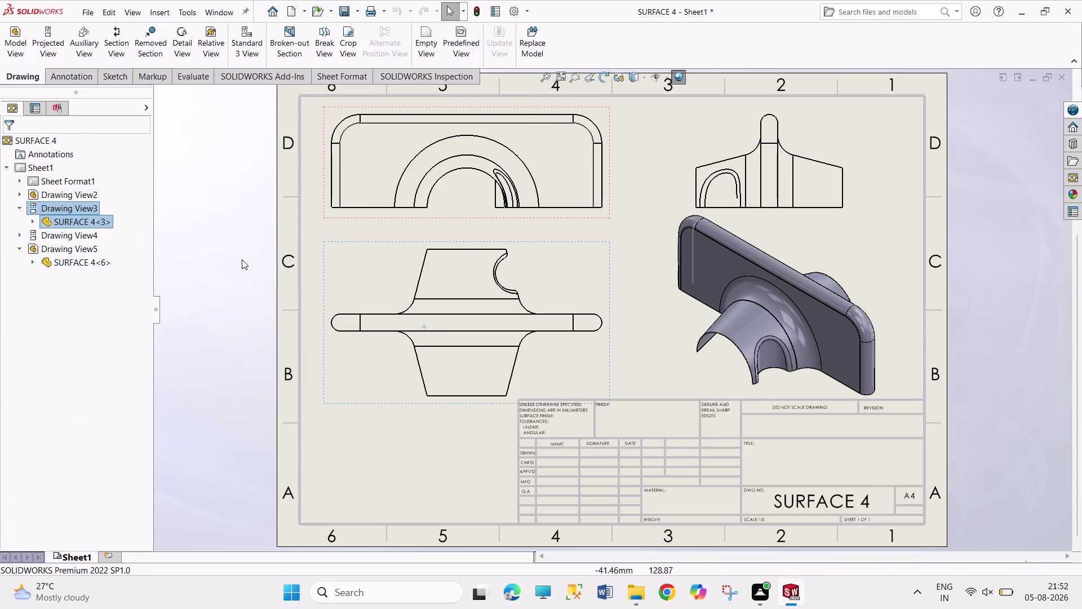
click(479, 16)
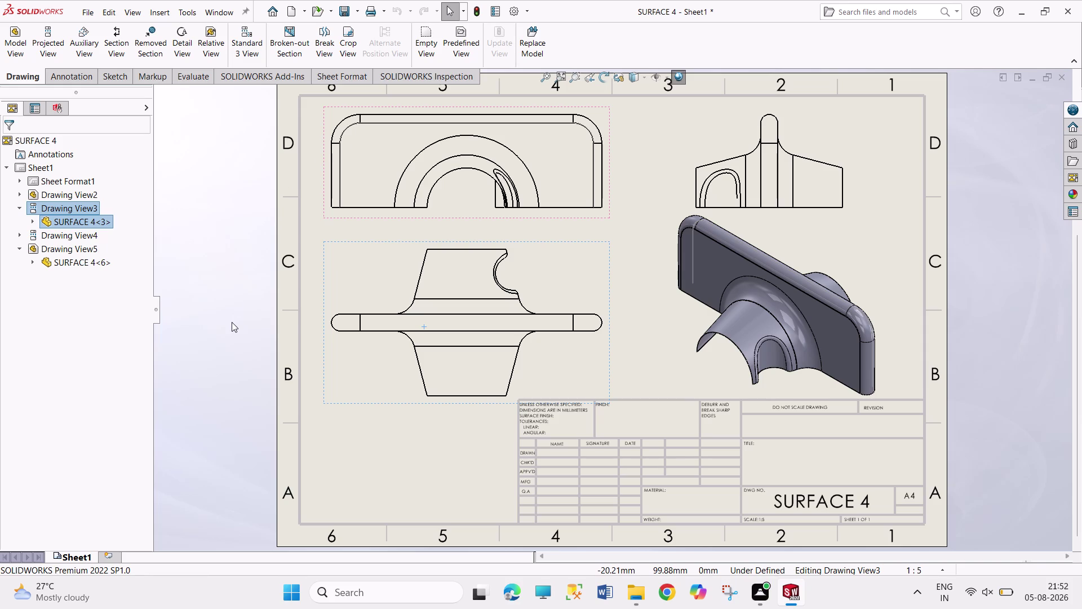
click(384, 218)
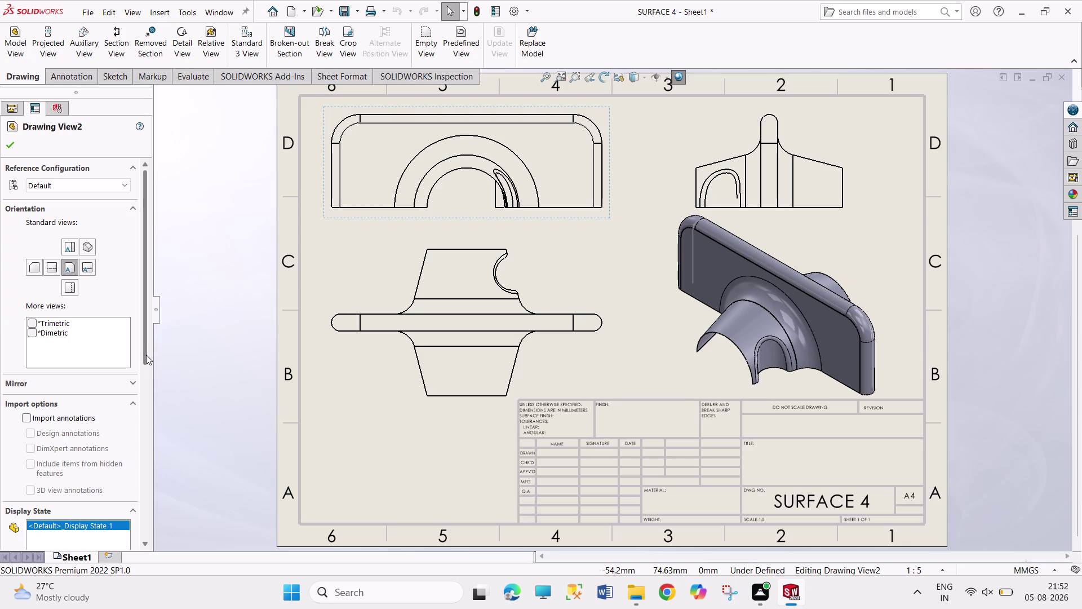
Try Shaded with Edges and Shaded looks on Drawing View2, then return to line display.
drag(143, 355, 155, 475)
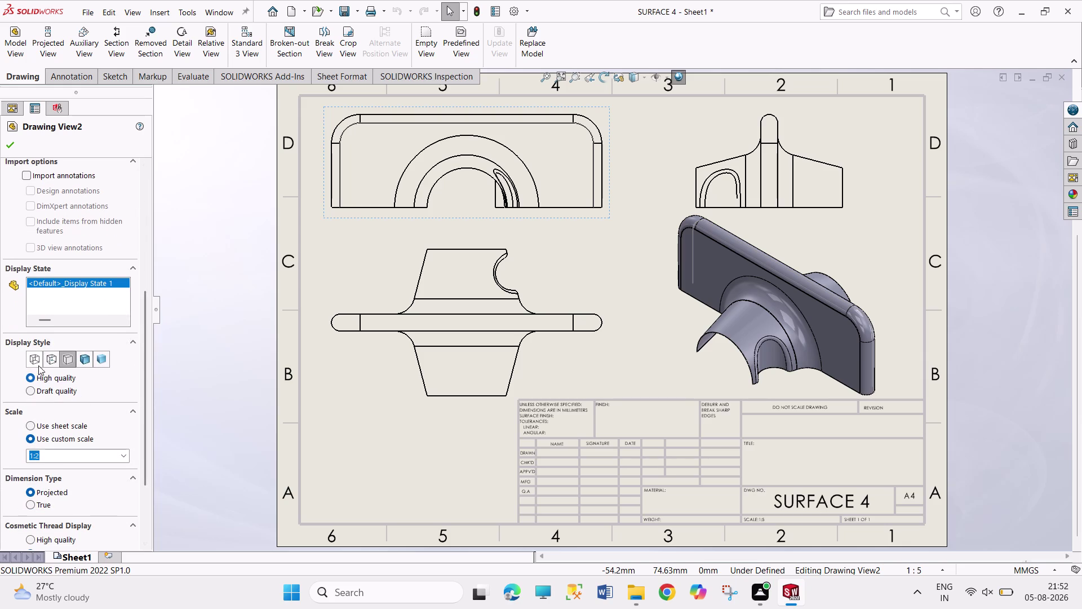
click(35, 360)
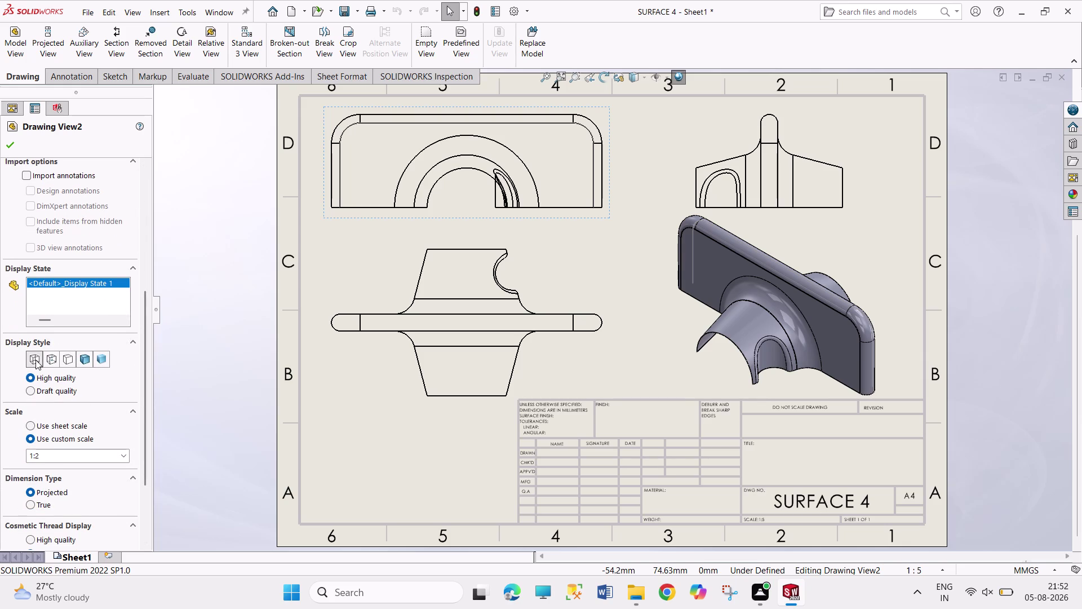
click(48, 357)
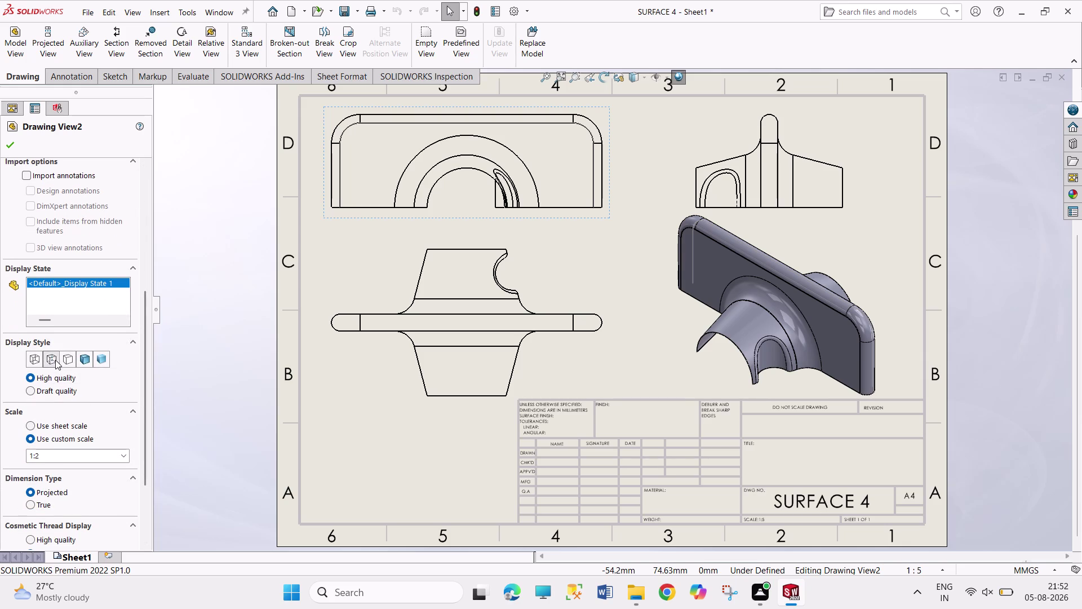
click(67, 361)
click(81, 360)
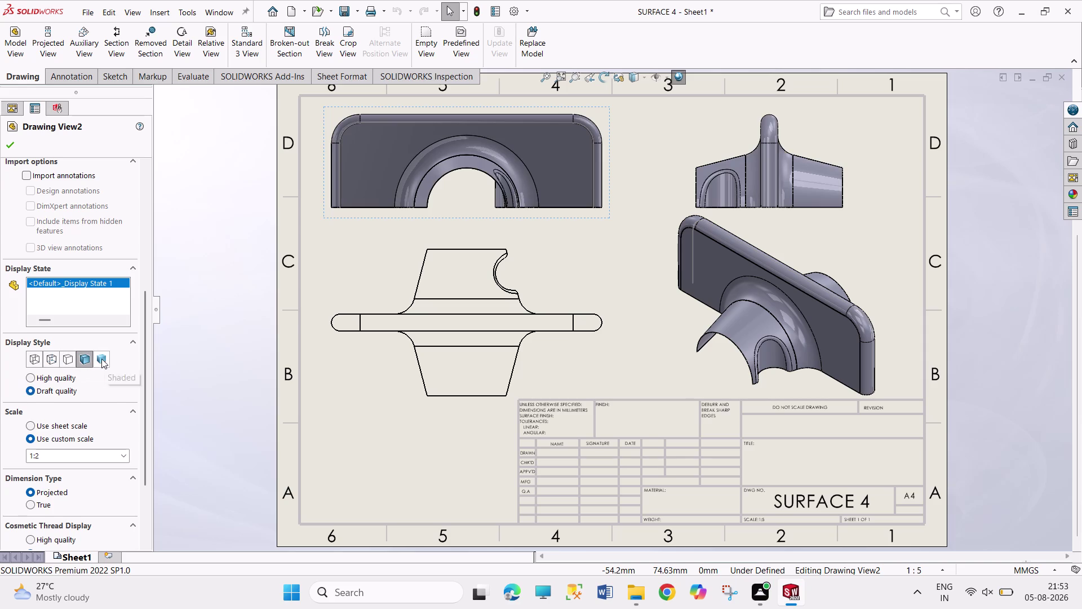
click(102, 358)
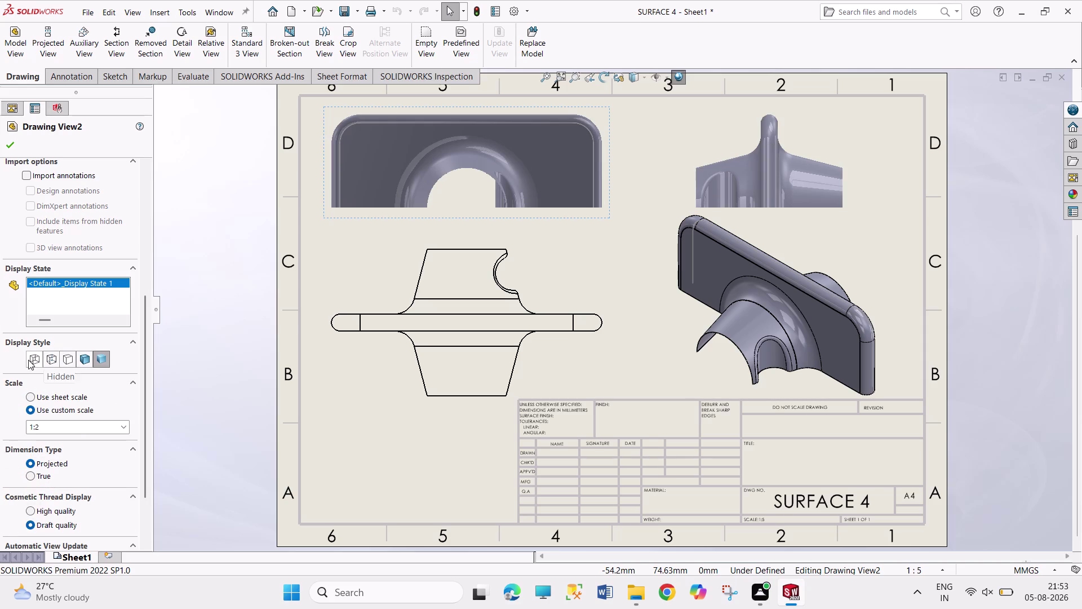
click(29, 360)
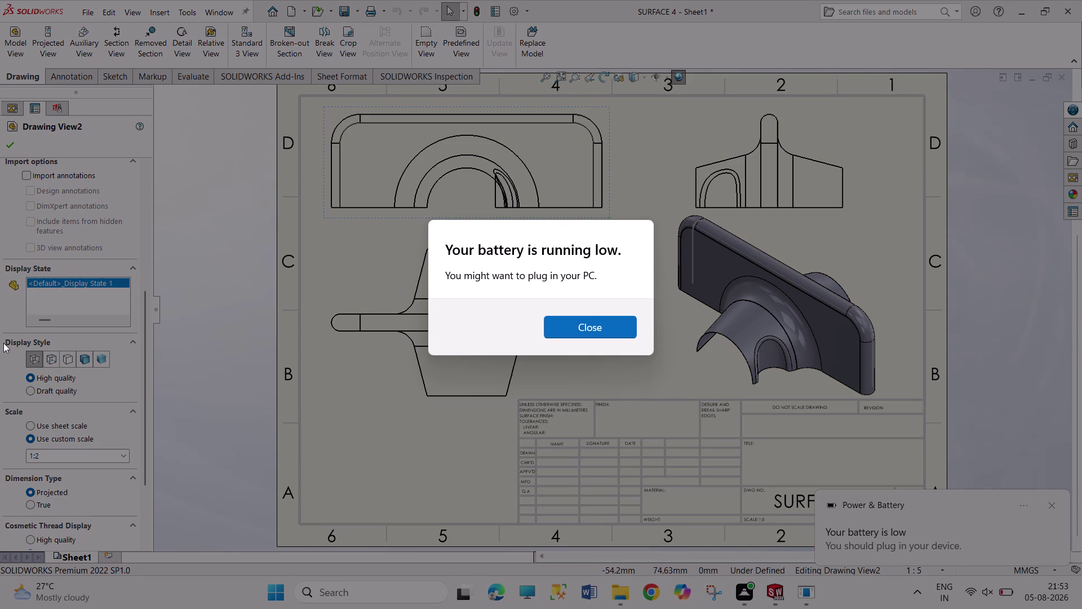
Set Drawing View2 to Hidden Lines Removed with High quality and confirm.
right_drag(6, 608, 199, 608)
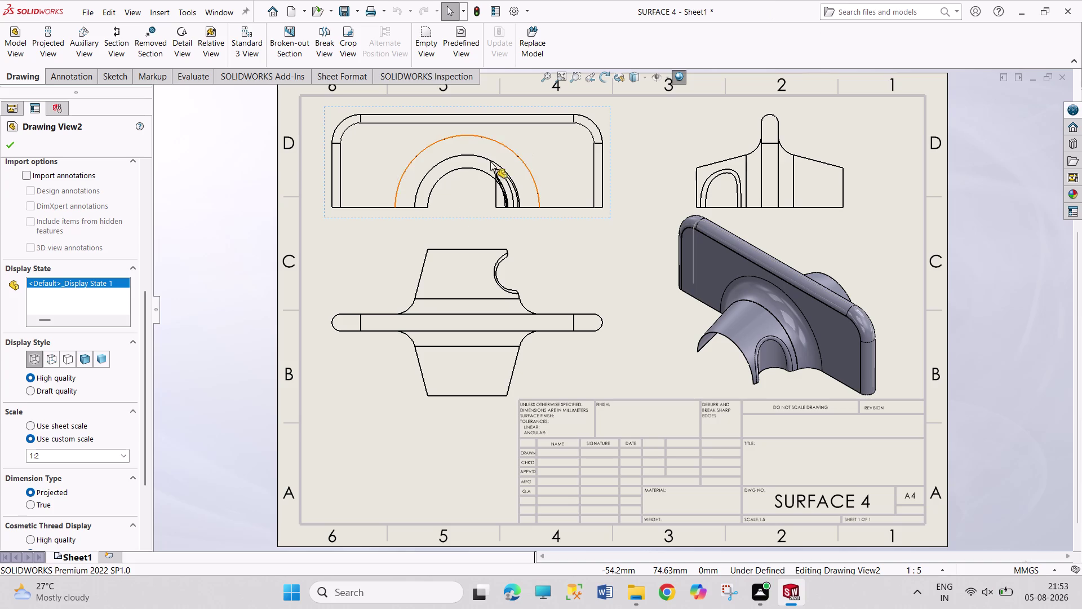
drag(142, 376, 142, 378)
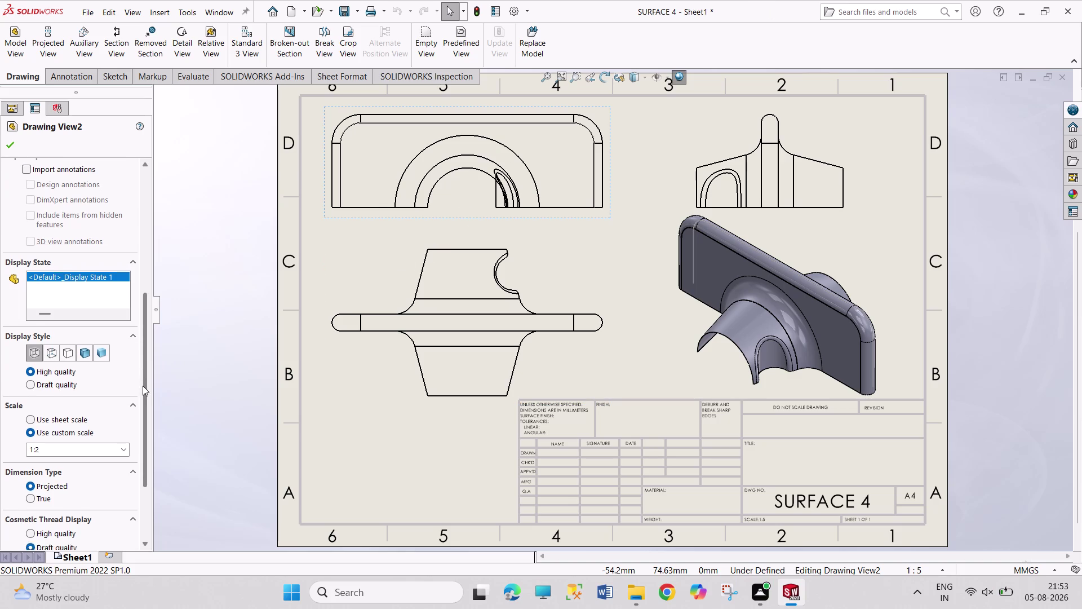
drag(142, 378, 116, 452)
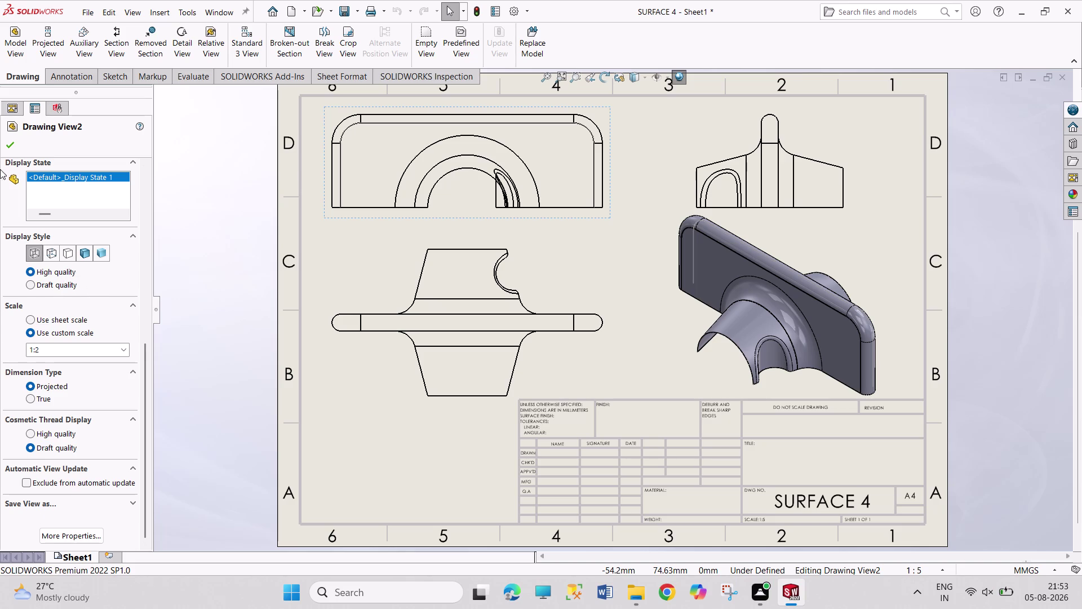
click(63, 255)
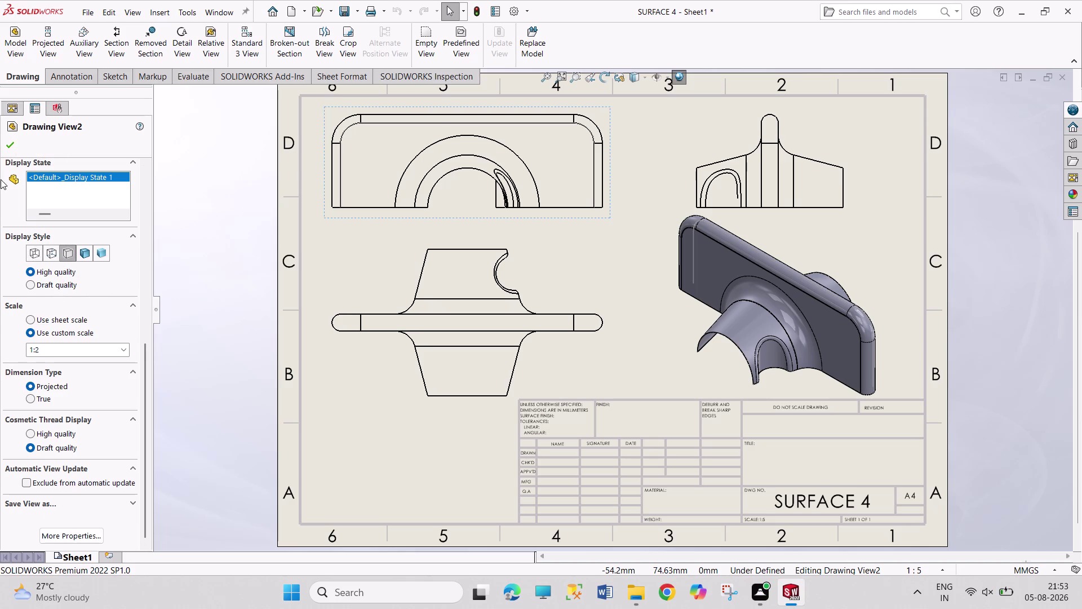
click(7, 145)
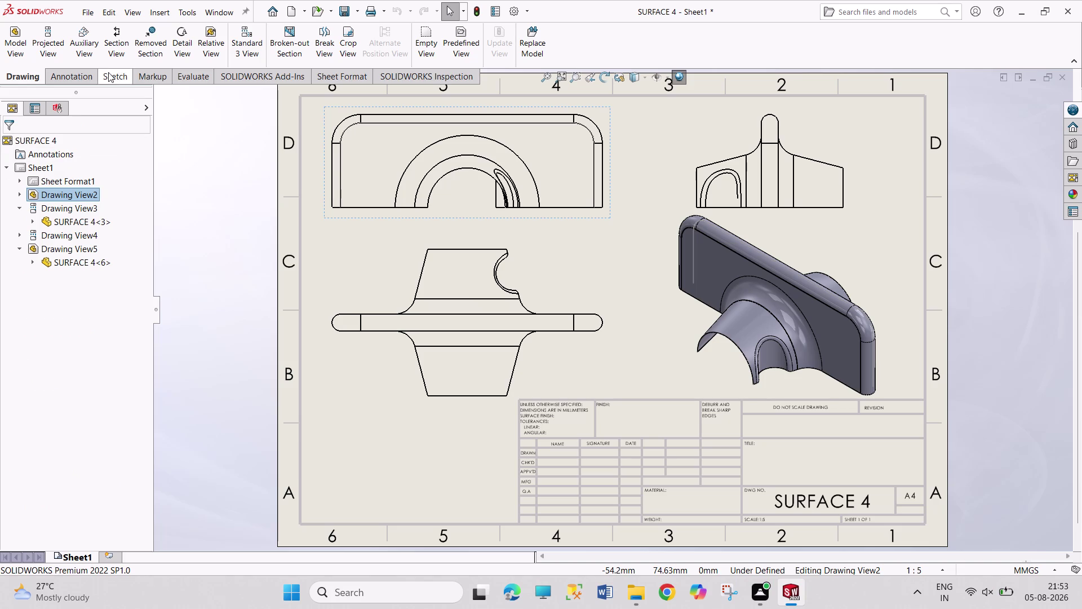
Try adding a centerline on a front-view edge, then exit centerline placement.
click(62, 76)
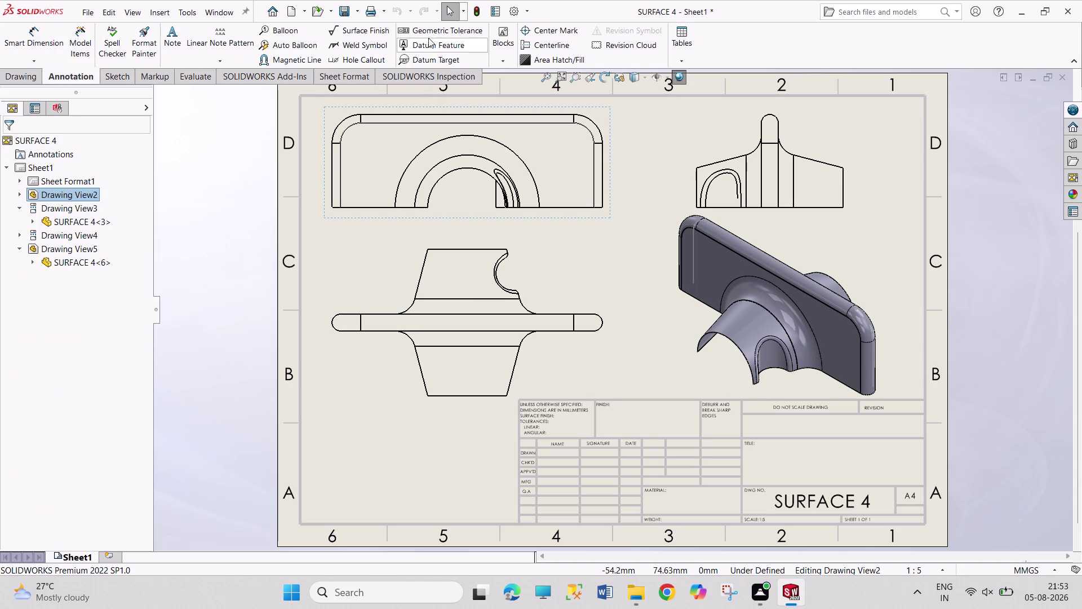
click(547, 42)
click(479, 322)
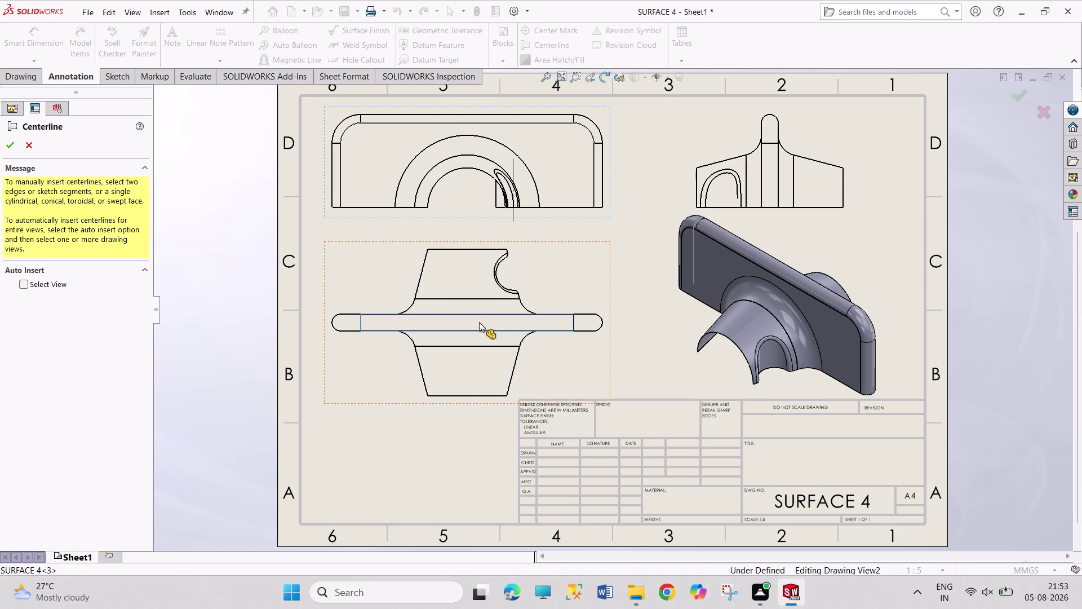
click(611, 290)
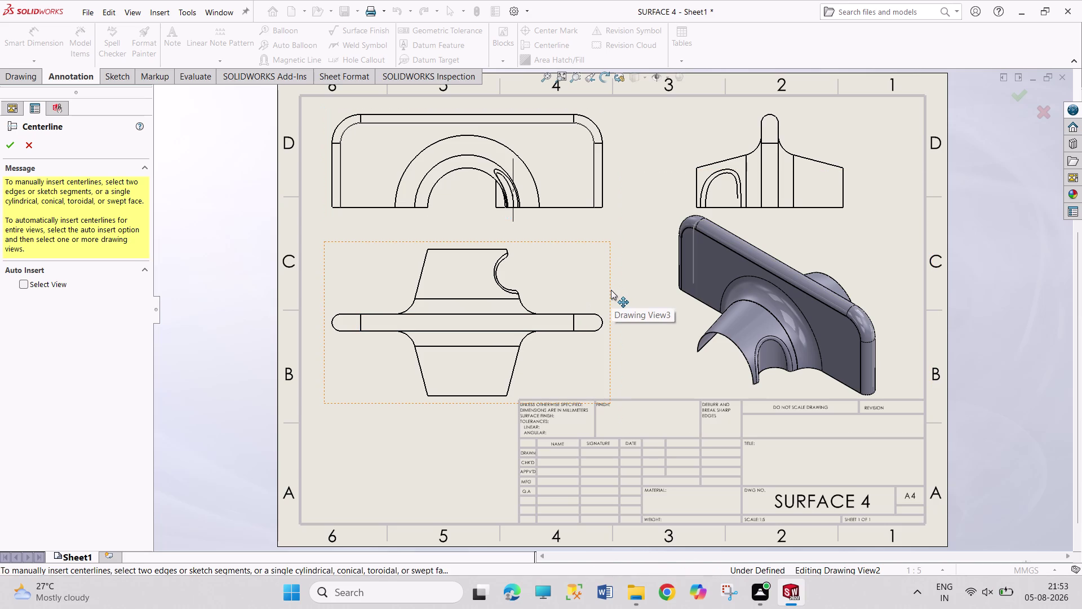
click(10, 148)
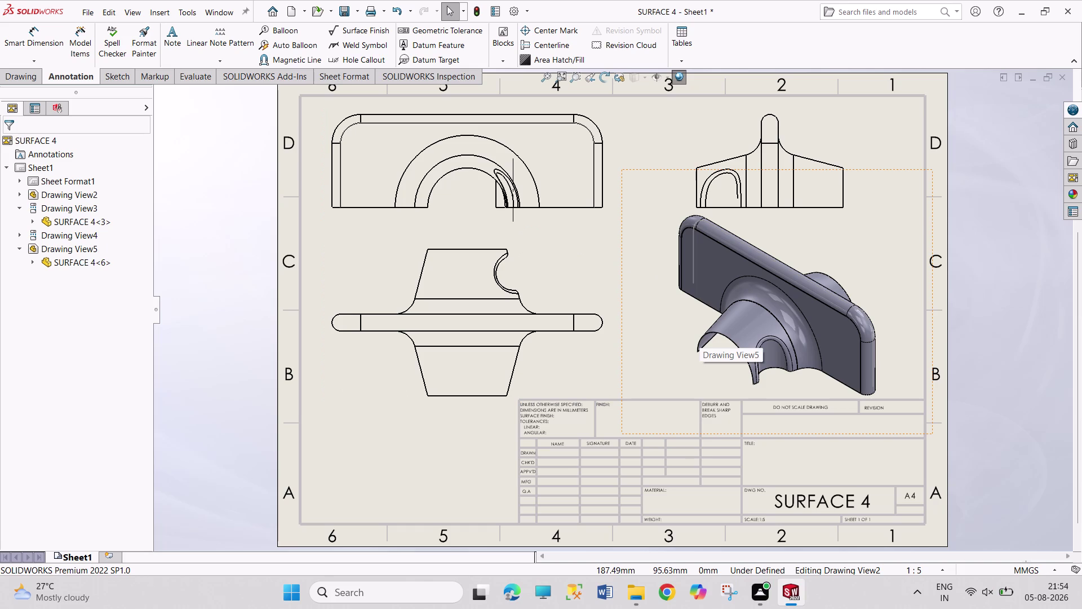
Undo the centerline attempt and clear selections with repeated Undo and Escape.
key(ctrl+z)
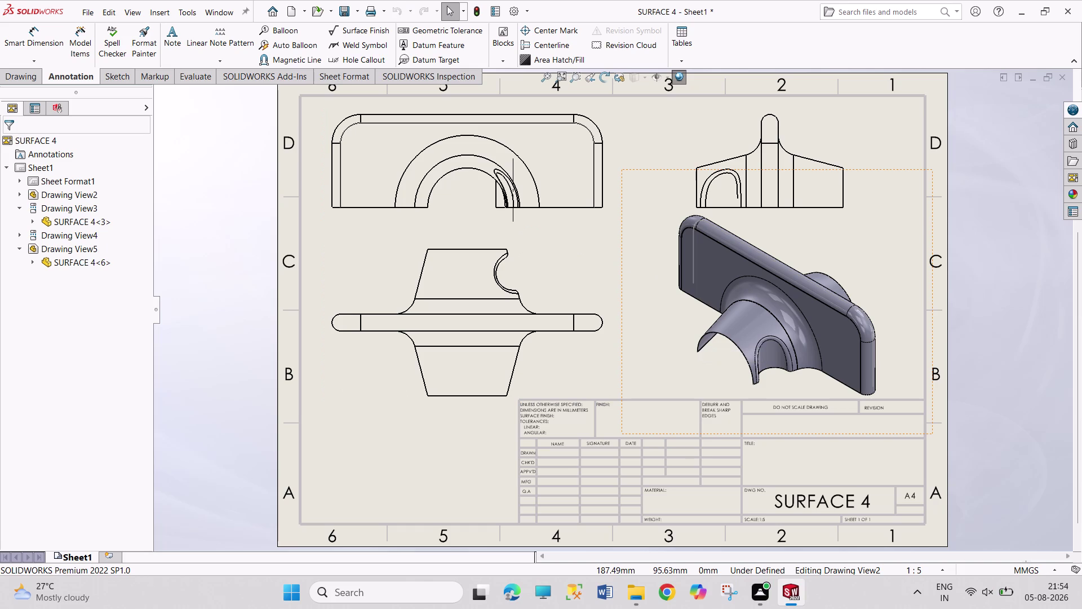
key(ctrl+z)
key(Escape)
key(Escape)
key(Escape)
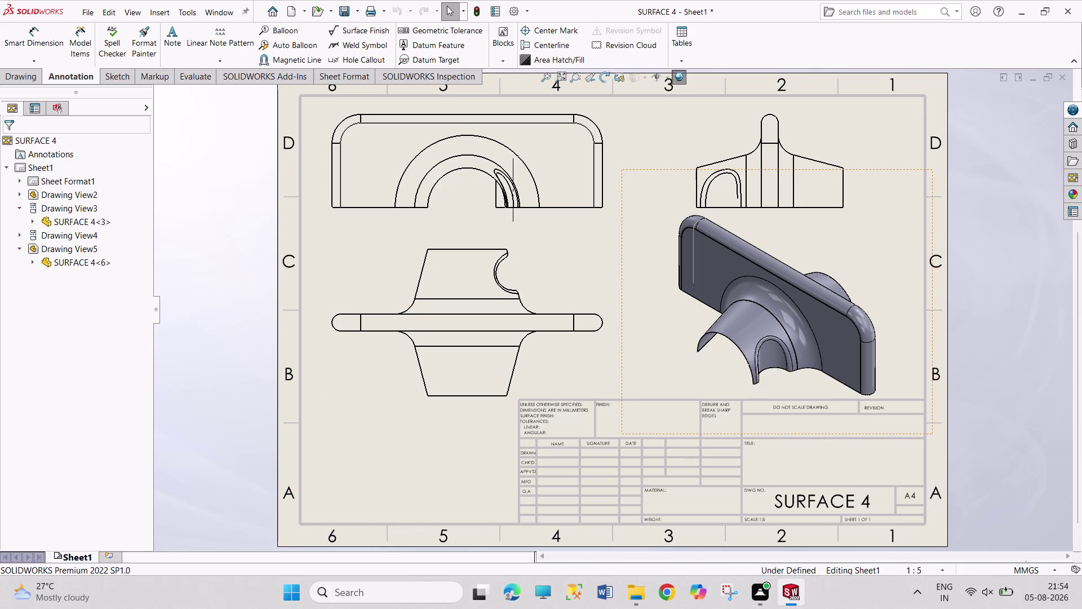
key(Escape)
key(Escape)
key(ctrl+z)
key(ctrl+z)
key(ctrl+z)
key(ctrl+z)
key(ctrl+z)
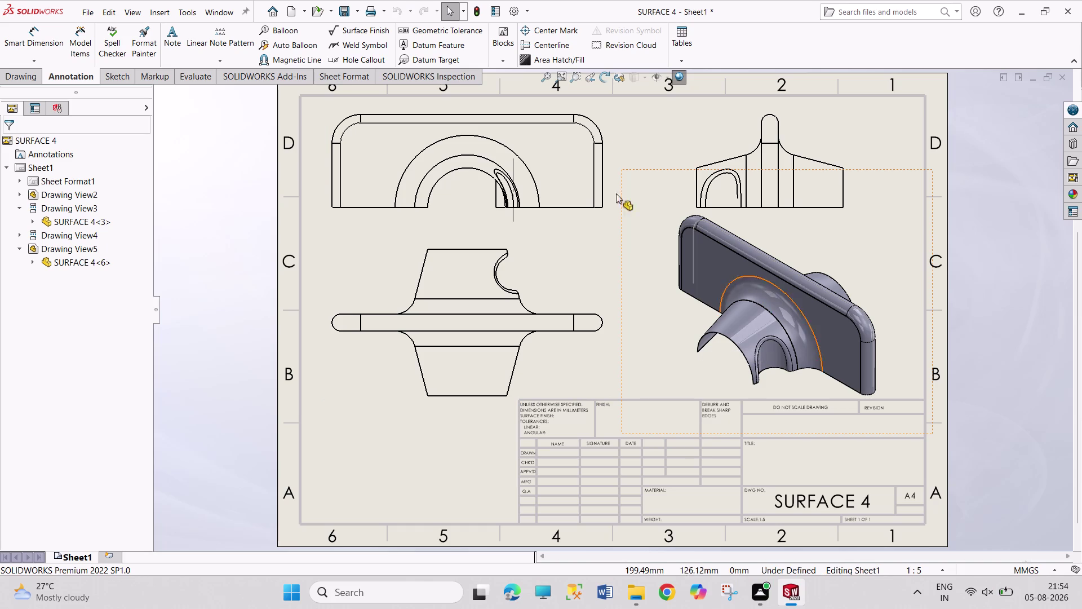
Delete the stray vertical line crossing the slot in Drawing View2.
right_click(513, 172)
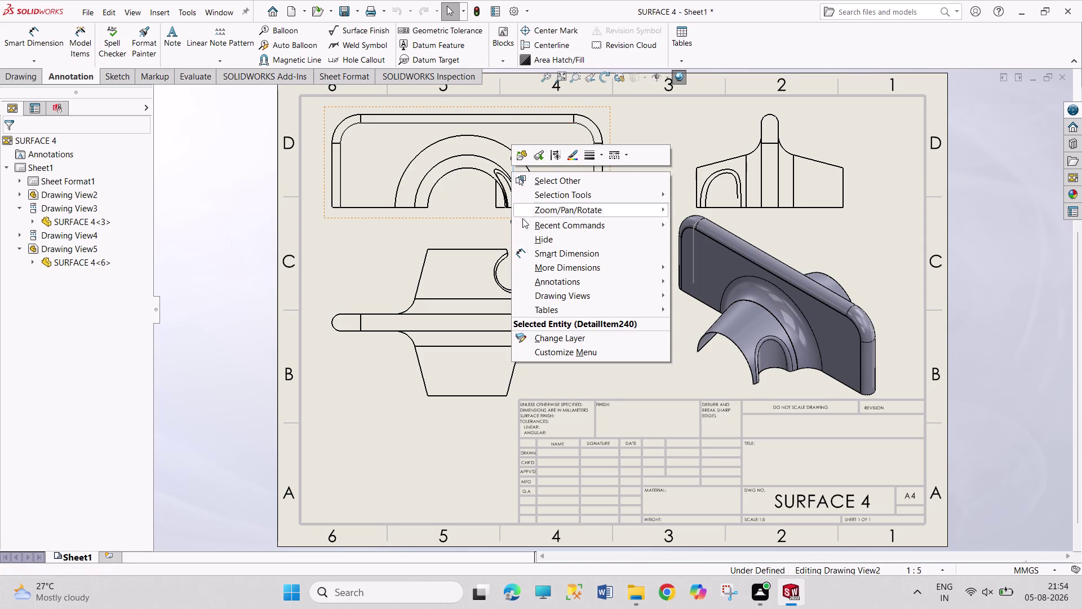
click(476, 229)
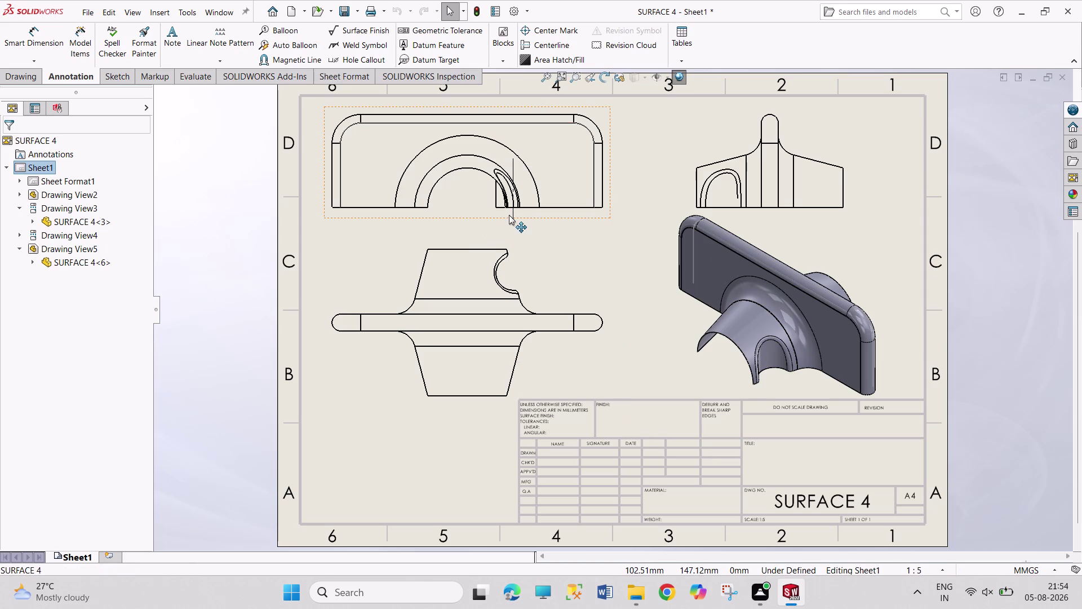
click(513, 214)
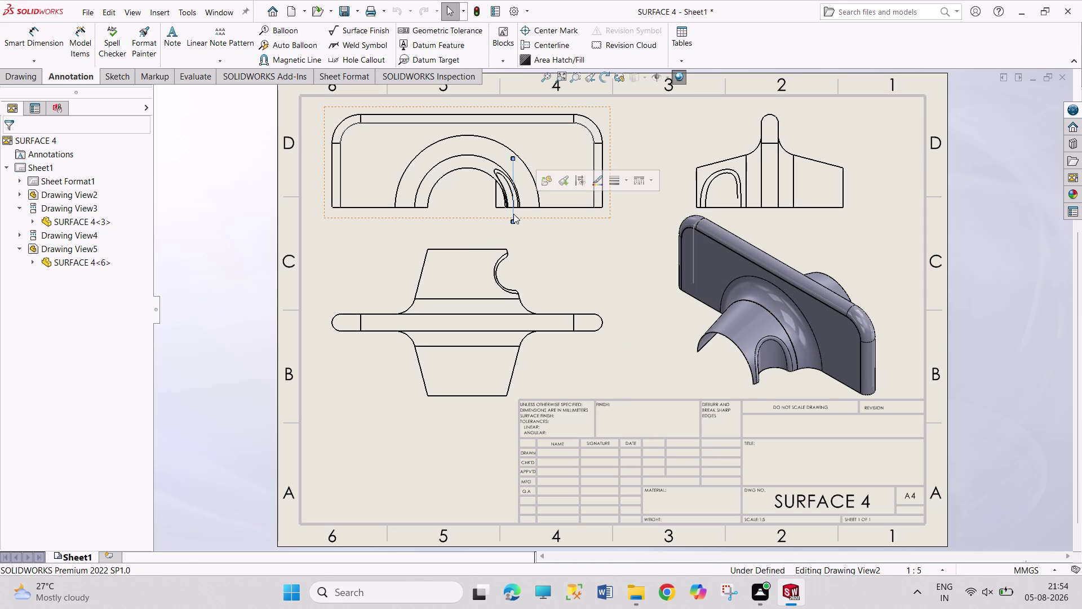
key(Delete)
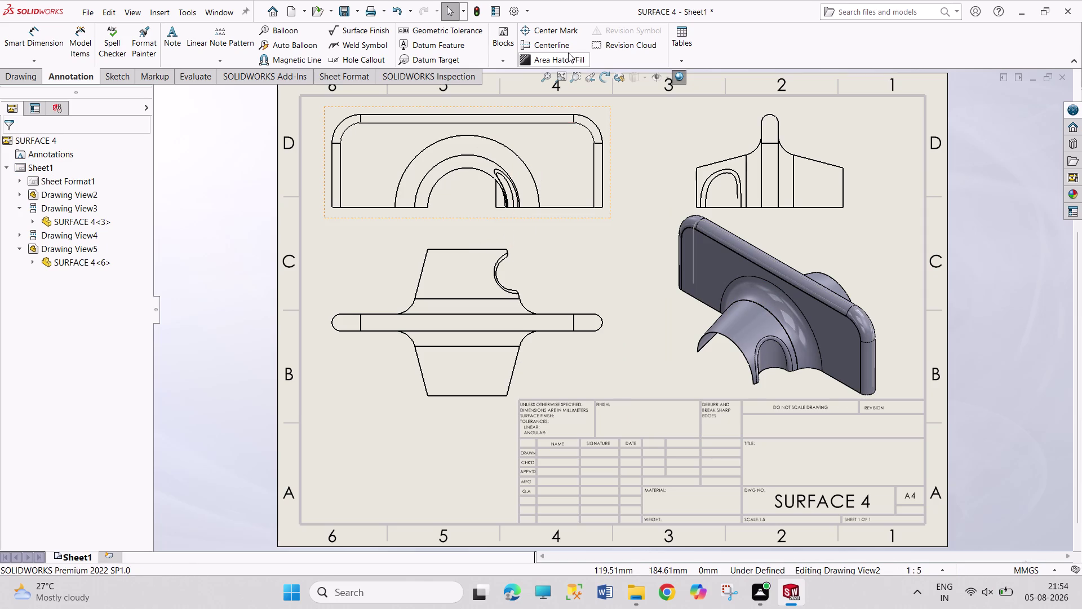
click(559, 35)
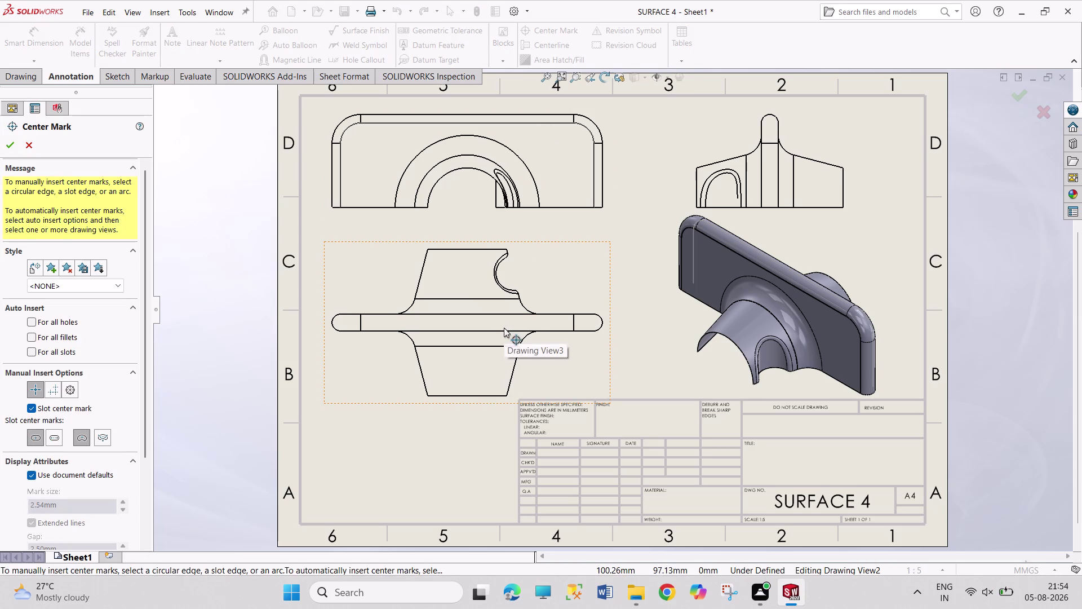
click(602, 324)
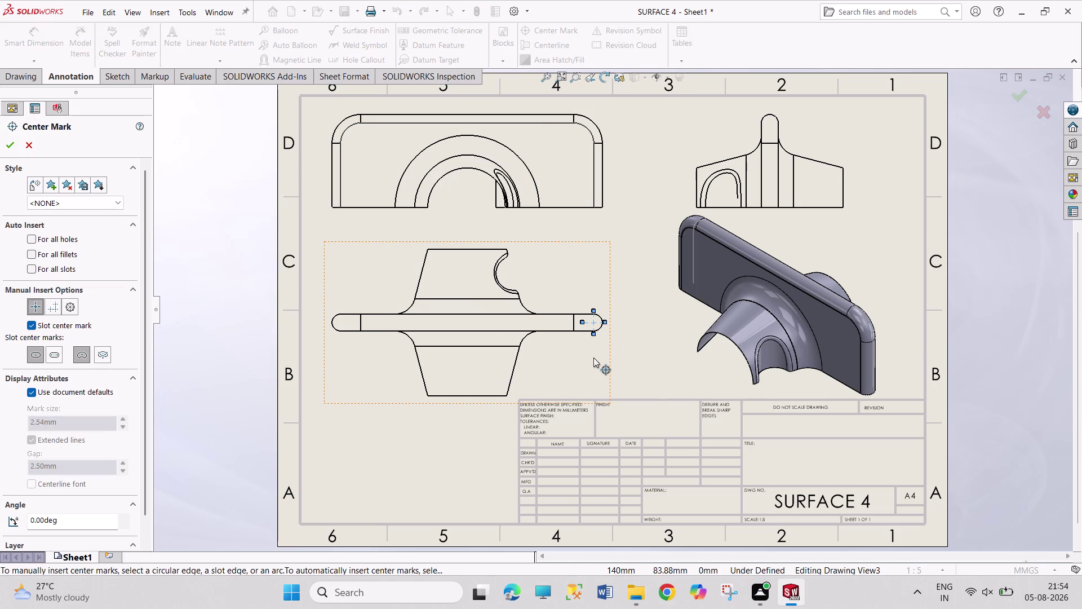
key(Escape)
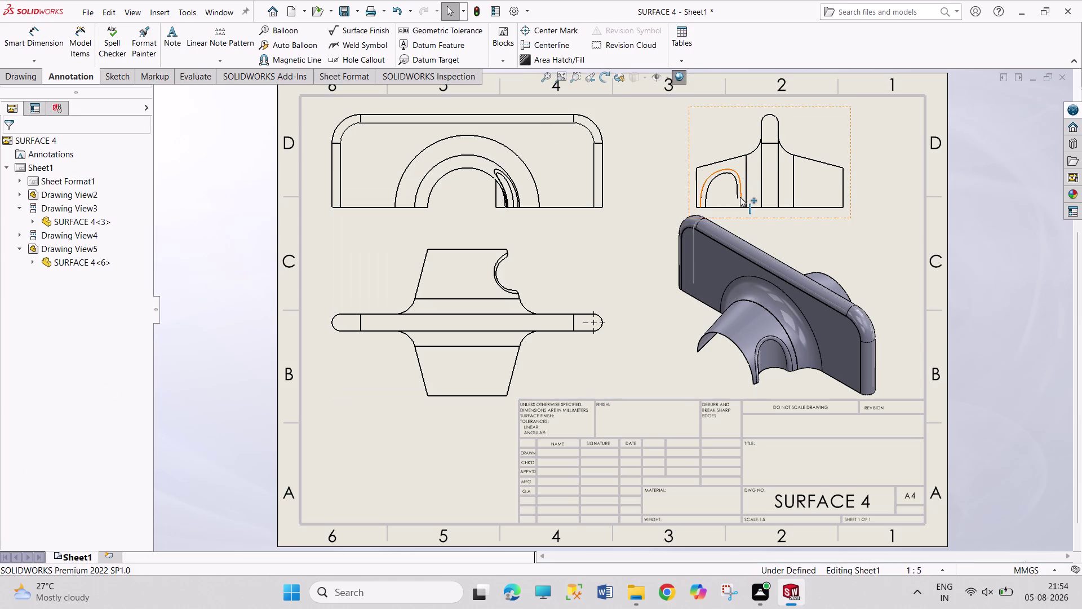
key(ctrl+z)
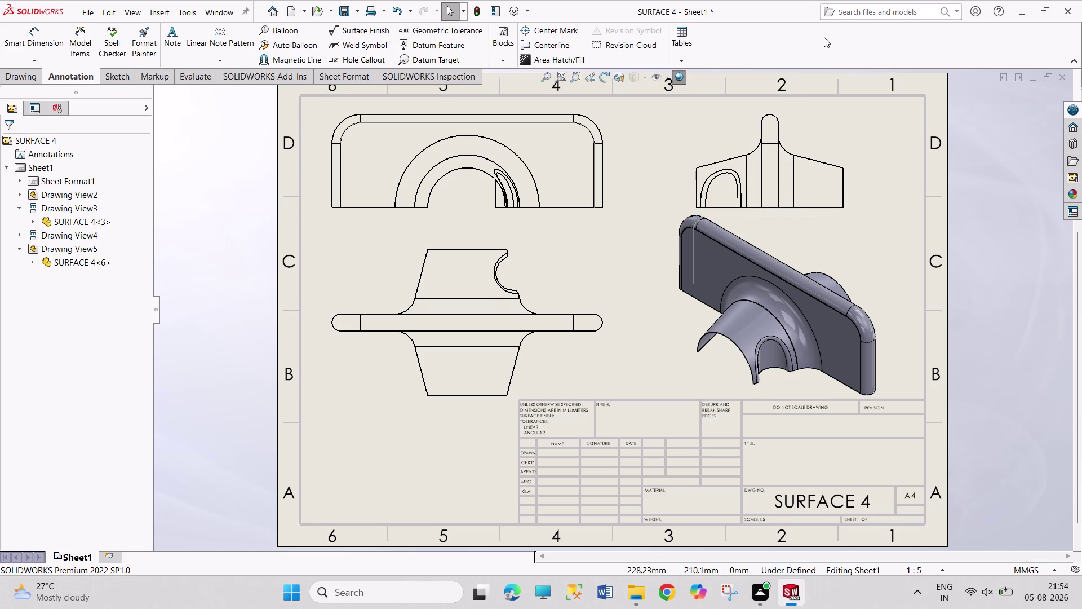
click(562, 39)
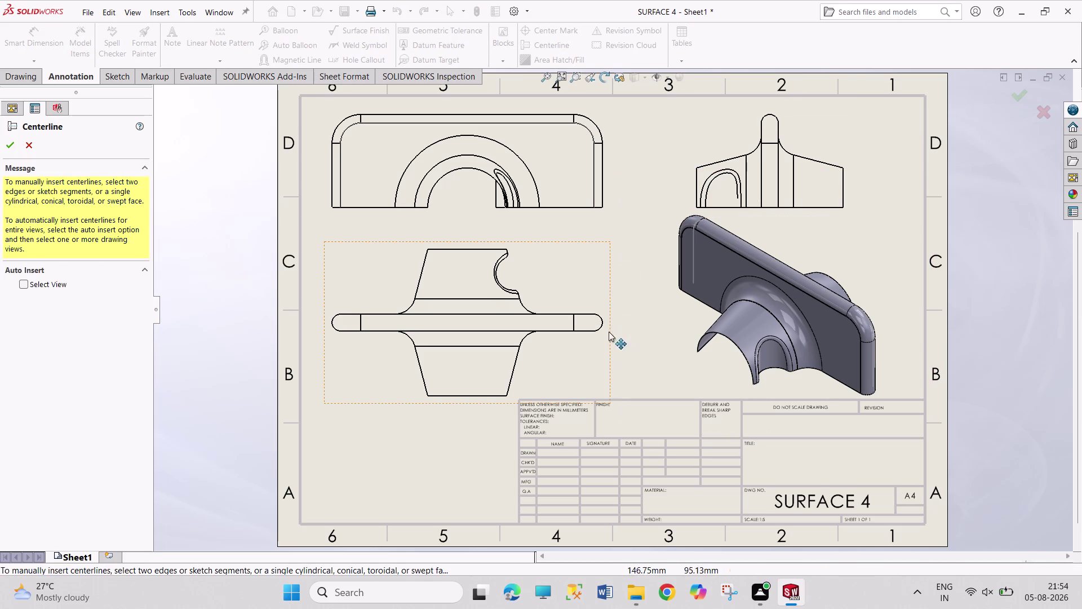
Add a centerline from the slot's end arcs and horizontal edges in the lower-left view.
click(603, 327)
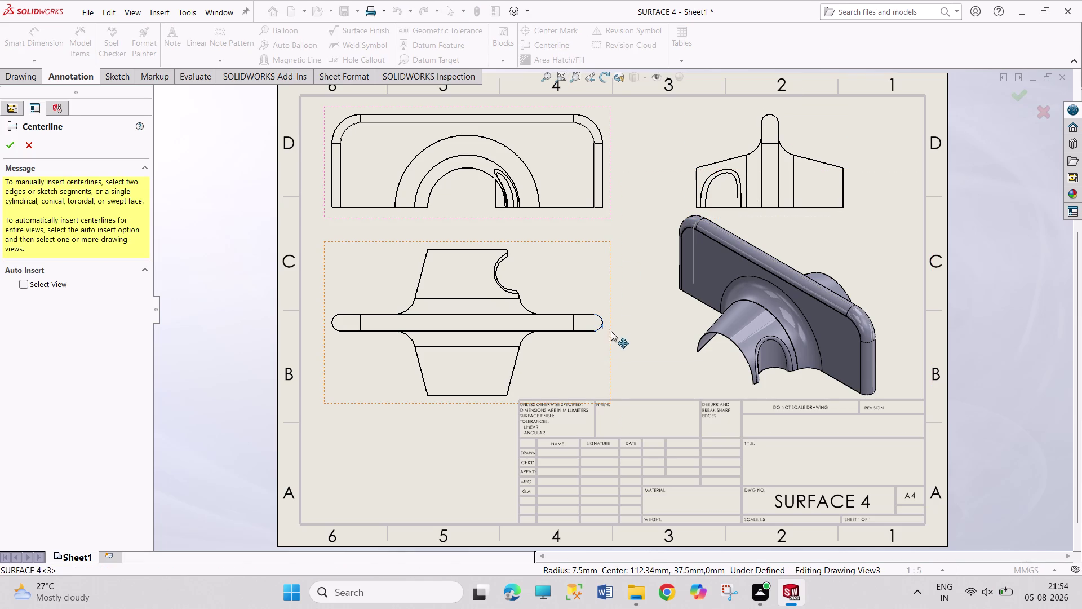
click(333, 325)
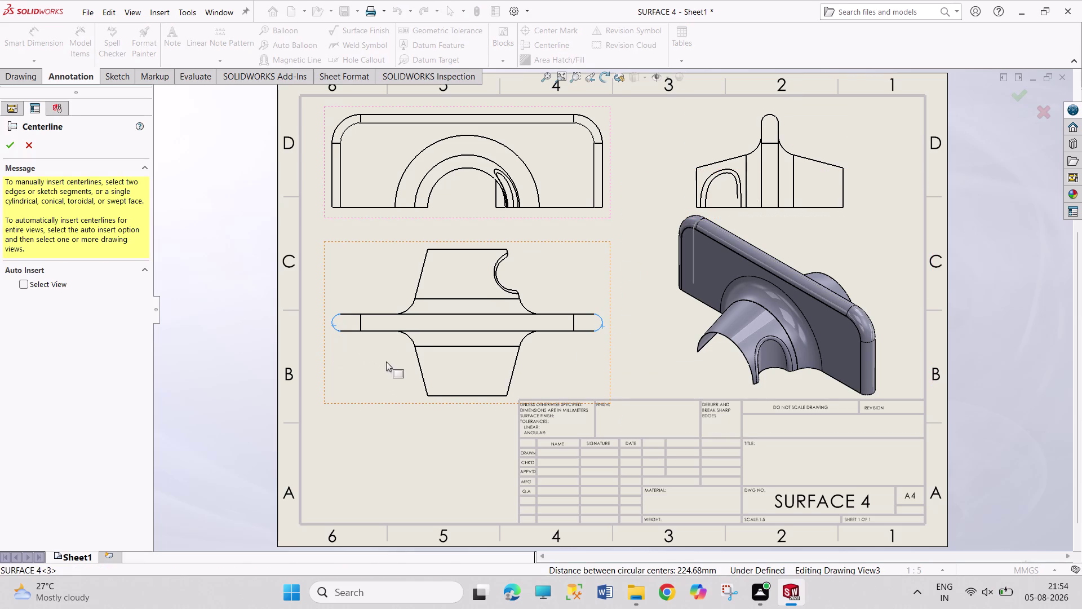
click(434, 330)
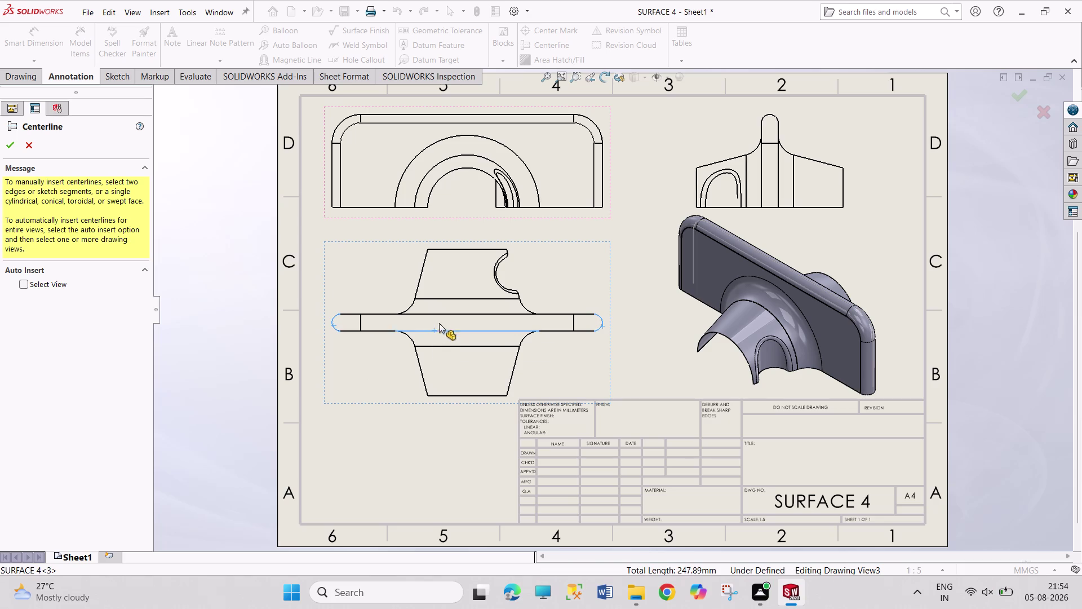
click(441, 314)
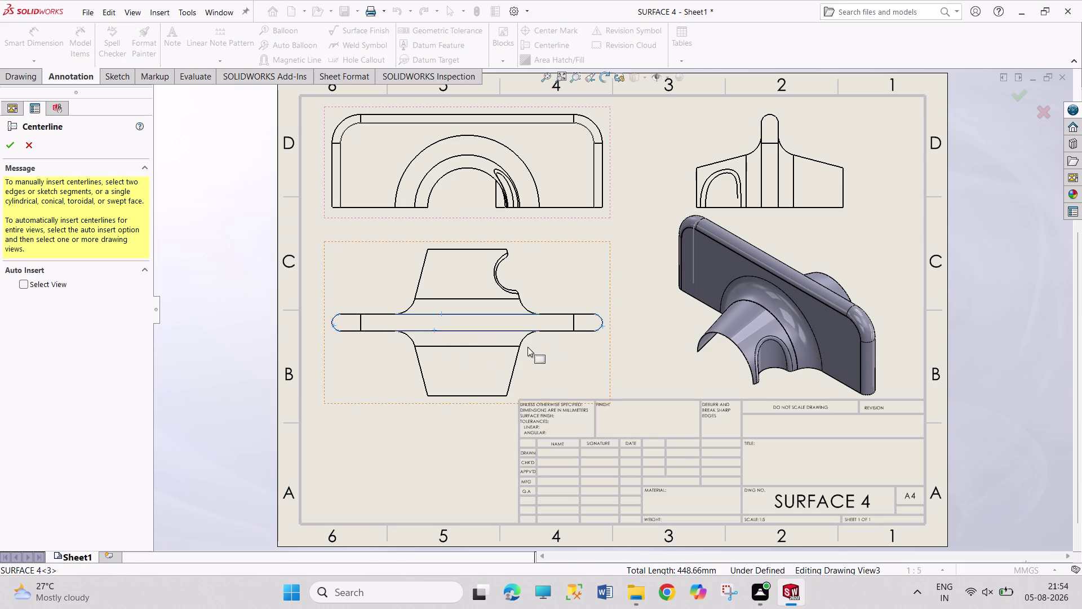
click(13, 148)
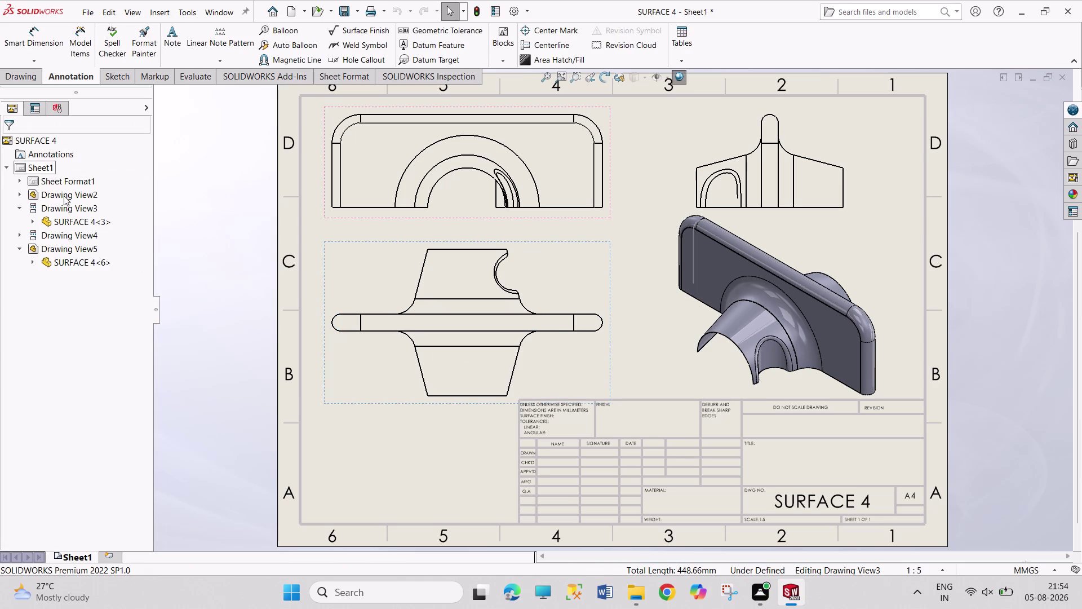
Undo the centerline and drag Drawing View3 down and back to its original spot.
key(ctrl+z)
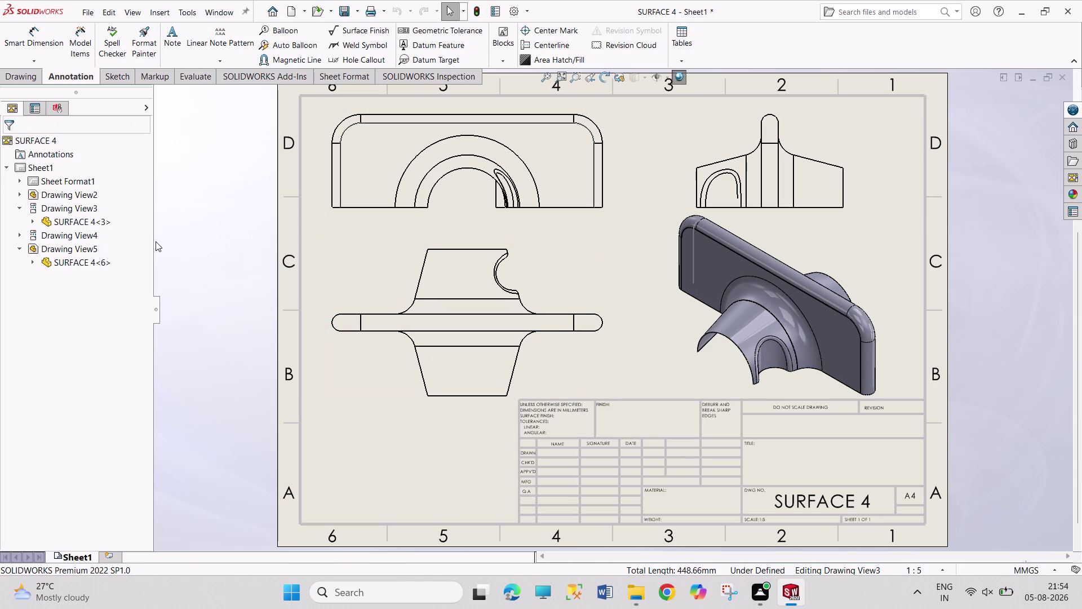
key(ctrl+z)
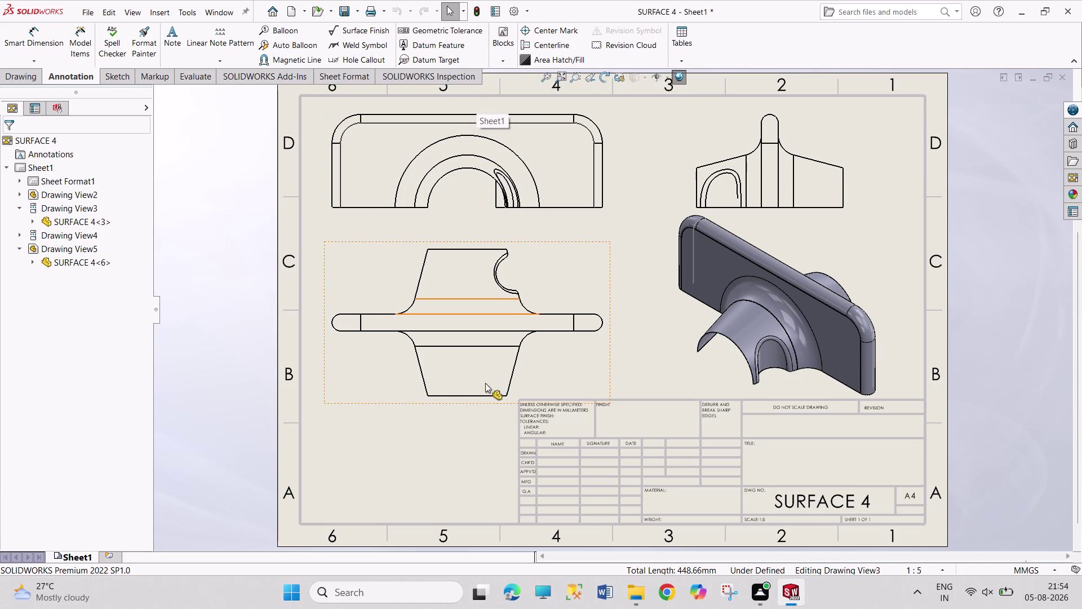
drag(466, 406, 462, 432)
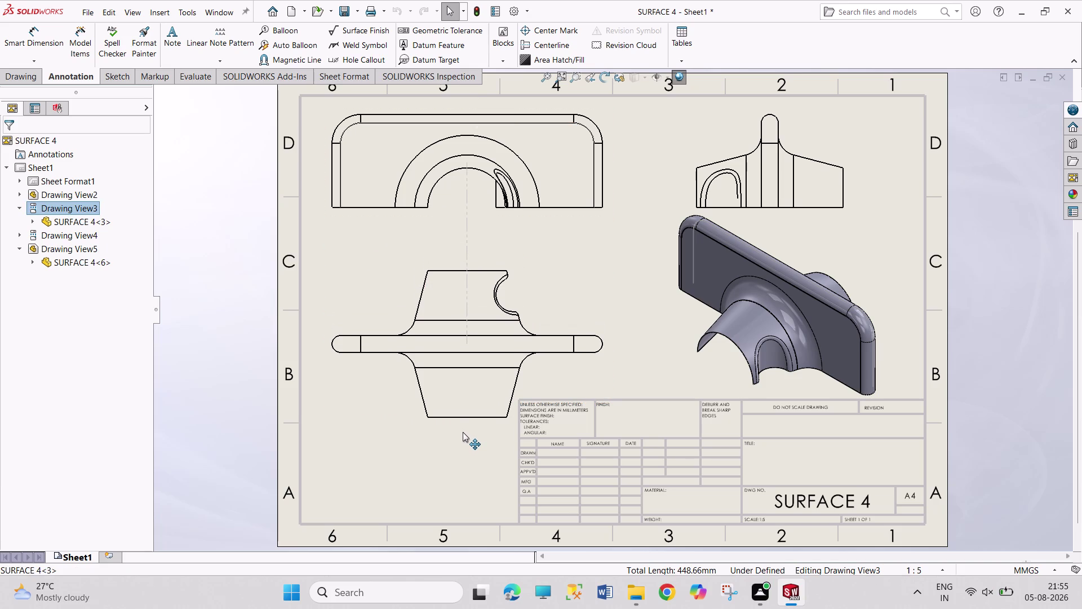
drag(463, 432, 466, 413)
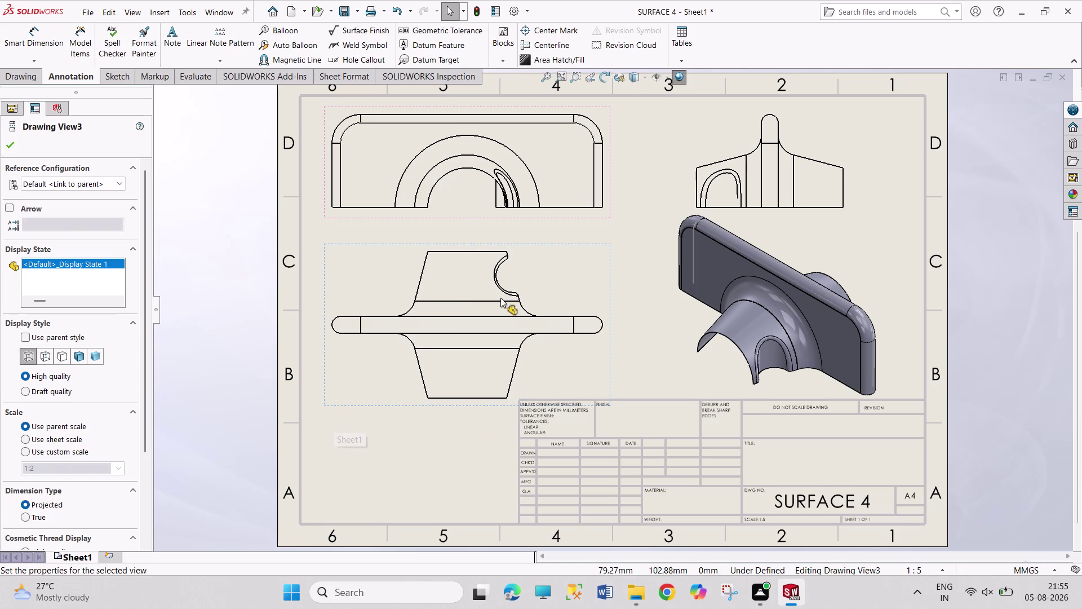
Close Drawing View3's PropertyManager and launch Smart Dimension.
scroll(up, 3)
scroll(down, 3)
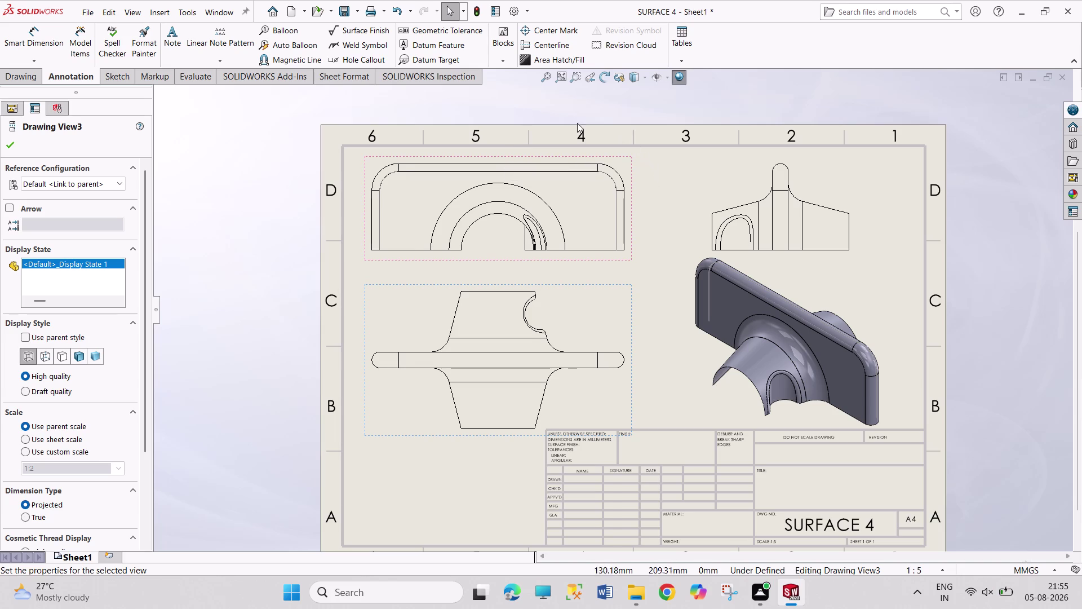
click(11, 141)
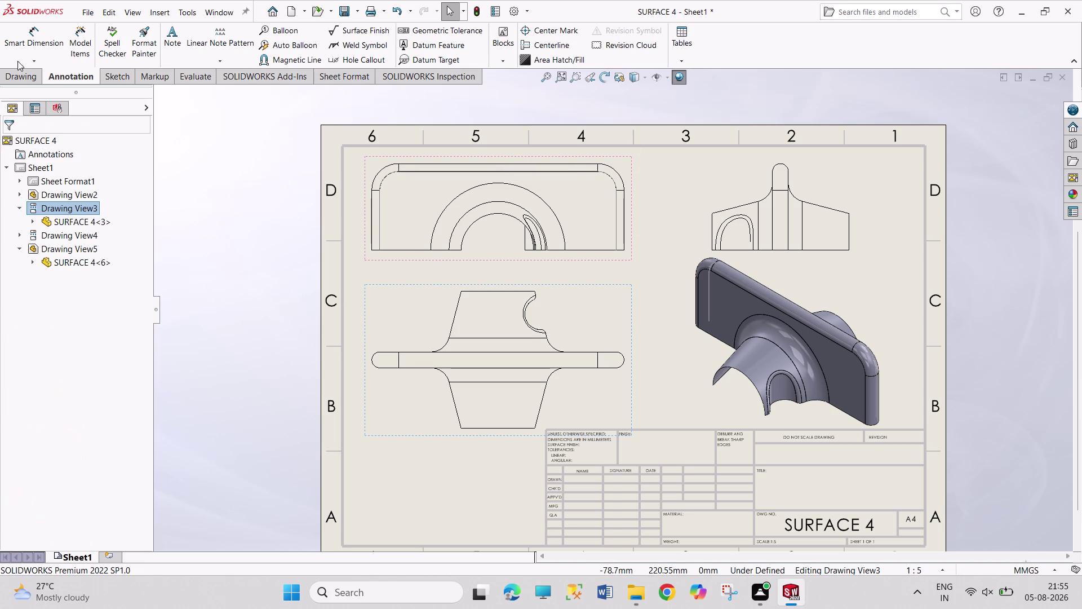
click(27, 41)
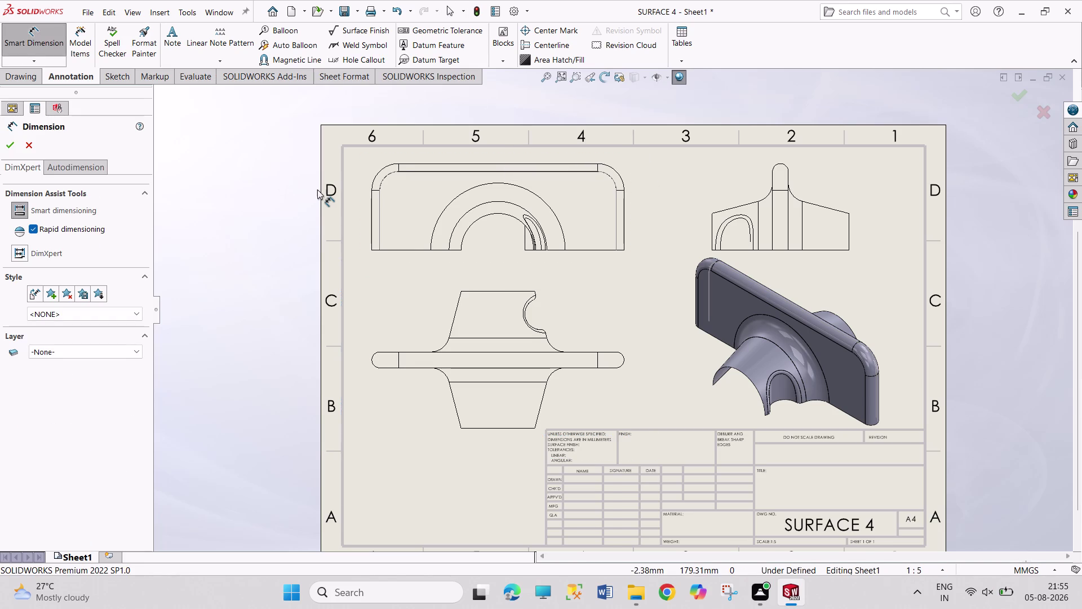